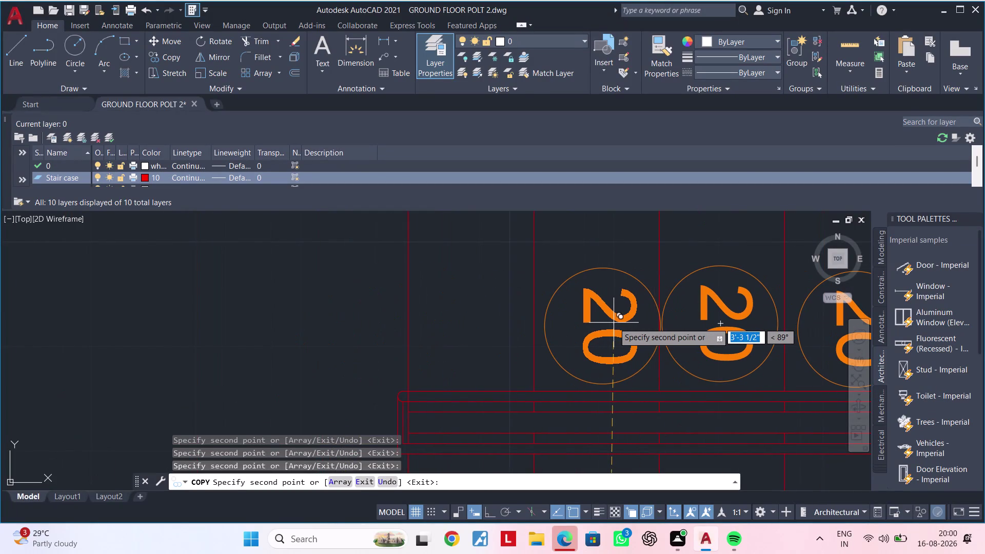
Place two more copies of the numbered 20 circle along the staircase and end the copy.
click(609, 322)
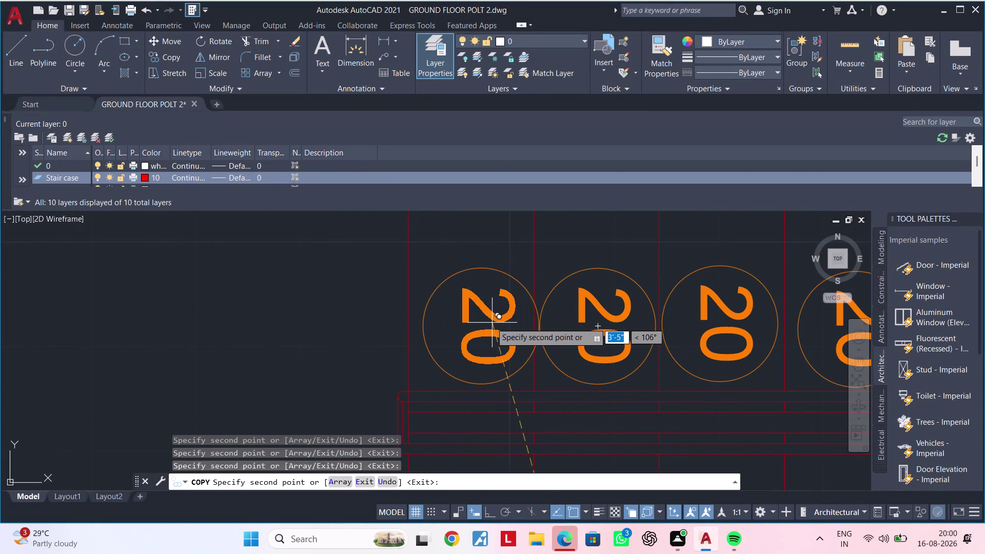
click(485, 323)
scroll(down, 3)
middle_drag(485, 323, 385, 323)
key(Escape)
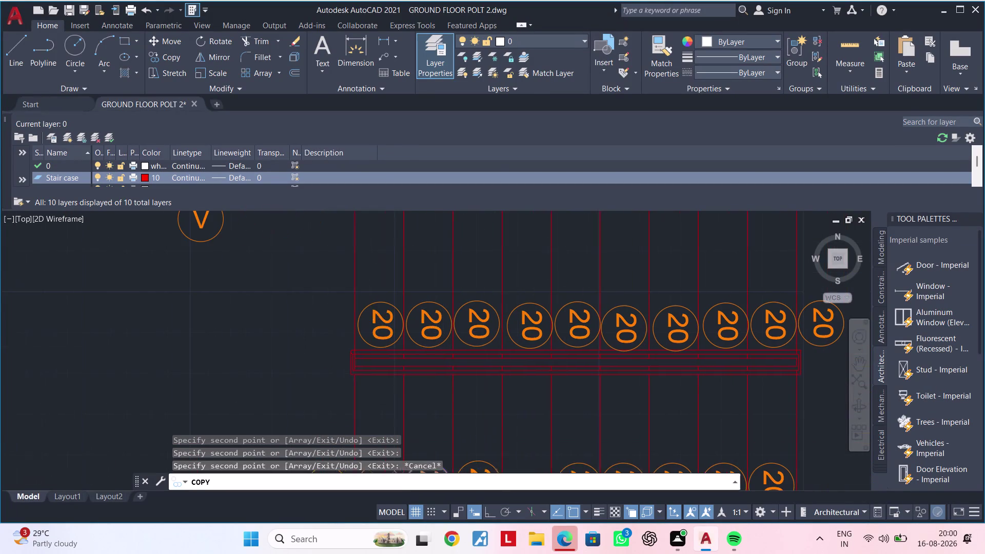
key(Escape)
middle_drag(574, 336, 387, 335)
scroll(up, 3)
scroll(up, 3)
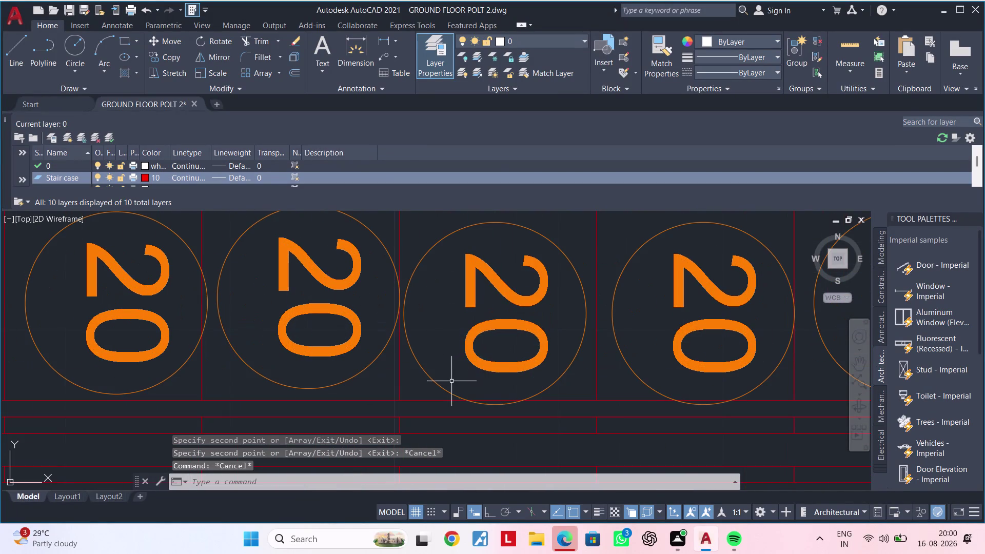
Move the misplaced numbered circle closer to the staircase row.
click(442, 386)
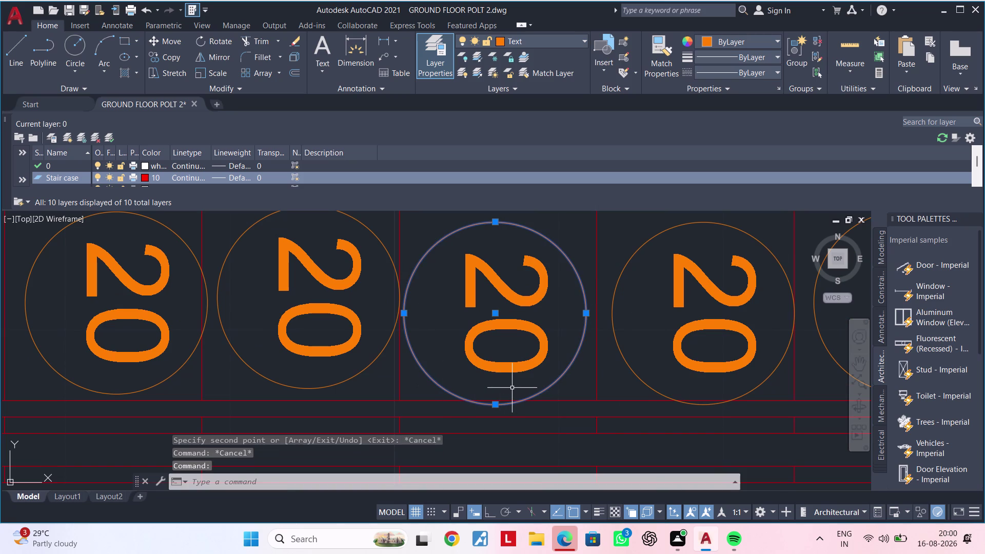
text(m)
key(space)
click(514, 385)
click(512, 368)
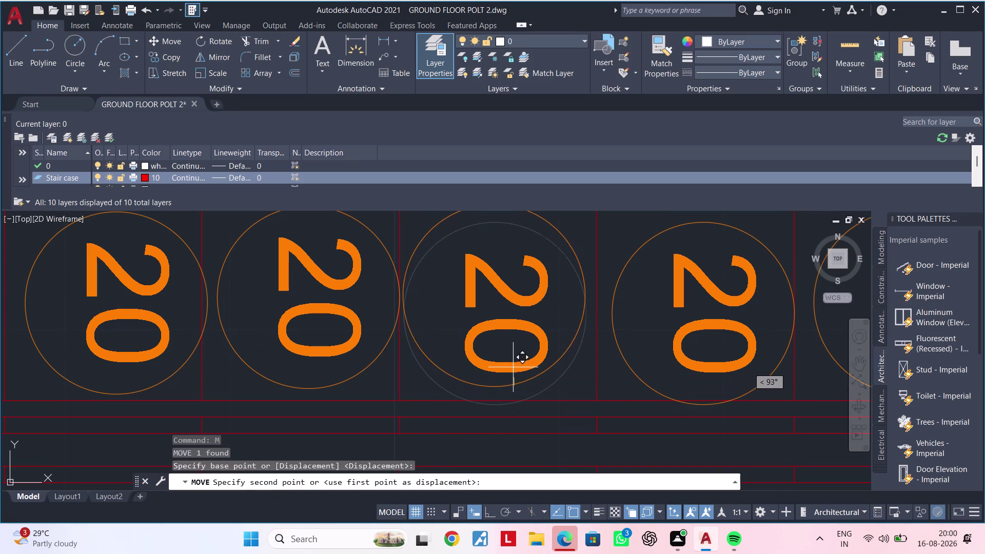
middle_drag(527, 367, 380, 375)
click(508, 390)
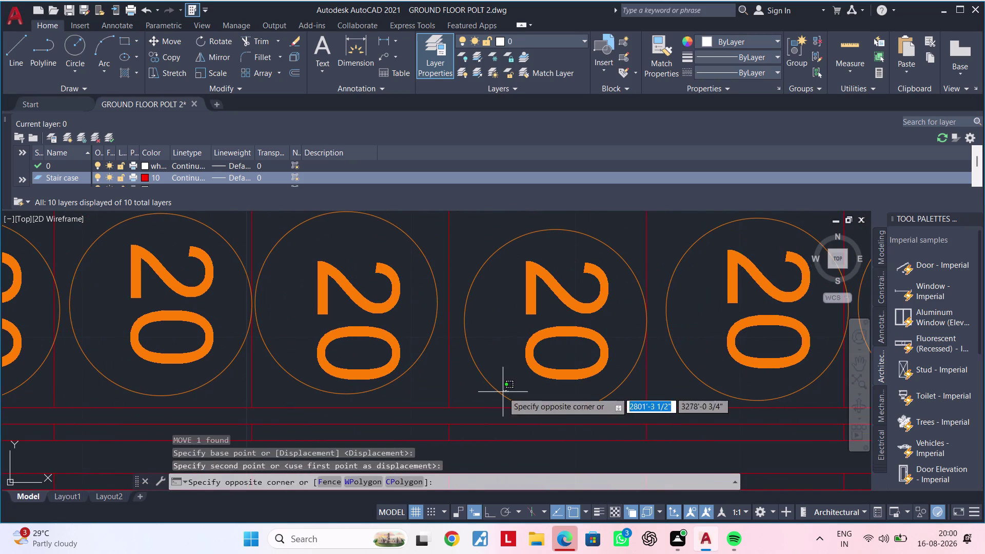
Move that circle again into line with the row, then pan back to the first stair circles.
click(500, 393)
key(m)
key(space)
click(519, 386)
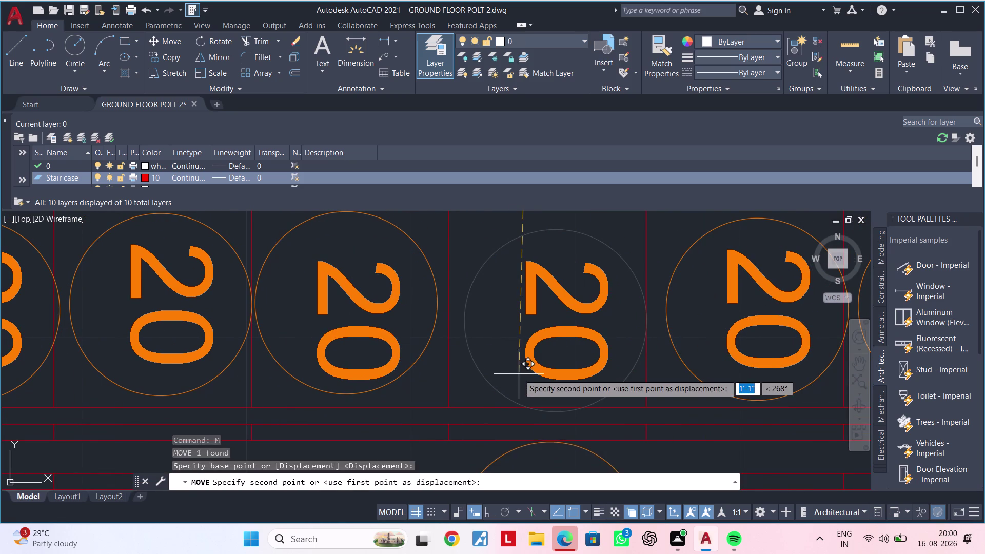
scroll(down, 3)
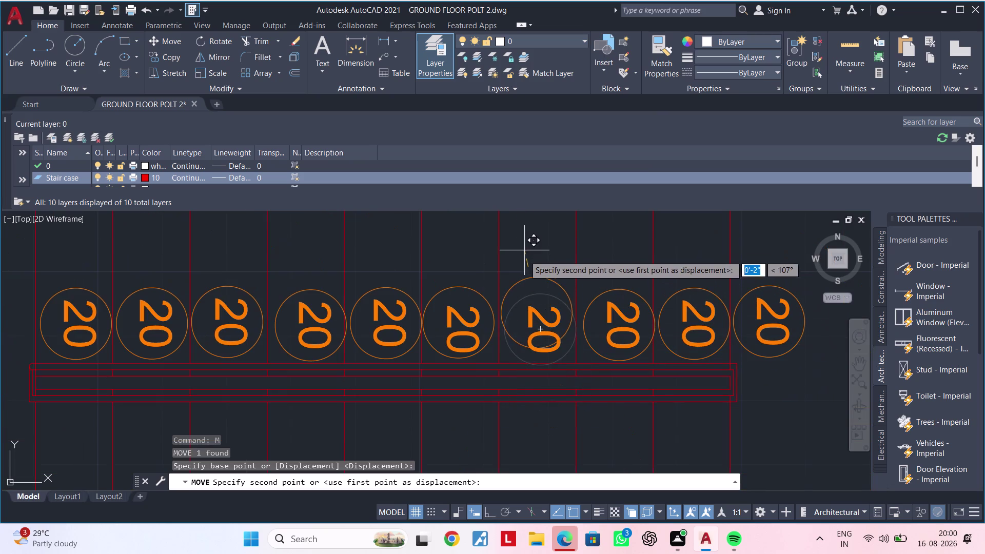
click(524, 260)
scroll(down, 3)
middle_drag(555, 295, 459, 292)
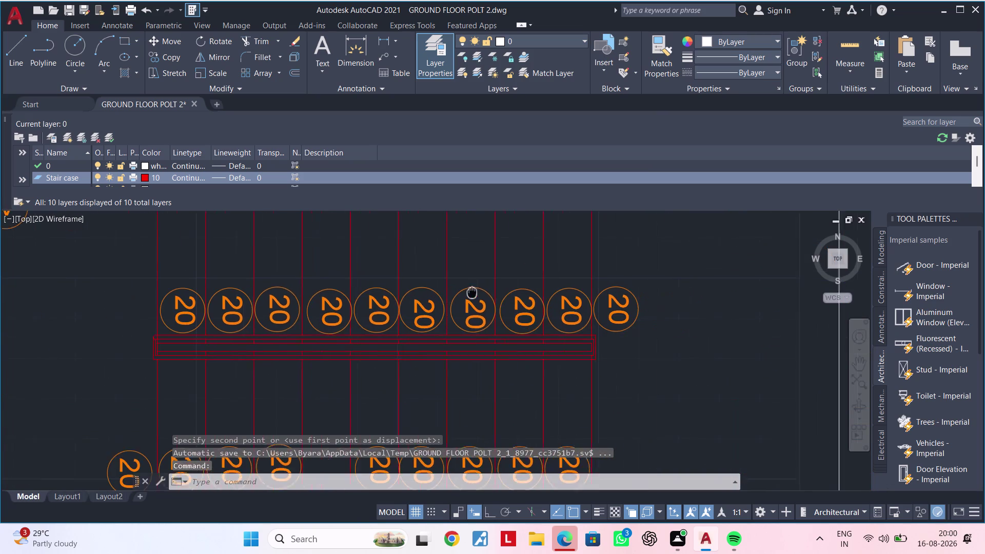
middle_drag(459, 292, 453, 291)
scroll(up, 3)
scroll(down, 3)
middle_drag(503, 345, 578, 259)
middle_drag(584, 341, 668, 305)
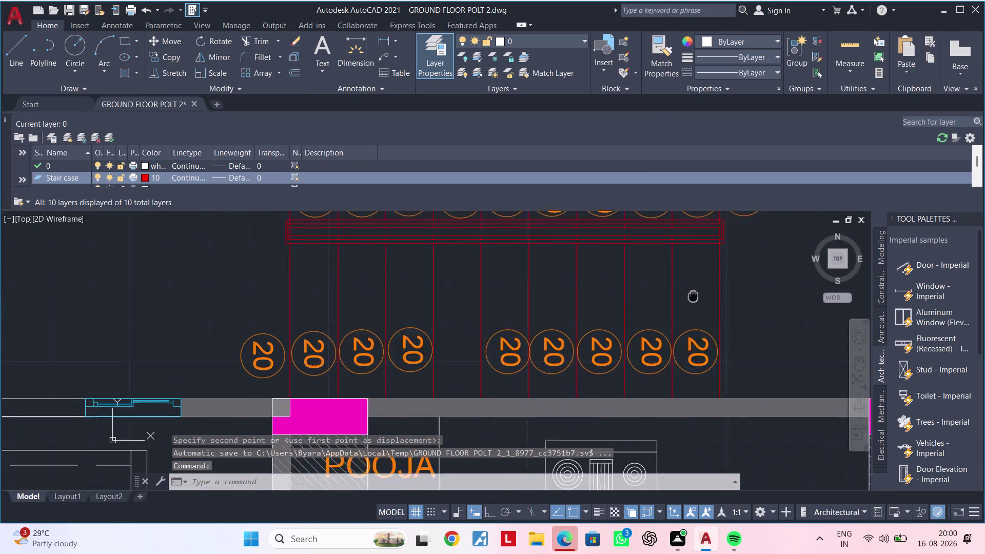
middle_drag(669, 304, 716, 291)
scroll(up, 3)
Change the second stair circle's number from 20 to 19.
middle_drag(374, 370, 521, 356)
double_click(396, 328)
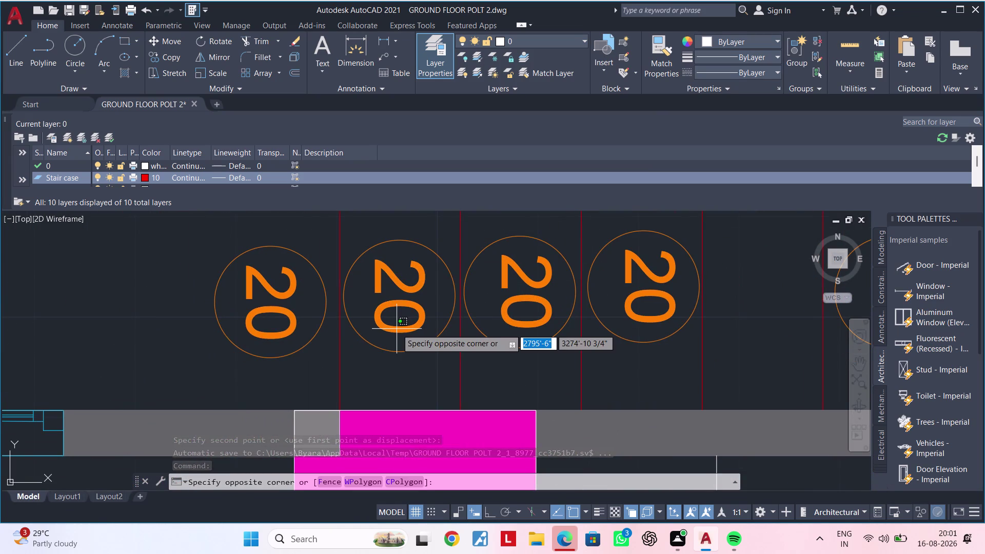
click(391, 310)
double_click(397, 310)
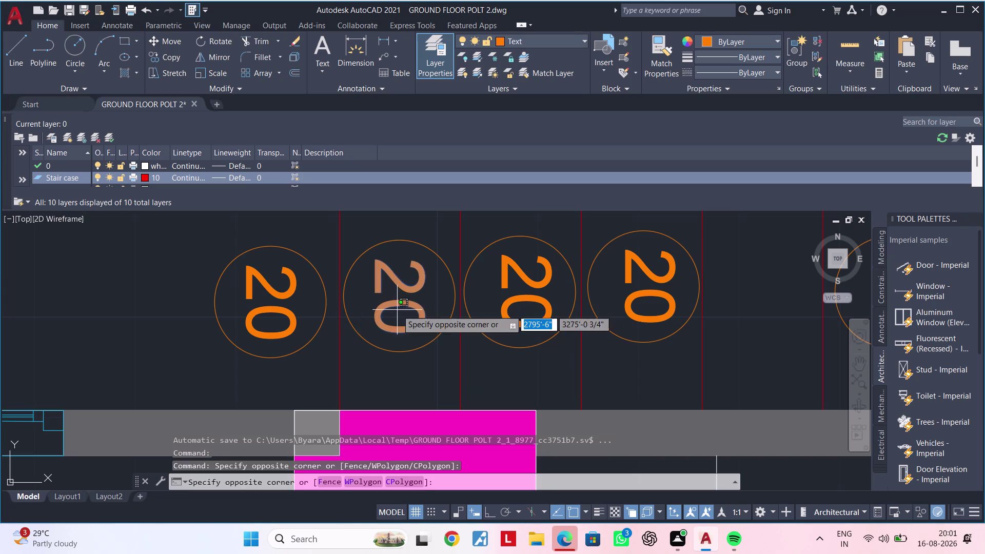
click(418, 305)
key(Escape)
double_click(418, 306)
triple_click(416, 307)
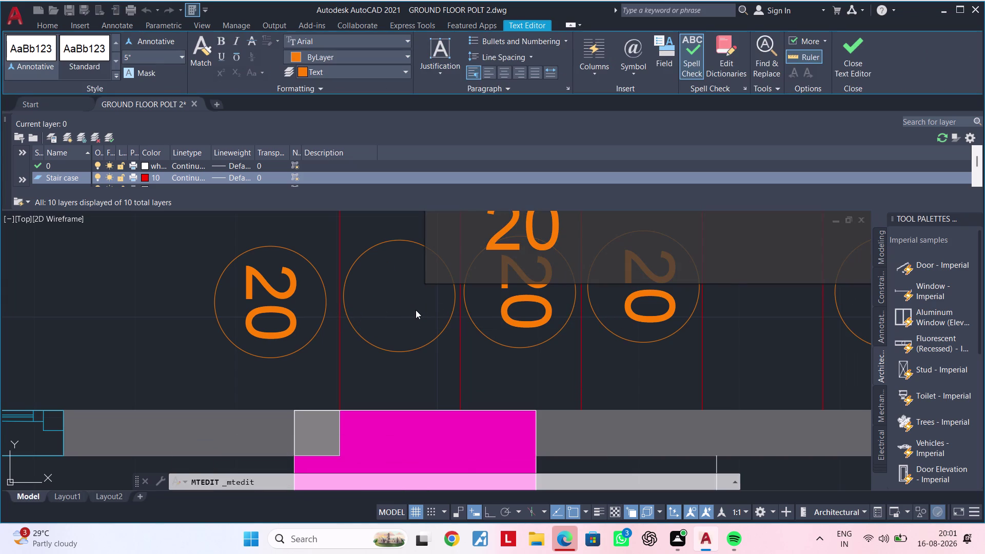
key(Right)
key(BackSpace)
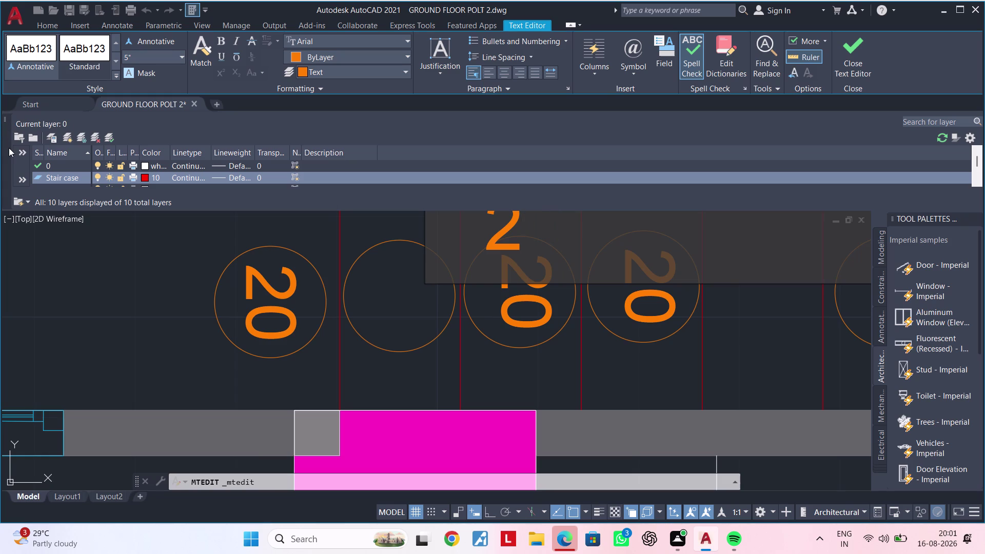
key(BackSpace)
text(1)
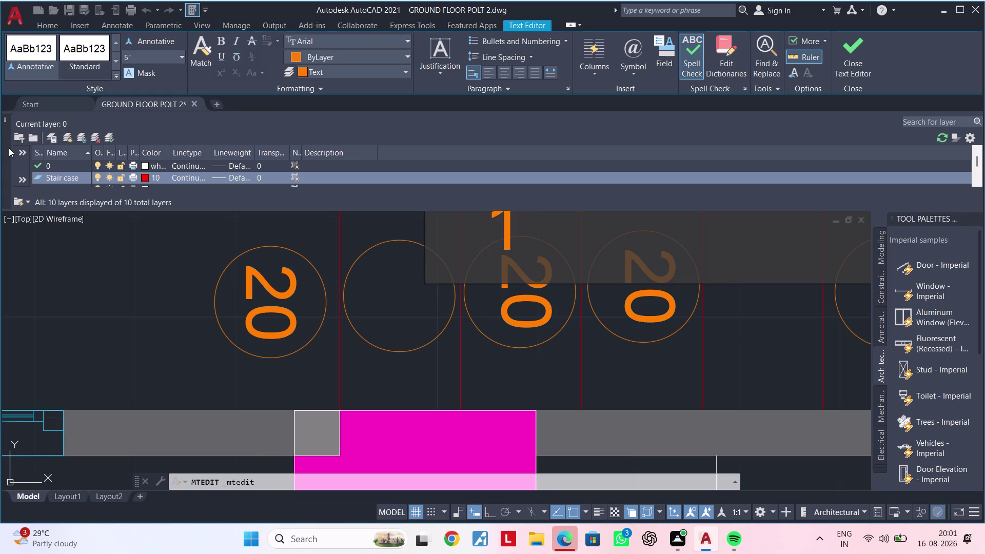
text(9)
click(477, 350)
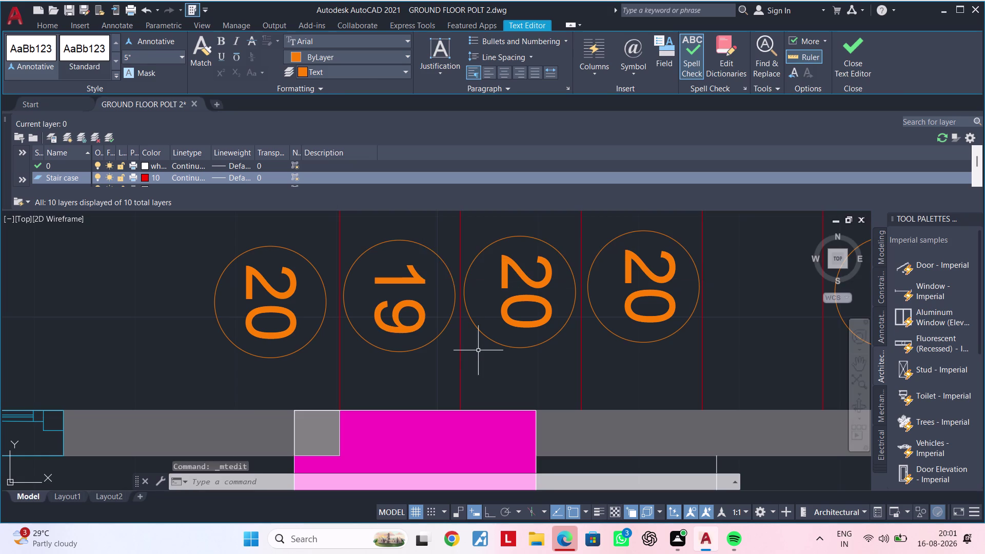
click(9, 120)
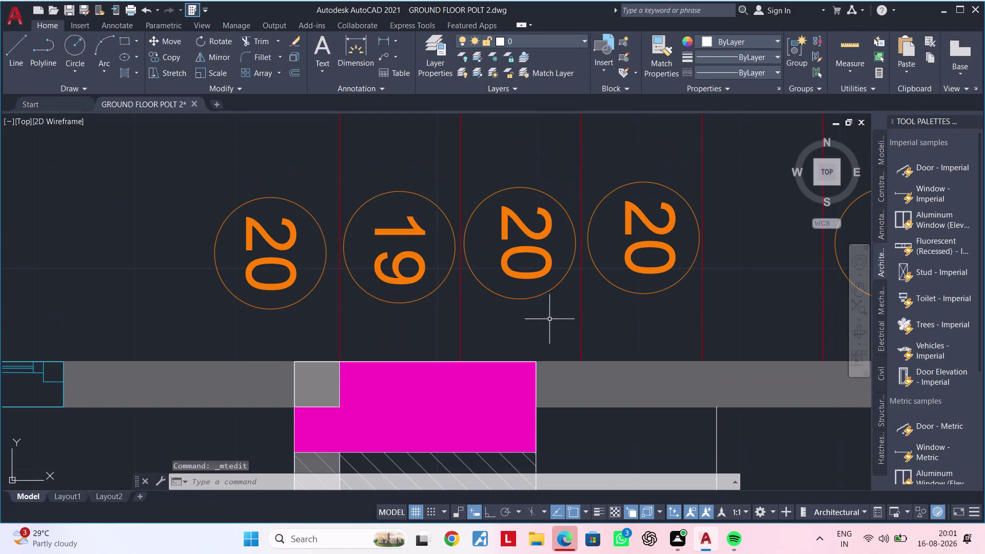
Change the third circle's number from 20 to 18.
double_click(540, 267)
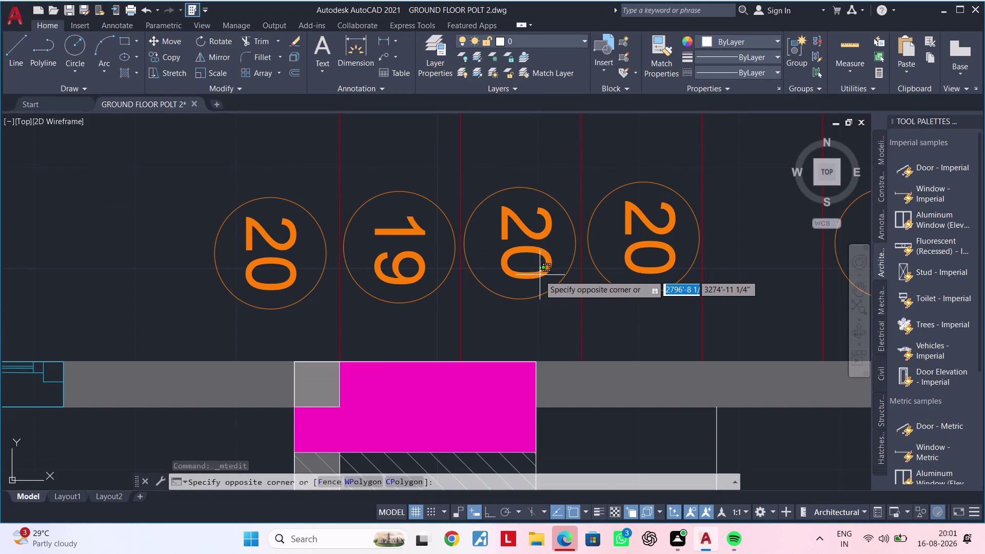
double_click(535, 279)
key(BackSpace)
key(BackSpace)
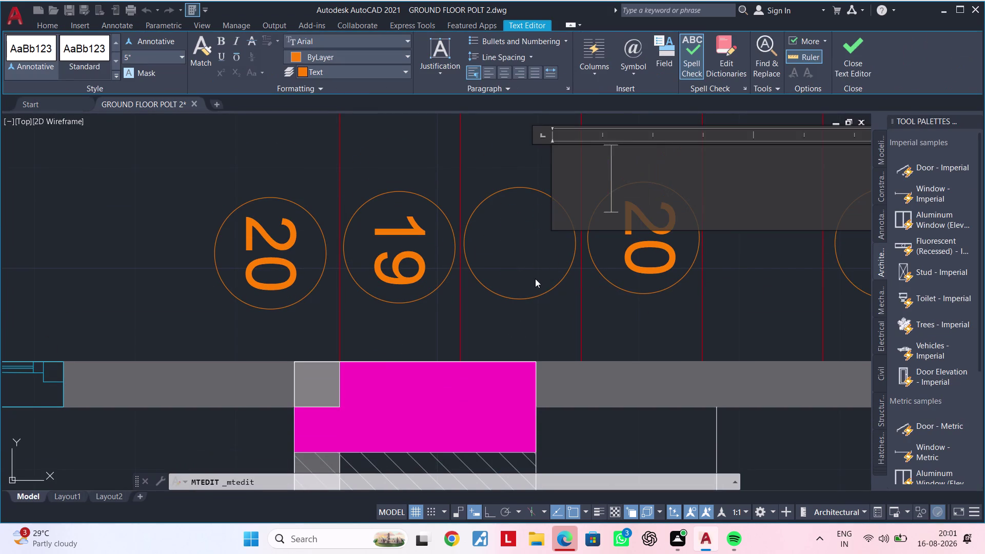
text(15)
key(BackSpace)
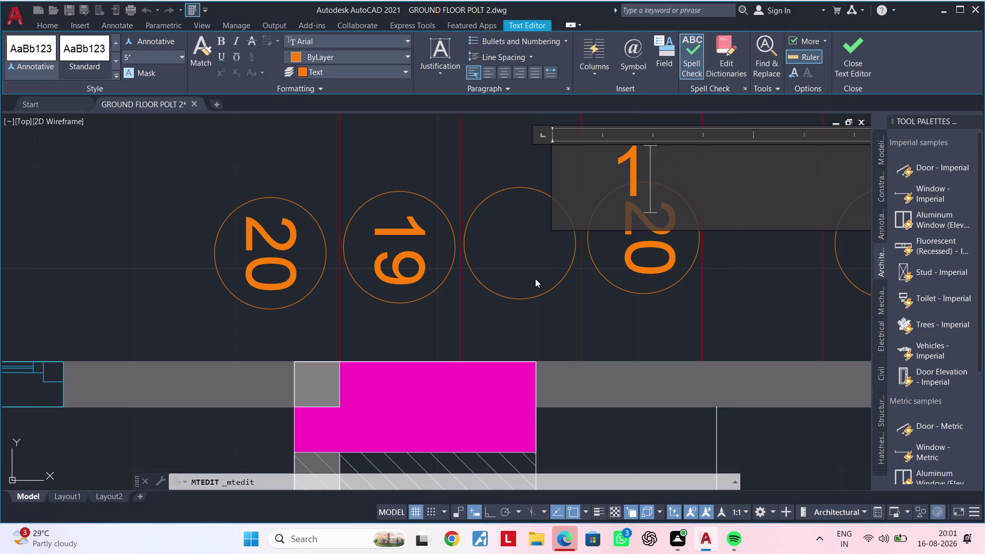
key(8)
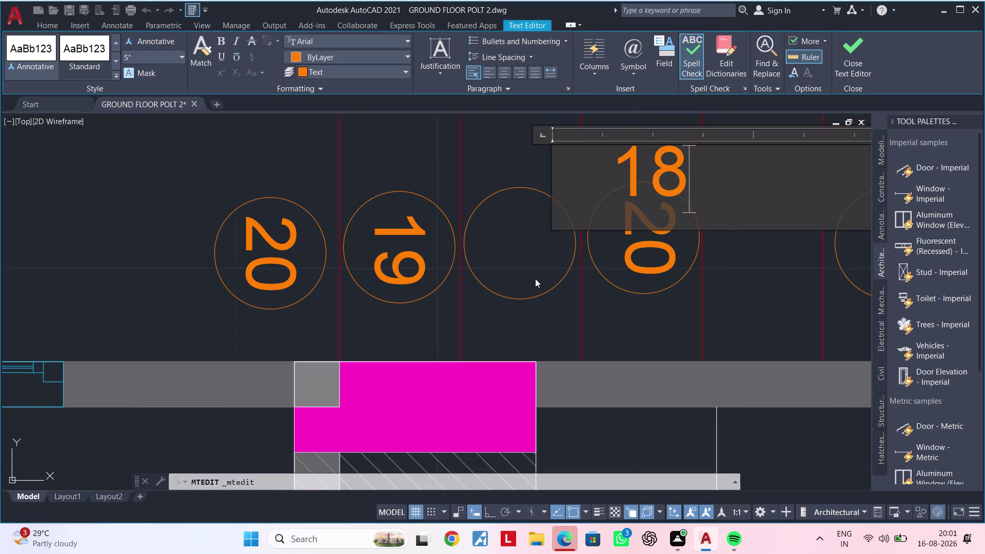
click(528, 327)
Change the fourth circle's number from 20 to 17.
double_click(669, 252)
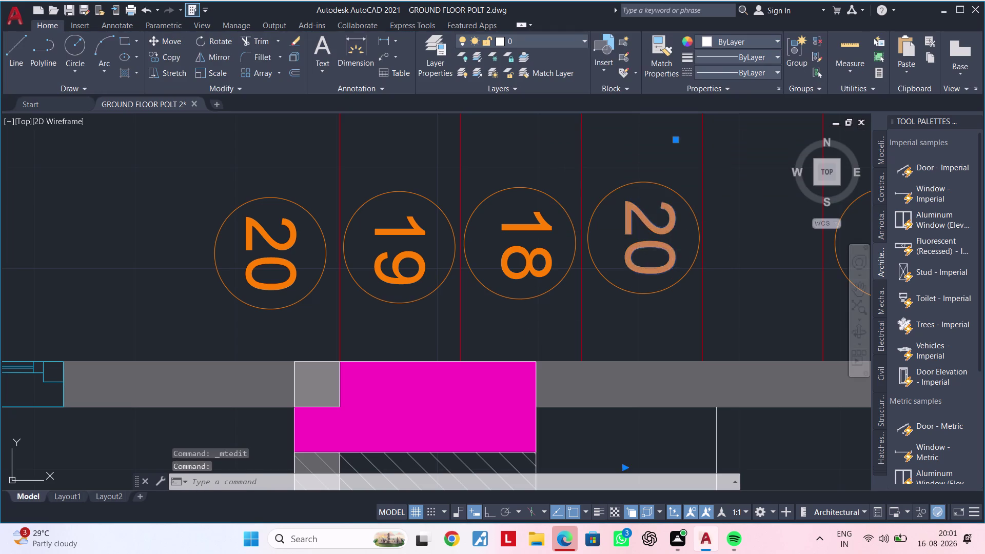
key(Right)
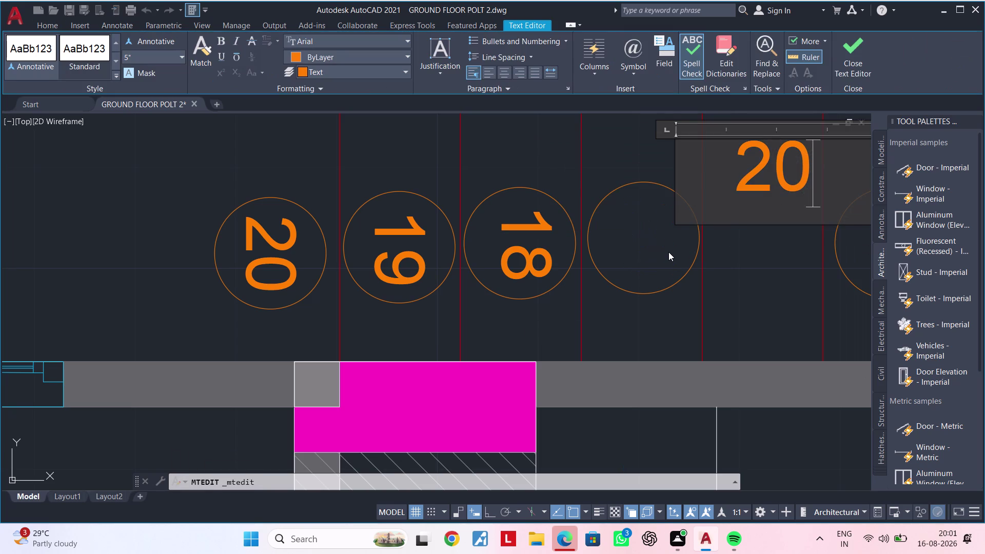
key(BackSpace)
key(BackSpace)
text(17)
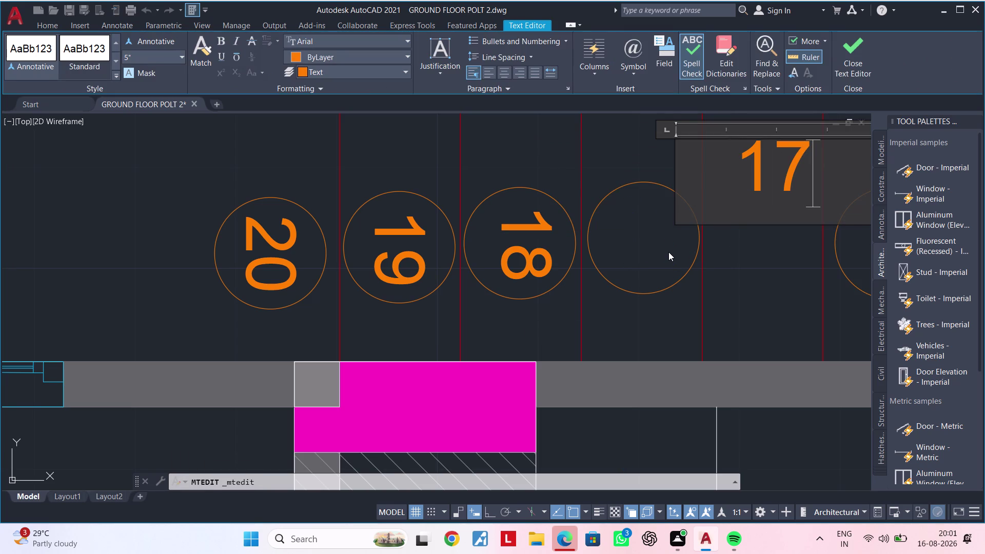
click(662, 315)
scroll(down, 3)
middle_drag(782, 315, 453, 328)
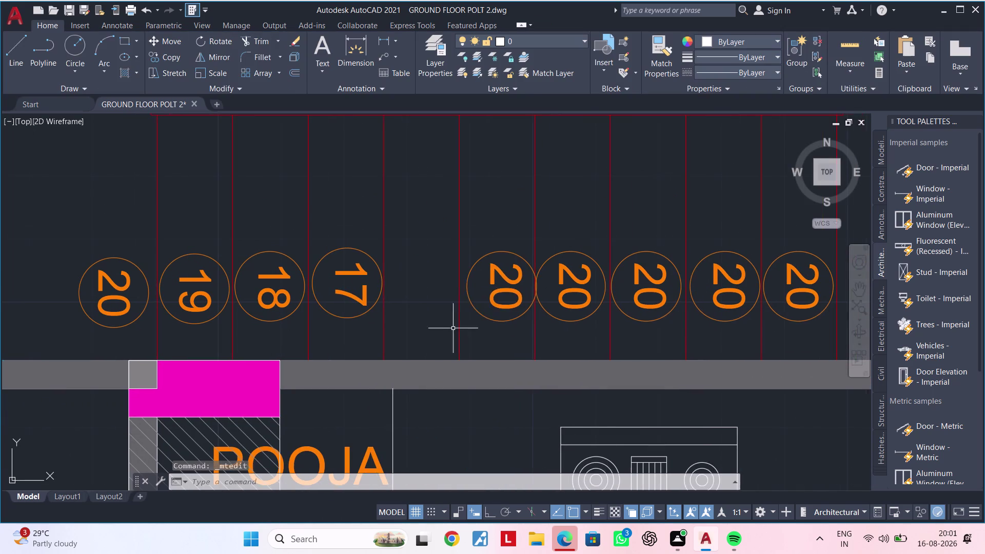
Renumber the fifth stair circle from 20 to 35.
double_click(499, 307)
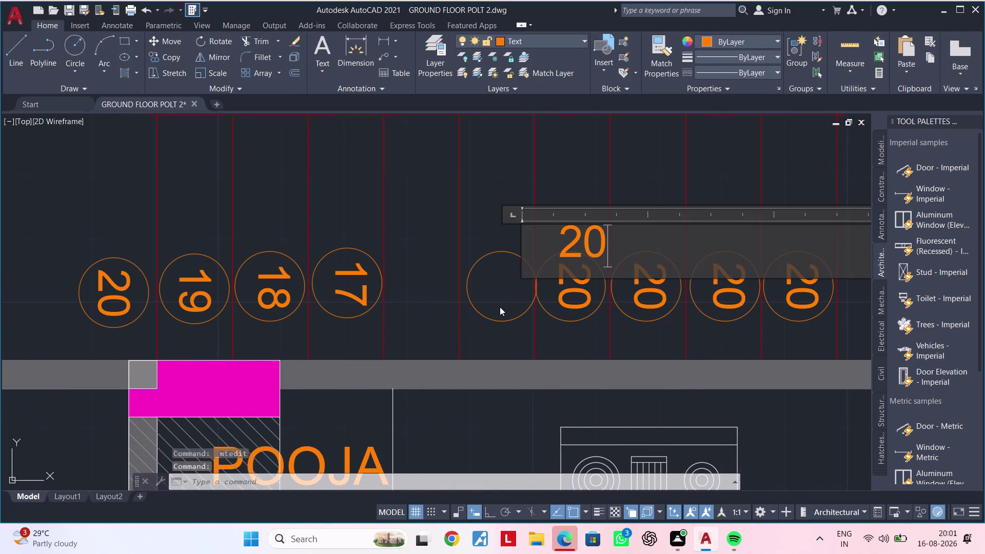
key(BackSpace)
key(BackSpace)
text(1)
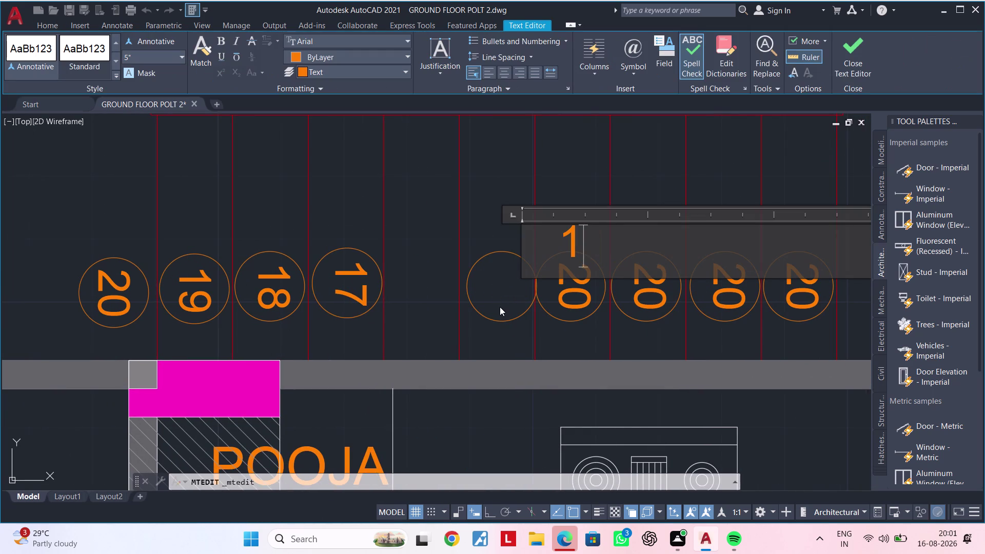
text(9)
key(BackSpace)
key(6)
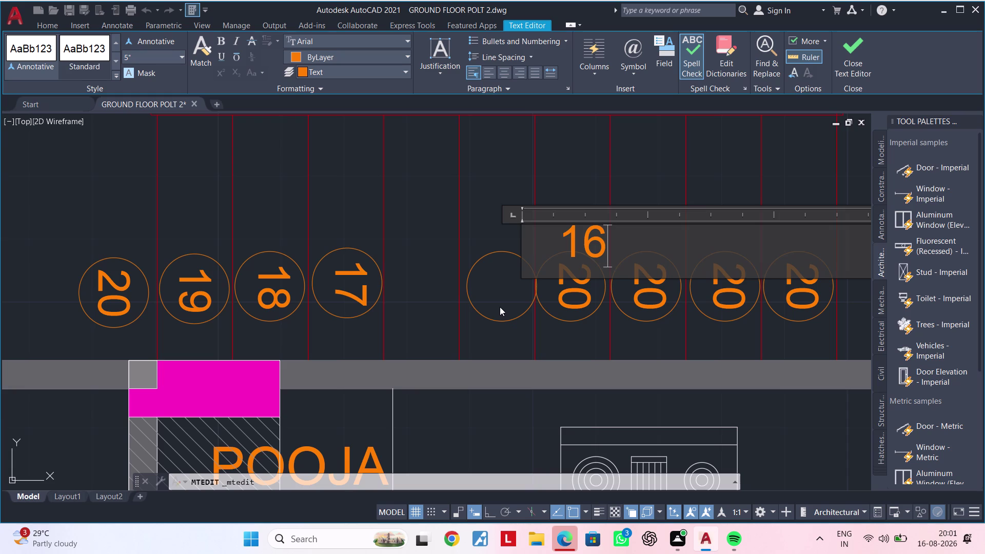
key(BackSpace)
key(BackSpace)
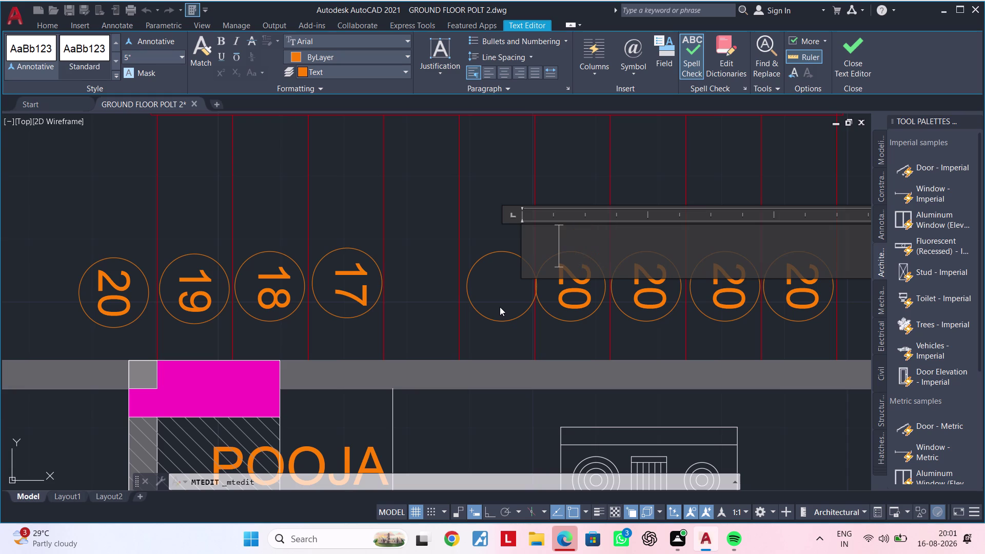
text(3)
text(5)
click(492, 338)
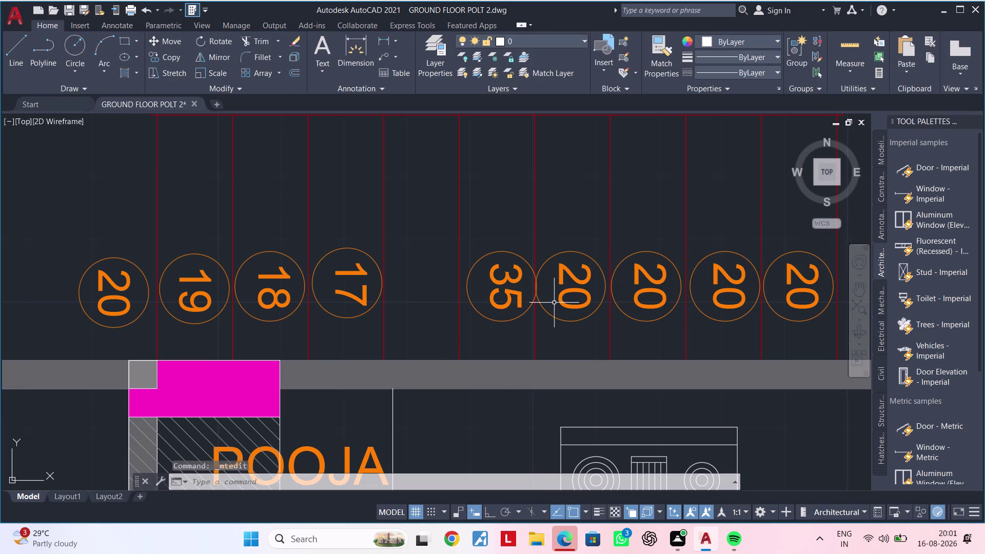
Change the circle after 35 from 20 to 34.
triple_click(561, 302)
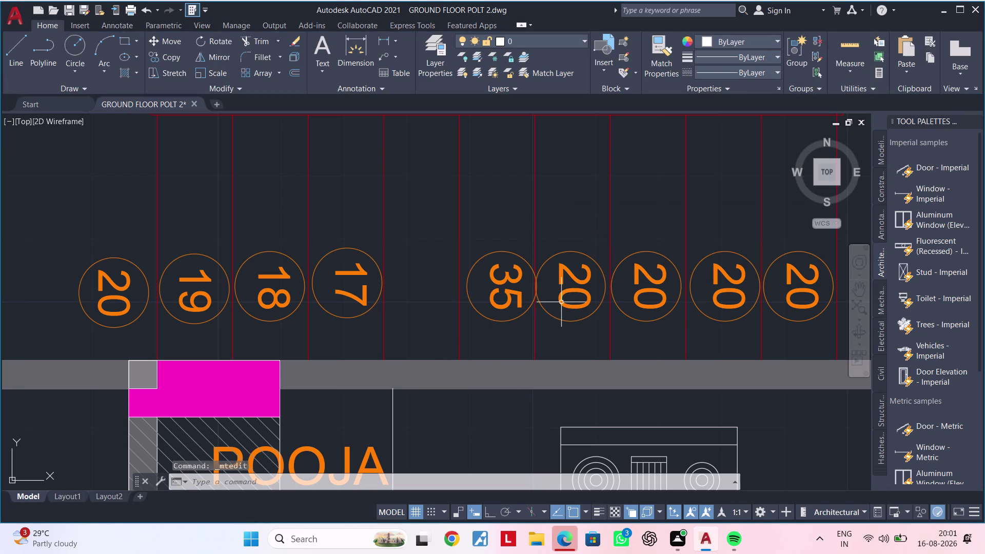
double_click(565, 304)
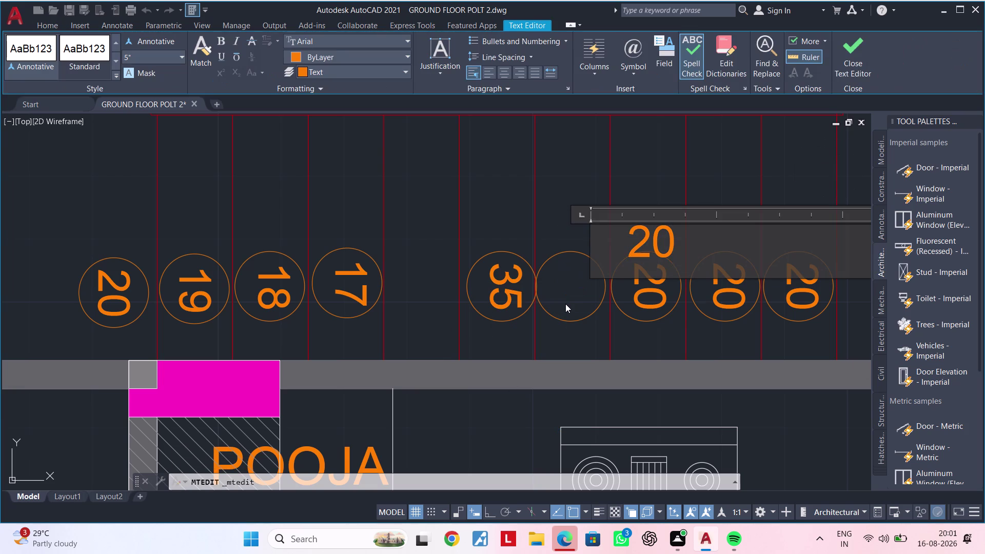
key(BackSpace)
key(BackSpace)
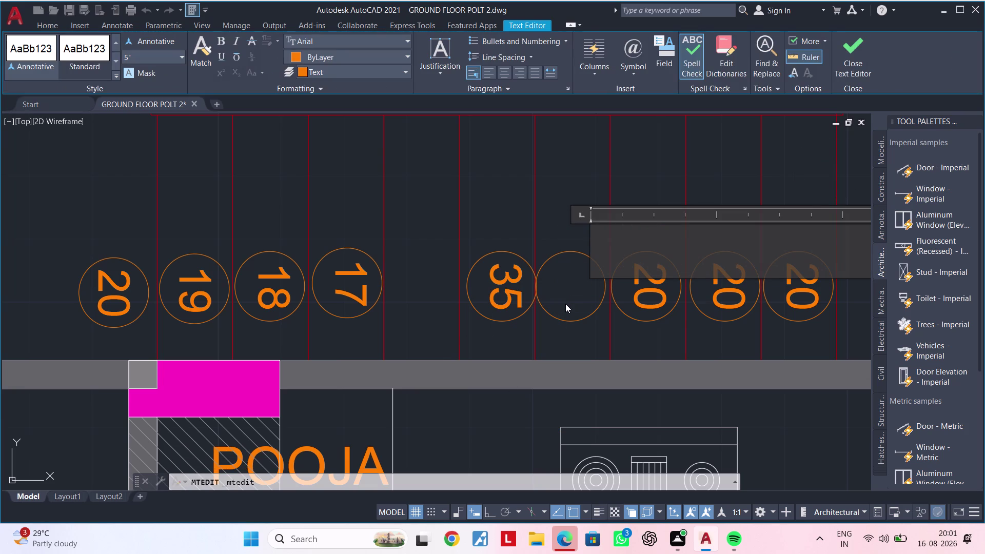
text(34)
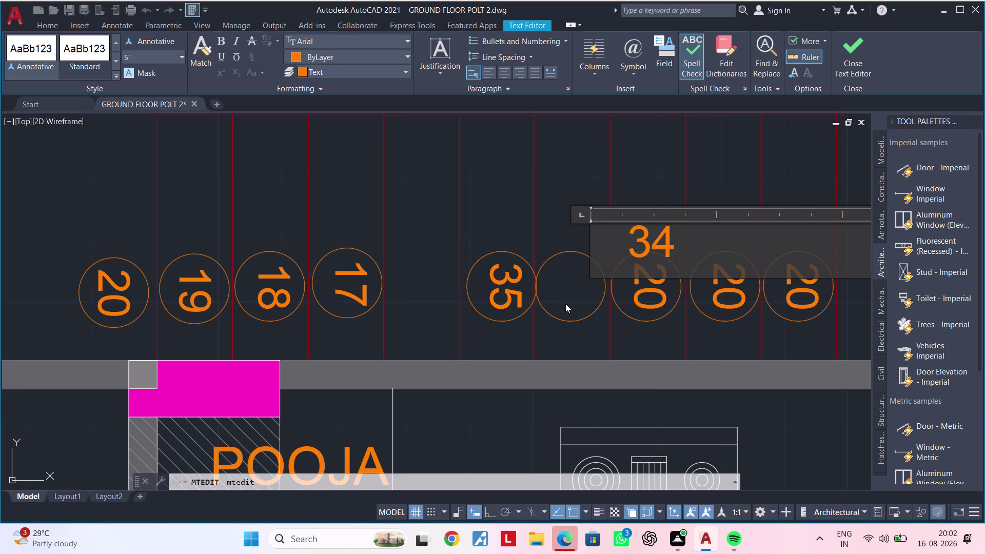
click(573, 340)
middle_drag(576, 341, 434, 363)
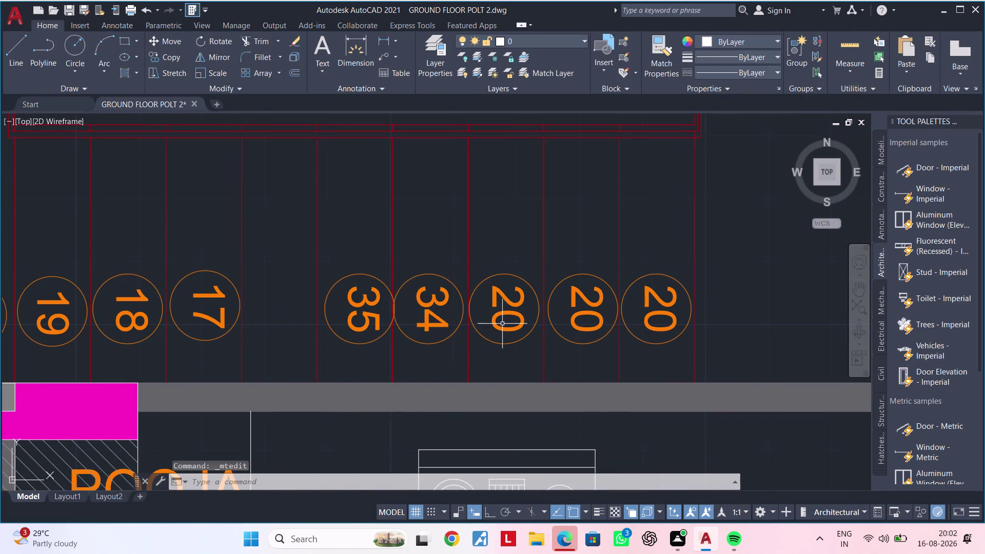
Renumber the next two circles from 20 to 33 and 32.
double_click(500, 327)
key(BackSpace)
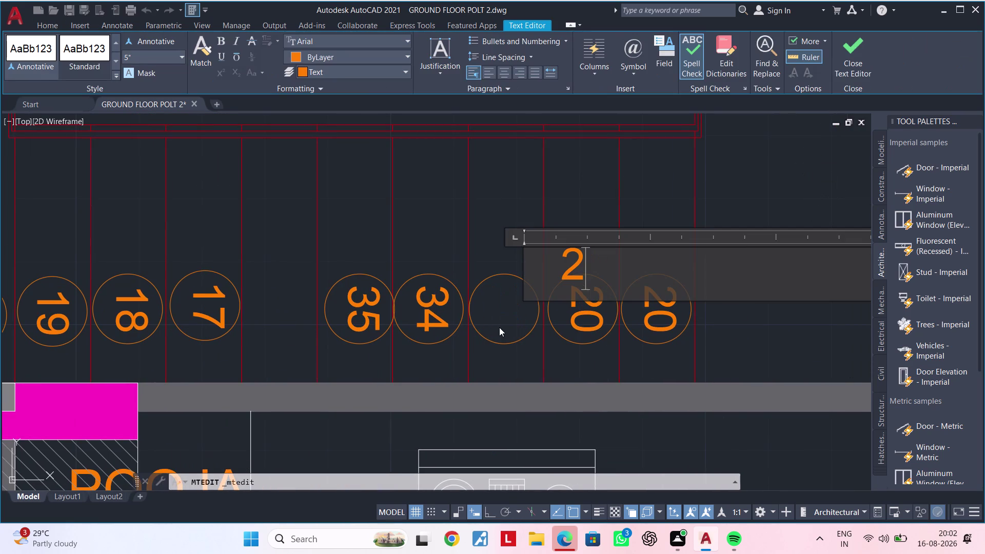
key(BackSpace)
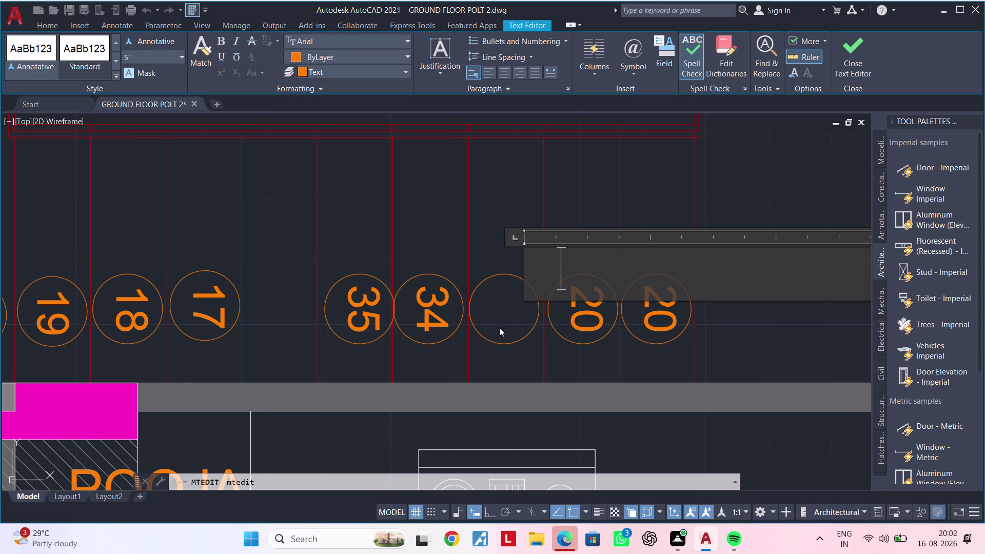
text(33)
click(493, 367)
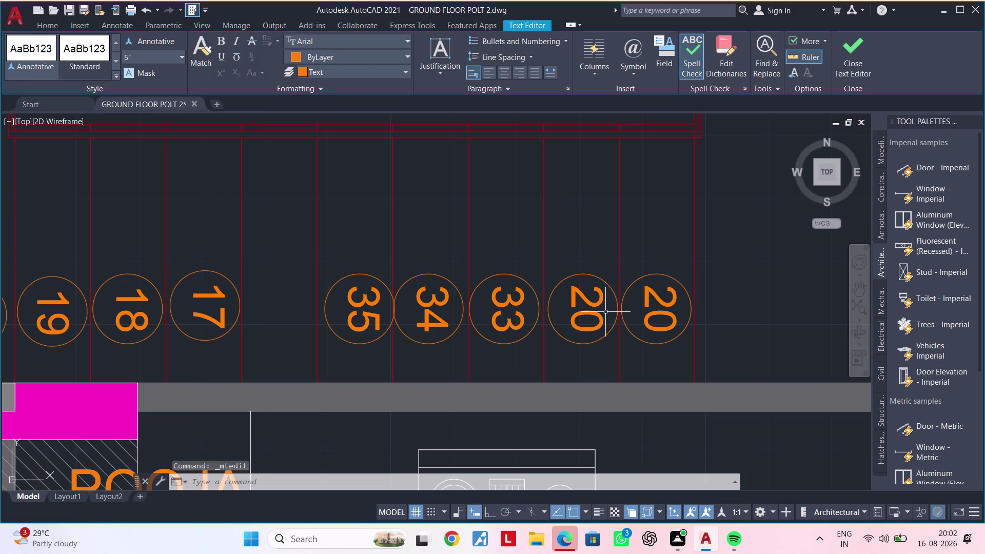
double_click(600, 321)
key(BackSpace)
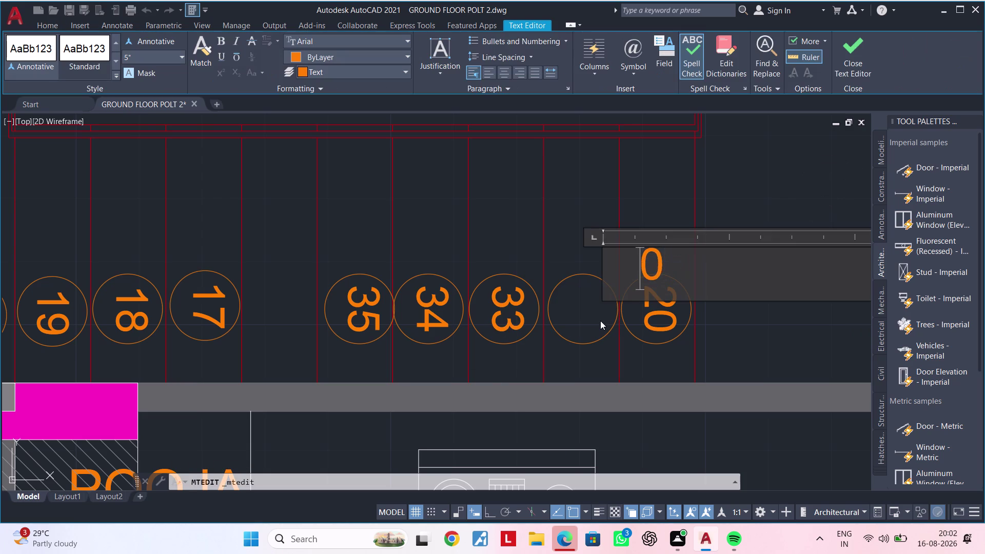
key(BackSpace)
key(Right)
key(BackSpace)
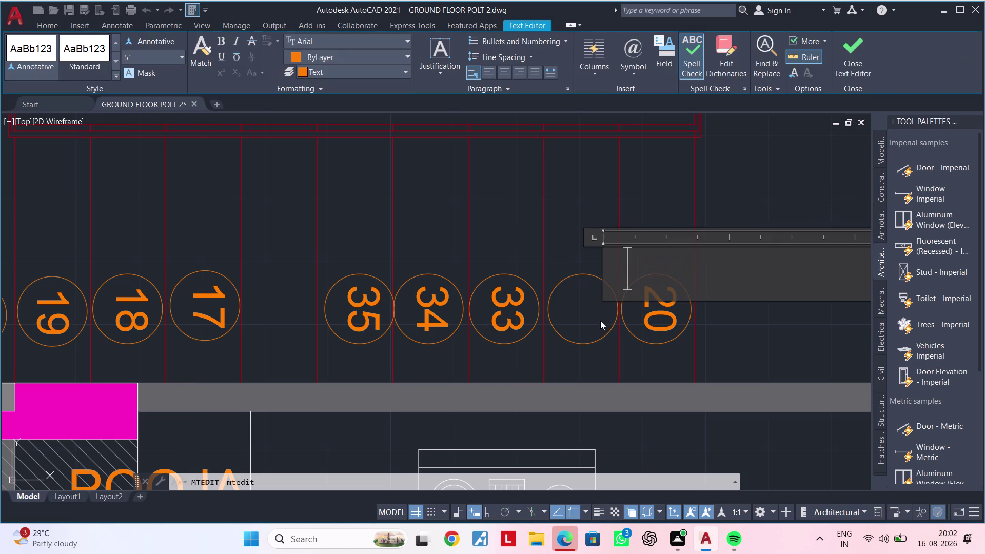
text(32)
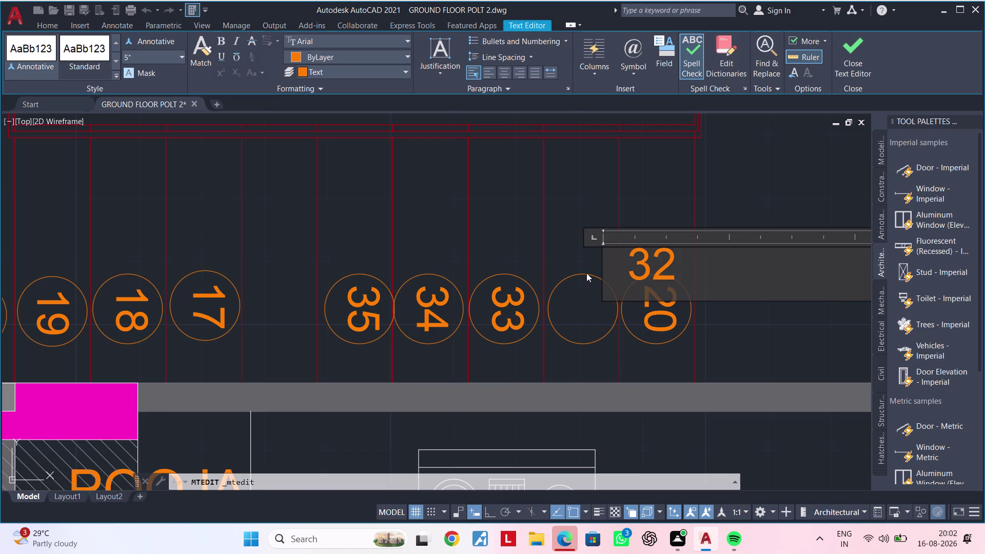
click(574, 246)
Change the last circle in the row from 20 to 31.
double_click(663, 318)
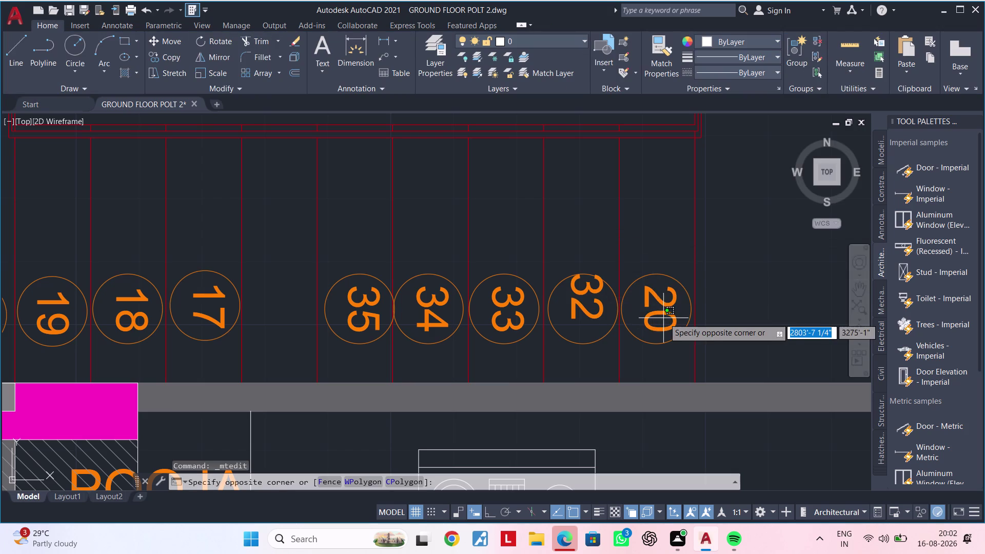
click(672, 329)
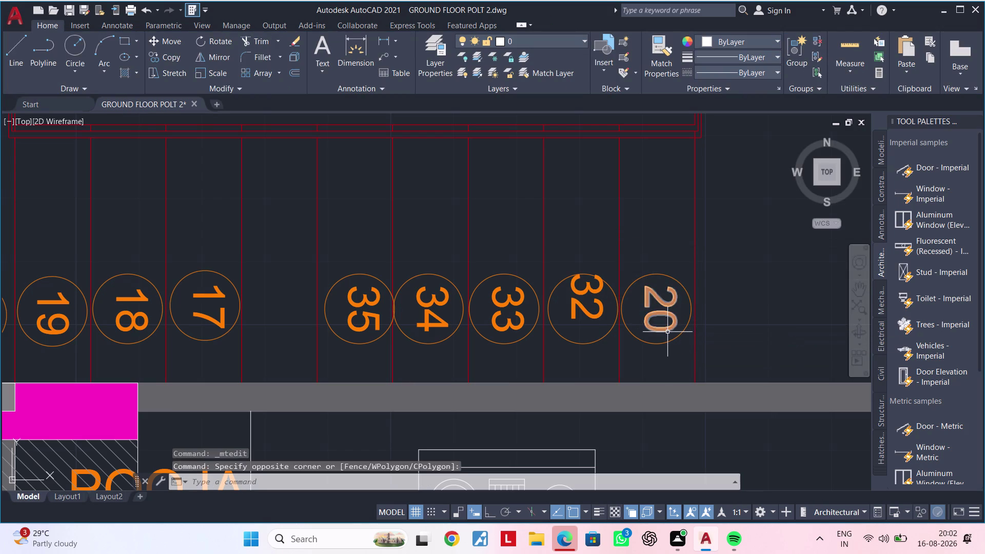
double_click(667, 331)
key(BackSpace)
key(BackSpace)
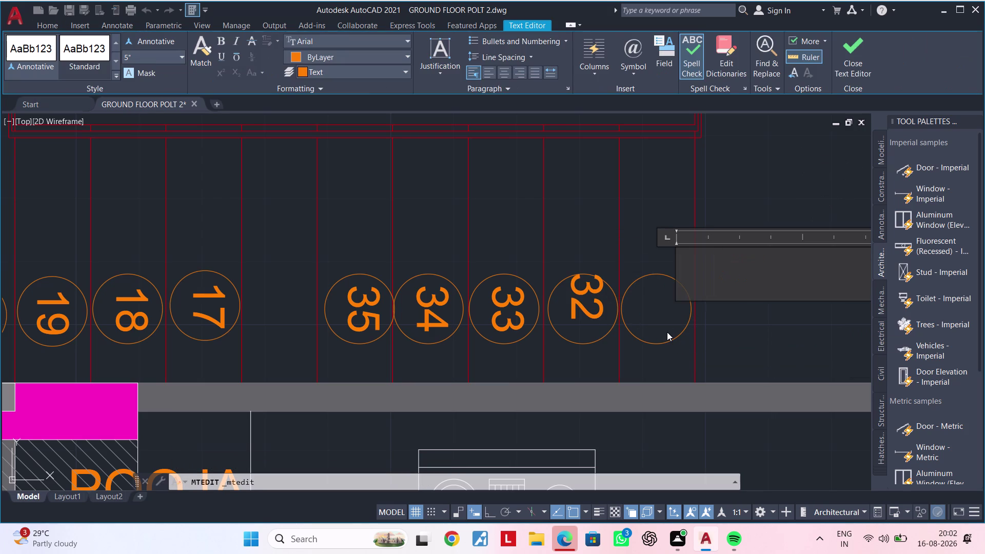
text(31)
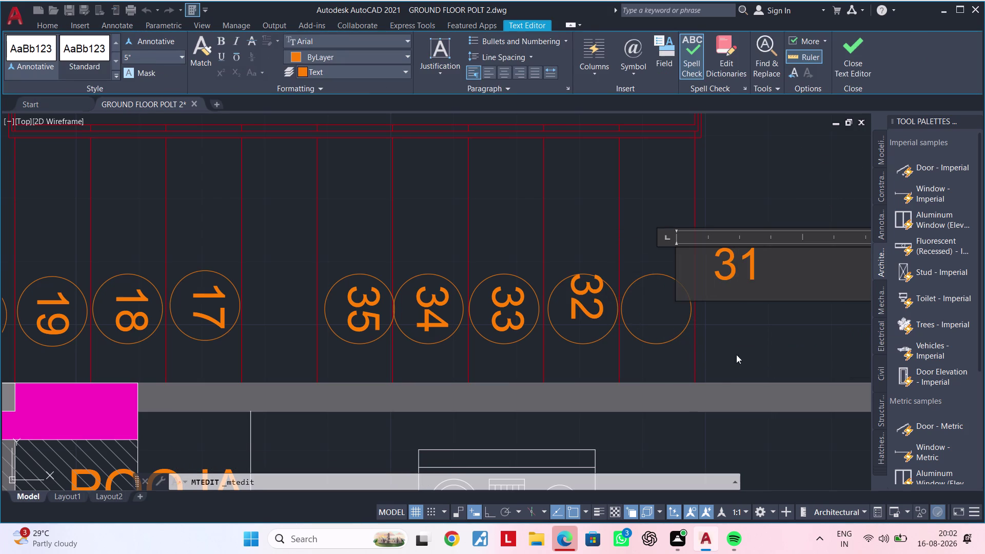
click(736, 350)
In the other row of circles, change the first 20 label to 21.
scroll(down, 3)
middle_drag(741, 343, 709, 455)
scroll(up, 3)
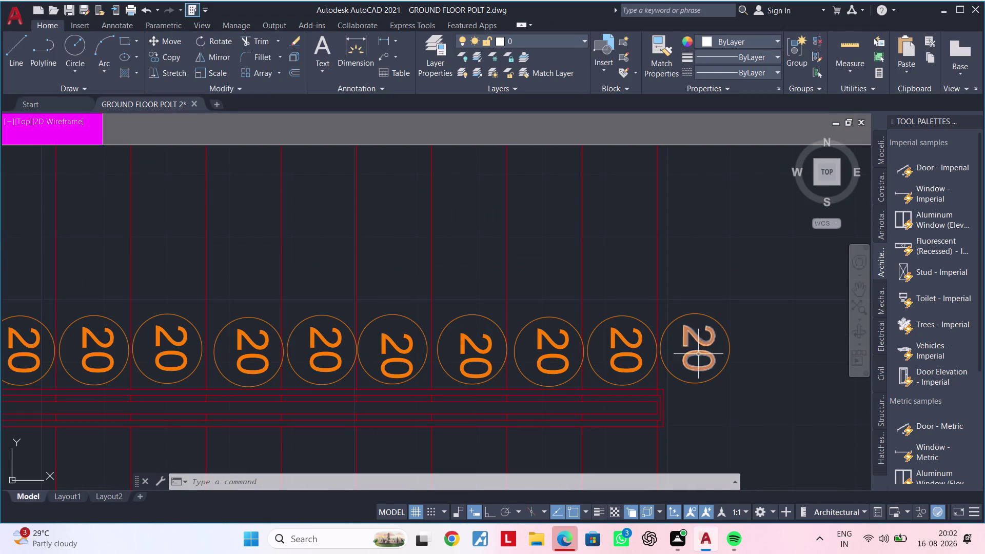
scroll(down, 3)
scroll(up, 3)
scroll(up, 3)
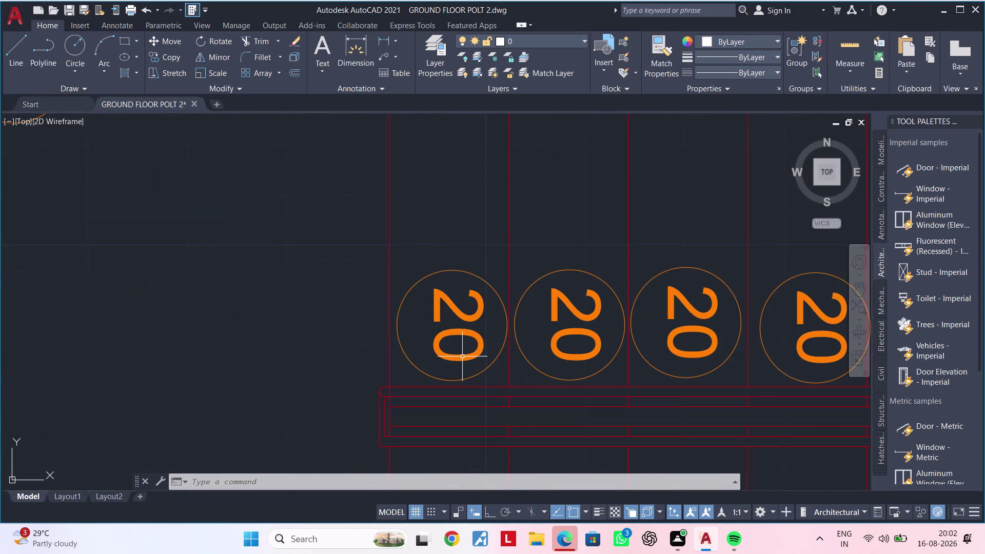
double_click(462, 356)
click(463, 362)
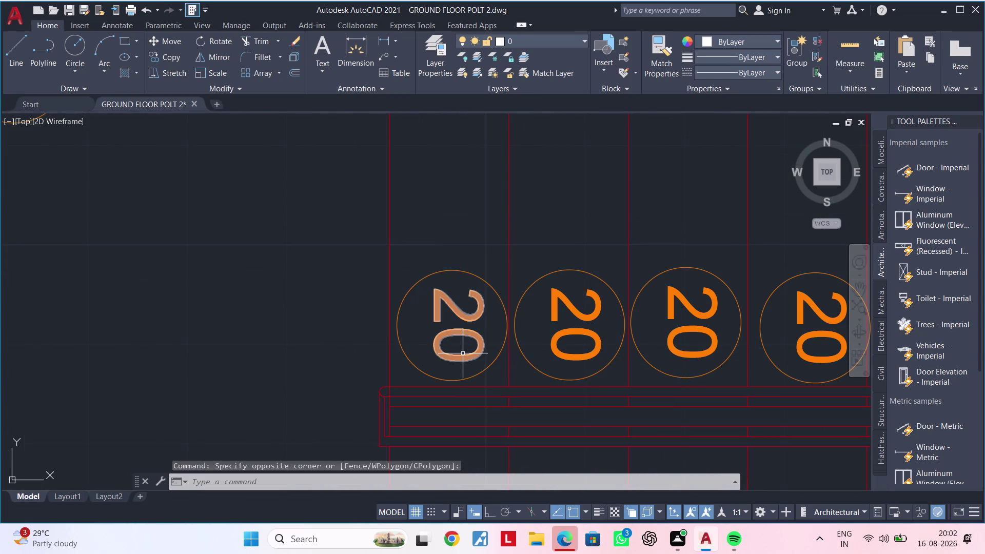
double_click(462, 354)
key(BackSpace)
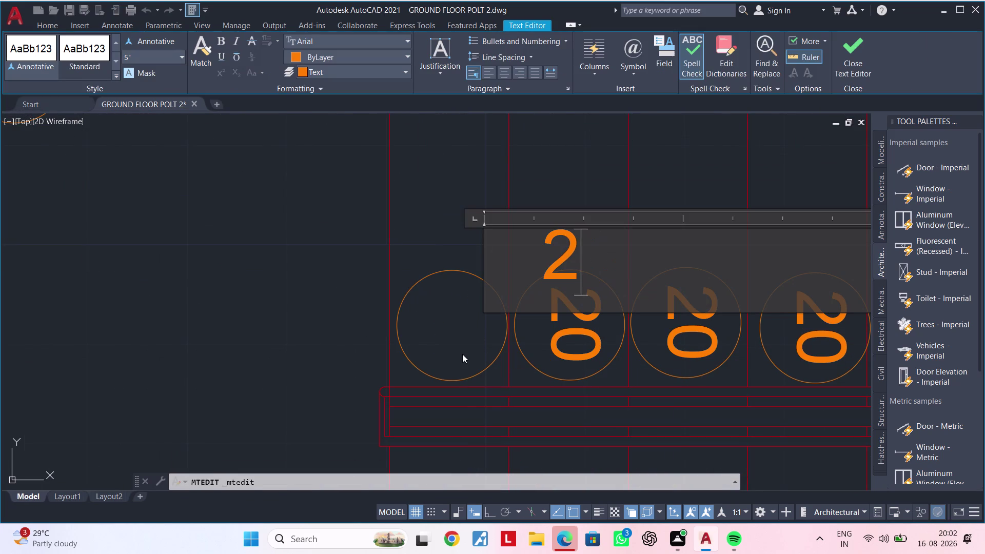
key(BackSpace)
text(31)
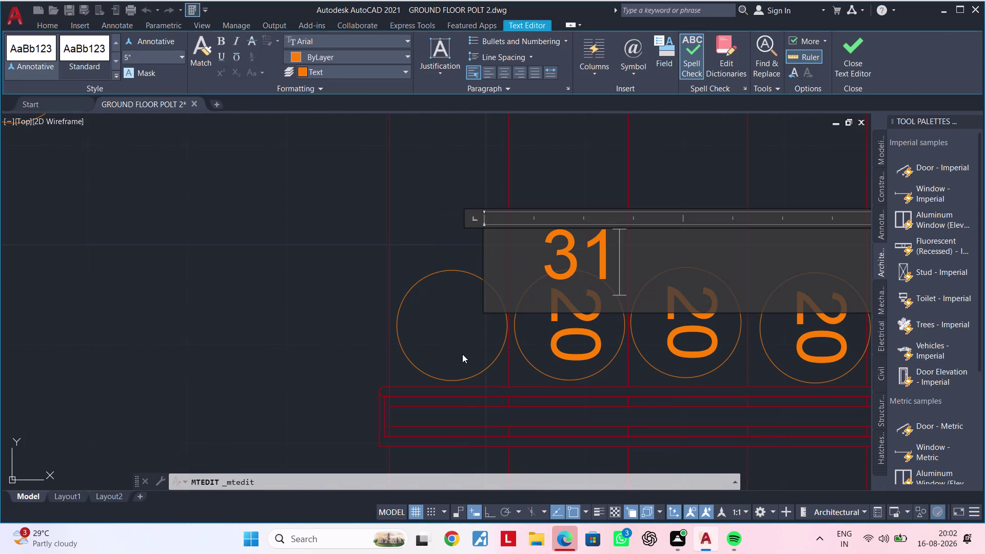
key(BackSpace)
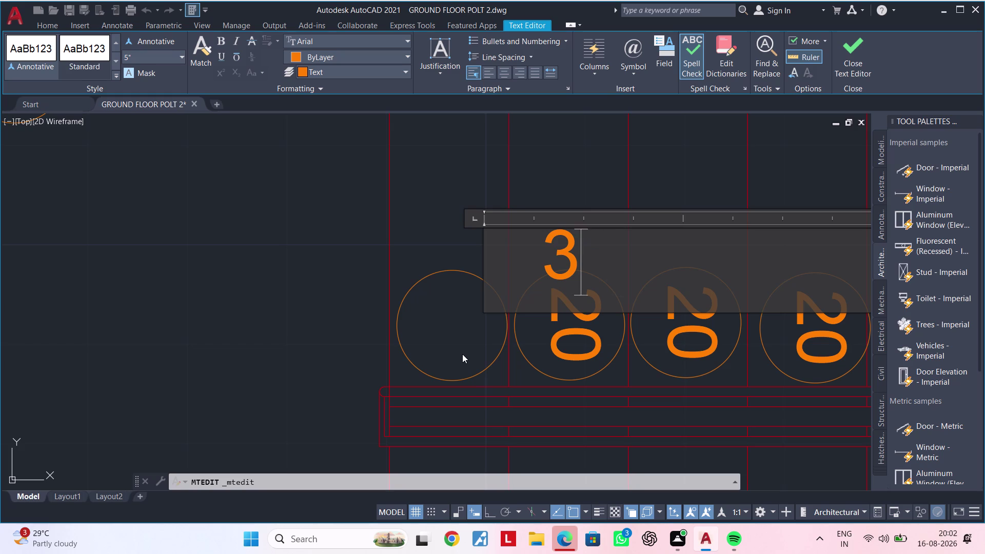
key(BackSpace)
text(21)
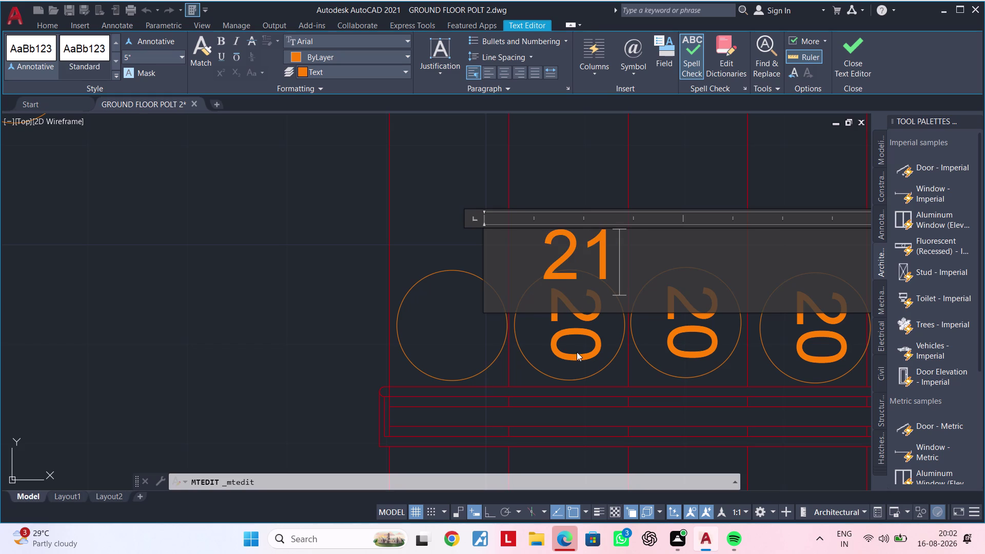
click(447, 240)
Change the next circle in that row from 20 to 22.
double_click(585, 331)
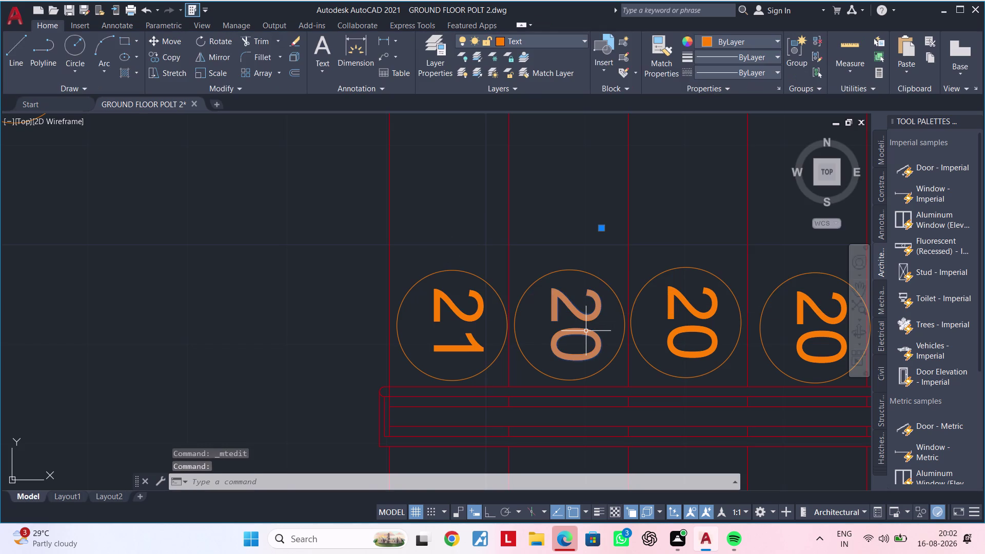
double_click(586, 333)
double_click(585, 340)
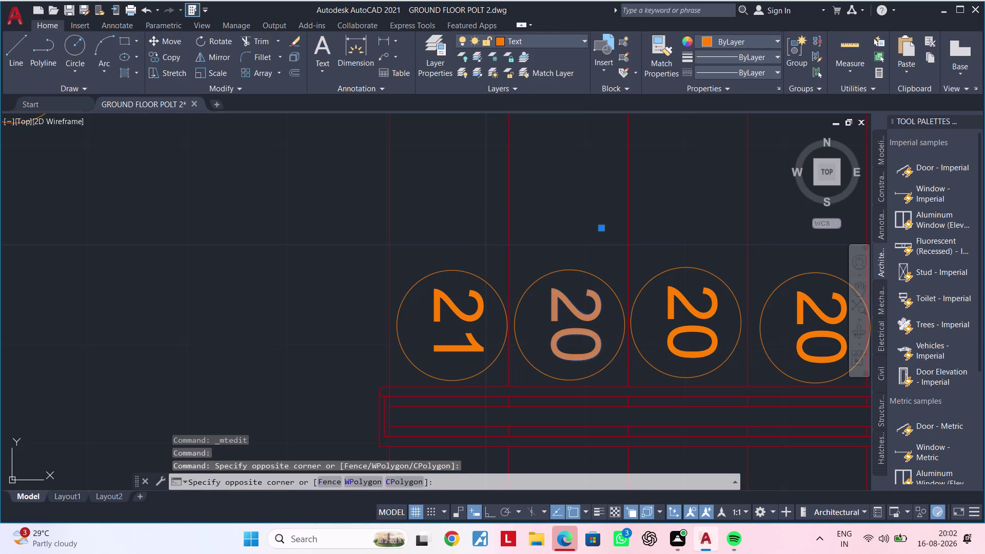
click(593, 340)
double_click(593, 340)
double_click(595, 340)
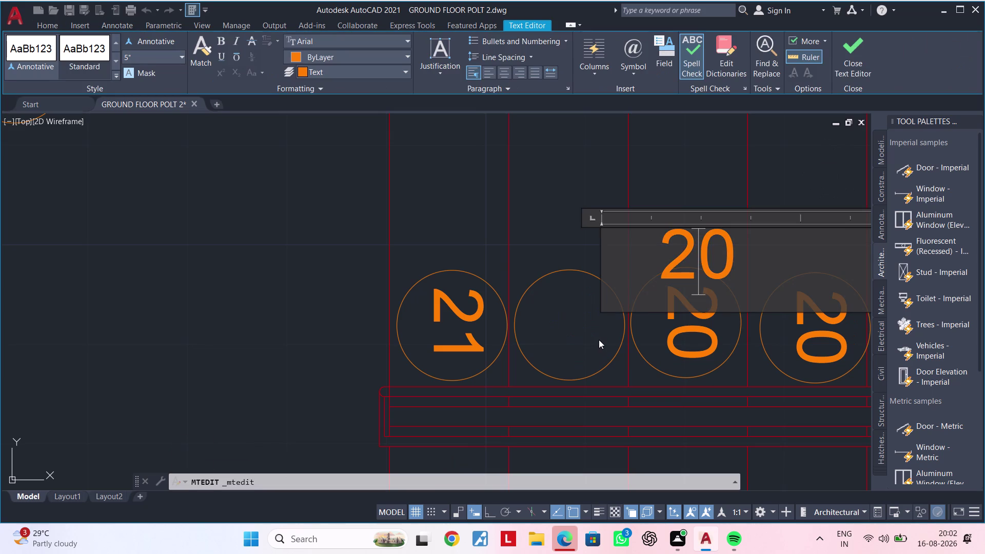
key(Right)
key(BackSpace)
key(2)
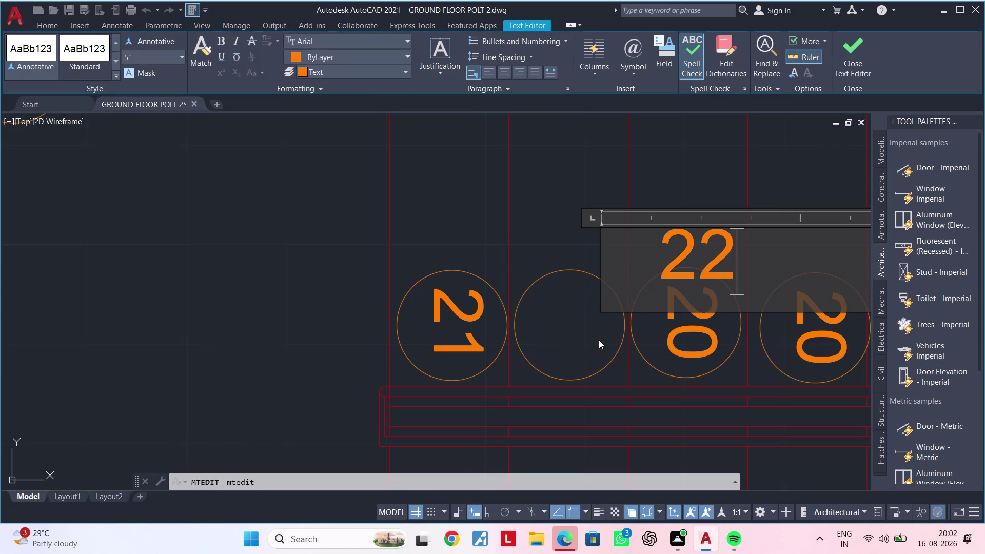
click(561, 235)
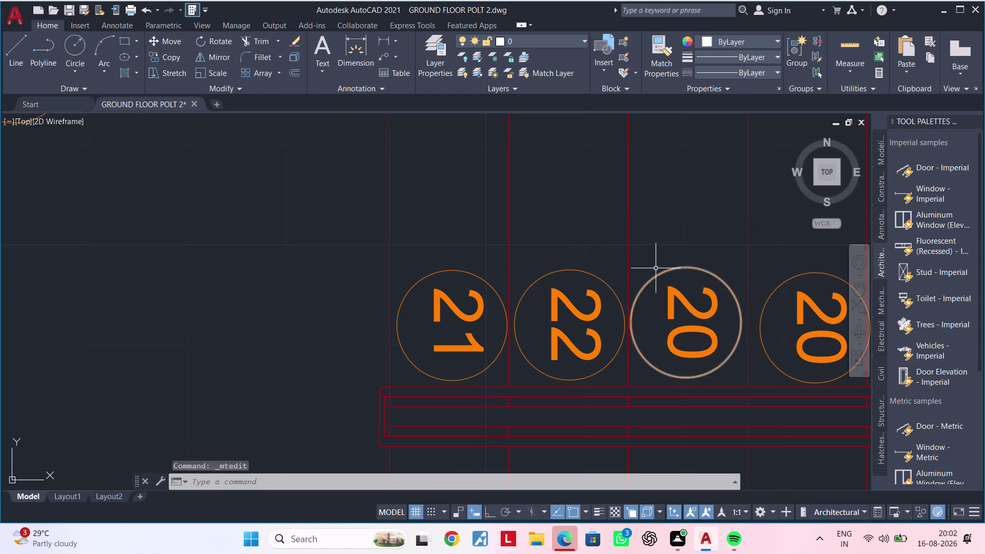
middle_drag(655, 268, 507, 212)
scroll(up, 3)
Renumber the third copied 20 tag in the upper stair row to 23.
double_click(579, 346)
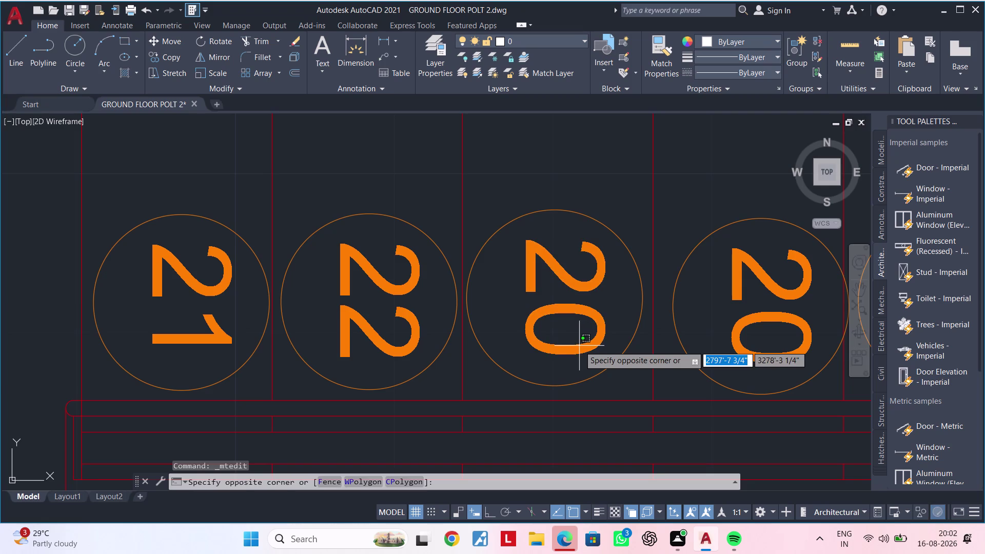
double_click(578, 350)
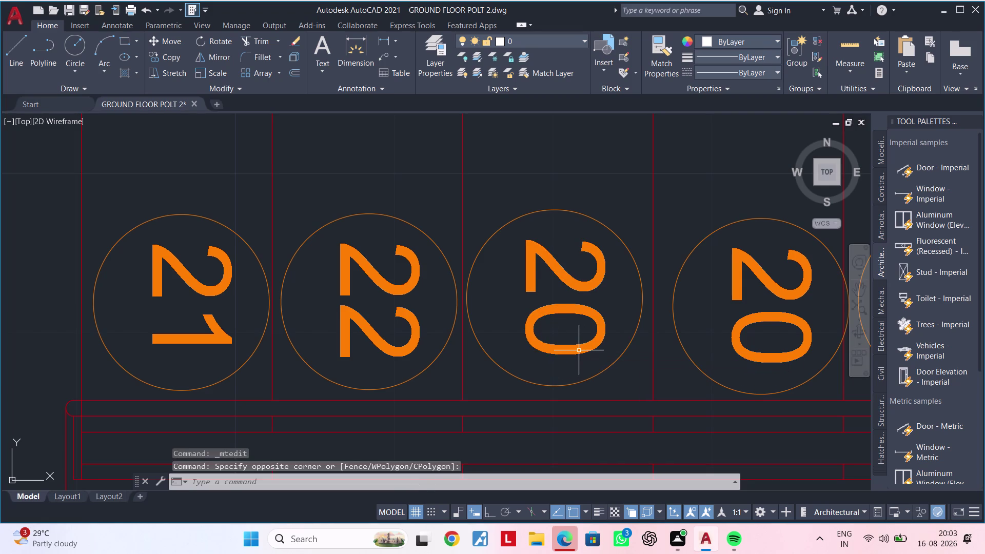
double_click(580, 350)
key(Escape)
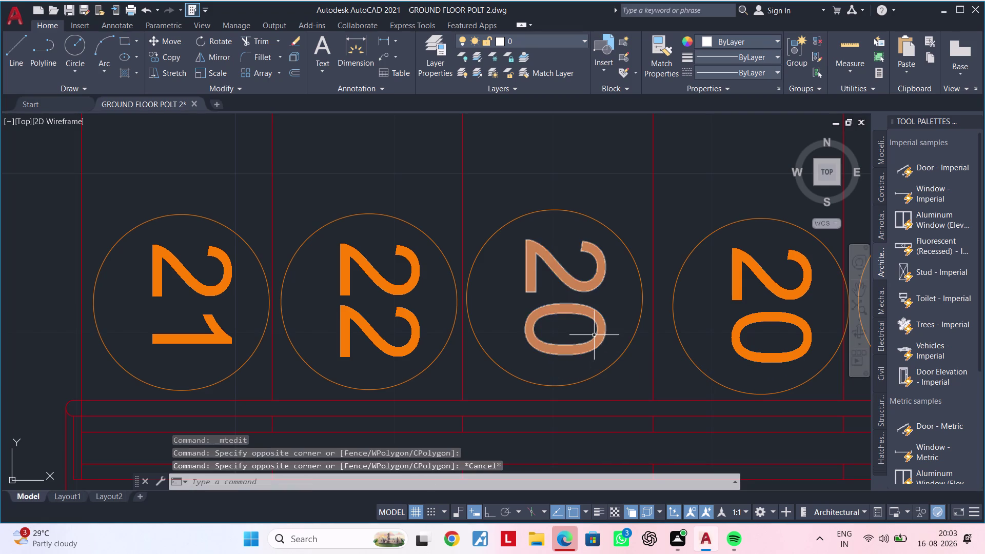
double_click(594, 334)
key(BackSpace)
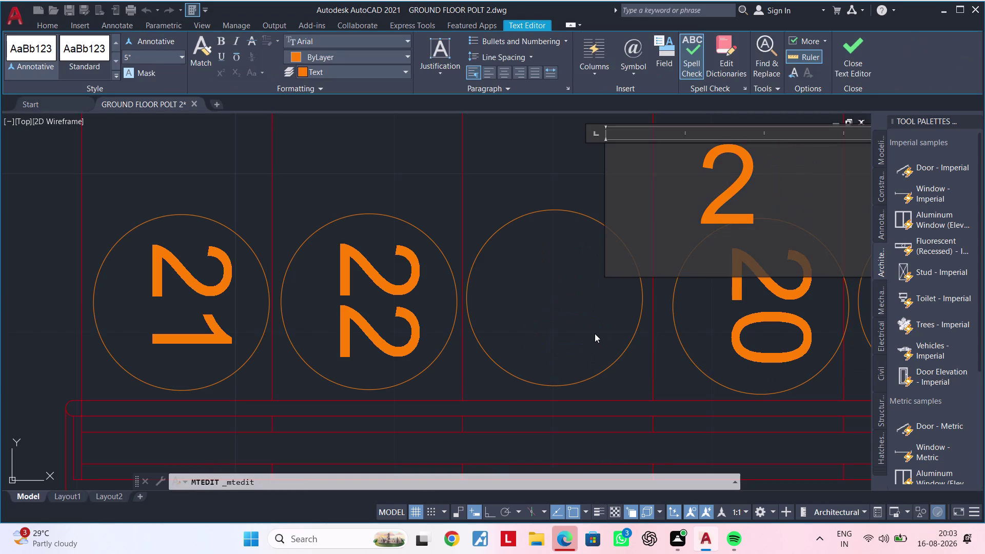
key(3)
click(529, 184)
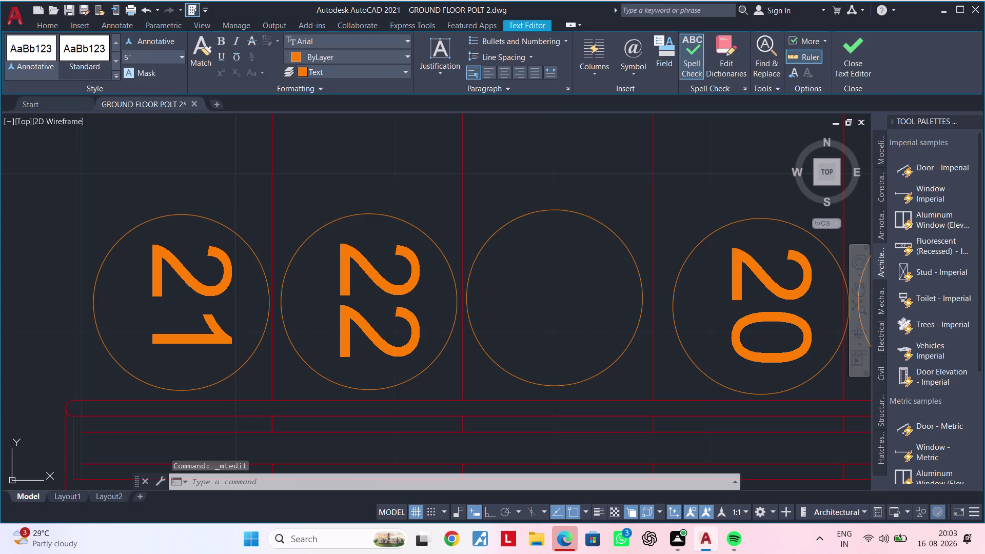
Change the next 20 tag along the row to 24.
scroll(down, 3)
middle_drag(580, 220, 269, 237)
double_click(367, 309)
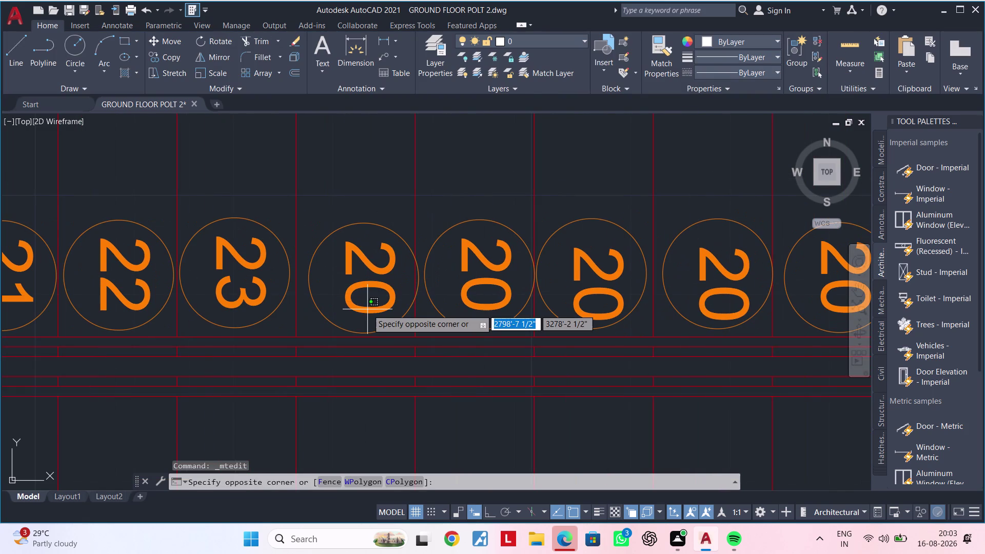
key(Escape)
double_click(361, 309)
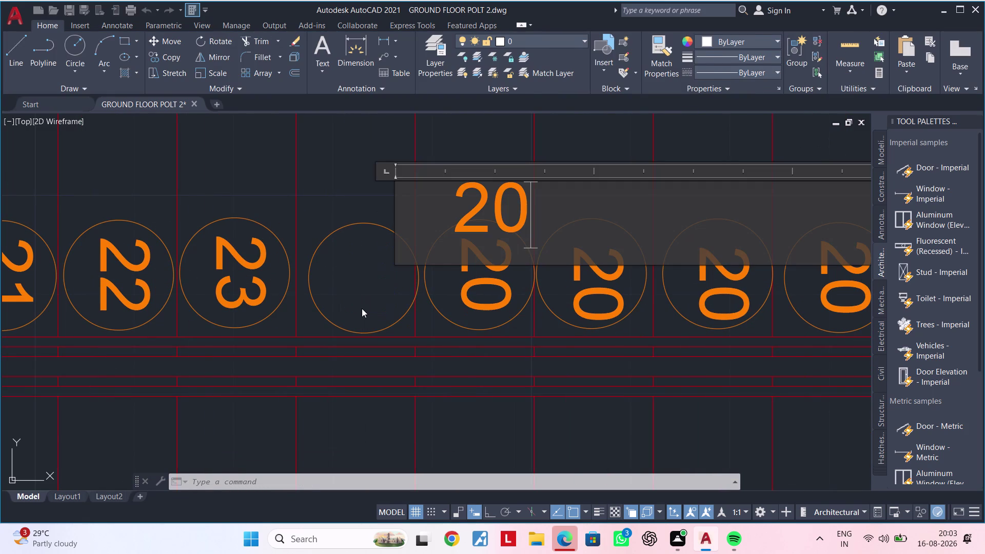
key(BackSpace)
key(4)
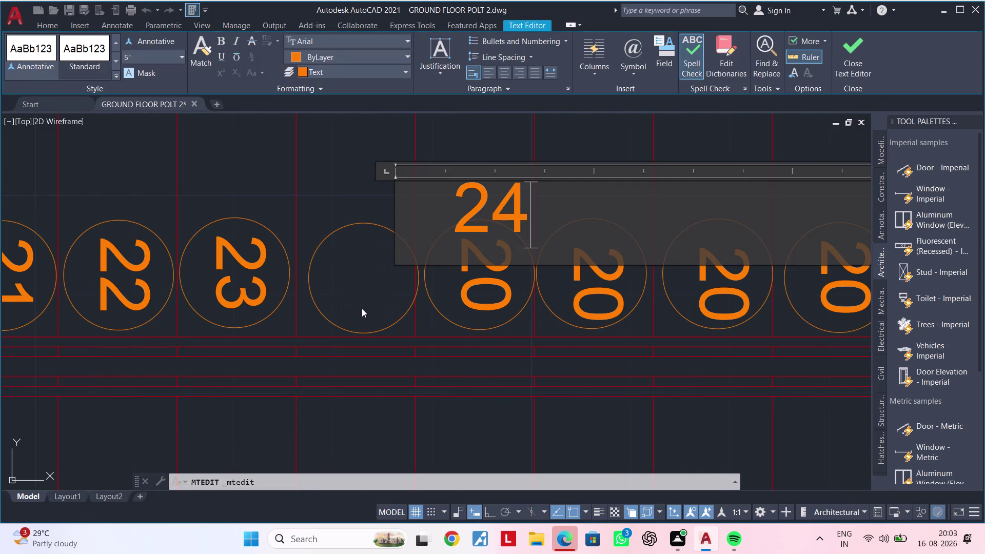
click(329, 209)
Change the following 20 tag to 25.
click(488, 307)
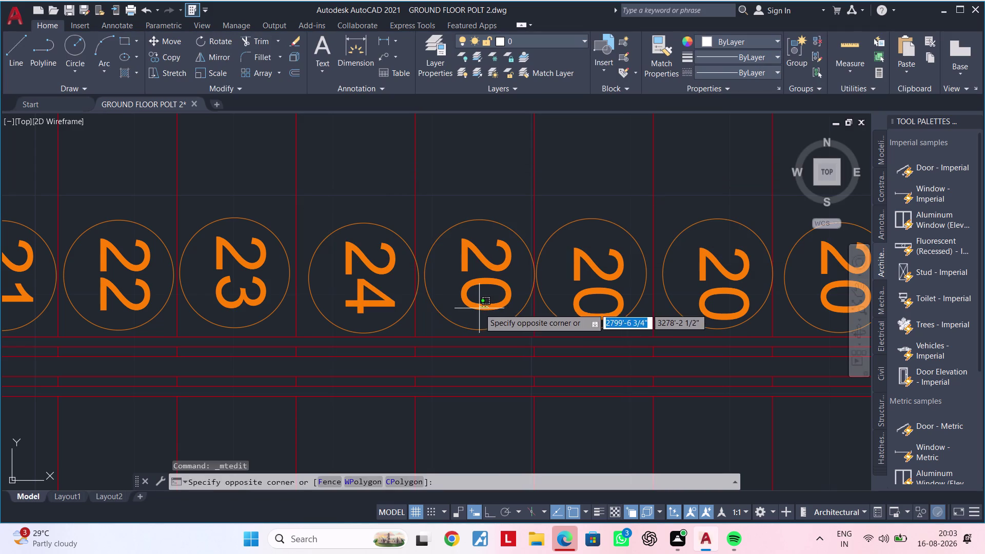
key(Escape)
click(479, 309)
double_click(478, 308)
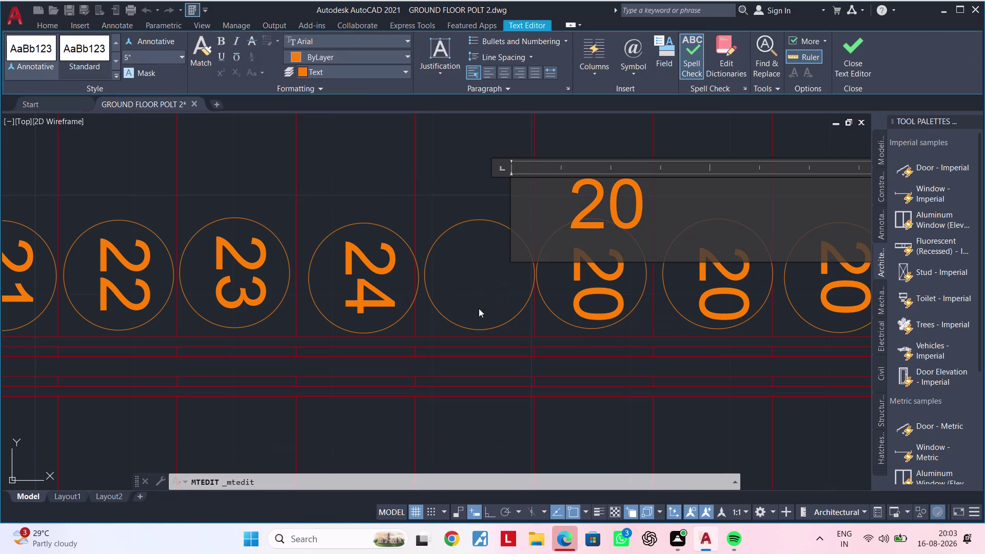
key(BackSpace)
key(5)
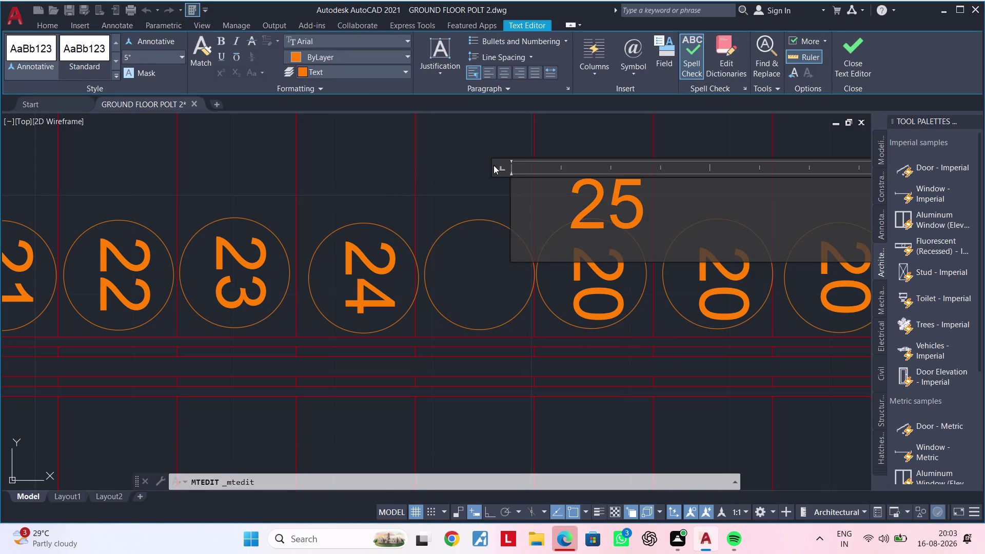
click(461, 170)
scroll(down, 3)
middle_drag(588, 258, 507, 257)
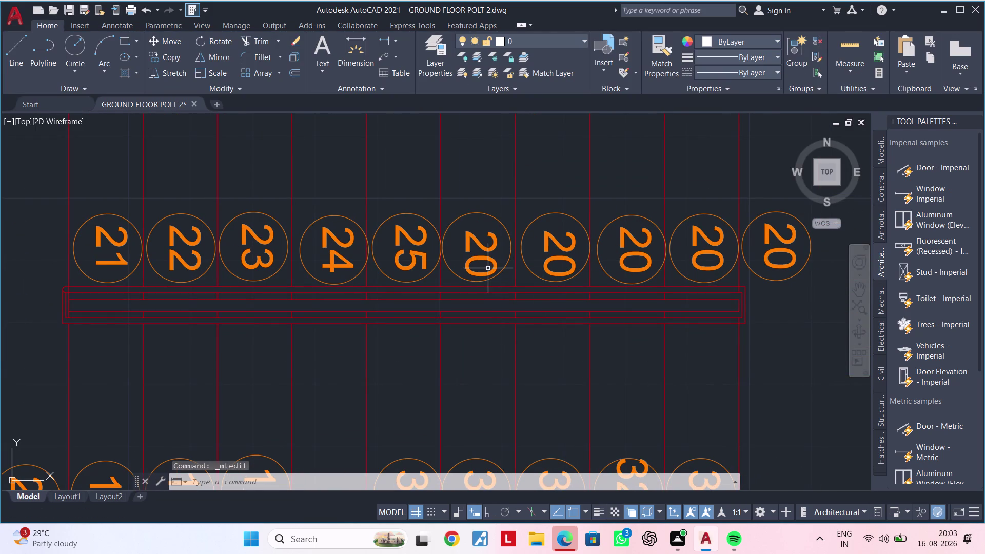
Renumber the next two 20 tags to 26 and 27.
double_click(479, 273)
key(BackSpace)
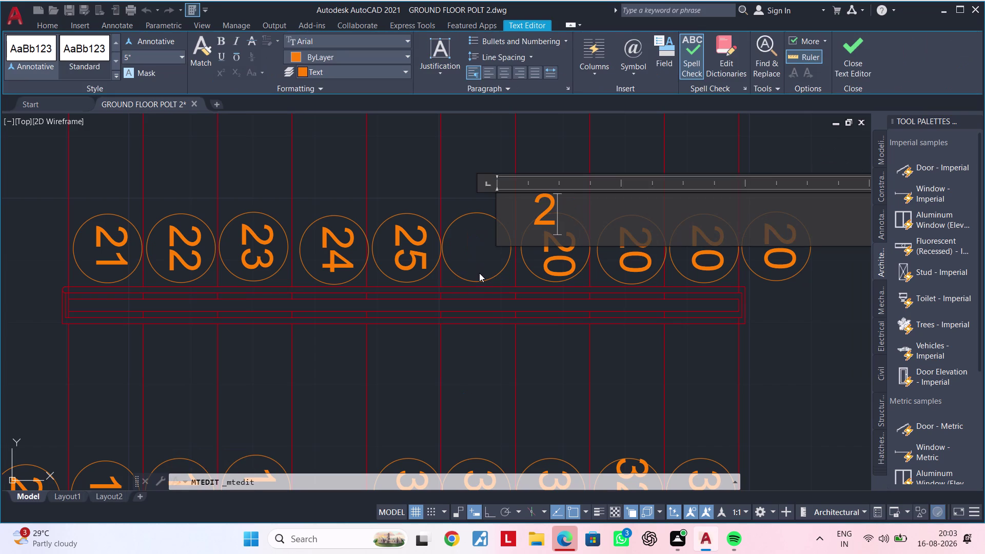
key(6)
scroll(down, 3)
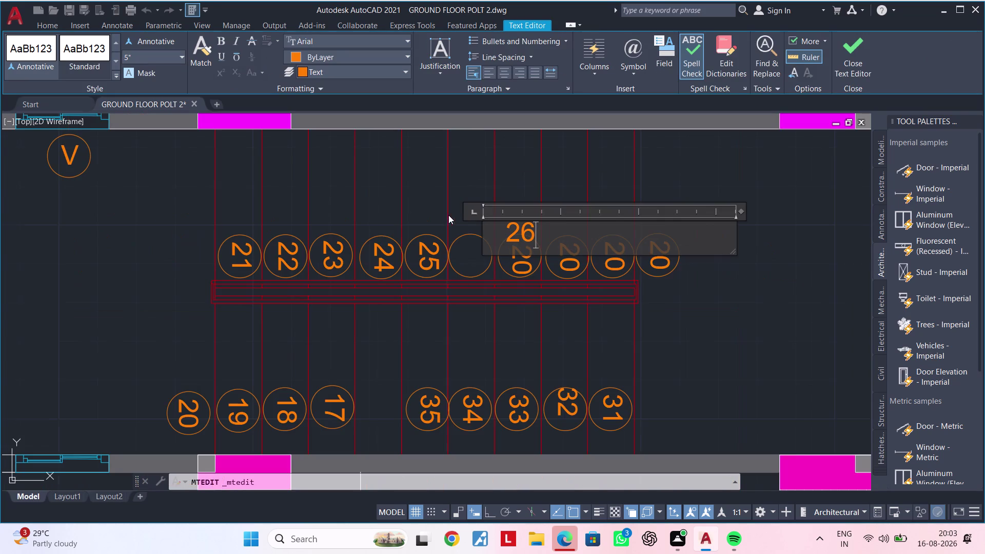
click(458, 184)
scroll(up, 3)
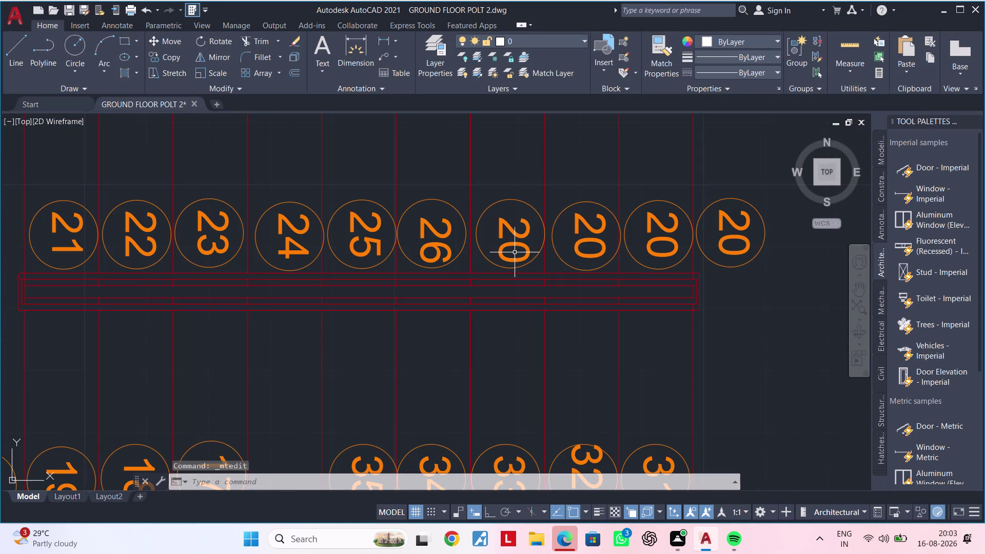
double_click(511, 259)
key(BackSpace)
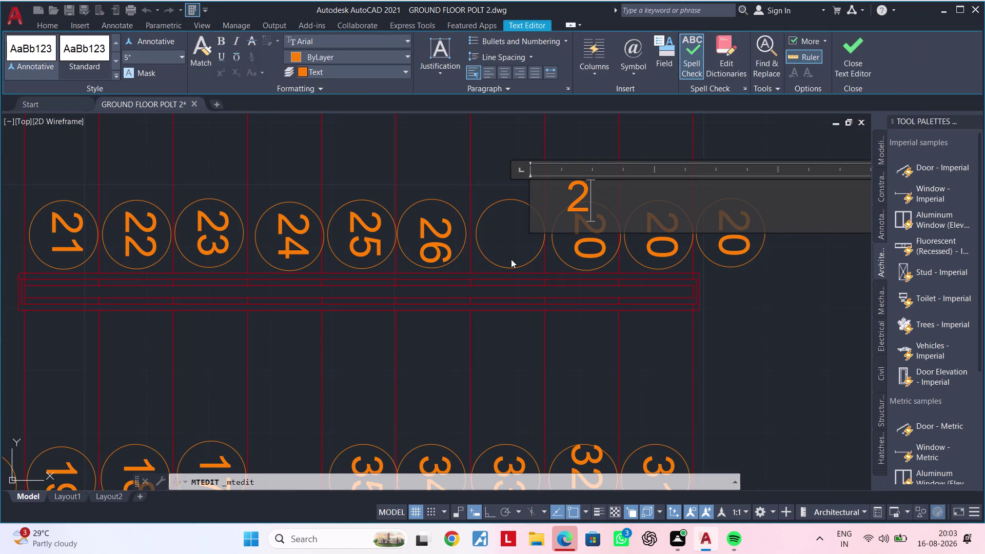
key(7)
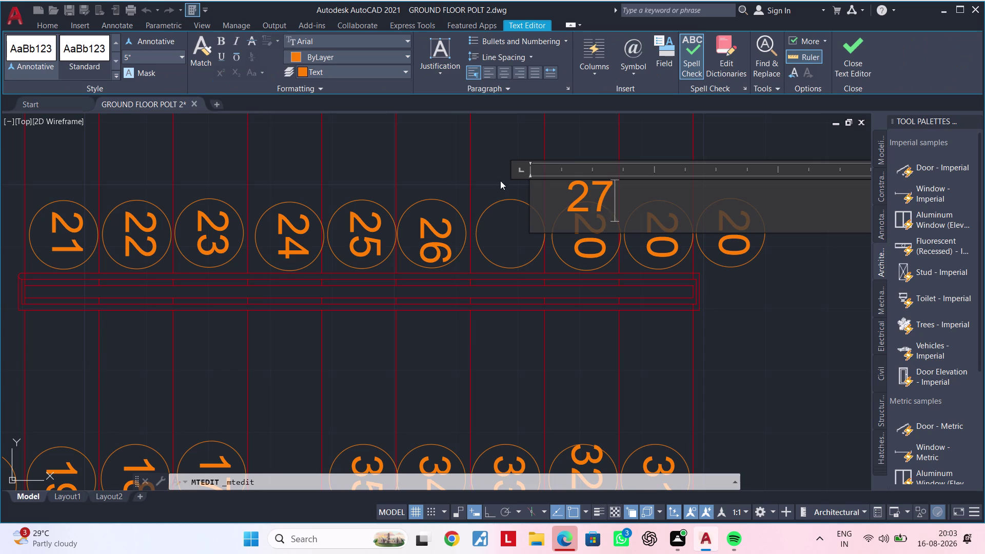
click(501, 180)
Change the following two 20 tags to 28 and 29.
middle_drag(545, 209, 460, 209)
double_click(504, 256)
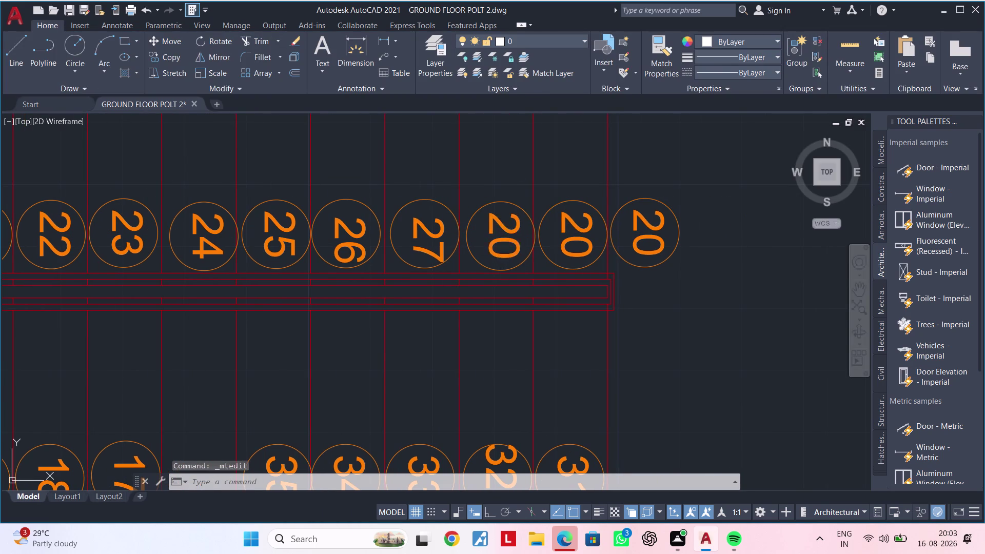
key(BackSpace)
key(8)
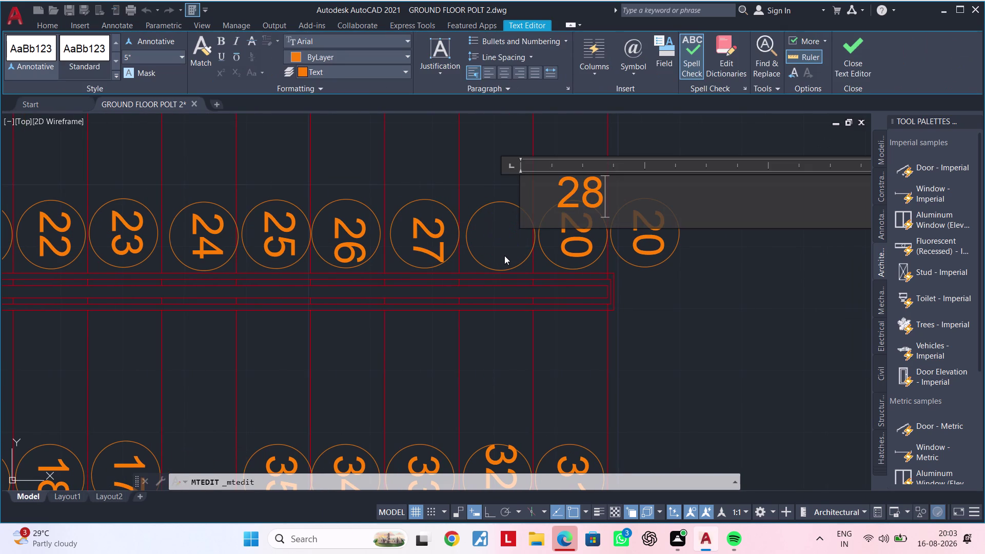
click(480, 174)
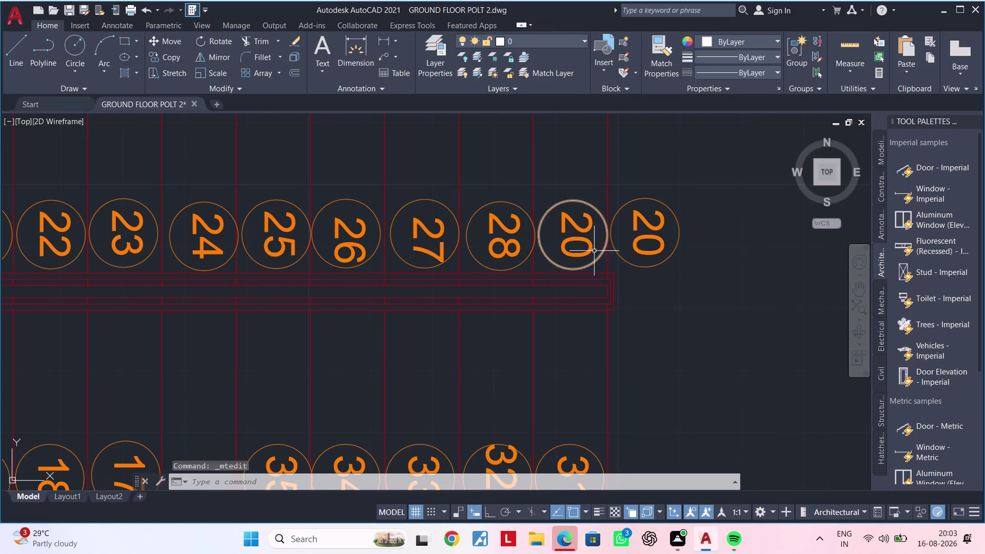
double_click(582, 254)
key(BackSpace)
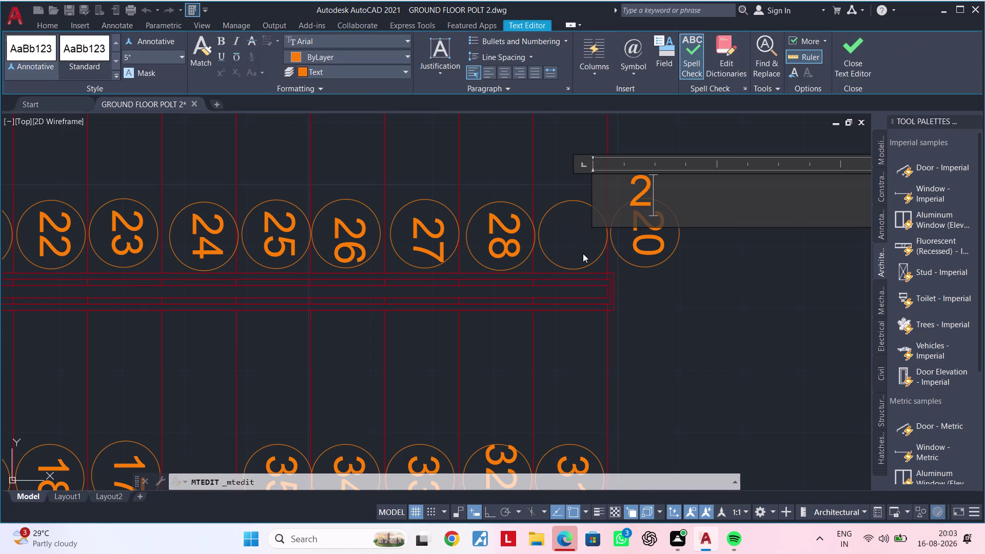
key(9)
click(566, 168)
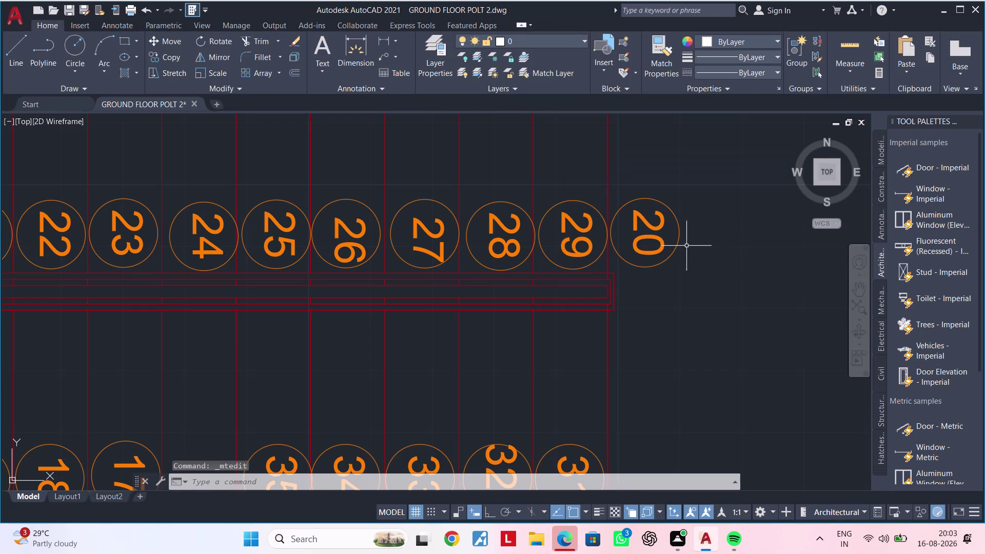
Change the last 20 tag in the row to 30.
double_click(658, 247)
key(BackSpace)
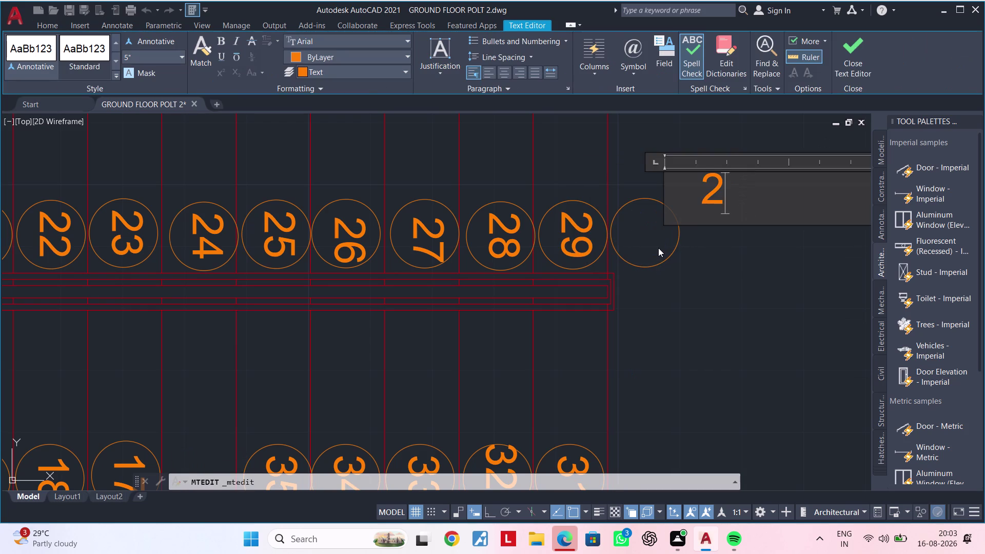
key(BackSpace)
text(30)
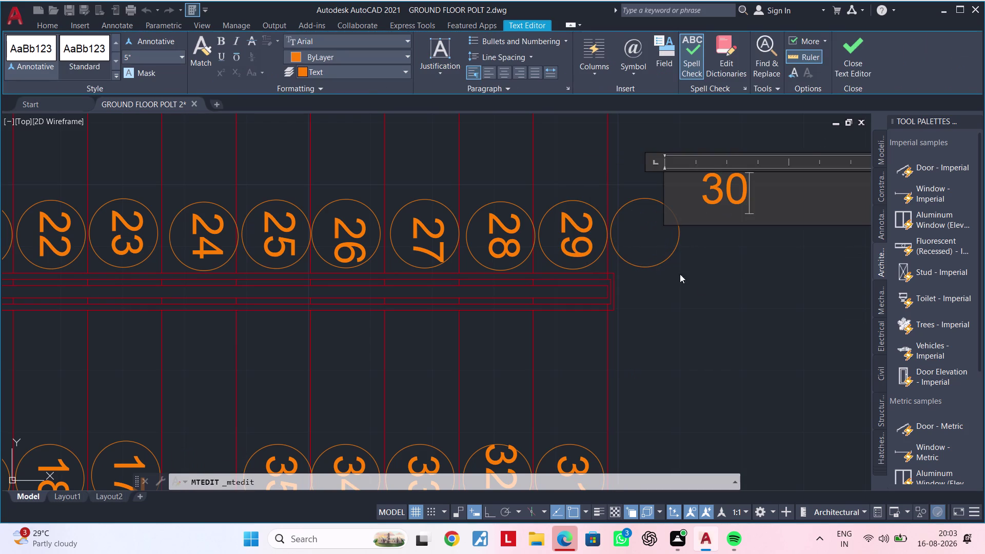
click(701, 285)
scroll(down, 3)
middle_drag(685, 299, 548, 307)
scroll(up, 3)
key(Escape)
key(Escape)
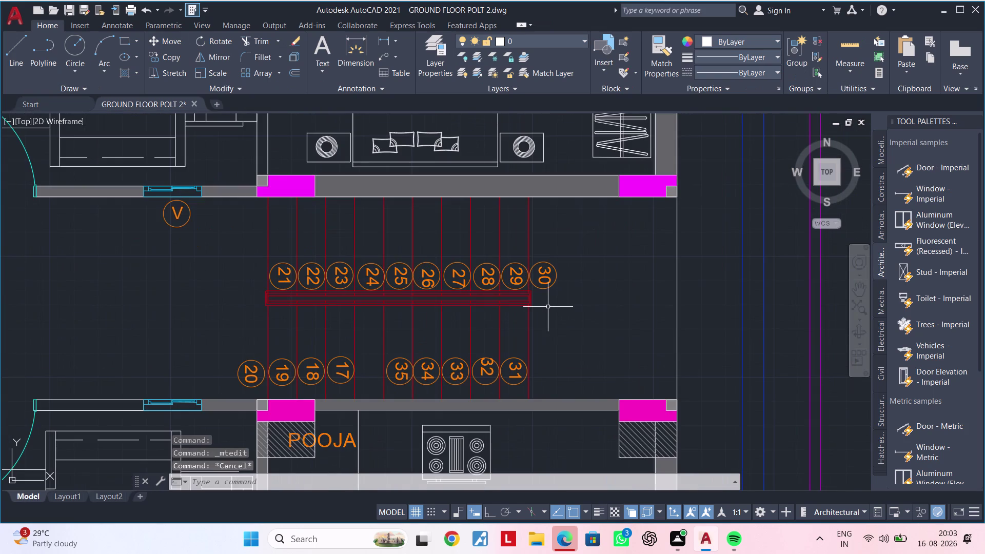
middle_drag(570, 325, 605, 318)
scroll(up, 3)
scroll(down, 3)
middle_drag(641, 318, 661, 309)
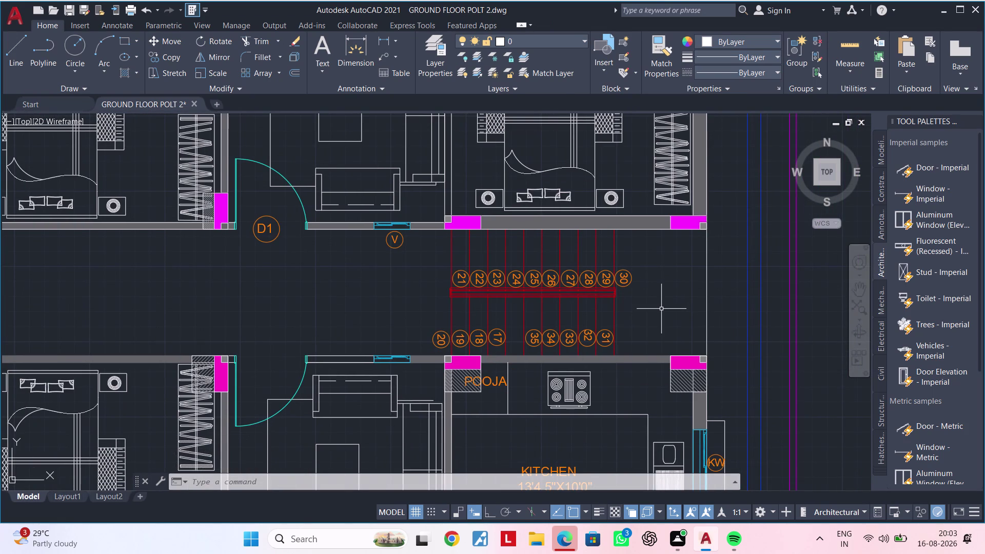
scroll(up, 3)
middle_drag(417, 283, 412, 311)
middle_drag(415, 310, 425, 279)
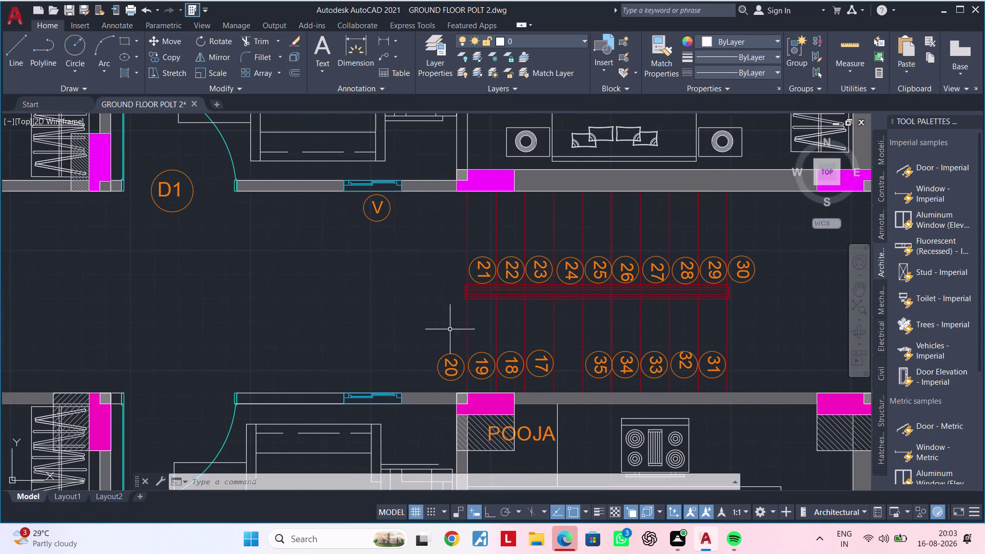
click(448, 352)
click(448, 359)
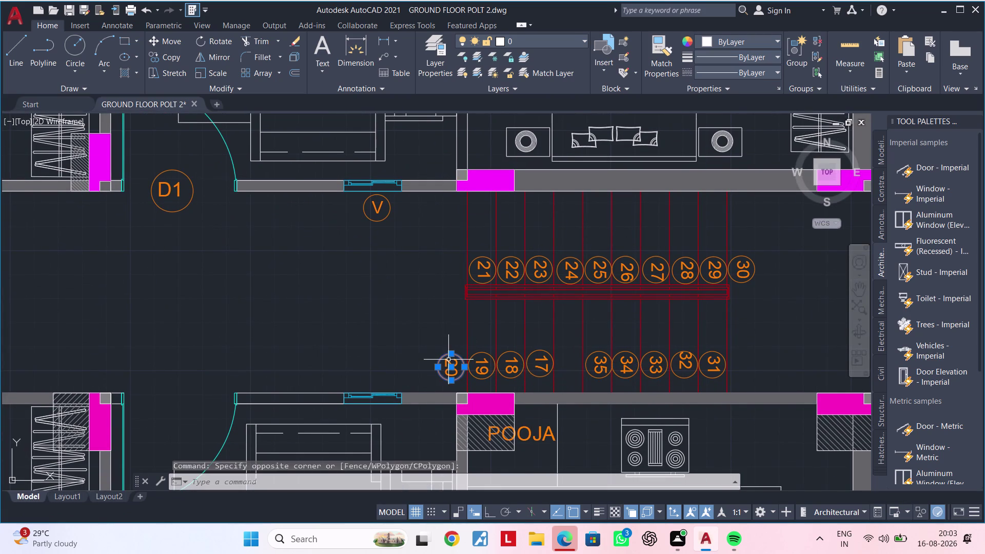
scroll(up, 3)
Copy the selected 20 tag up above the start of the staircase.
click(445, 363)
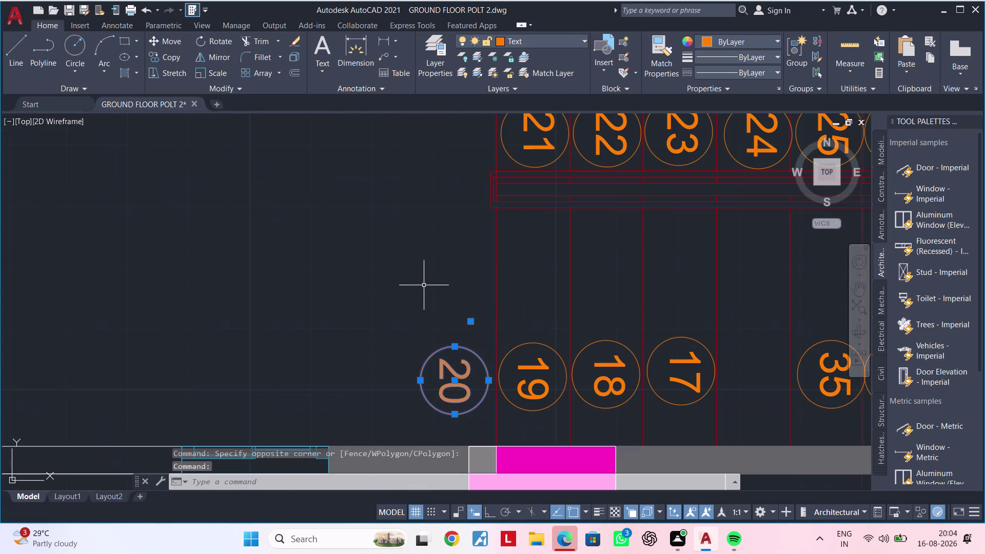
text(co)
key(space)
click(460, 343)
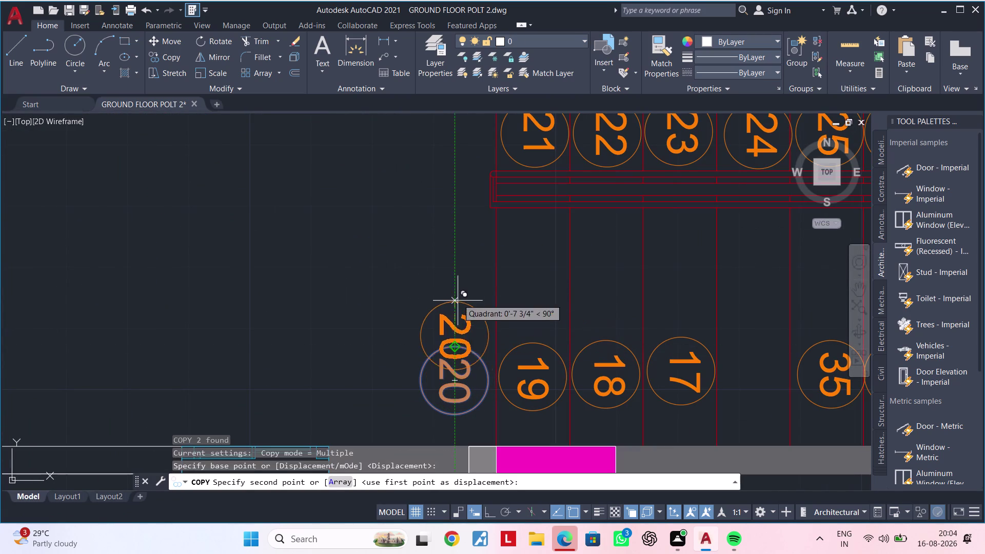
click(452, 240)
middle_drag(454, 214, 443, 366)
middle_drag(451, 173, 436, 322)
click(430, 273)
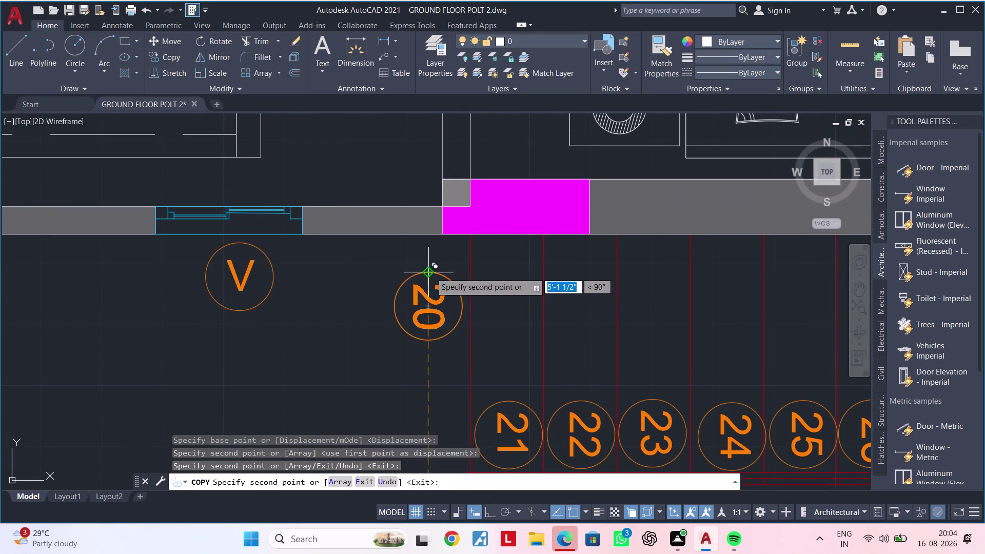
key(Escape)
middle_drag(434, 291, 427, 257)
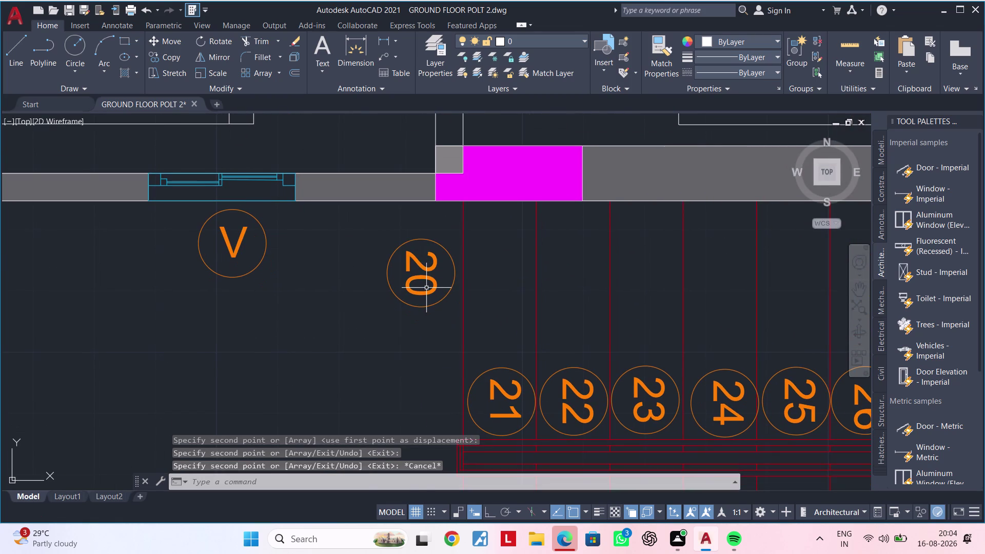
Change the copied tag's text from 20 to uppercase UP.
double_click(428, 284)
key(Escape)
double_click(428, 293)
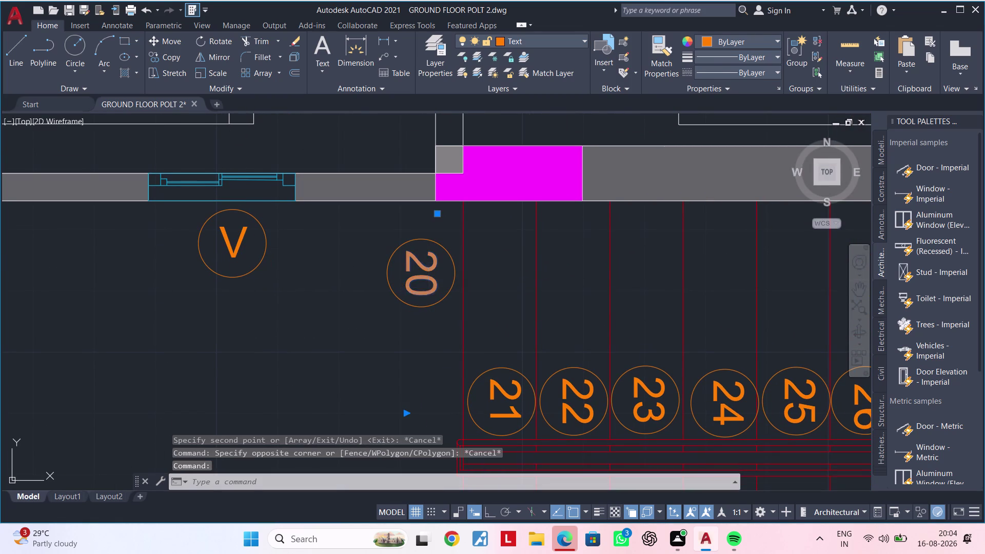
key(BackSpace)
key(BackSpace)
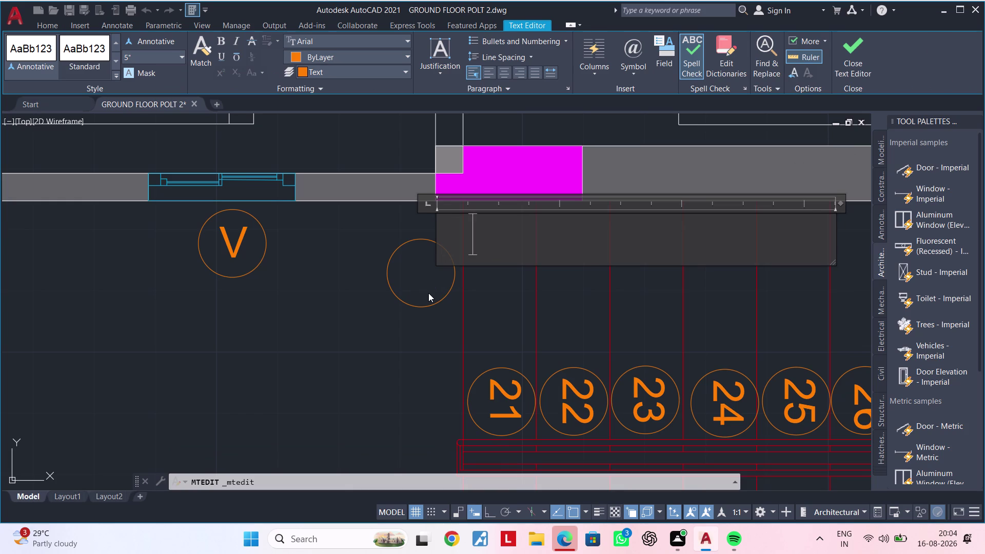
text(up)
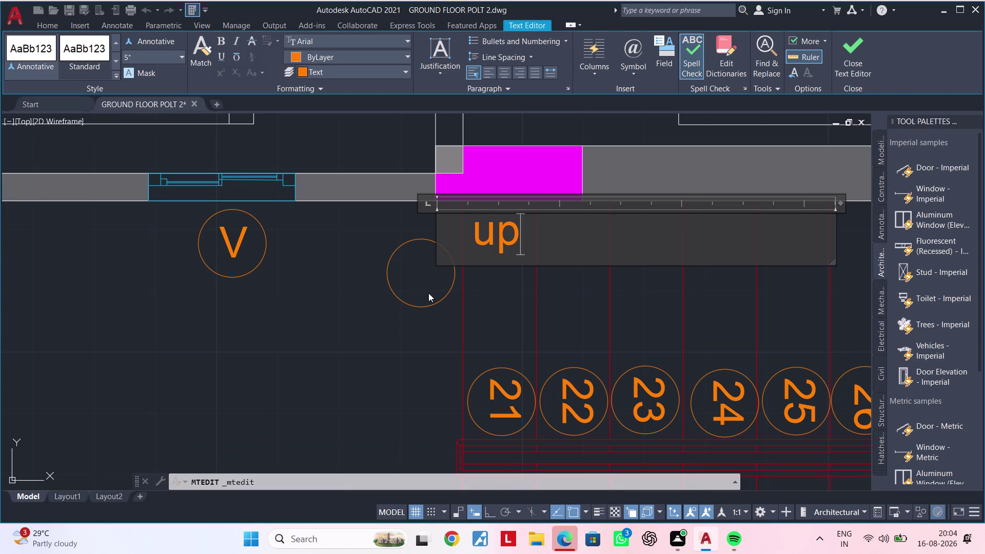
key(BackSpace)
key(BackSpace)
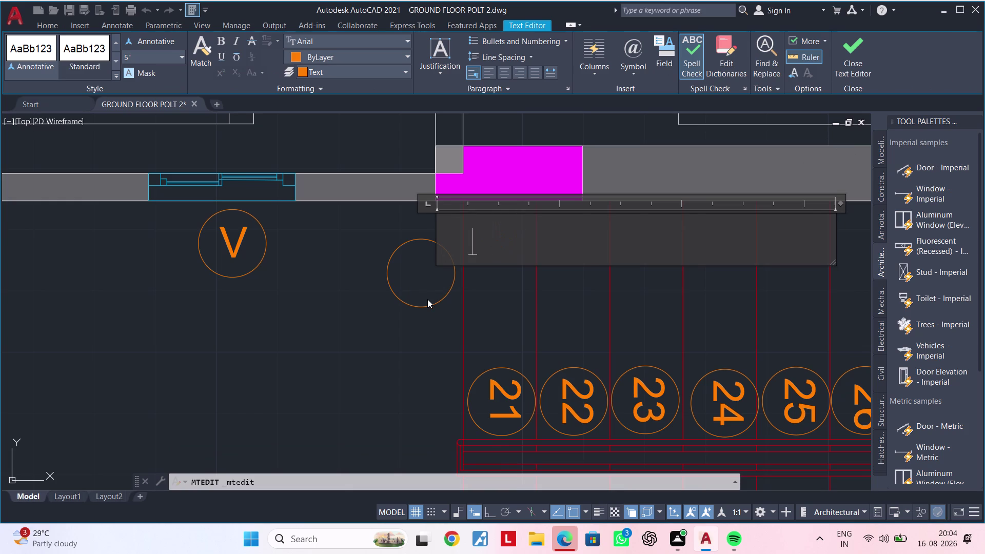
text(U)
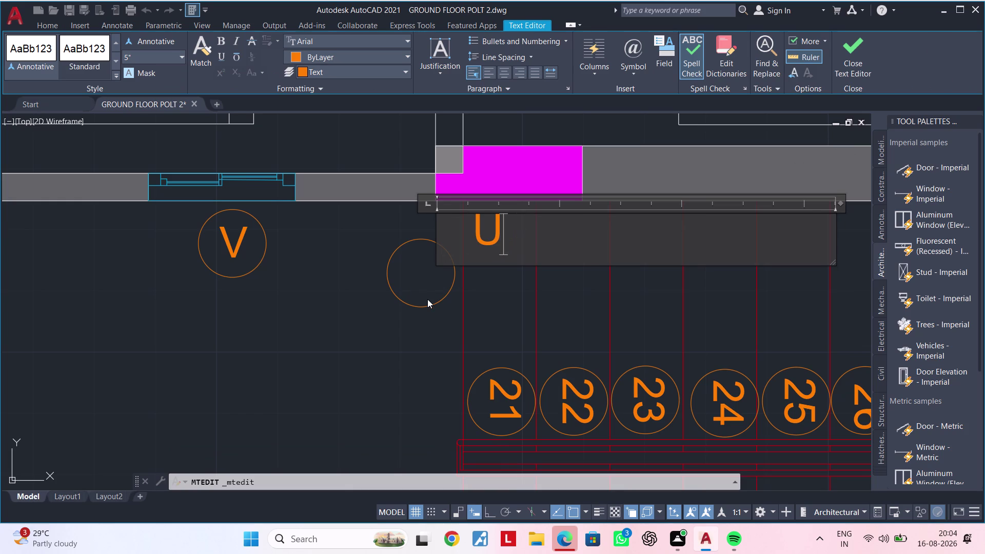
text(P)
click(416, 333)
scroll(down, 3)
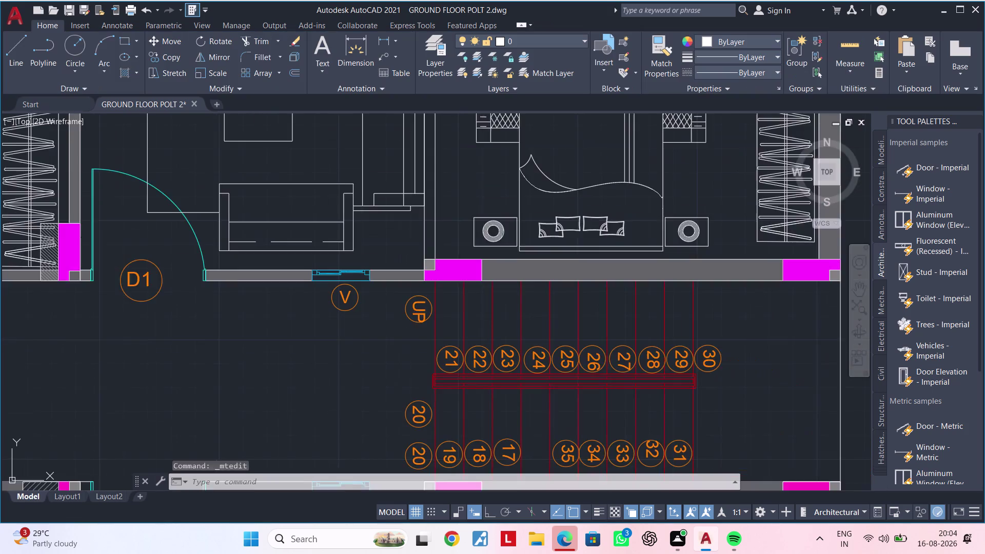
middle_drag(416, 332, 424, 214)
scroll(up, 3)
Replace the extra circle's 20 text with DN.
click(400, 342)
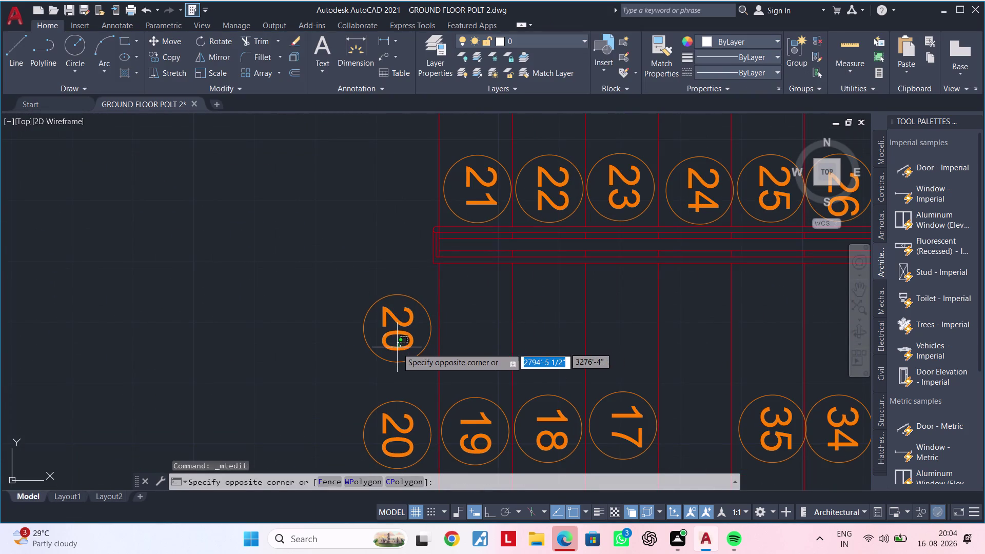
double_click(397, 347)
key(BackSpace)
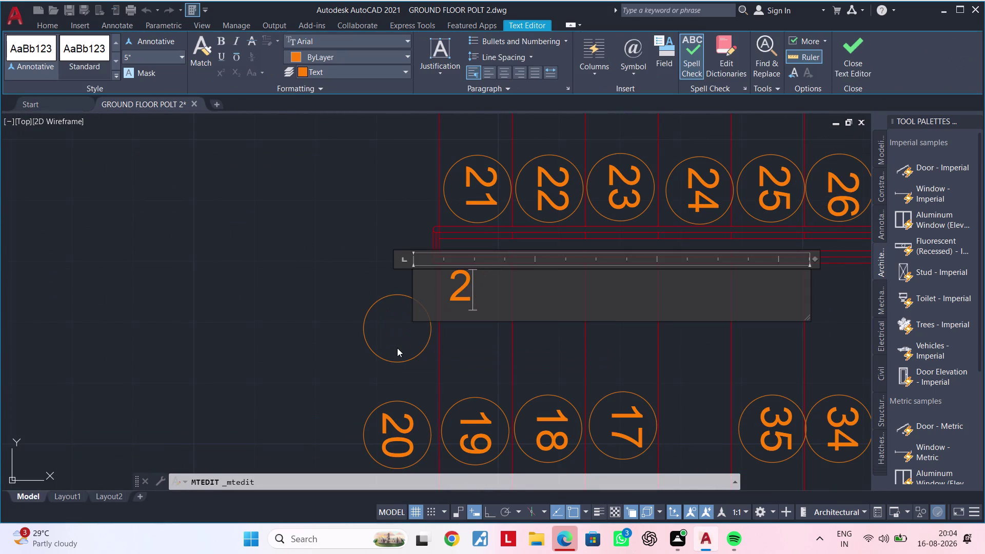
key(BackSpace)
text(DN)
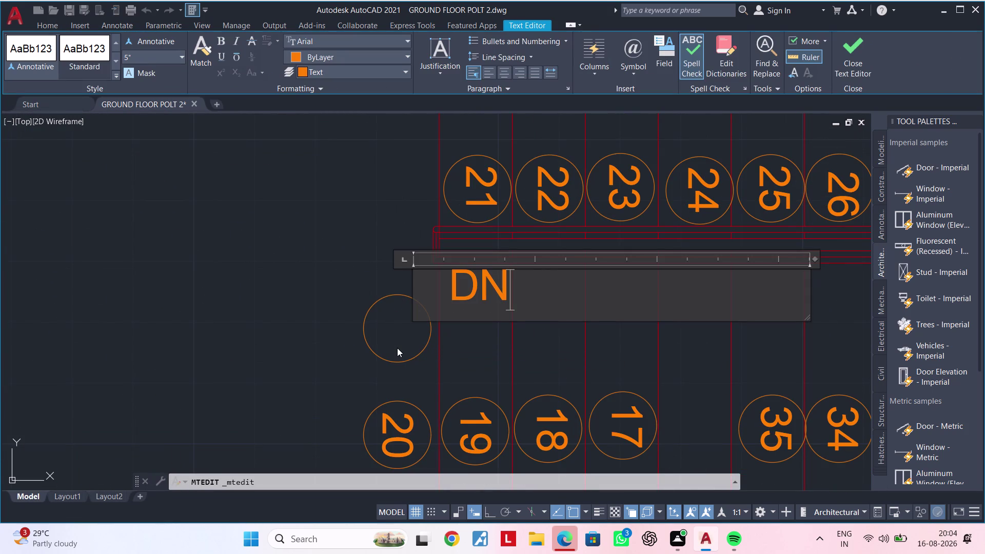
click(327, 344)
scroll(down, 3)
middle_drag(415, 357, 379, 328)
scroll(up, 3)
middle_drag(424, 336, 431, 317)
Move the DN label so it sits centred in its circle.
click(352, 301)
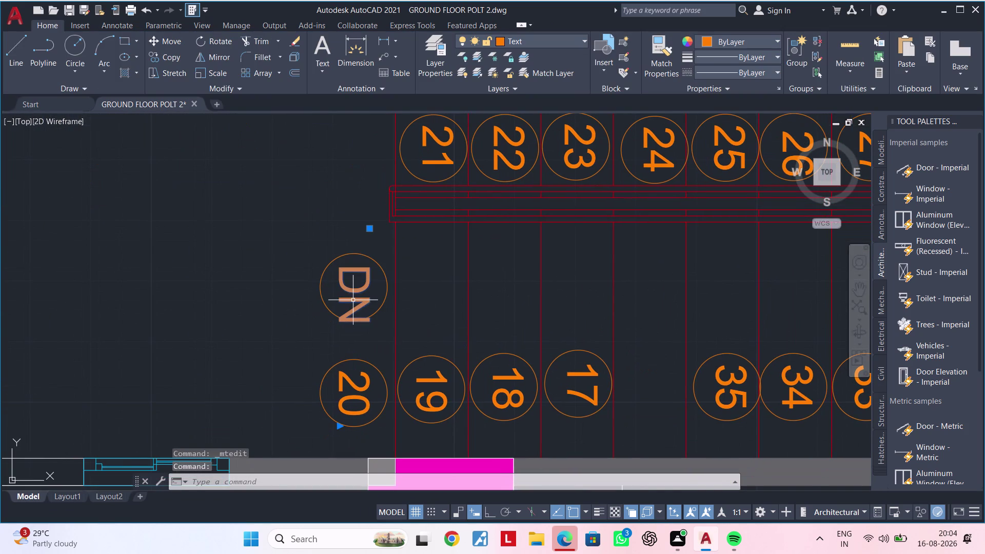
text(M)
key(space)
click(354, 298)
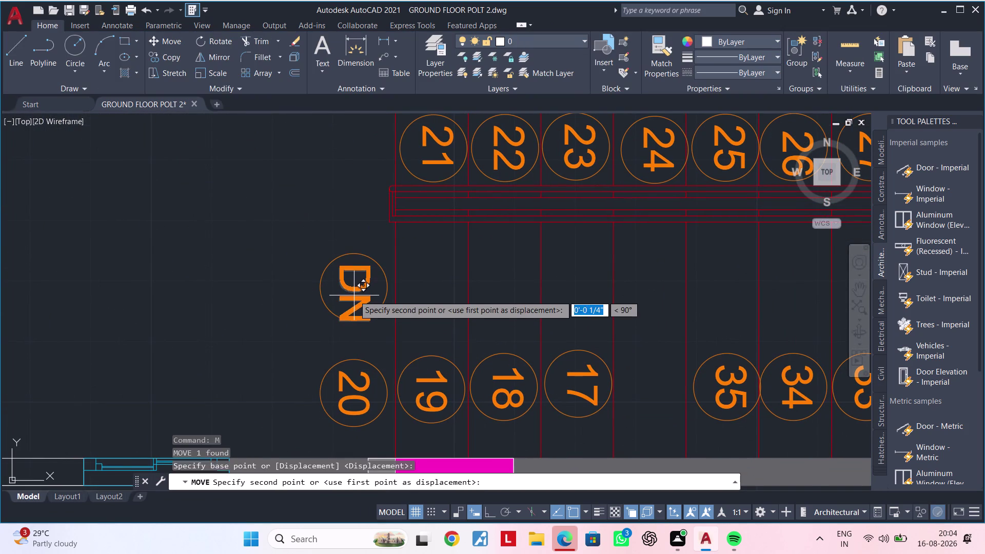
click(353, 291)
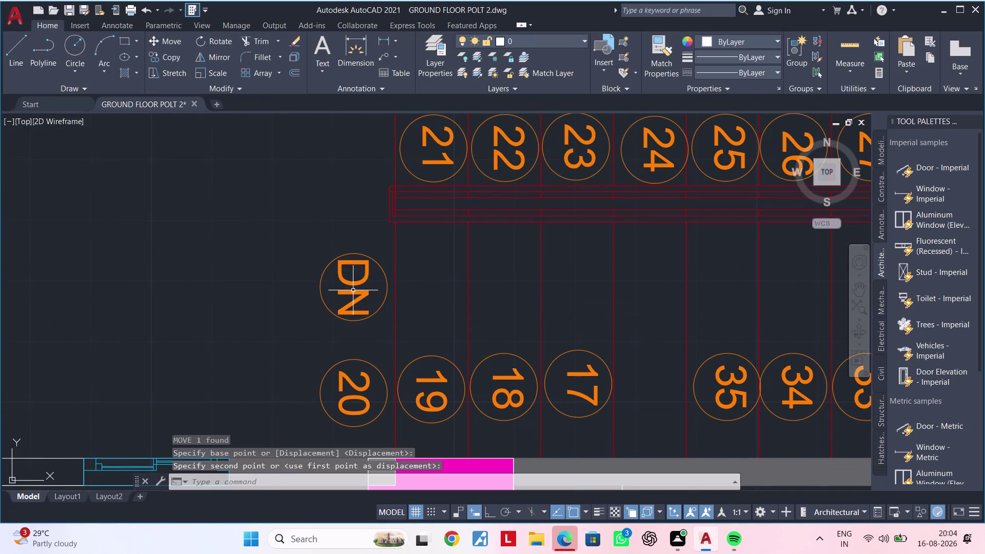
scroll(down, 3)
middle_drag(369, 295, 321, 308)
key(Escape)
key(Escape)
key(Escape)
key(Escape)
key(Escape)
text(L)
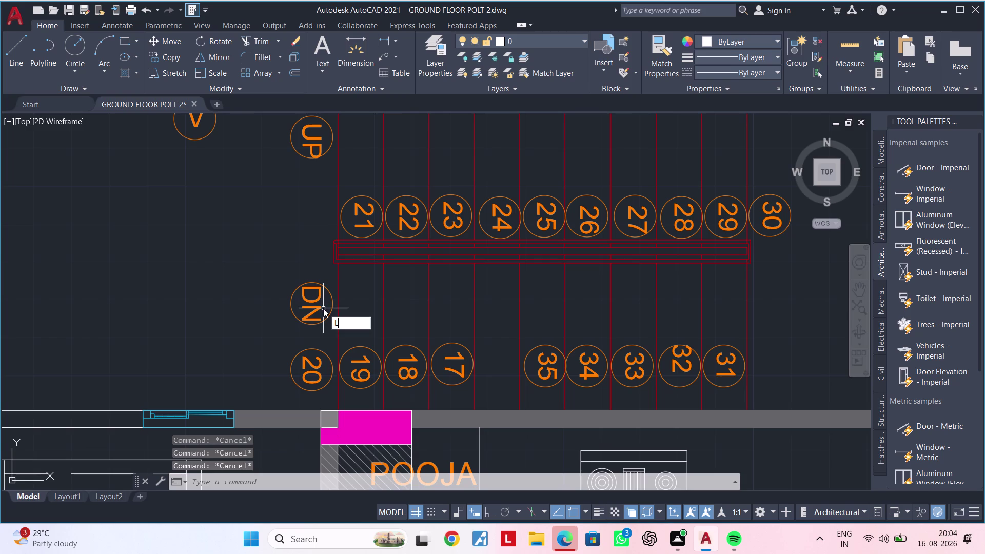
key(space)
Draw a horizontal arrow shaft with Ortho from the DN circle to near circle 17.
scroll(up, 3)
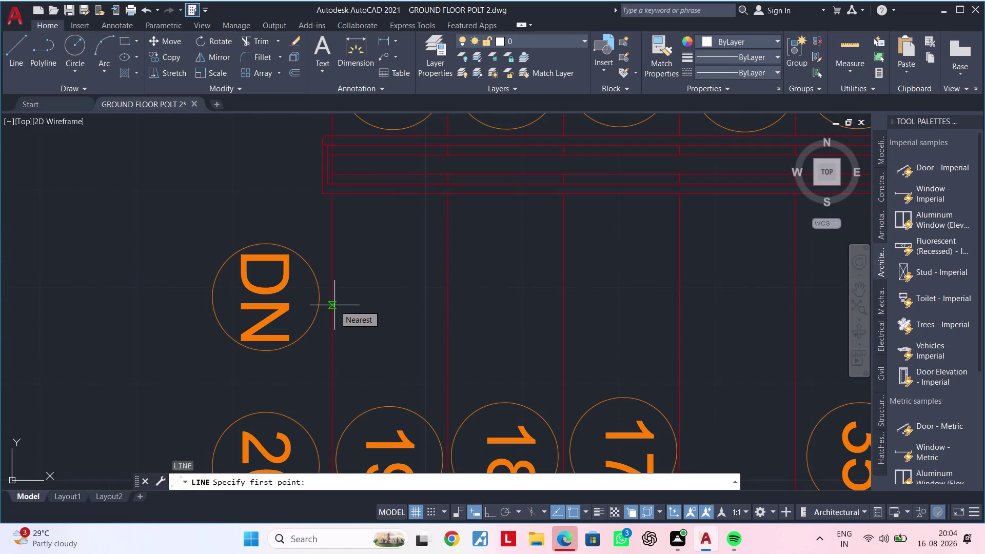
click(332, 305)
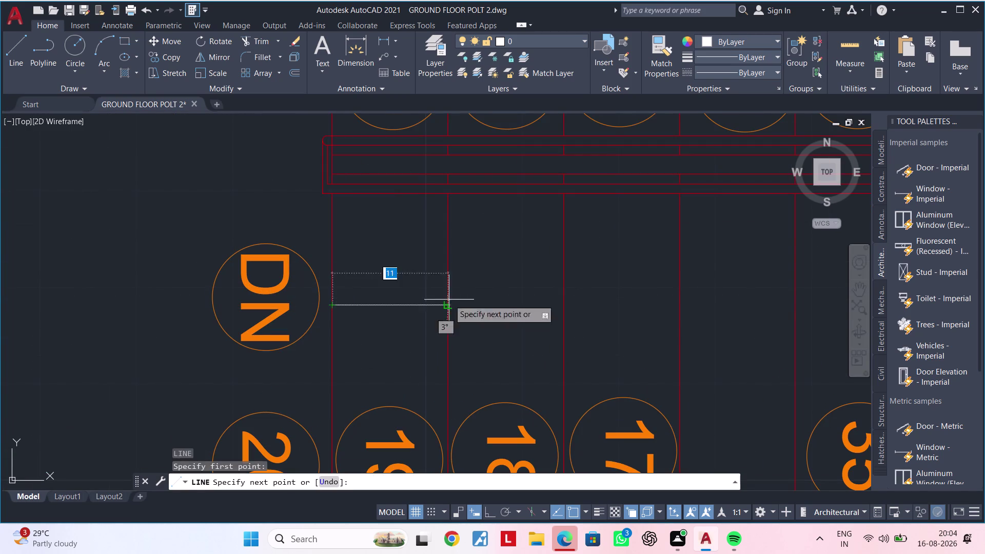
scroll(down, 3)
click(487, 509)
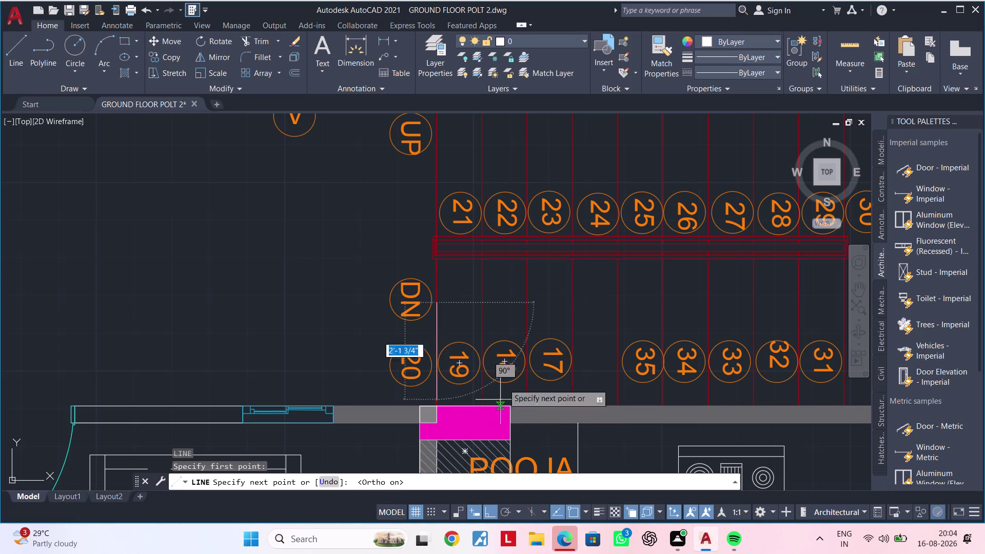
middle_drag(527, 294, 472, 301)
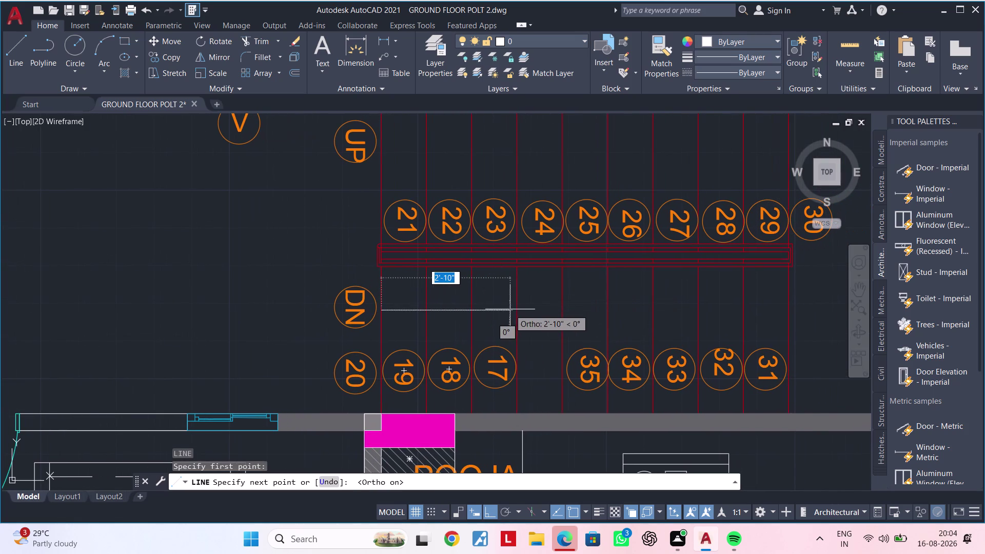
click(514, 310)
key(Escape)
key(Escape)
key(space)
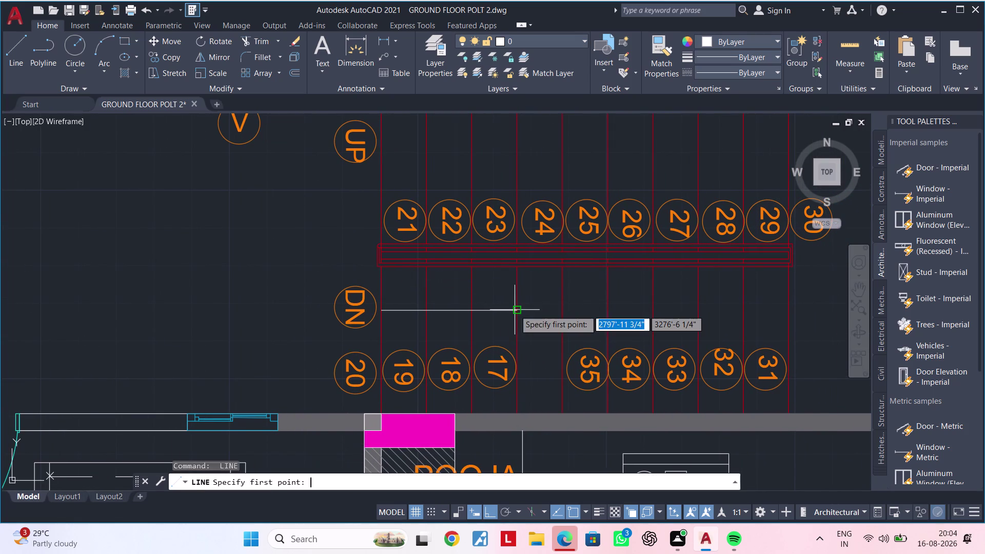
Delete a stray short line segment drawn by mistake.
scroll(up, 3)
click(521, 315)
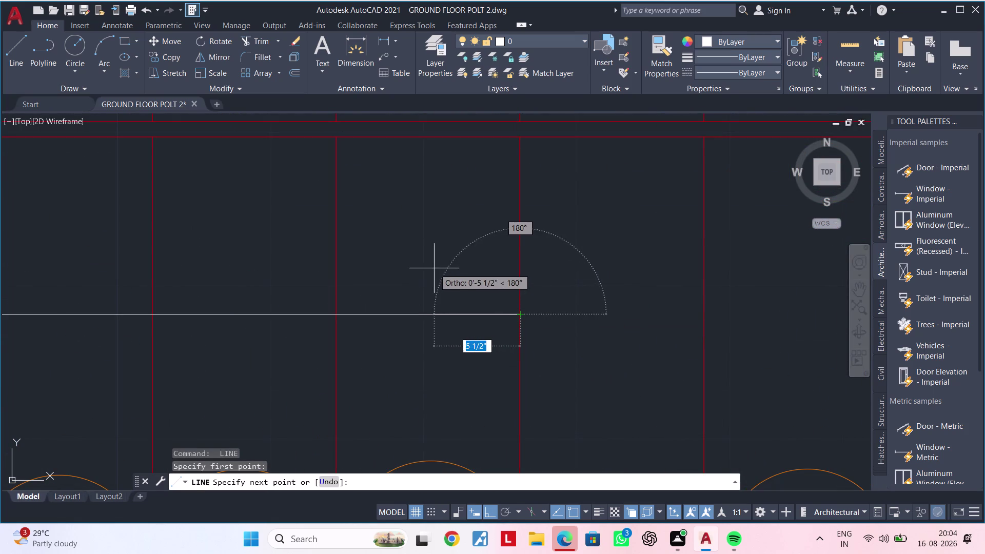
click(414, 252)
key(Escape)
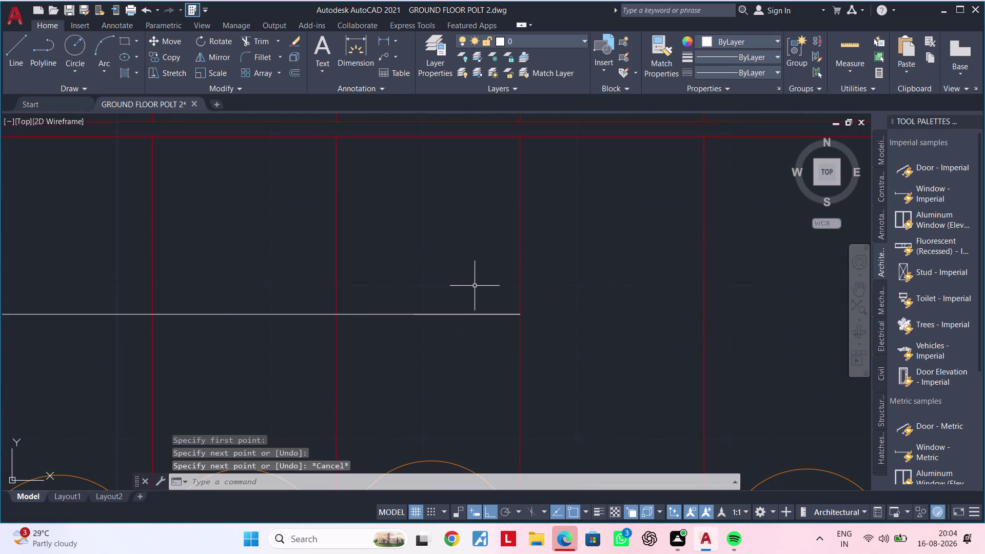
key(Escape)
click(476, 312)
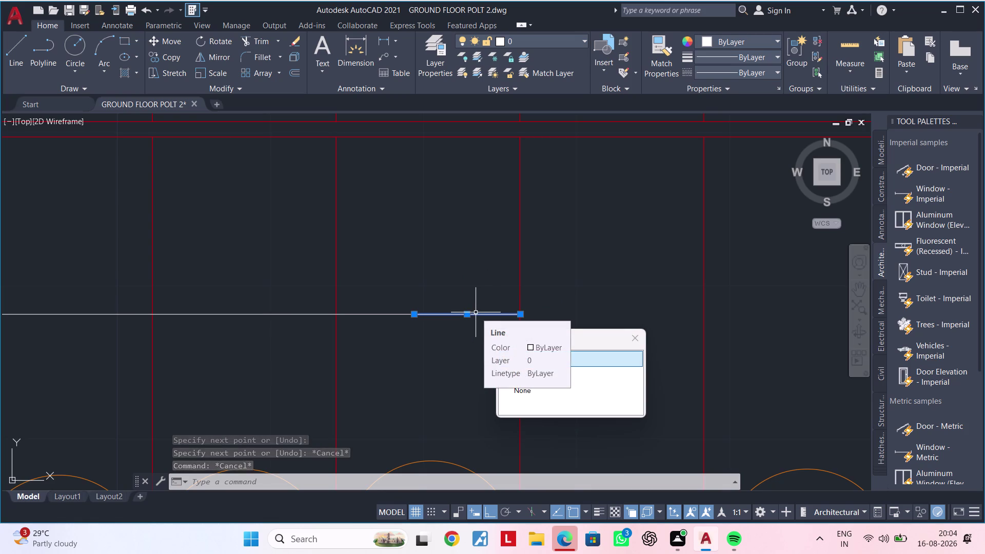
key(Delete)
key(Escape)
Draw one angled arrowhead stroke from the shaft's tip with Ortho off.
text(L)
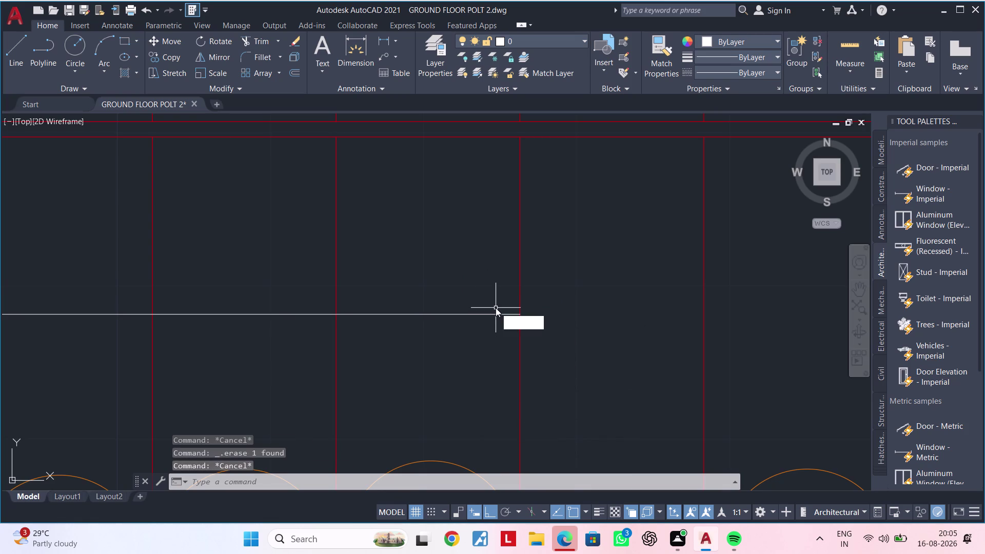
key(space)
click(518, 311)
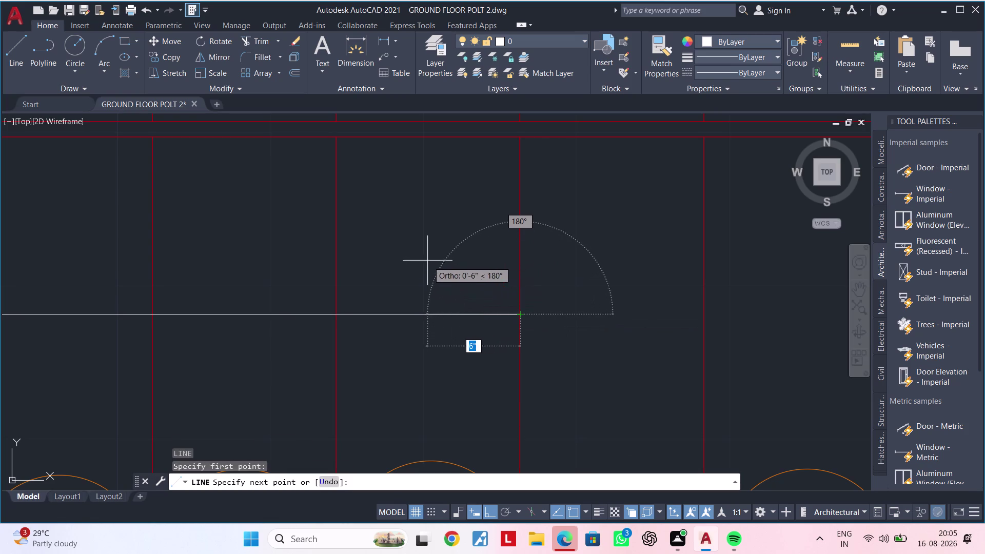
click(490, 510)
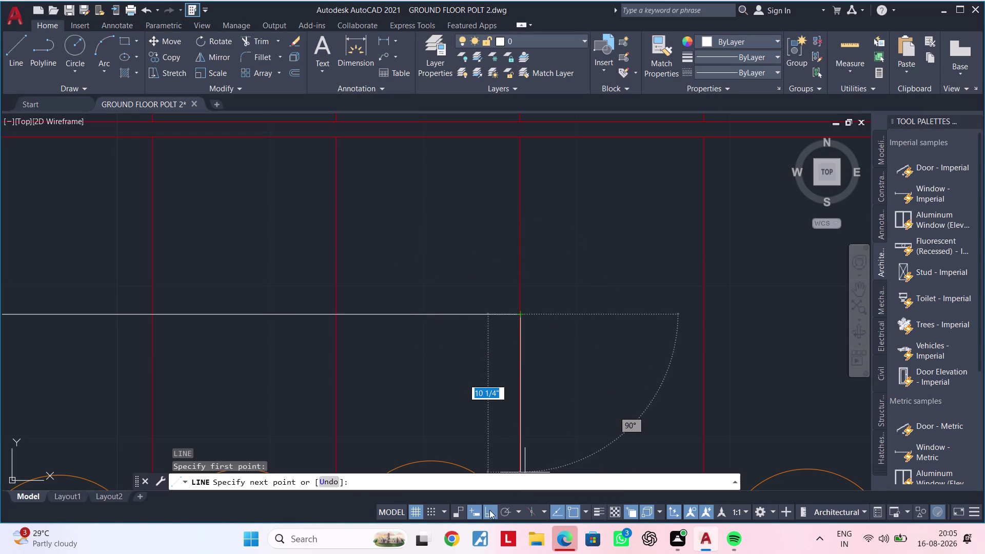
click(425, 269)
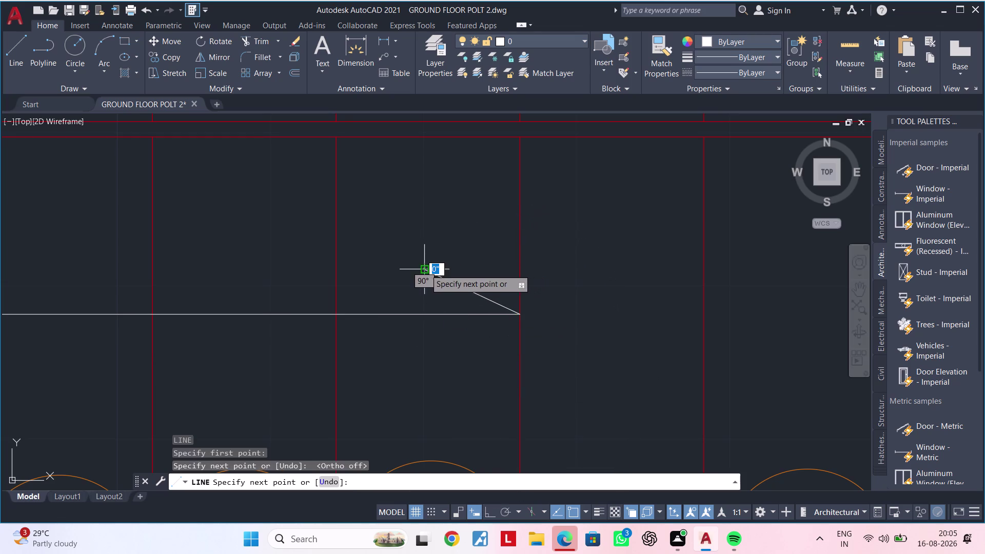
key(Escape)
key(Escape)
Mirror the angled stroke about the shaft to form the arrowhead's other half.
click(452, 283)
text(M)
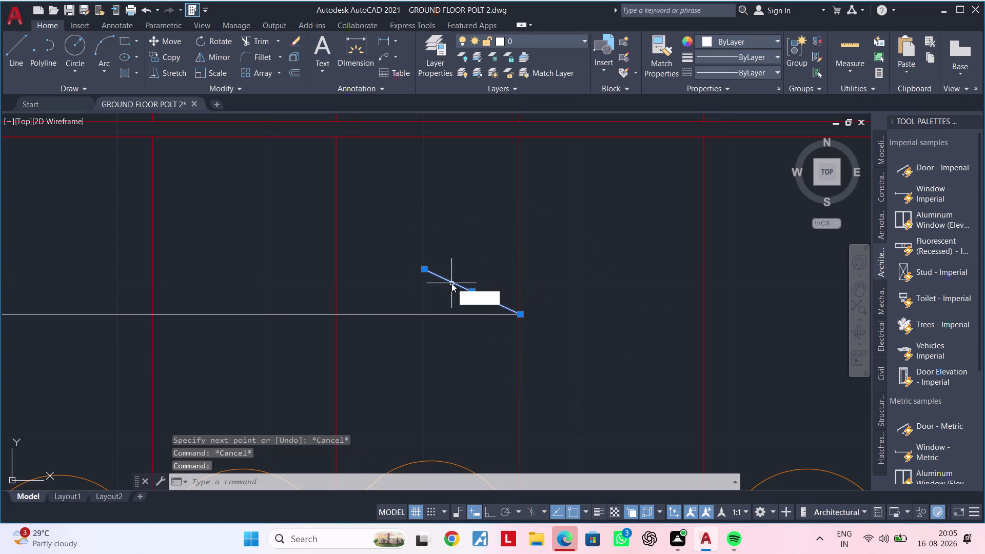
text(I)
key(space)
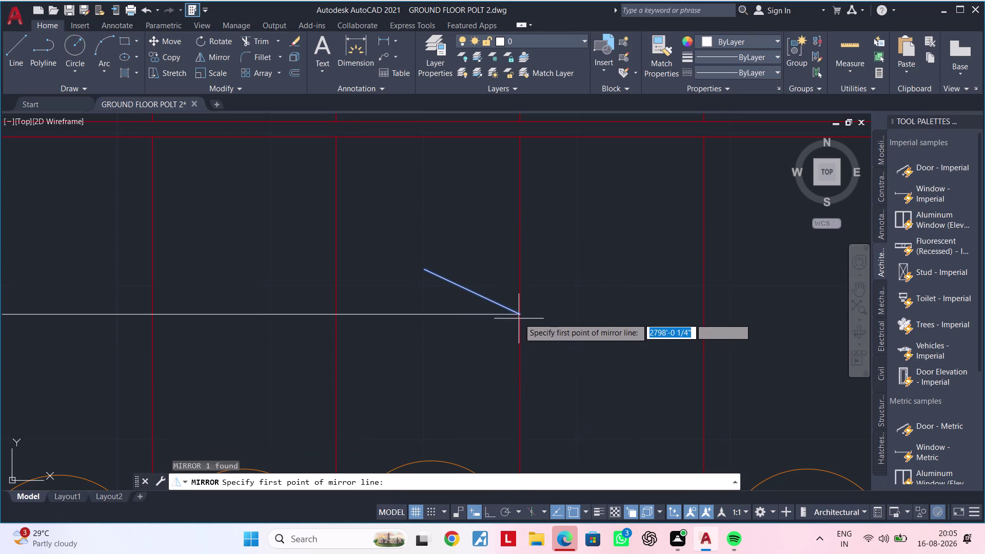
click(519, 317)
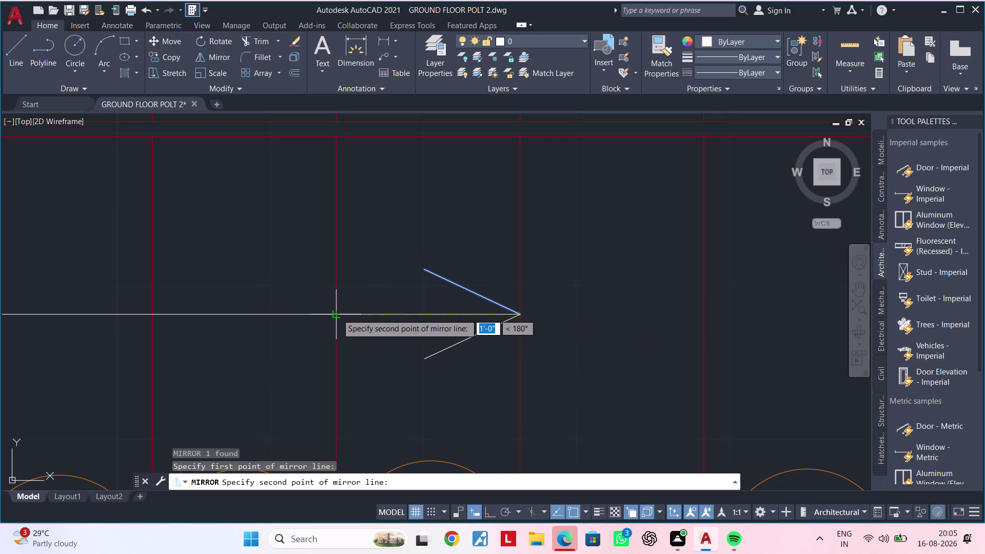
click(337, 314)
drag(373, 357, 337, 314)
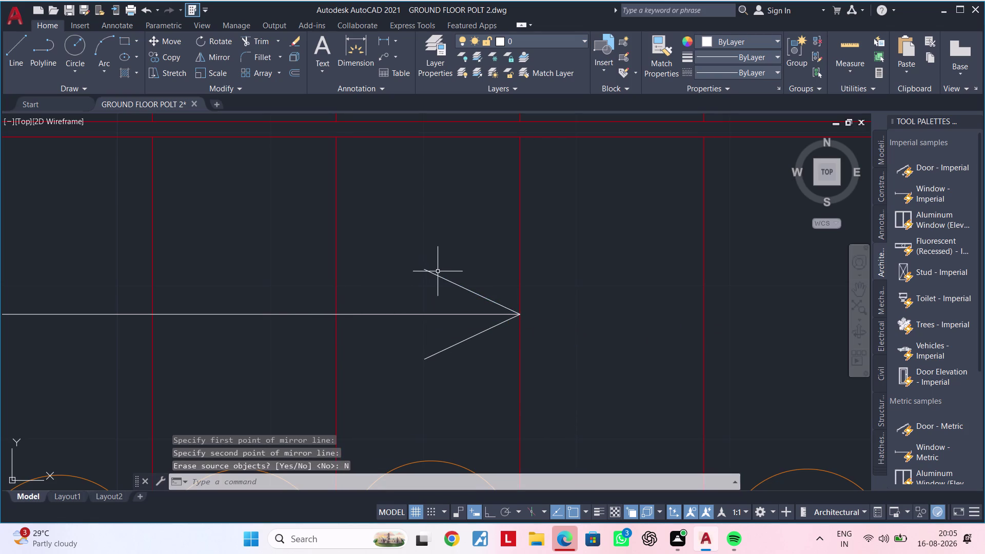
Join the two arrowhead strokes into a single polyline.
click(438, 275)
click(459, 342)
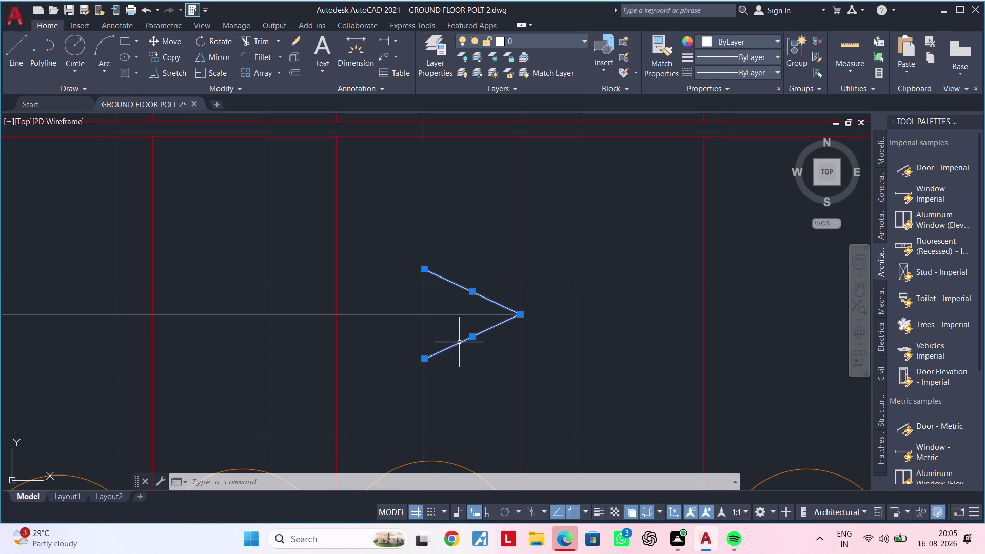
text(J)
key(space)
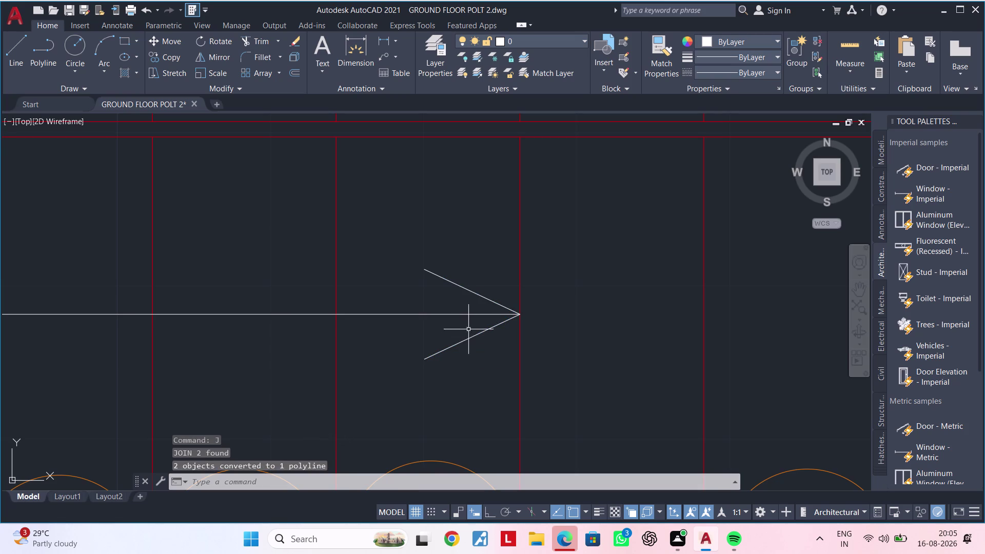
scroll(down, 3)
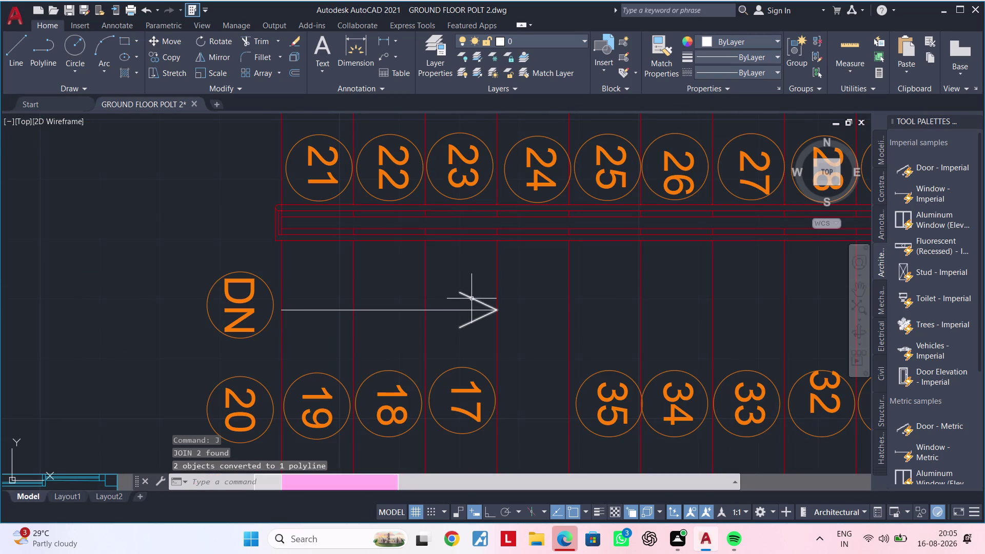
Select the DN arrow's shaft and head and copy it from the shaft's tail.
click(473, 298)
click(469, 311)
text(C)
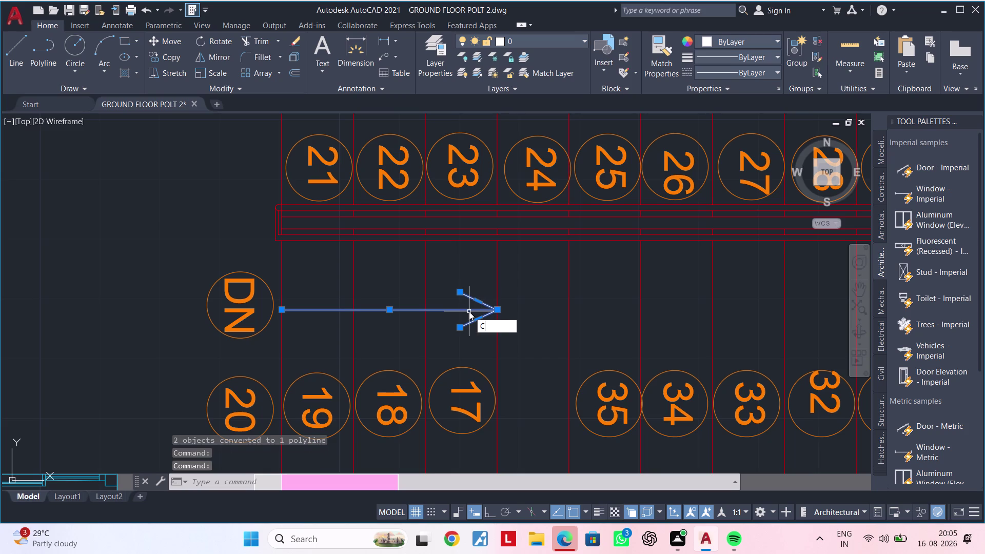
text(O)
key(space)
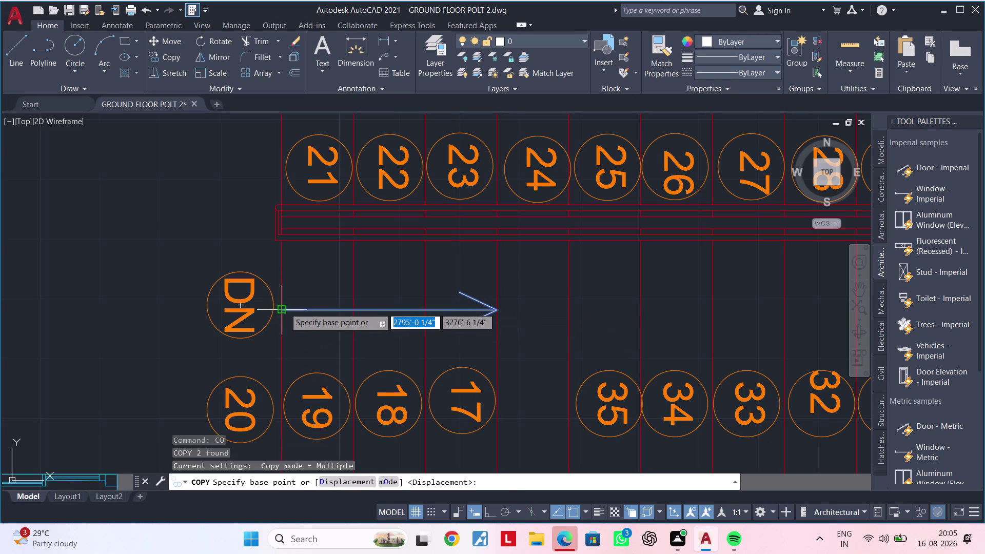
click(285, 307)
Place the arrow copy beside the UP circle, pointing the same way.
scroll(down, 3)
middle_drag(310, 219, 300, 358)
scroll(up, 3)
scroll(up, 3)
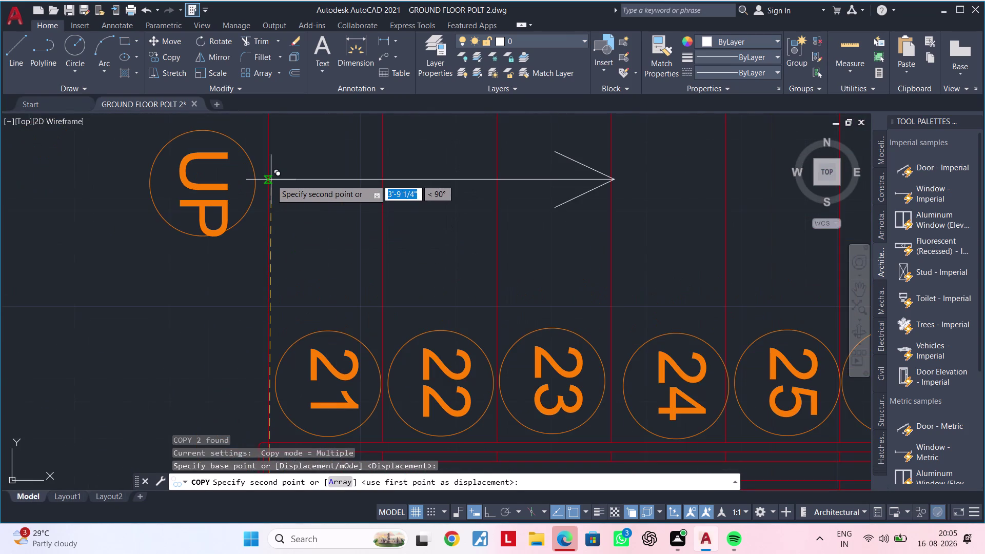
click(268, 179)
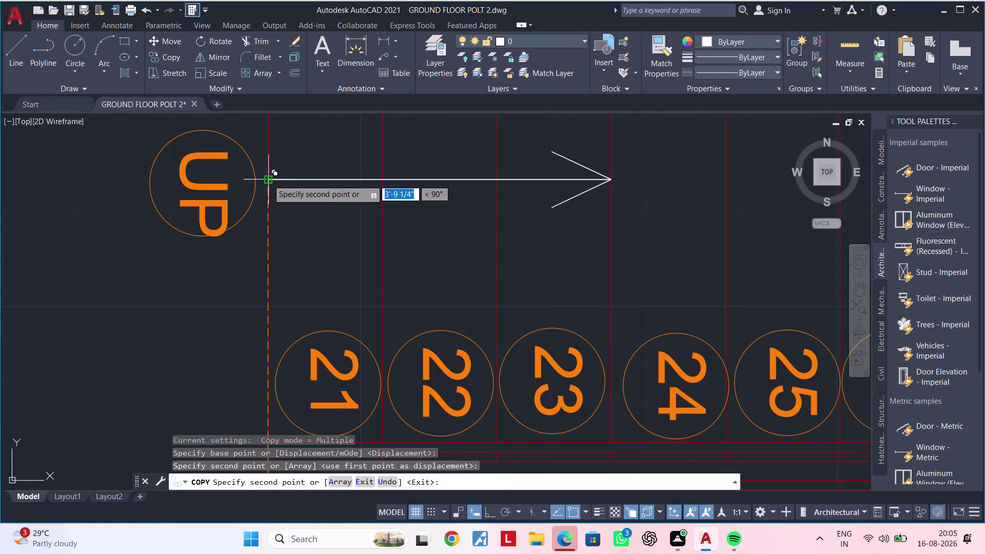
scroll(down, 3)
key(Escape)
scroll(down, 3)
middle_drag(323, 238, 389, 229)
key(Escape)
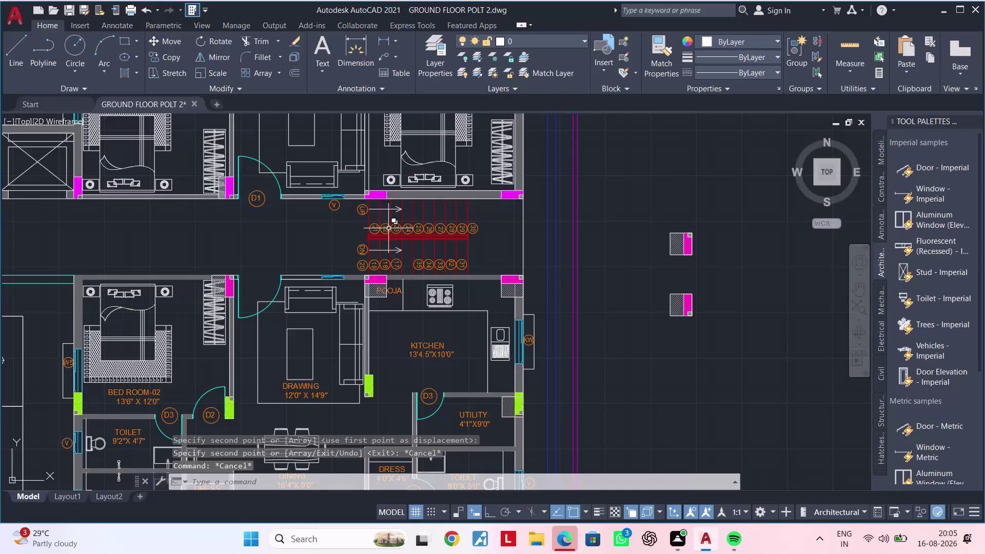
Erase the 22 stray column objects to the right of the floor plan.
key(Escape)
key(Escape)
scroll(down, 3)
middle_drag(414, 241, 452, 232)
scroll(up, 3)
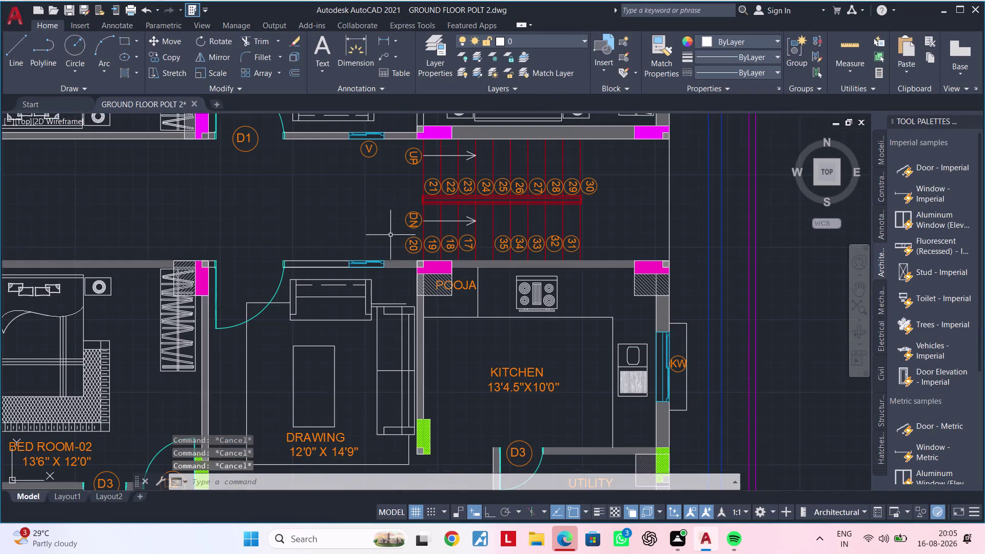
middle_drag(389, 238, 359, 273)
scroll(down, 3)
middle_drag(337, 254, 444, 251)
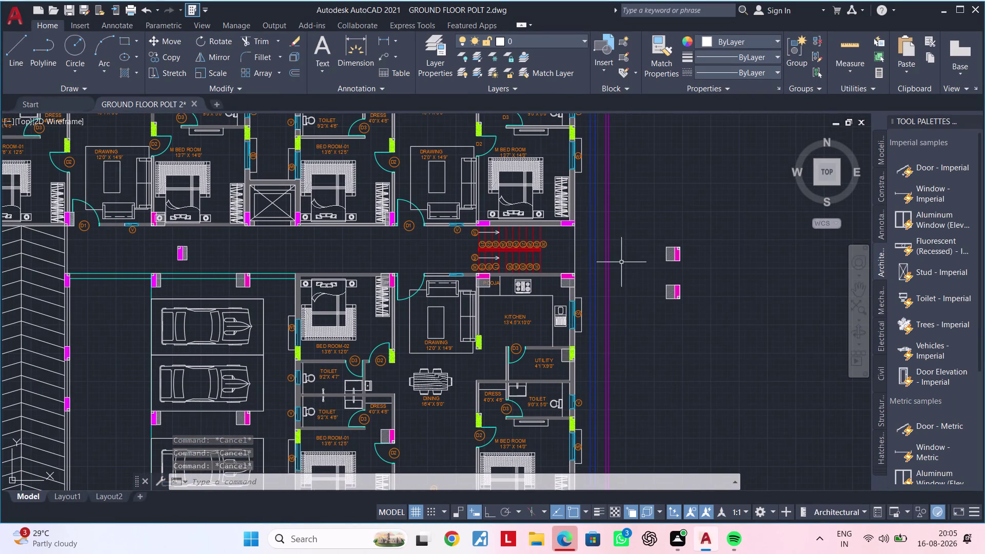
click(637, 231)
click(701, 304)
key(Delete)
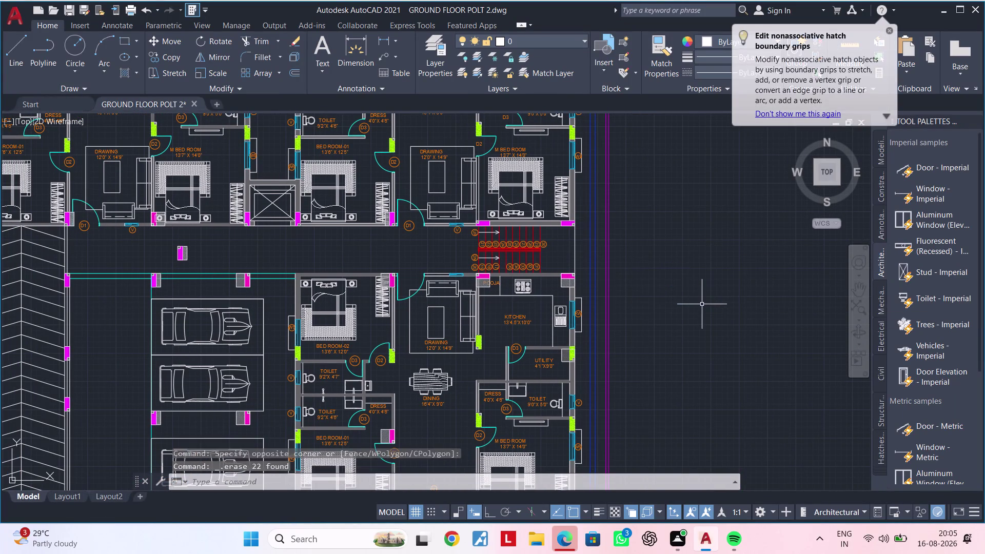
Erase the 6 leftover pieces in the corridor between the flats.
middle_drag(651, 282, 762, 280)
scroll(up, 3)
middle_drag(307, 254, 434, 288)
click(292, 251)
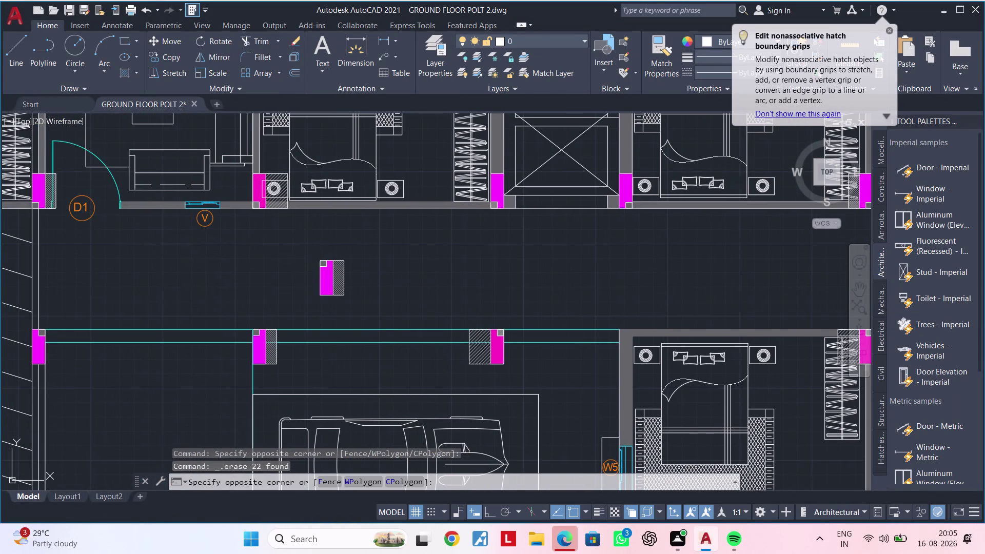
click(368, 304)
key(Delete)
scroll(down, 3)
middle_drag(374, 297, 314, 300)
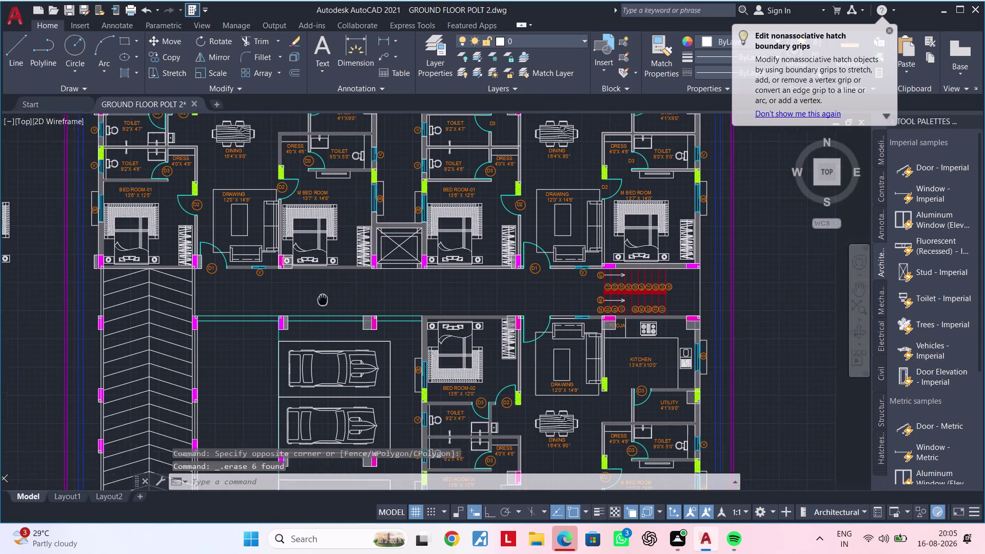
middle_drag(314, 300, 285, 306)
middle_drag(323, 296, 344, 330)
scroll(up, 3)
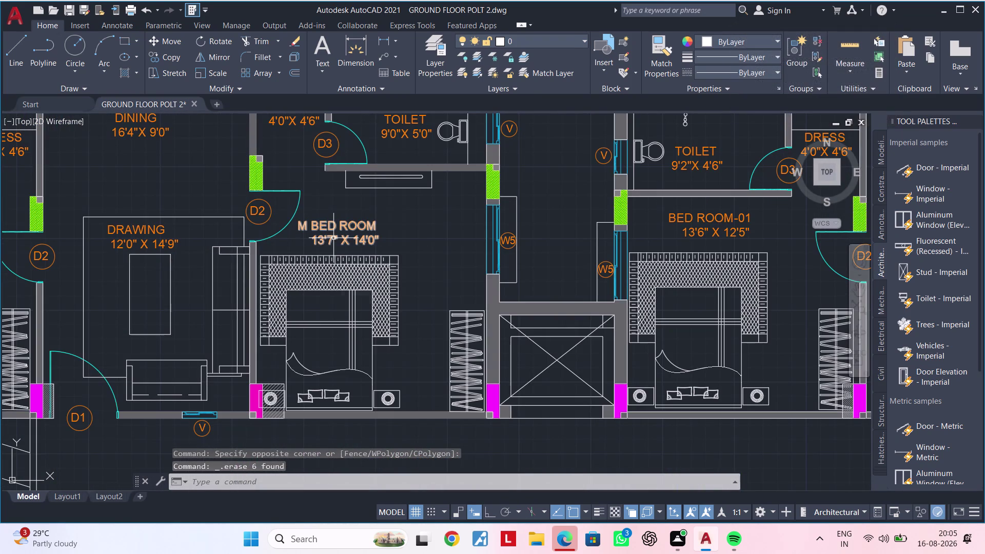
scroll(down, 3)
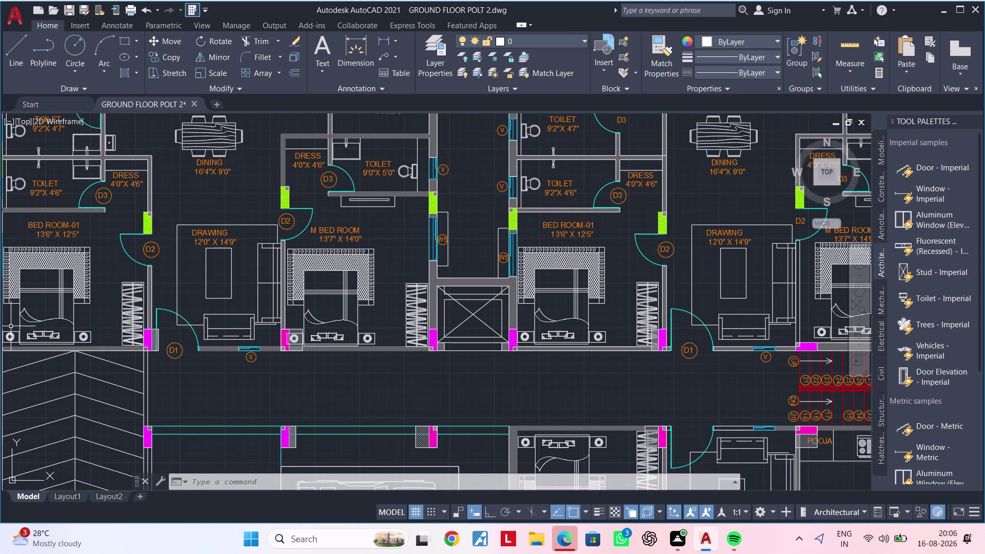
Move the D1 tag text and circle up toward its door.
scroll(up, 3)
middle_drag(176, 368, 410, 332)
scroll(up, 3)
middle_drag(435, 290, 333, 337)
scroll(up, 3)
key(Escape)
key(Escape)
key(Escape)
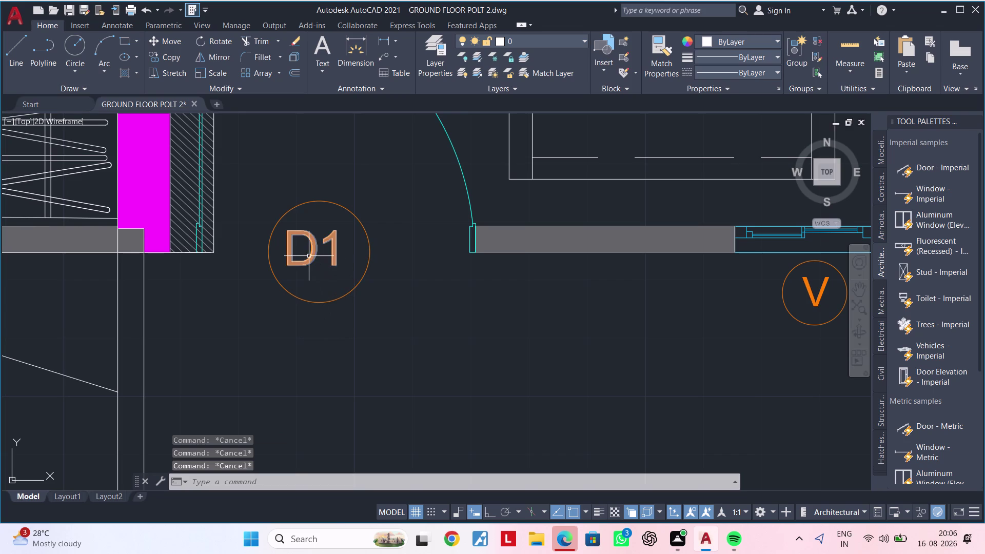
click(308, 256)
click(326, 300)
text(M)
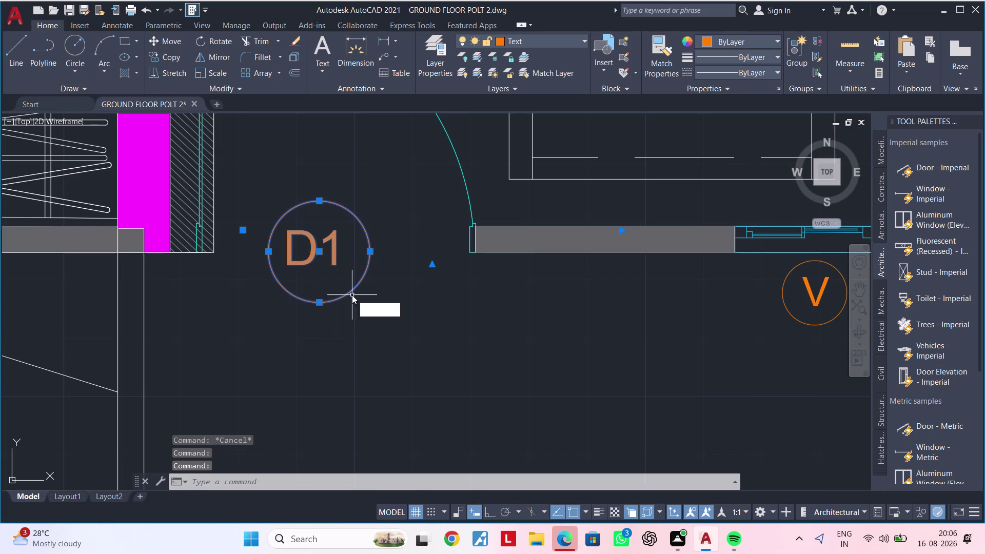
key(space)
click(344, 283)
click(339, 236)
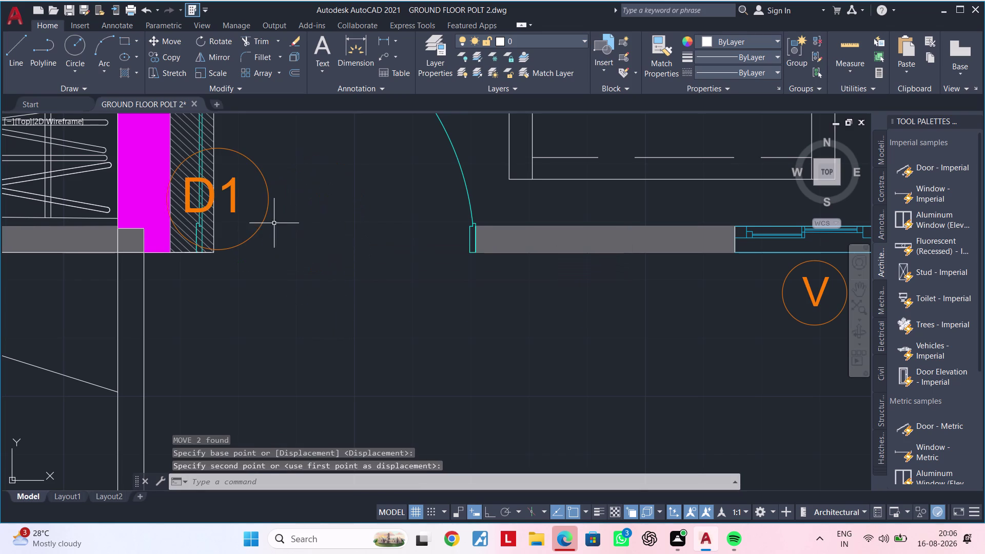
Shift the D1 tag right so it sits above the wall line beside the door.
click(235, 202)
click(267, 198)
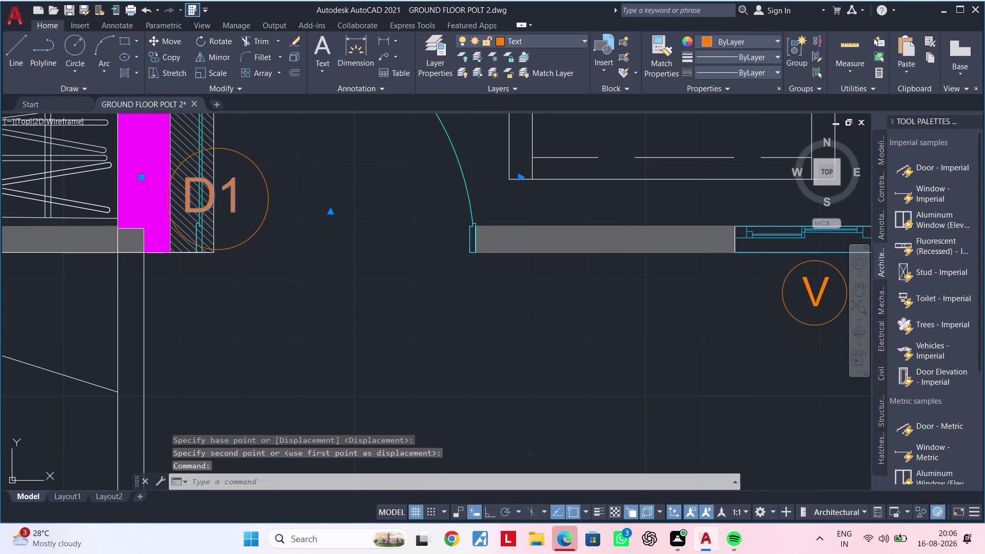
text(M)
key(space)
drag(251, 208, 261, 209)
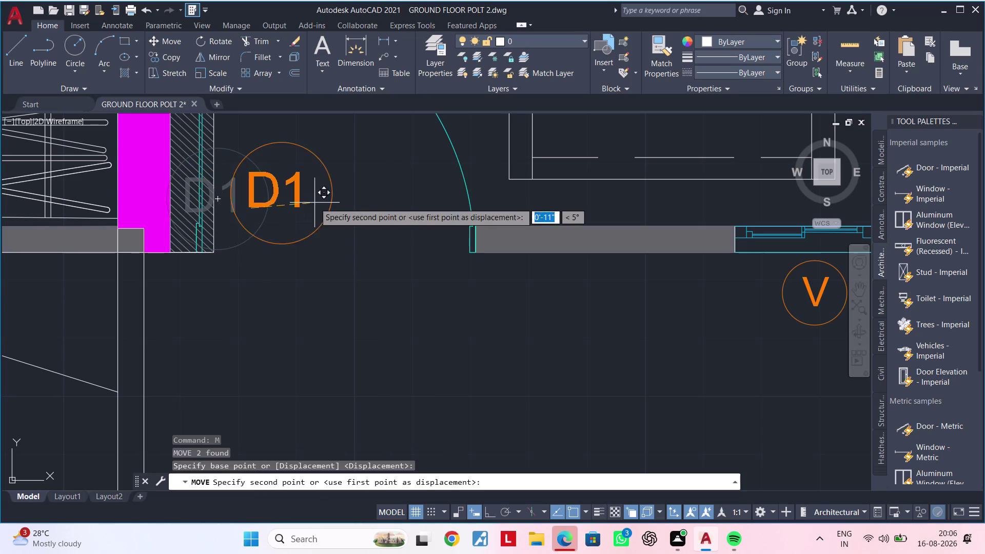
click(347, 203)
scroll(down, 3)
middle_drag(350, 233, 324, 231)
key(Escape)
key(Escape)
key(Escape)
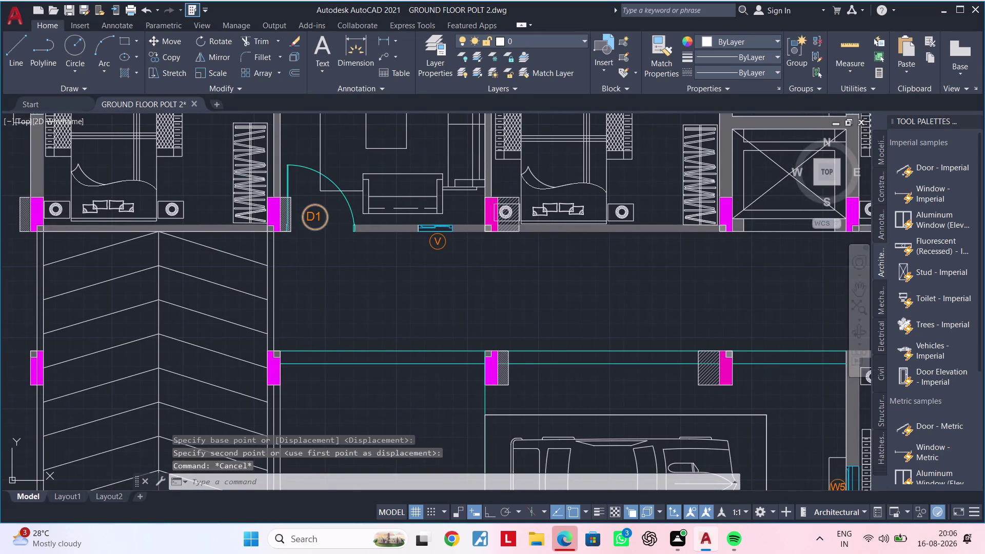
key(Escape)
scroll(up, 3)
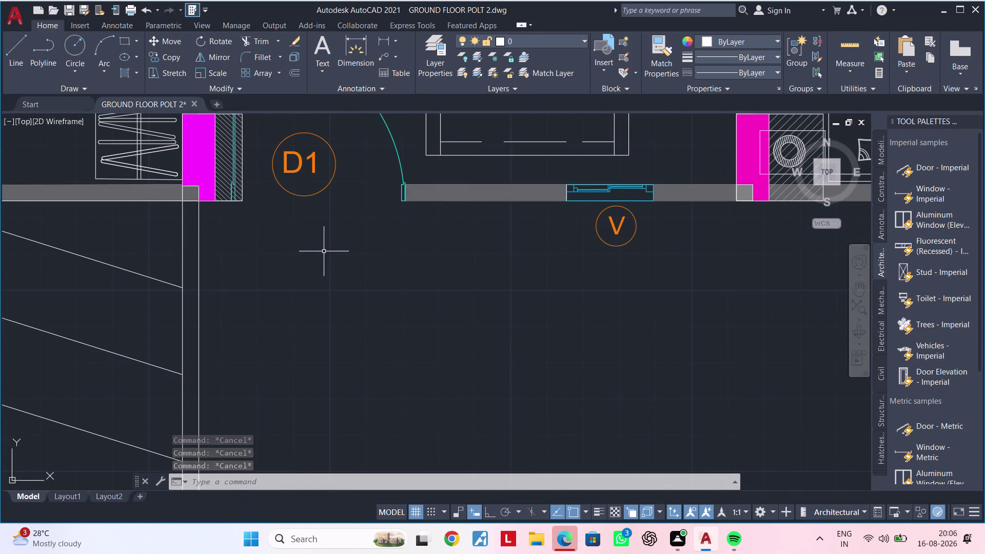
text(L)
key(space)
With Ortho on, draw a 2' horizontal base line below the D1 tag.
click(280, 274)
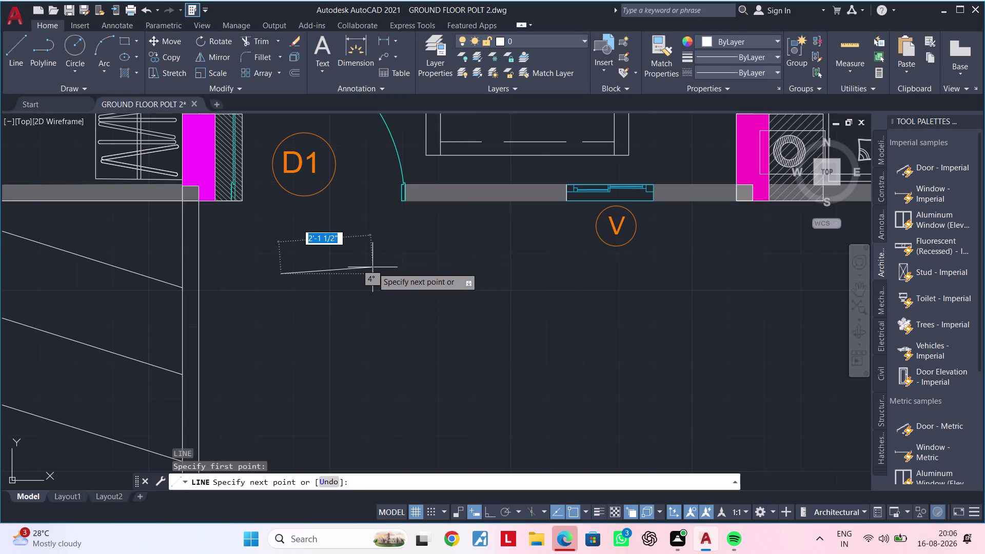
click(494, 515)
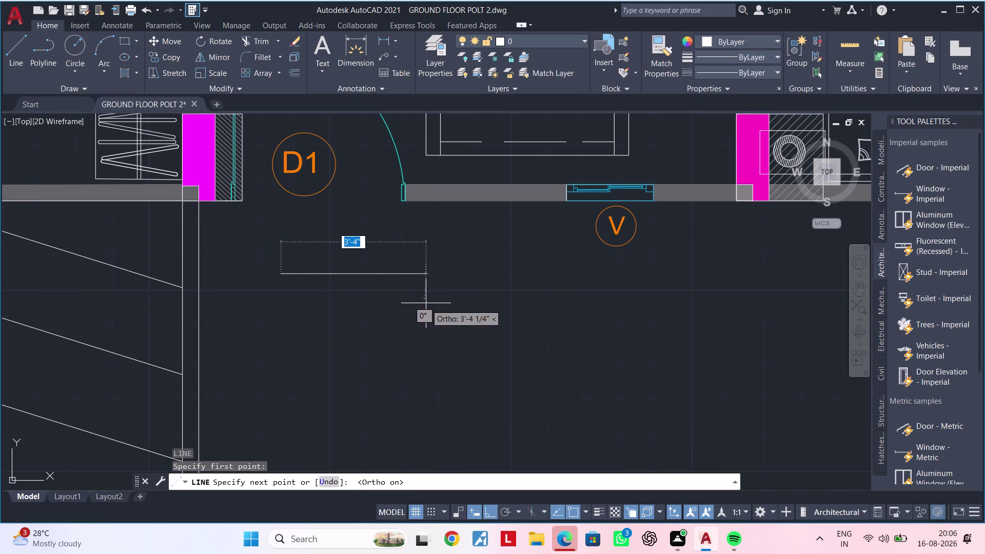
text(2')
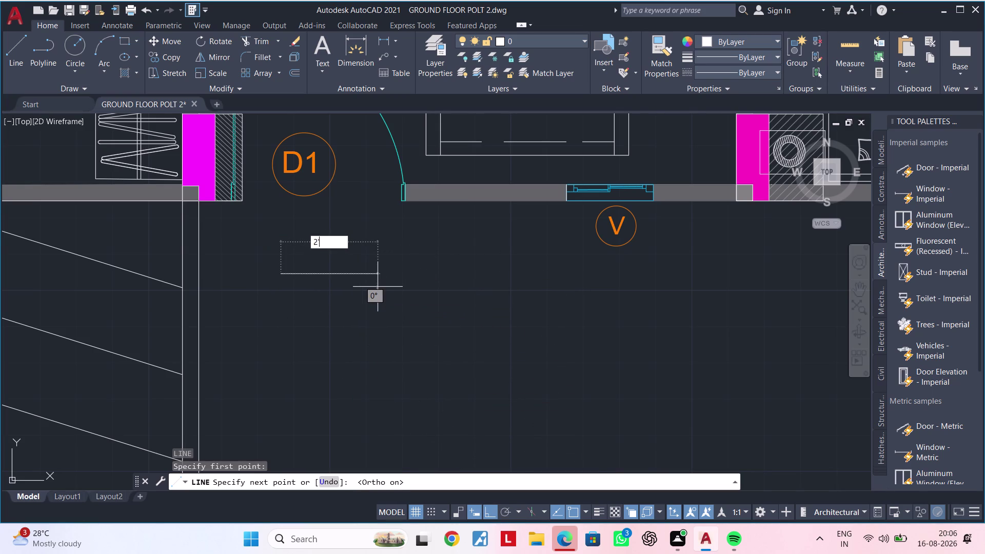
key(Return)
key(Escape)
key(Escape)
scroll(down, 3)
middle_drag(342, 294, 371, 295)
key(Escape)
key(Escape)
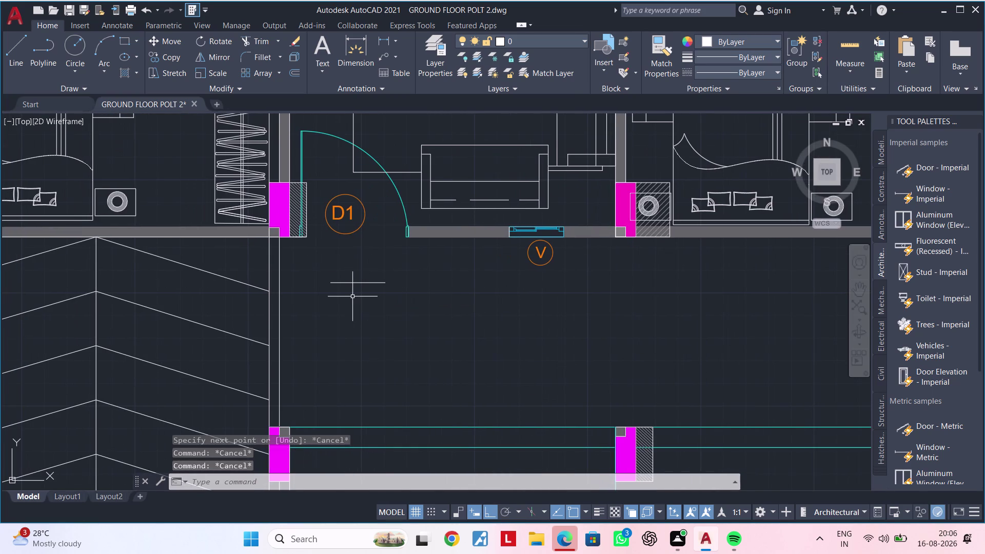
Draw a 1' vertical guide line up from the base line's middle.
text(L)
key(space)
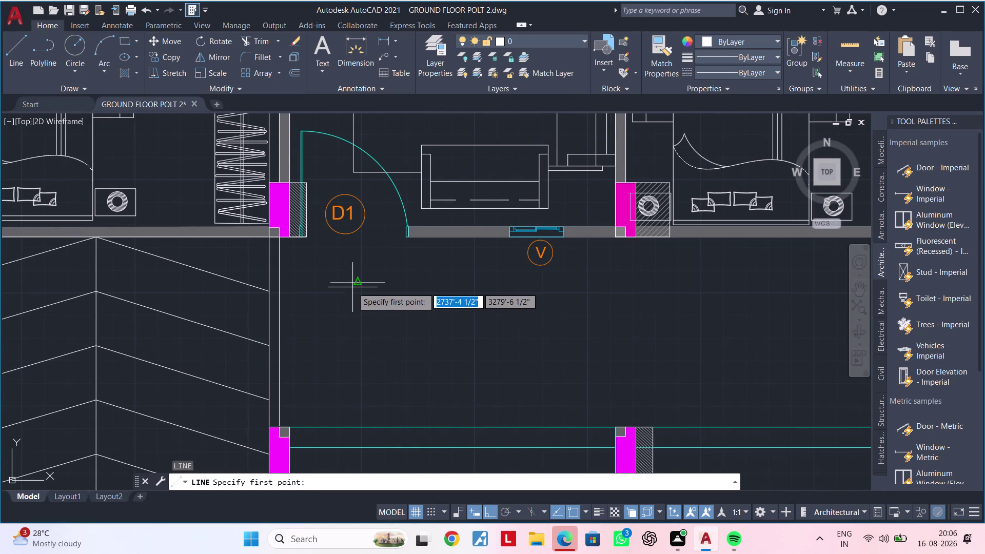
click(356, 280)
text(1)
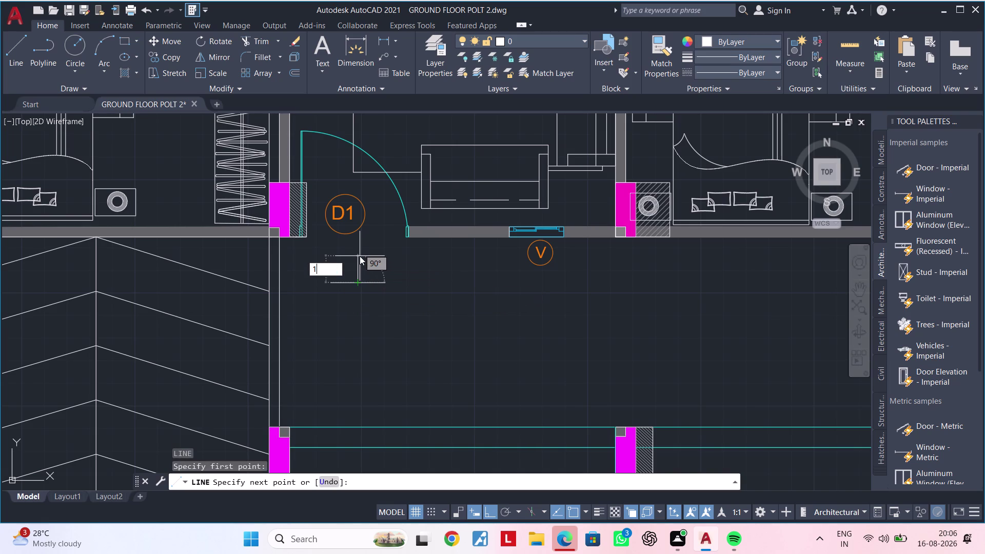
text(')
key(Return)
key(Escape)
key(Escape)
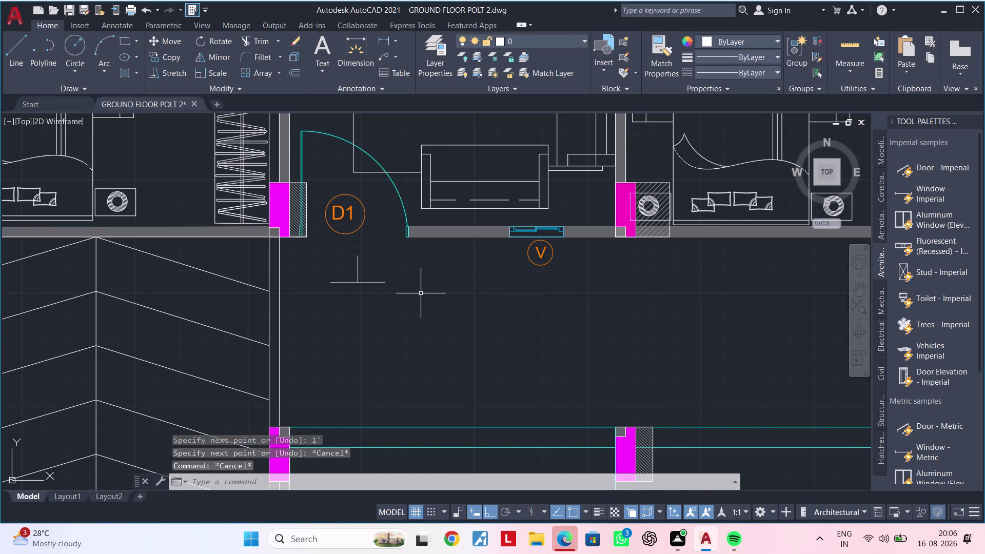
Draw the triangle's two sides from the base ends to the guide's top.
text(L)
key(space)
scroll(up, 3)
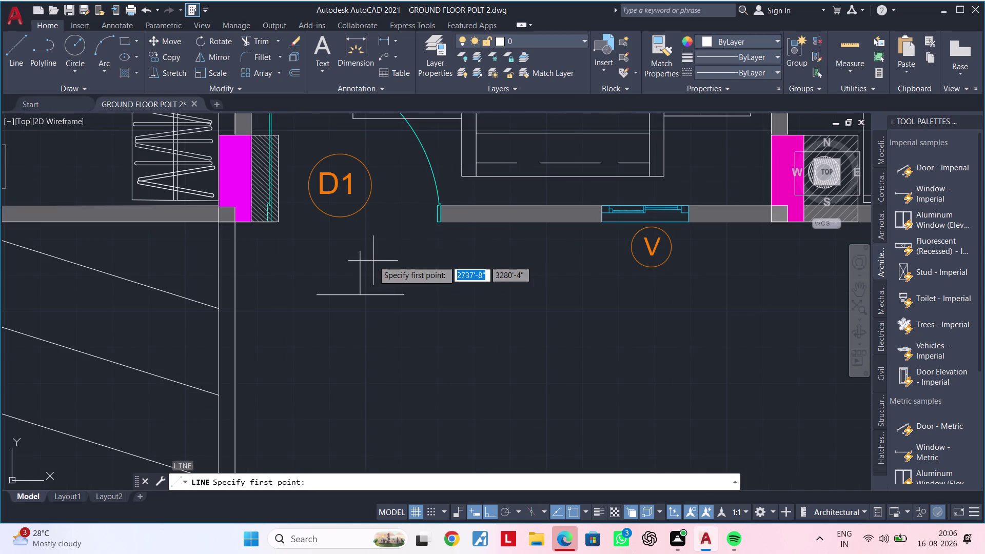
click(362, 253)
click(320, 293)
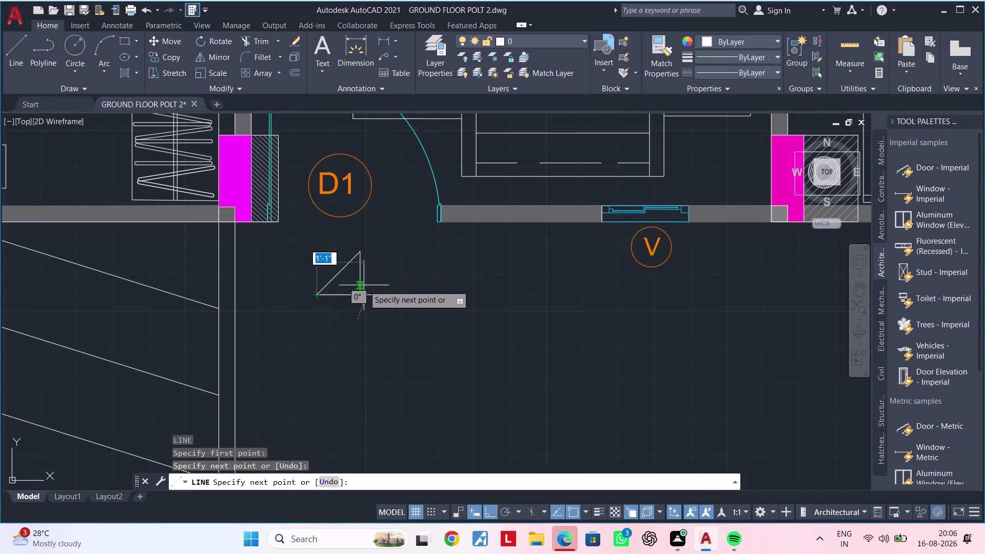
key(space)
key(space)
click(362, 252)
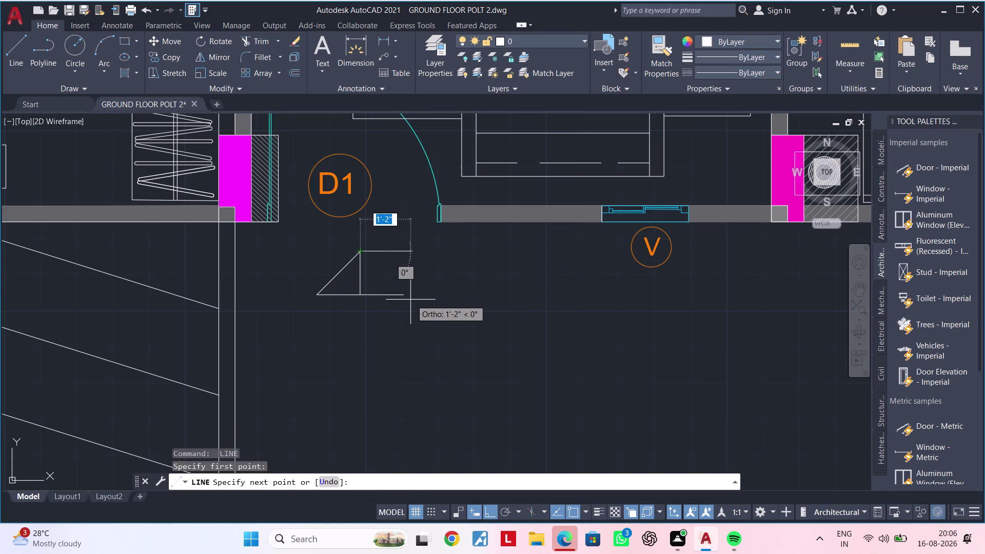
click(404, 296)
key(Escape)
key(Escape)
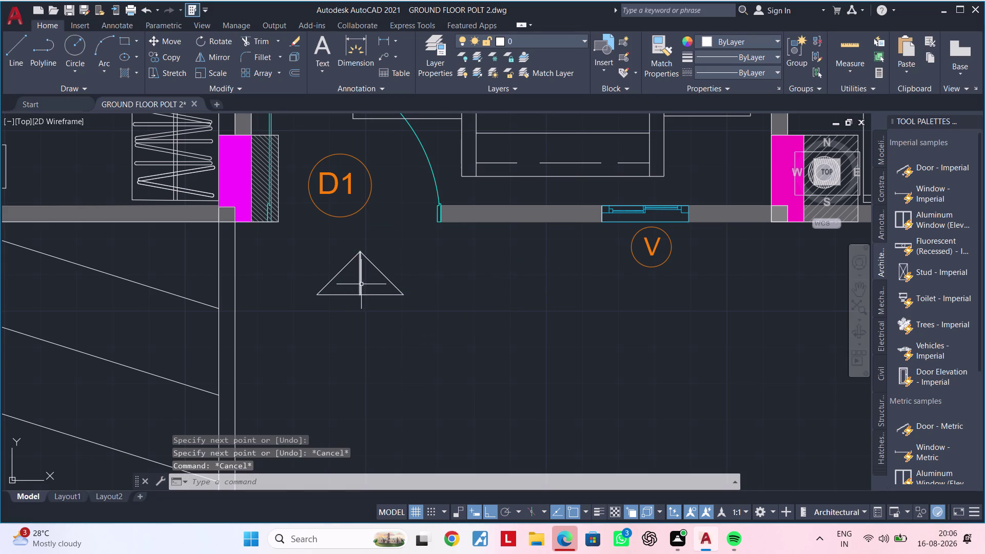
Erase the guide line and join the three sides into one polyline.
click(360, 285)
key(Delete)
click(311, 259)
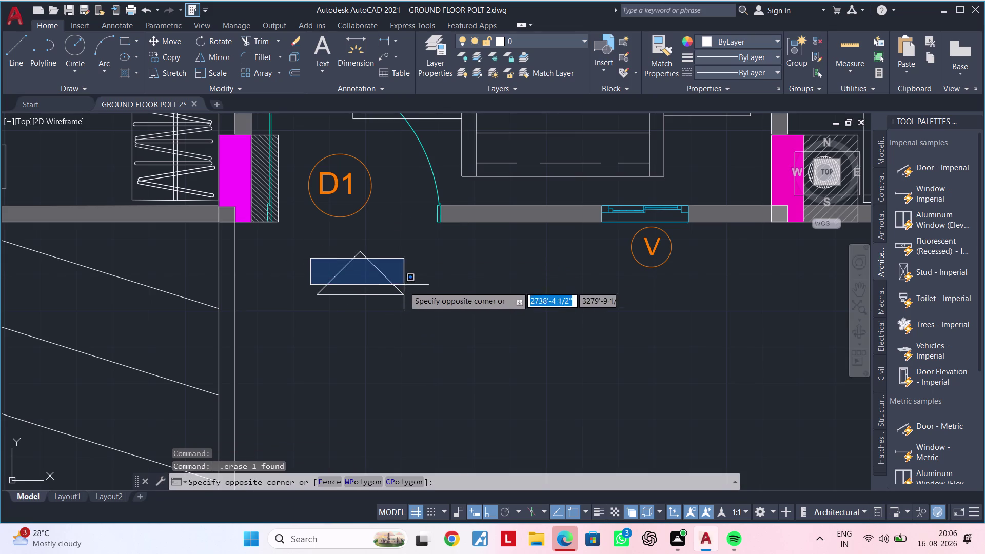
click(422, 310)
click(399, 250)
click(314, 314)
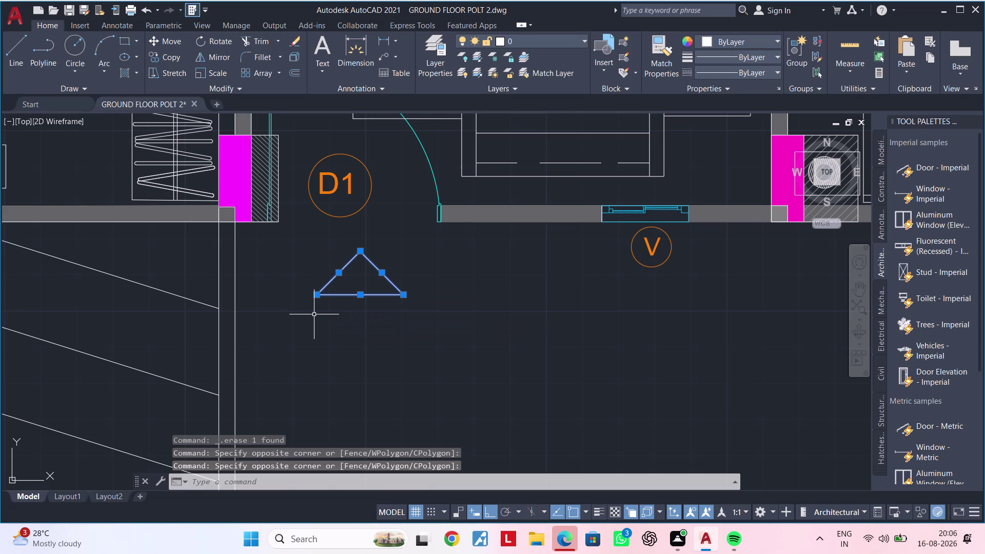
text(J)
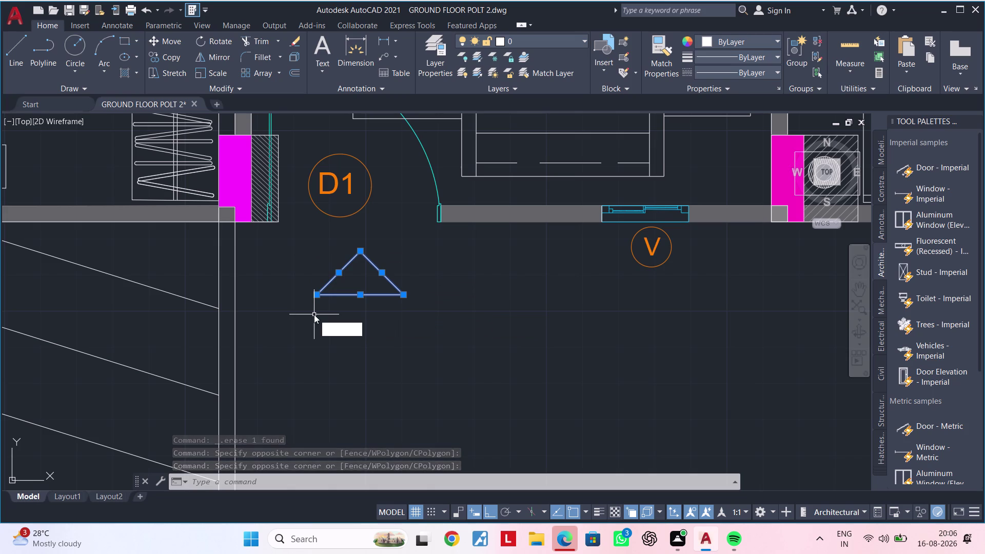
key(space)
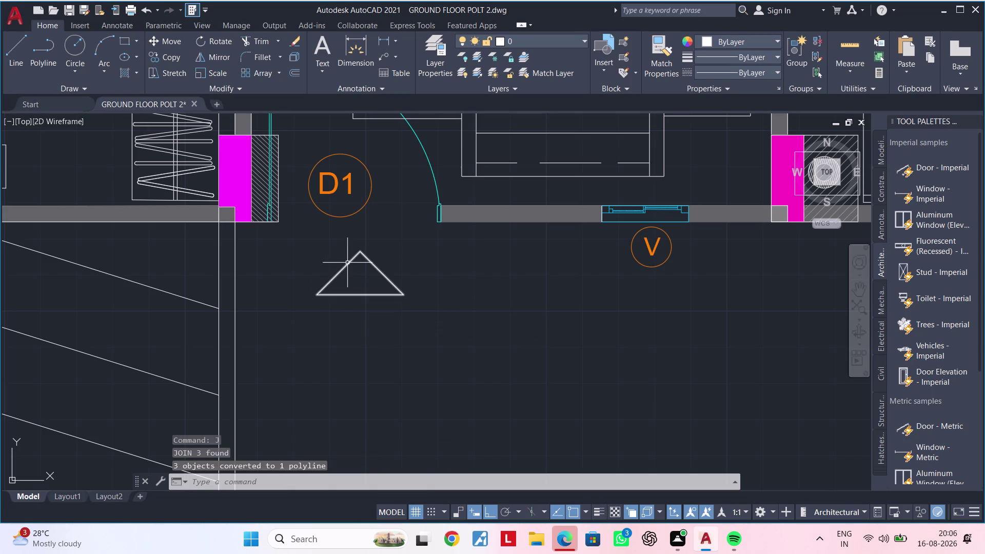
text(H)
key(space)
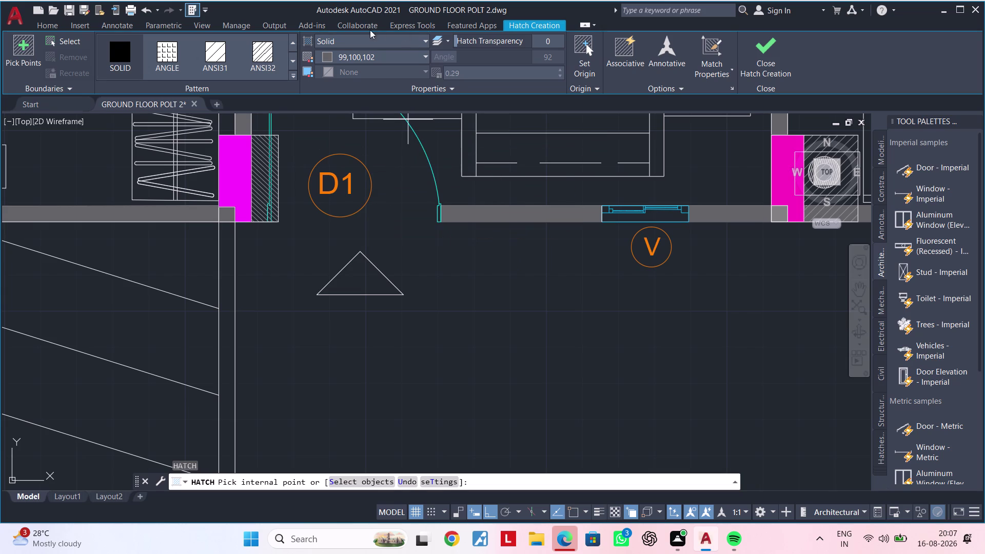
Fill the triangle with a solid red hatch.
click(332, 57)
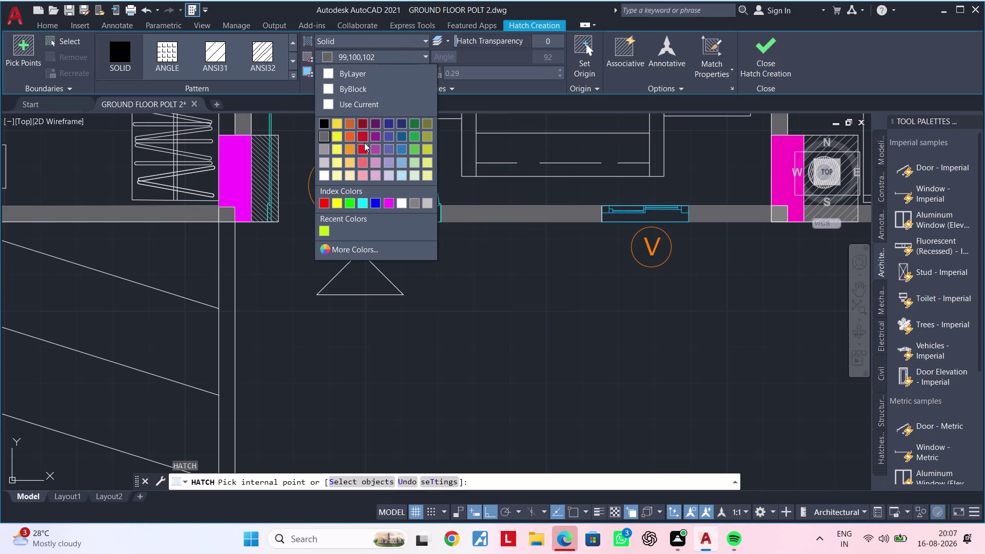
click(362, 147)
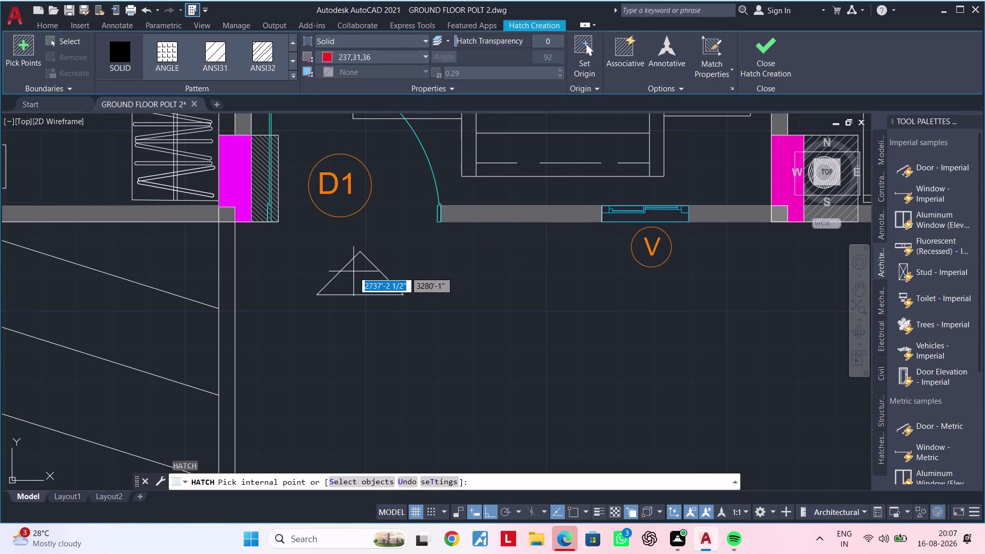
click(354, 274)
key(Escape)
scroll(down, 3)
key(Escape)
key(Escape)
scroll(up, 3)
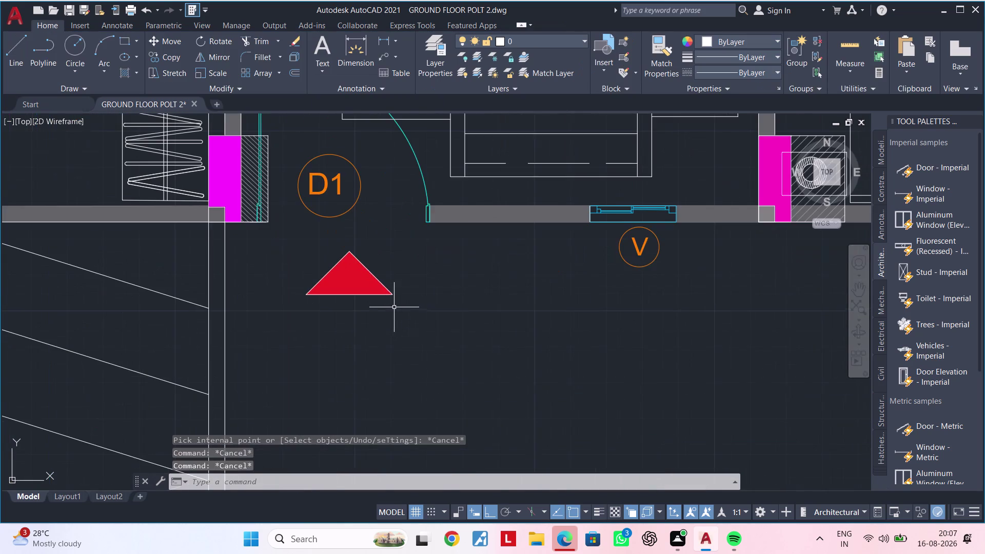
middle_drag(389, 310, 370, 332)
key(Escape)
key(Escape)
Move the red triangle and its fill into the corridor below door D1.
click(376, 272)
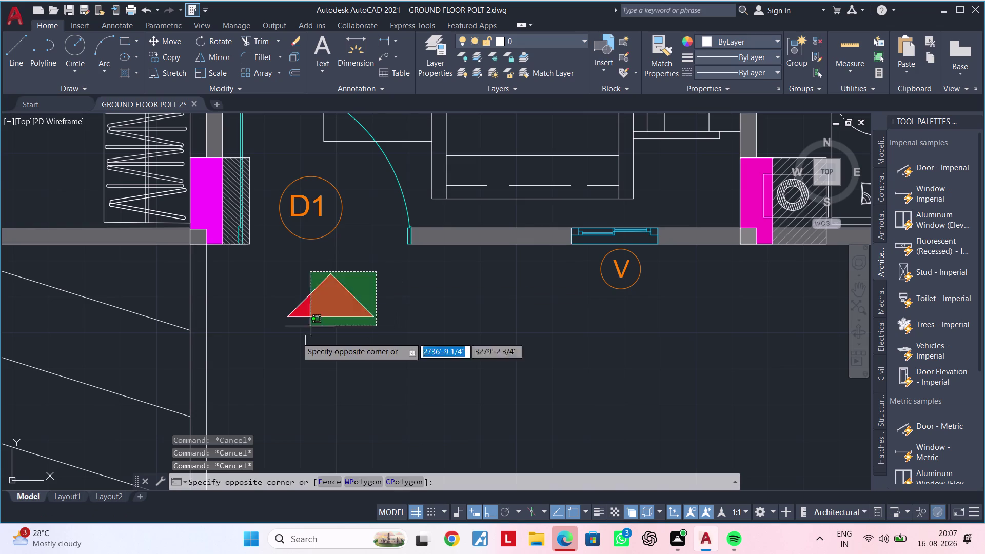
click(271, 347)
text(M)
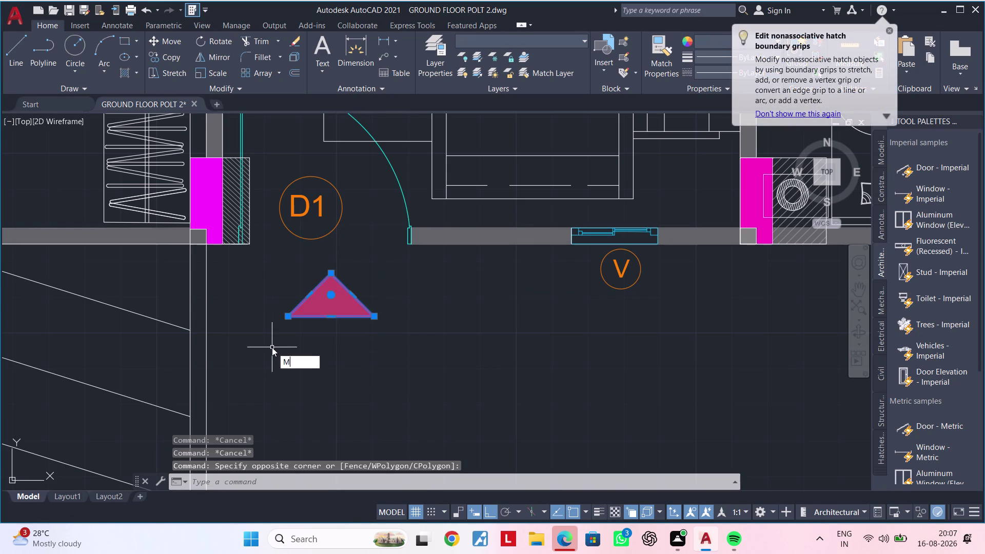
key(space)
click(334, 291)
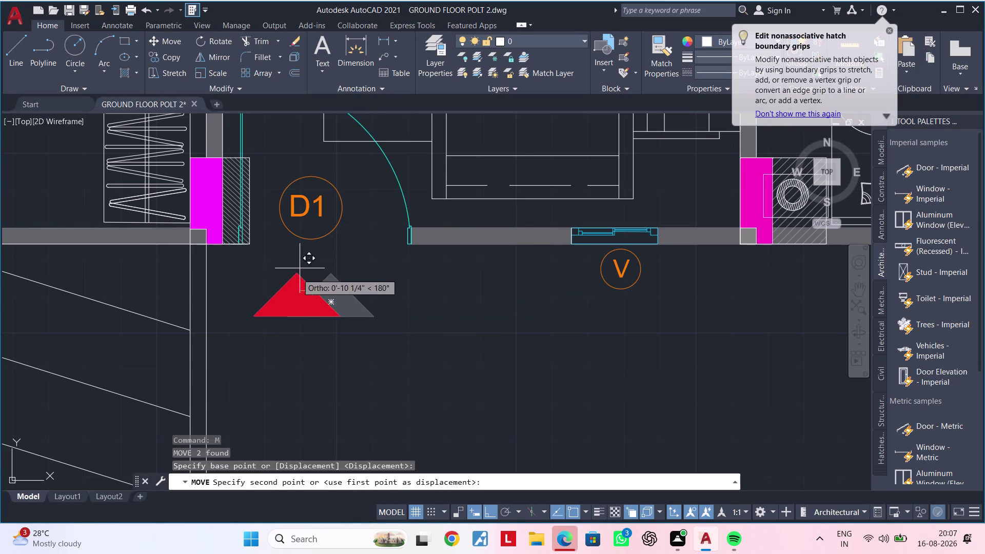
click(482, 513)
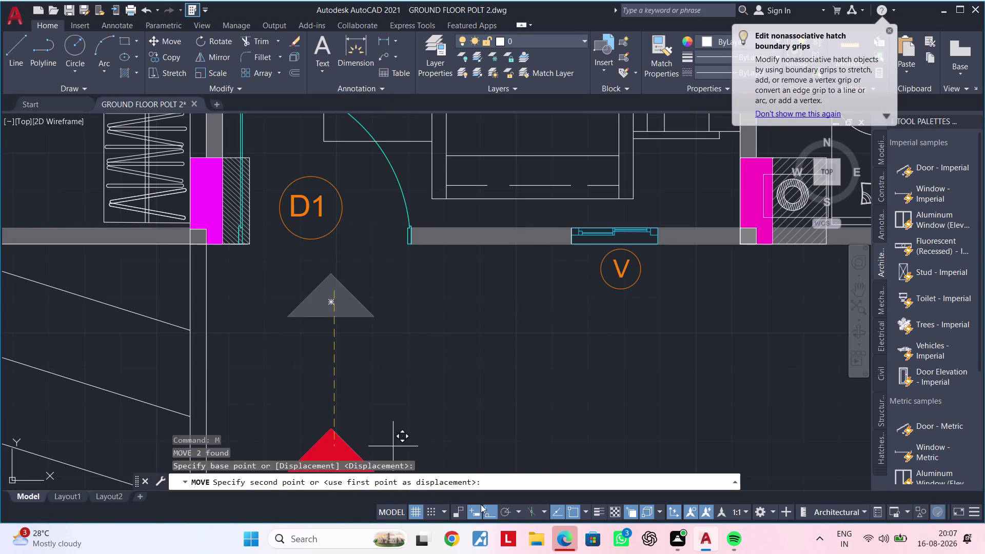
click(311, 283)
scroll(down, 3)
middle_drag(308, 320, 306, 284)
key(Escape)
key(Escape)
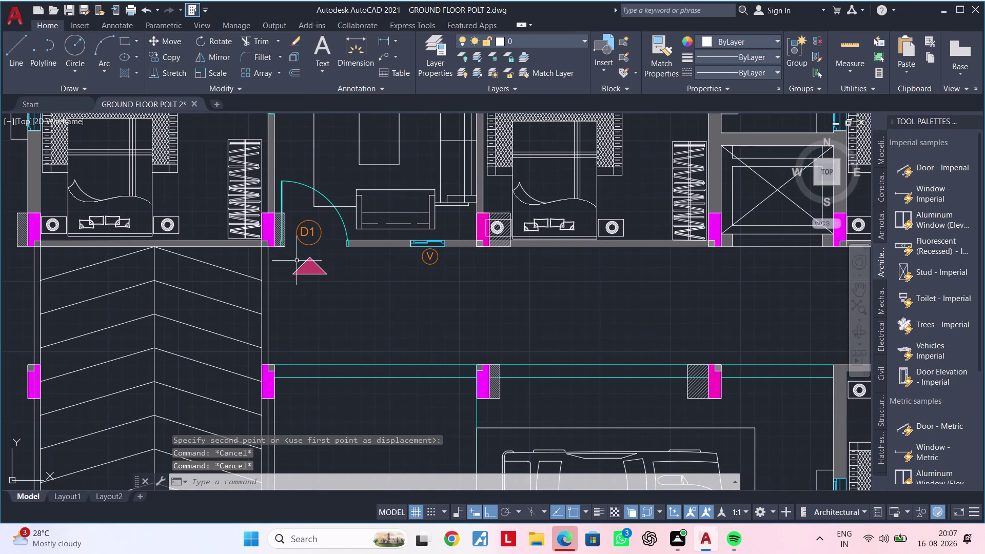
Select the DRAWING 12'0" X 14'9" room label in the drawing room.
click(294, 259)
click(345, 298)
key(Escape)
scroll(down, 3)
middle_drag(344, 298, 344, 334)
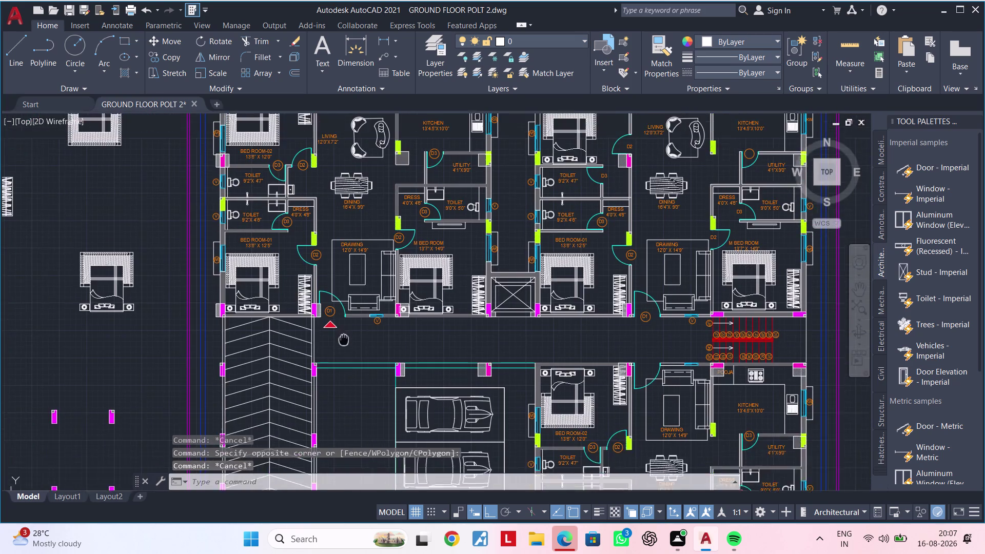
middle_drag(344, 334, 344, 346)
scroll(up, 3)
scroll(down, 3)
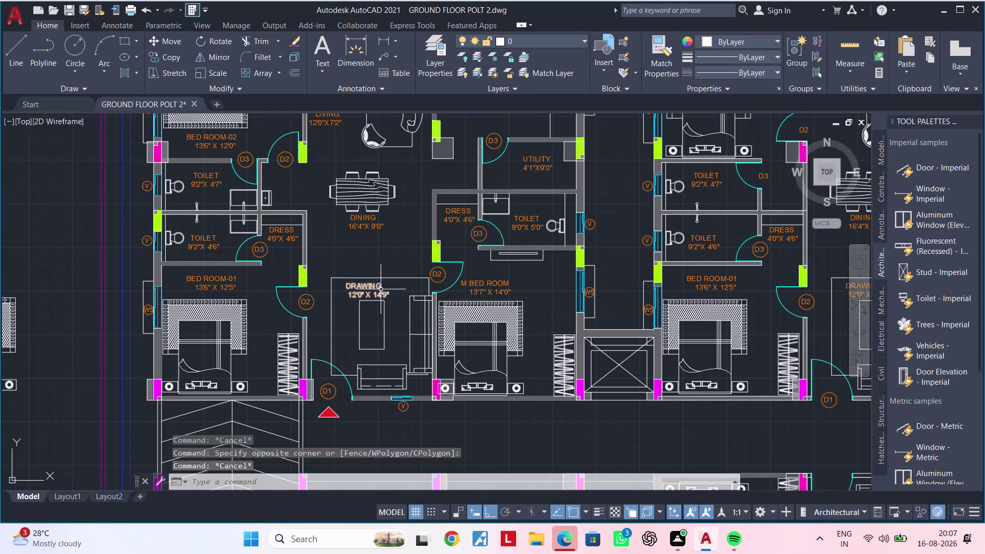
middle_drag(380, 289, 396, 163)
middle_drag(397, 174, 387, 225)
scroll(up, 3)
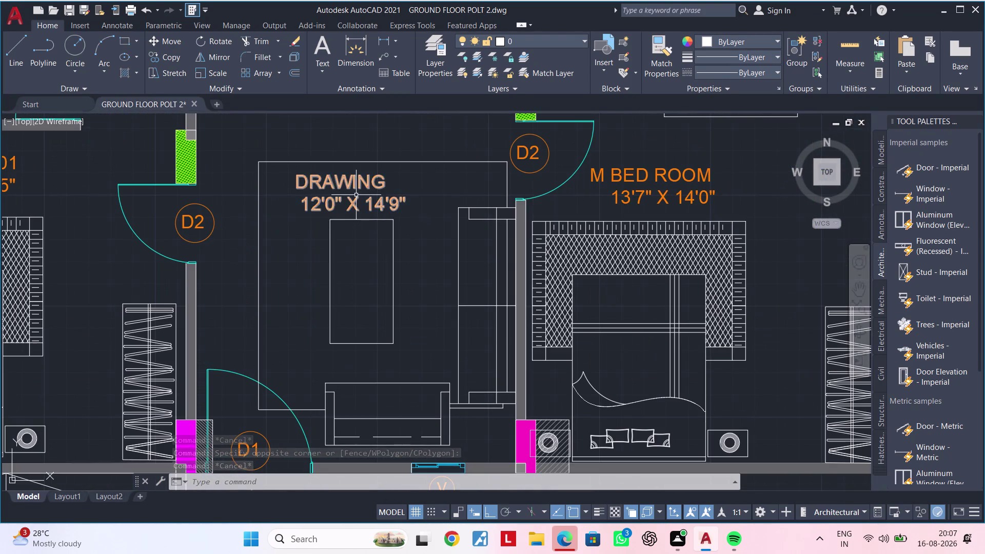
click(356, 193)
click(339, 189)
click(335, 183)
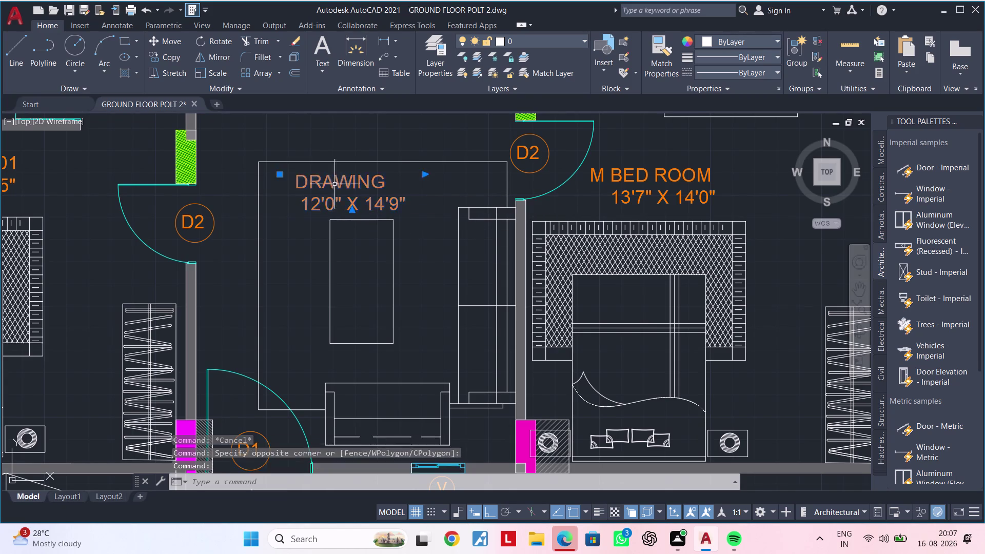
scroll(down, 3)
middle_drag(355, 210, 362, 185)
Copy the label with CO to just below the red entry triangle by door D1.
text(CO)
key(space)
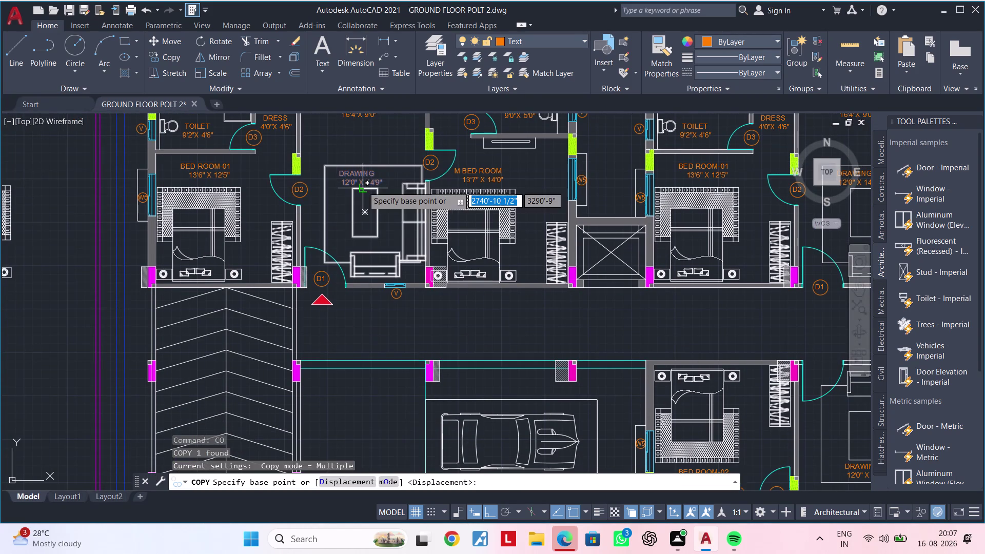
click(358, 185)
scroll(up, 3)
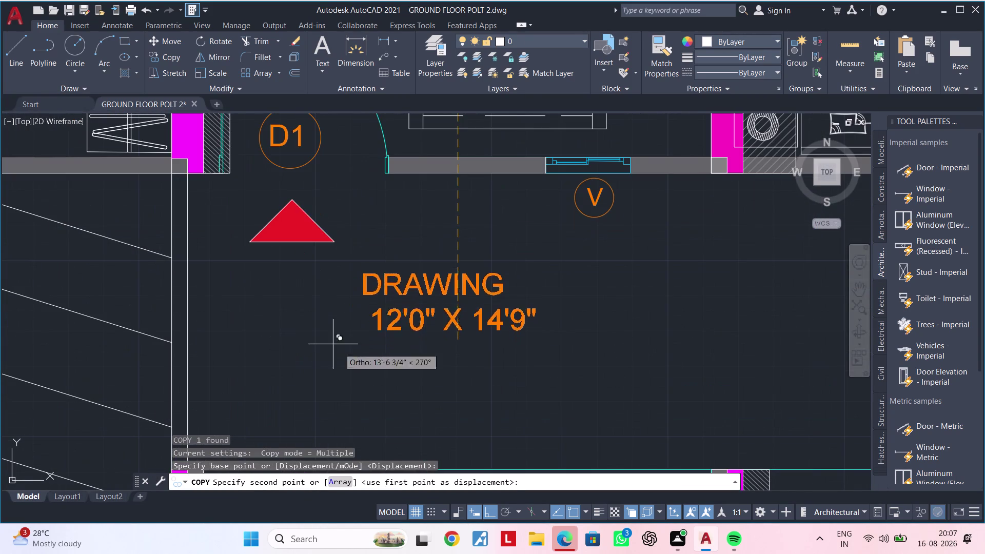
click(487, 511)
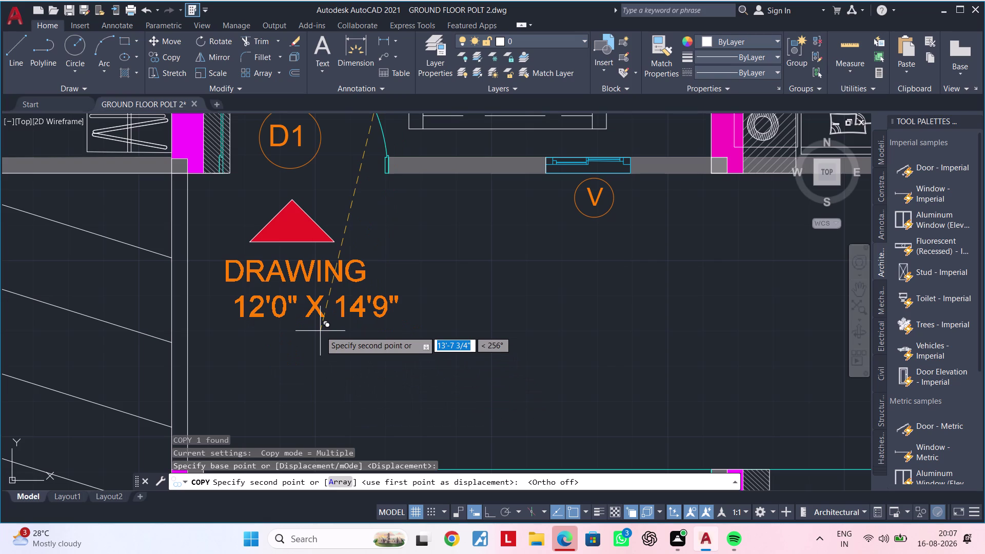
click(320, 332)
key(Escape)
key(Escape)
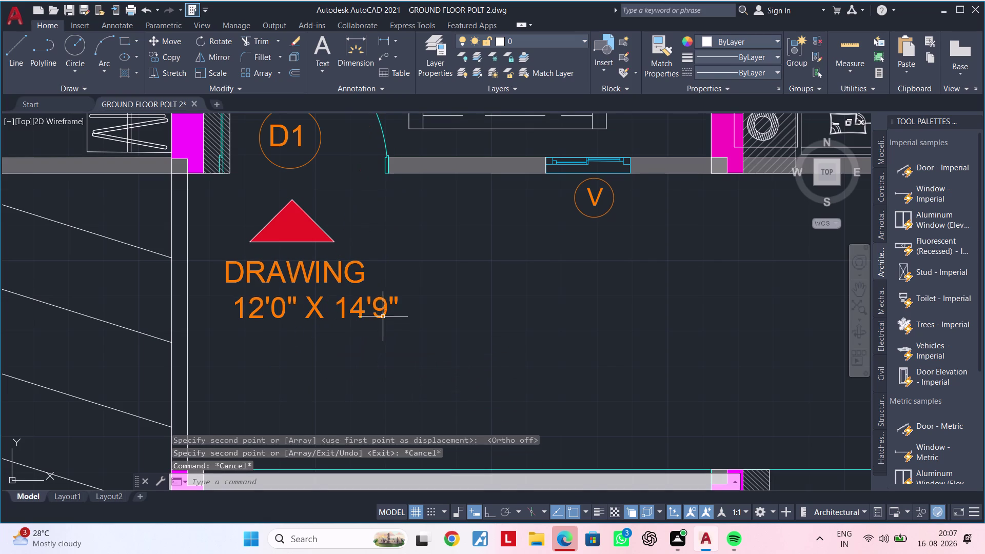
Replace the copied label's room name and size with the text ENTRY.
double_click(385, 313)
click(406, 303)
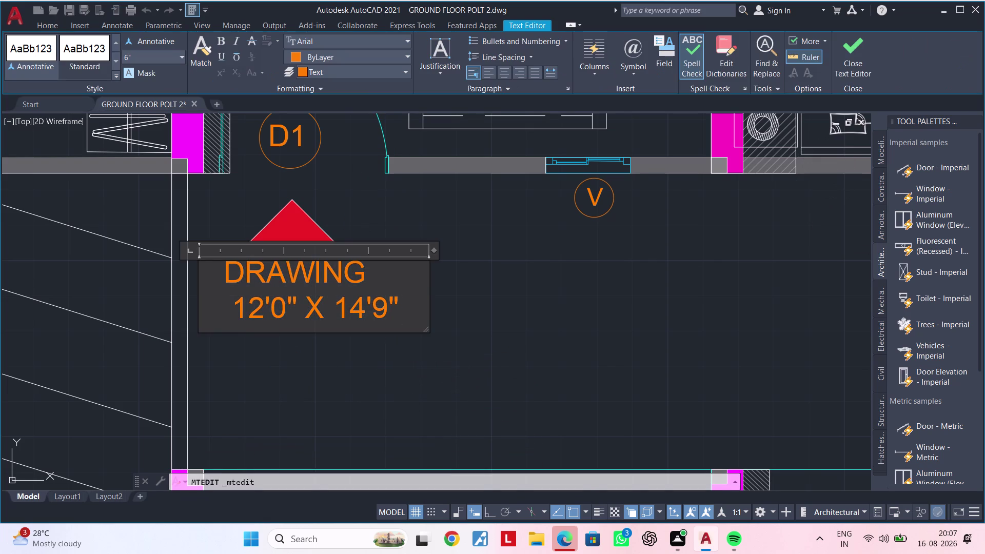
key(BackSpace)
key(BackSpace)
key(BackSpace)
key(BackSpace)
key(BackSpace)
key(BackSpace)
key(BackSpace)
key(BackSpace)
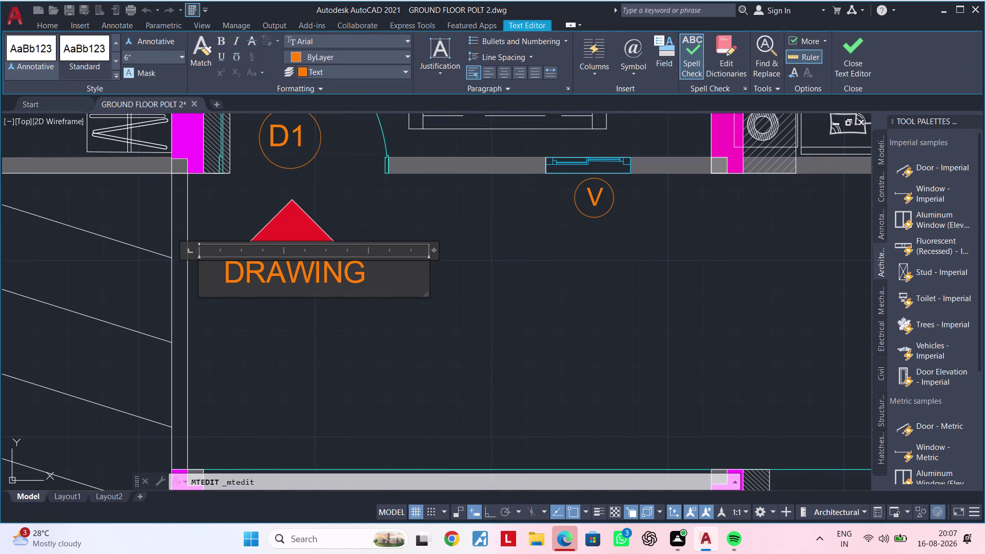
key(BackSpace)
key(BackSpace)
key(BackSpace)
key(BackSpace)
key(BackSpace)
key(BackSpace)
key(BackSpace)
text(E)
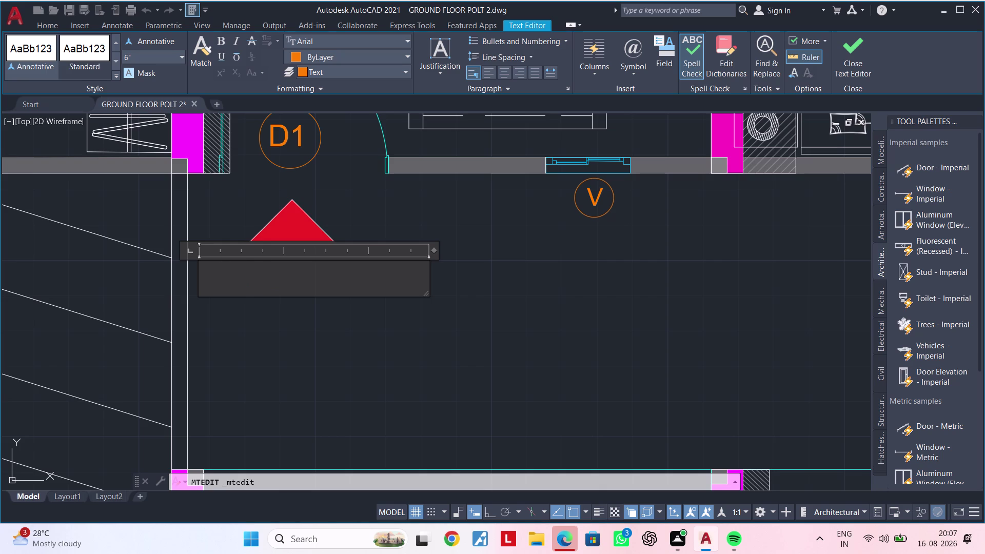
text(N)
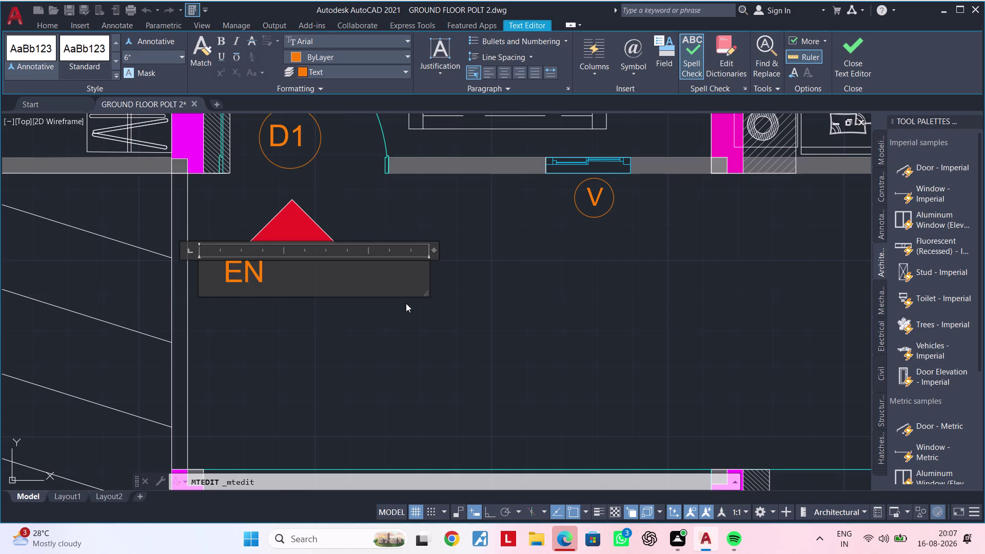
text(TR)
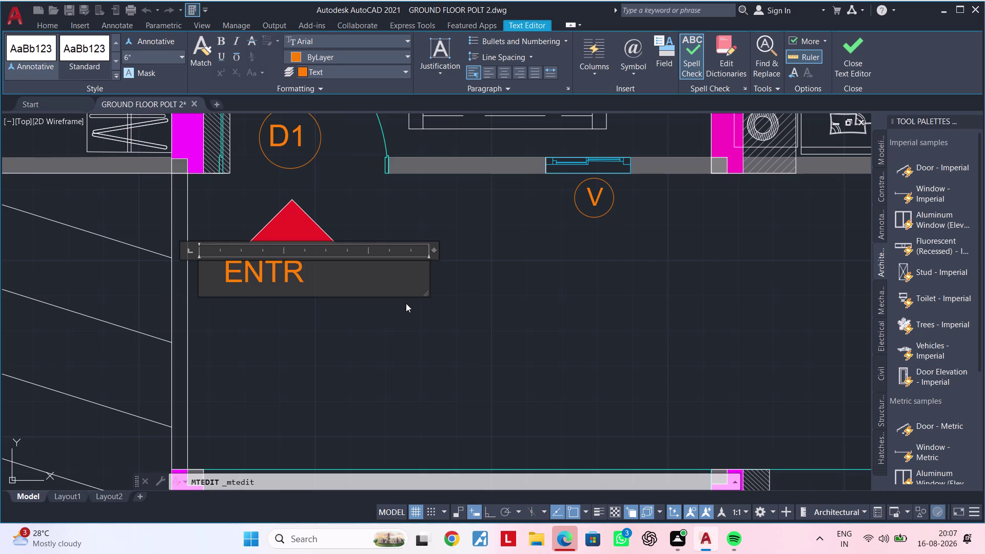
key(y)
click(367, 327)
Move the ENTRY label to sit centred beneath the triangle, then select the D1 door tag.
click(245, 273)
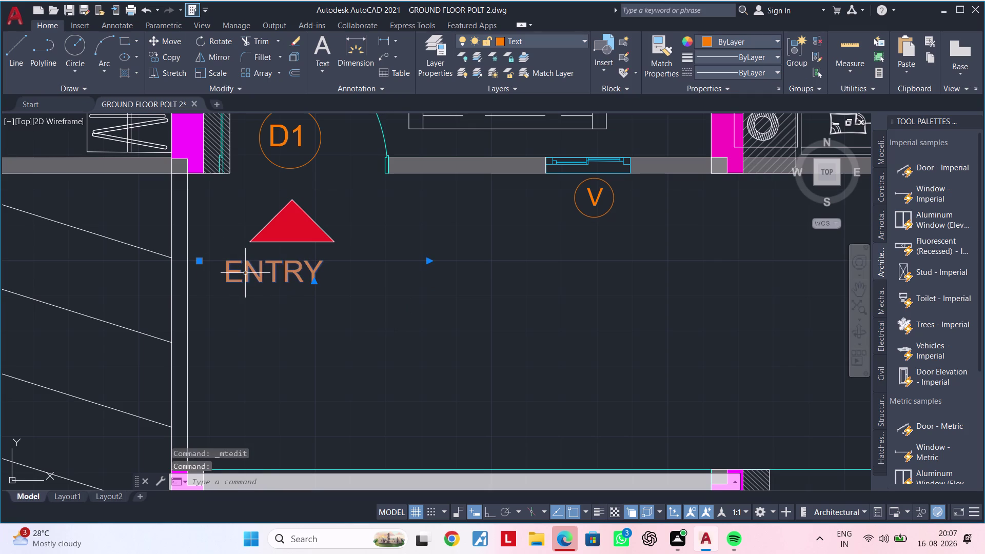
text(M)
key(space)
click(245, 273)
click(270, 273)
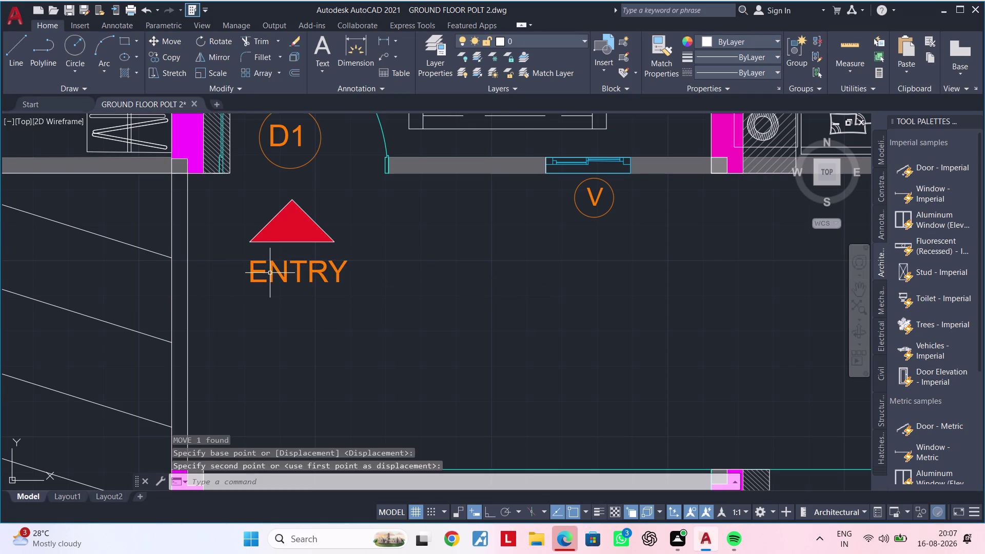
middle_drag(390, 277, 376, 315)
key(Escape)
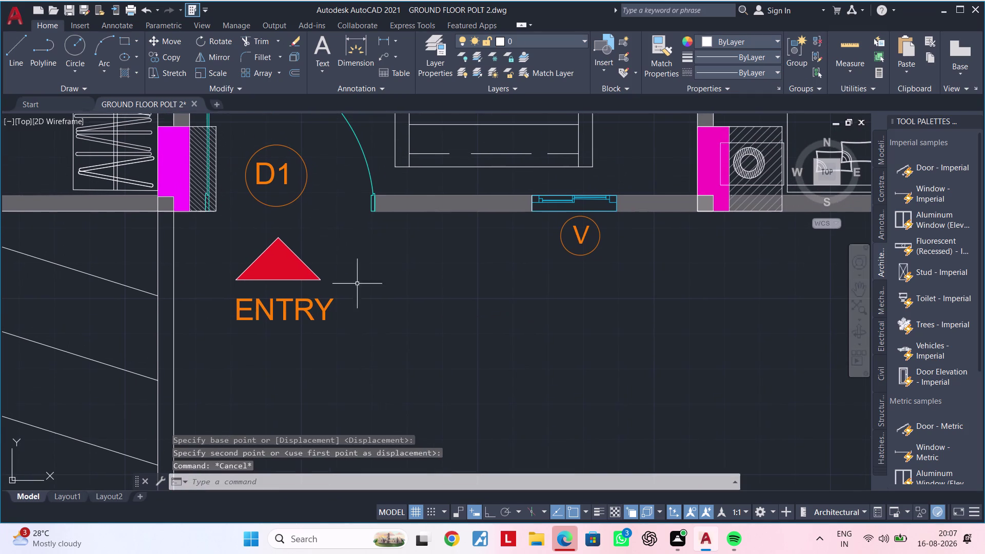
key(Escape)
click(287, 179)
click(303, 189)
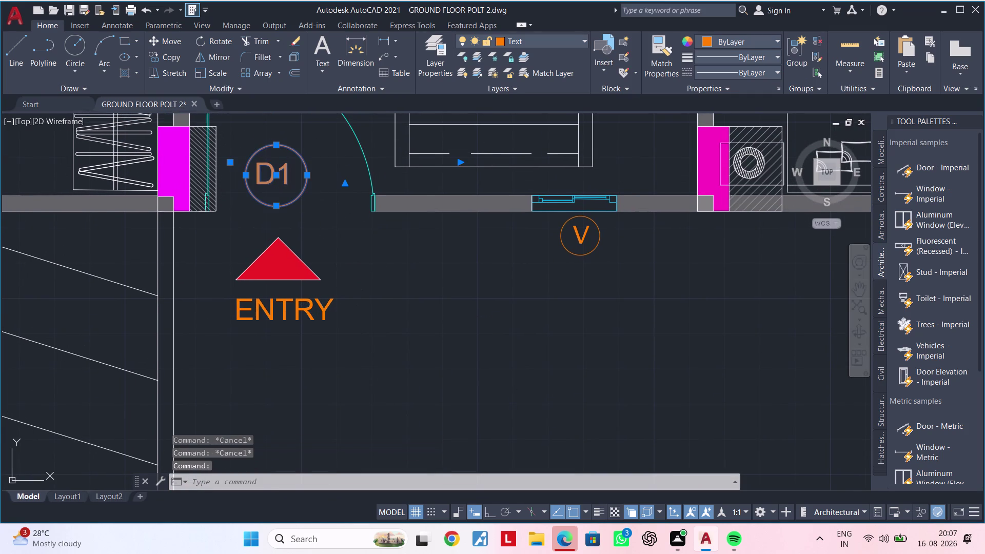
Copy the circled D1 door tag to beside the red ENTRY triangle.
text(CO)
key(space)
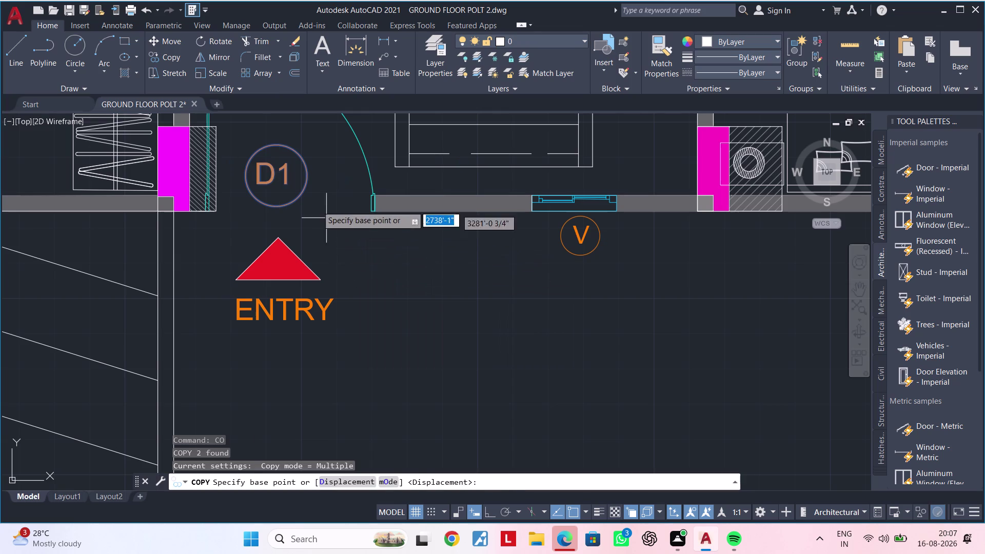
click(295, 185)
click(377, 269)
key(Escape)
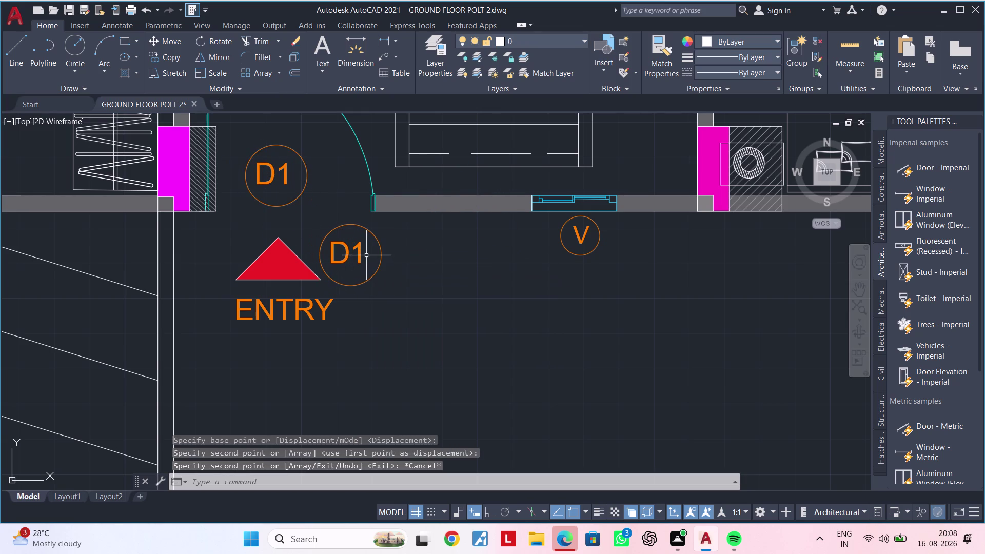
Change the copied tag's text from D1 to 03, then select the entry marker group.
double_click(364, 254)
double_click(362, 254)
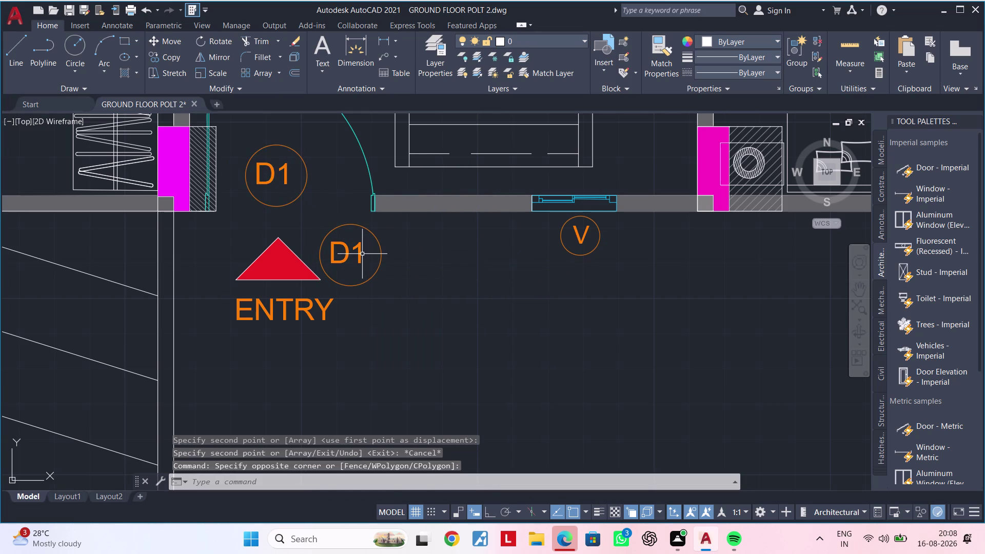
double_click(359, 254)
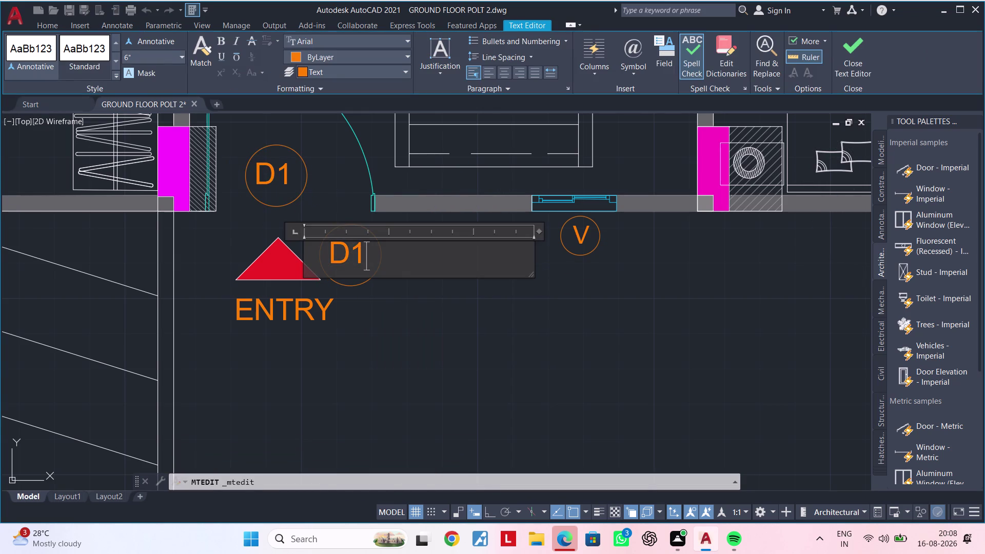
key(BackSpace)
key(BackSpace)
text(03)
key(Return)
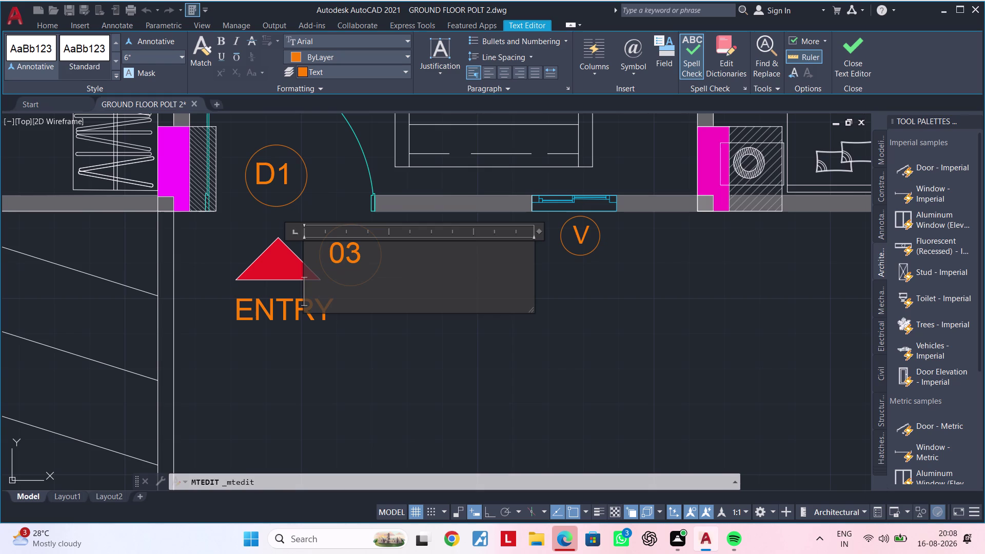
click(379, 328)
scroll(down, 3)
middle_drag(383, 330, 350, 331)
key(Escape)
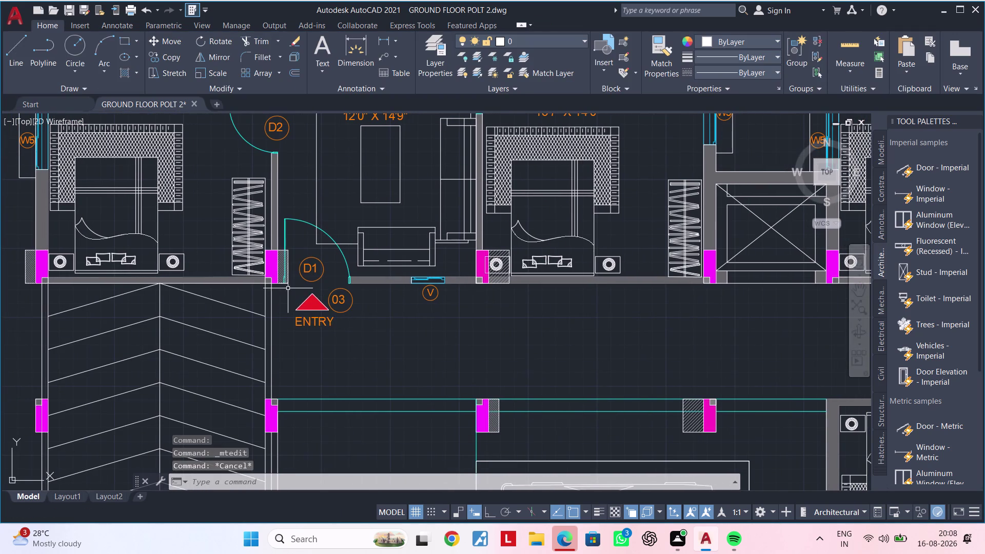
click(288, 288)
click(360, 338)
Copy the entry marker group toward the next door along the corridor.
text(C)
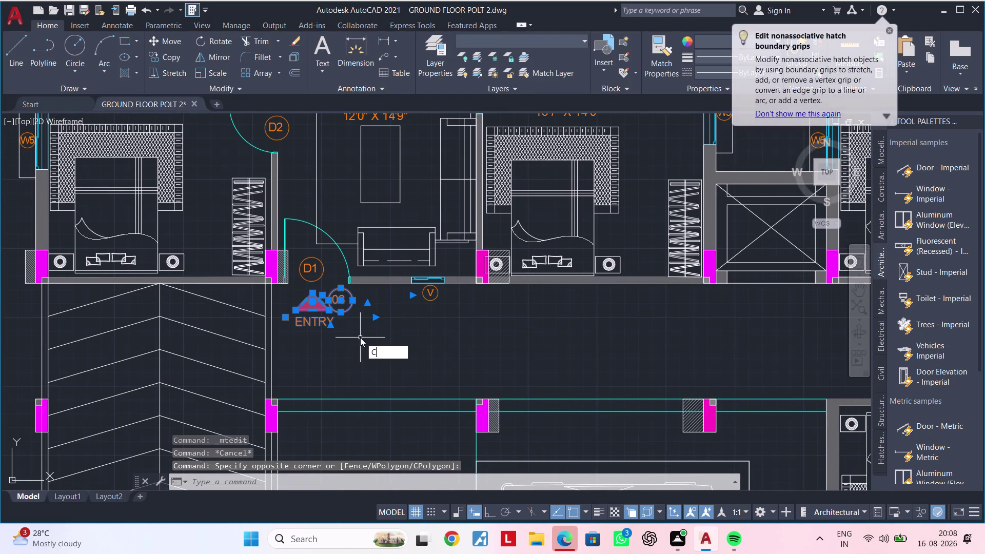
text(O)
key(space)
click(313, 312)
scroll(down, 3)
middle_drag(561, 350, 250, 344)
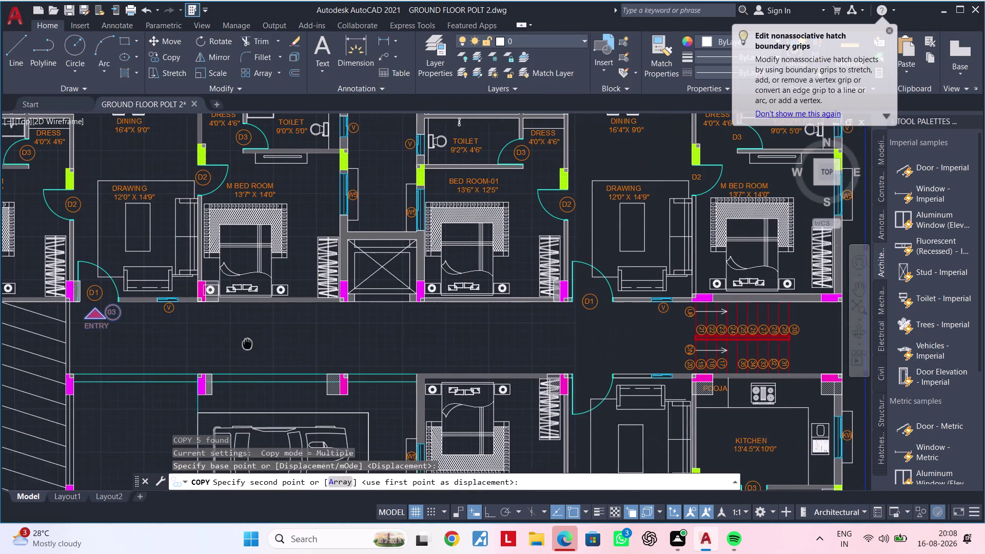
middle_drag(249, 344, 247, 344)
middle_drag(556, 340, 476, 341)
scroll(up, 3)
scroll(up, 3)
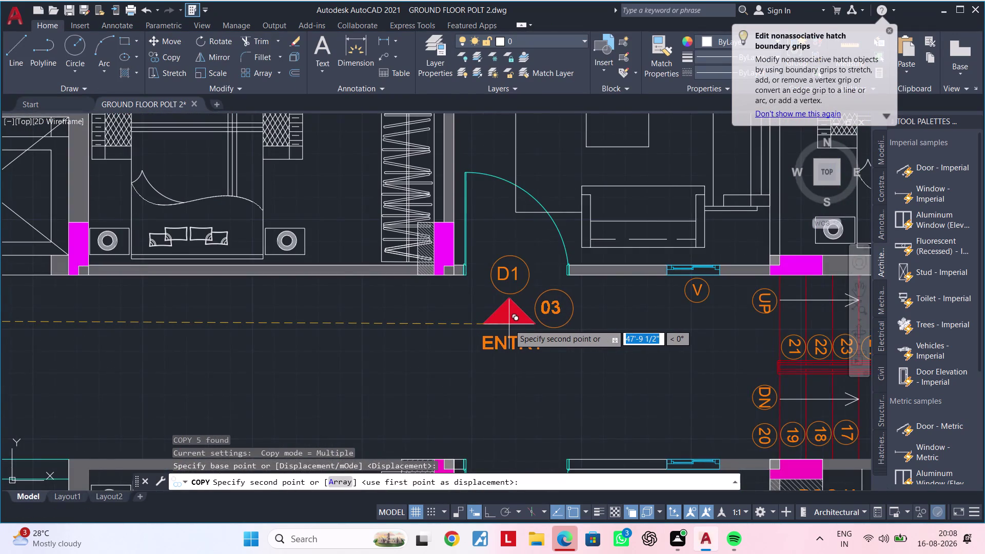
click(508, 325)
scroll(down, 3)
middle_drag(533, 359, 496, 276)
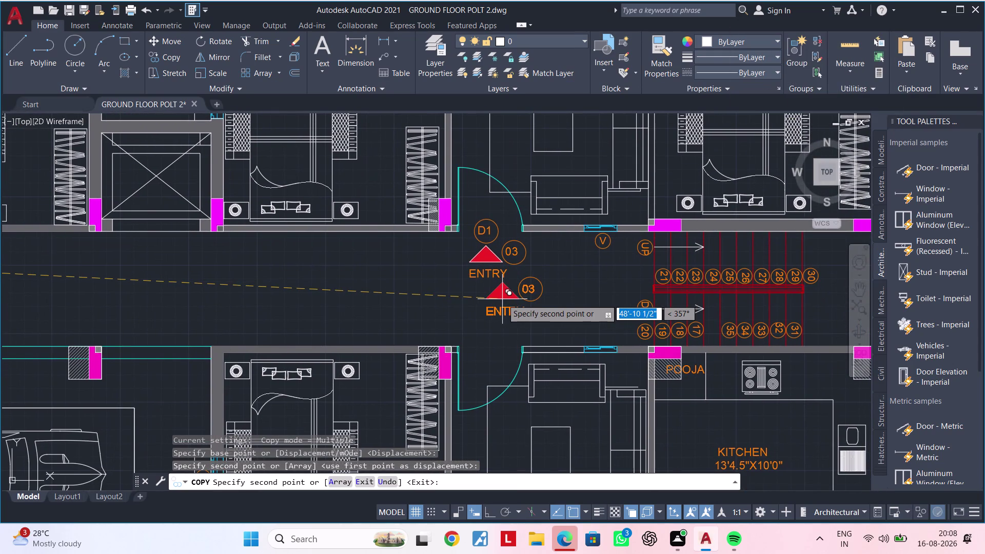
key(Escape)
key(Escape)
Renumber the entry door tag from 03 to 01, then select the red triangle and its fill.
scroll(down, 3)
middle_click(376, 287)
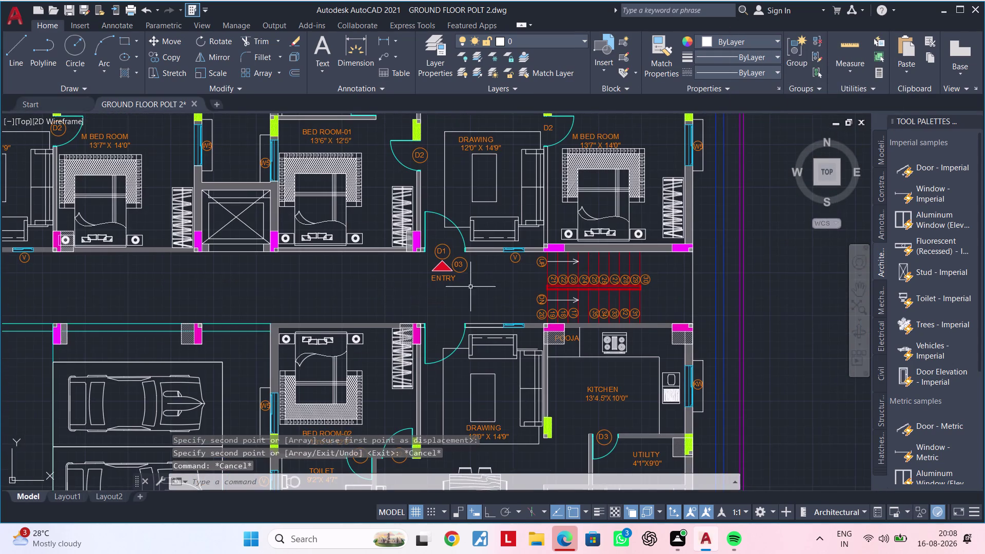
scroll(up, 3)
middle_drag(458, 280, 463, 332)
scroll(up, 3)
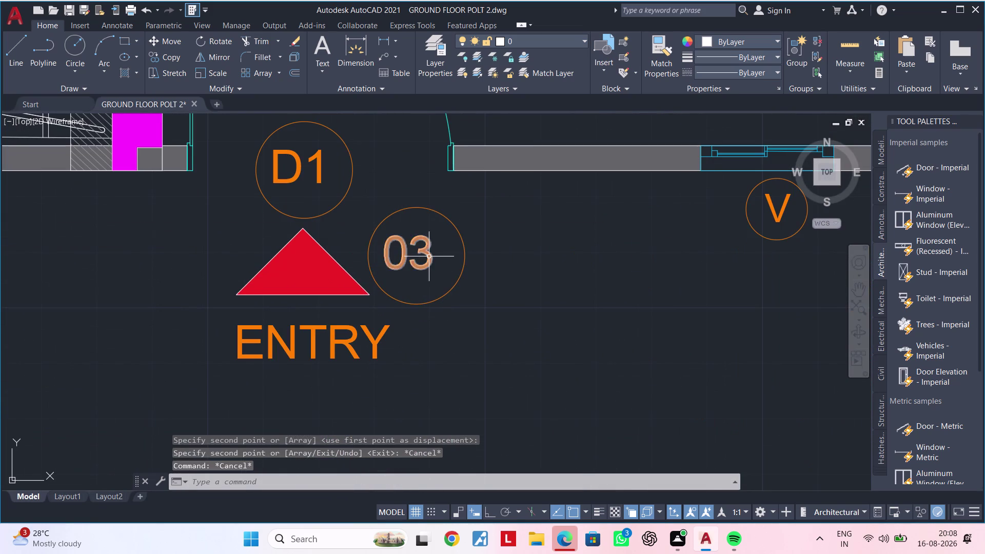
double_click(429, 256)
key(BackSpace)
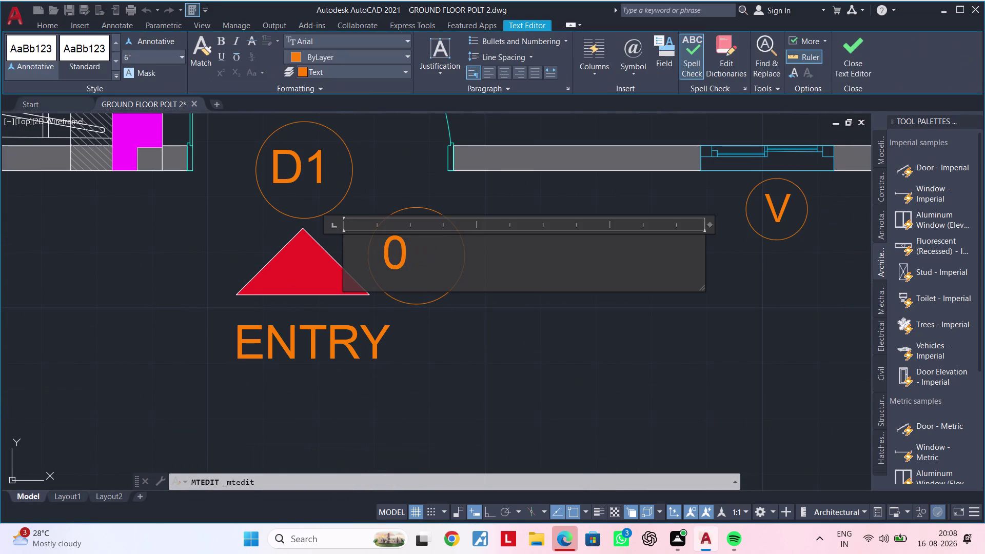
key(1)
scroll(down, 3)
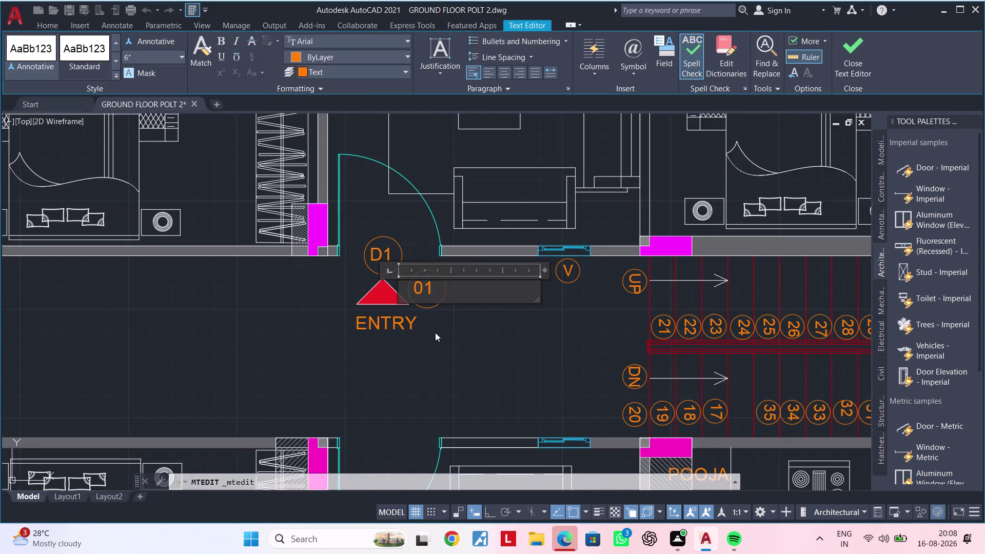
middle_drag(435, 340, 443, 274)
click(433, 282)
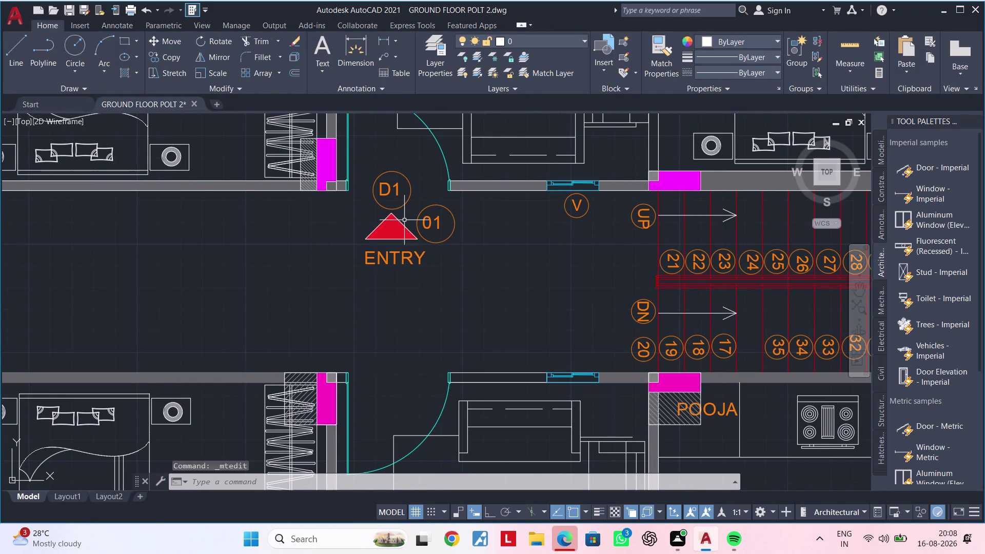
click(400, 220)
click(393, 227)
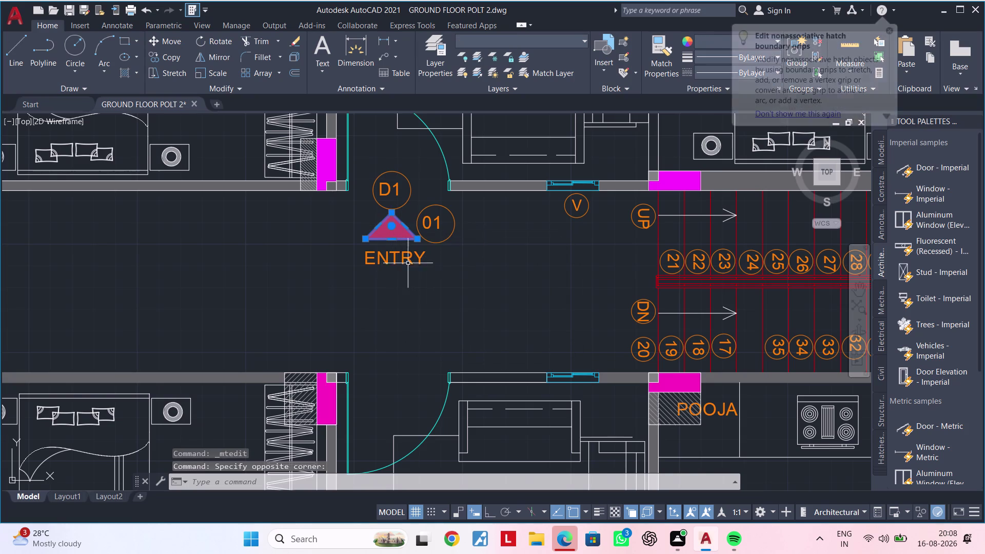
Copy the red triangle and its hatch to below the ENTRY label.
text(C)
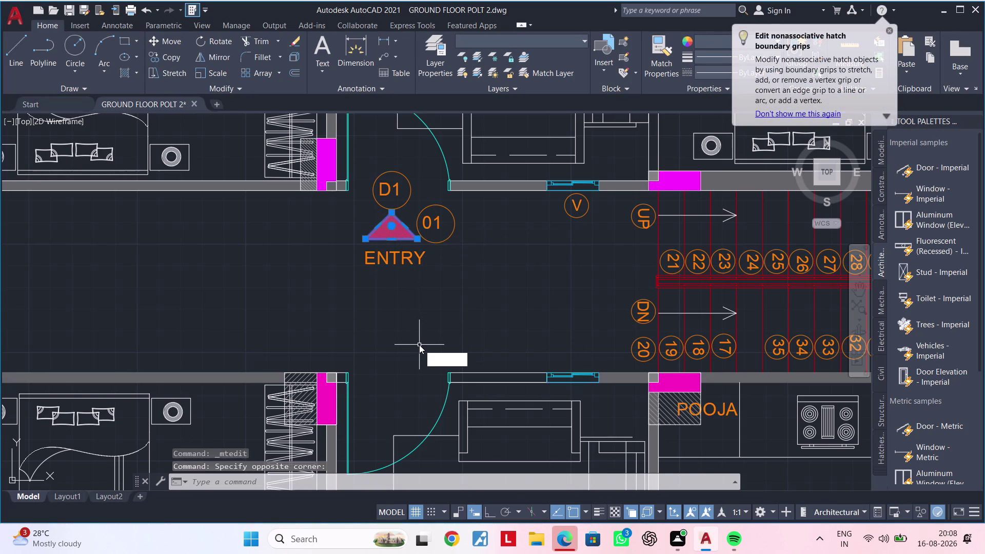
text(O)
key(space)
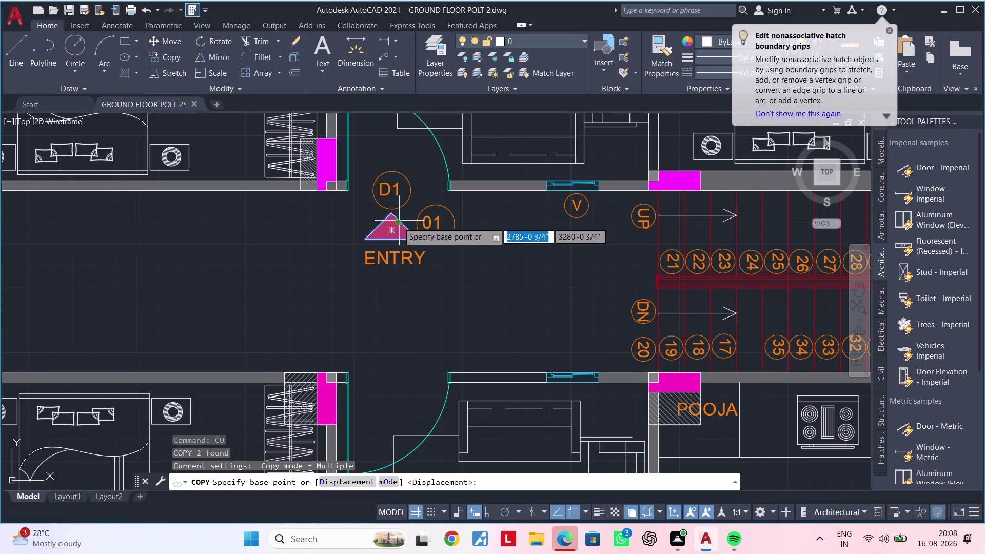
click(394, 224)
click(405, 290)
key(Escape)
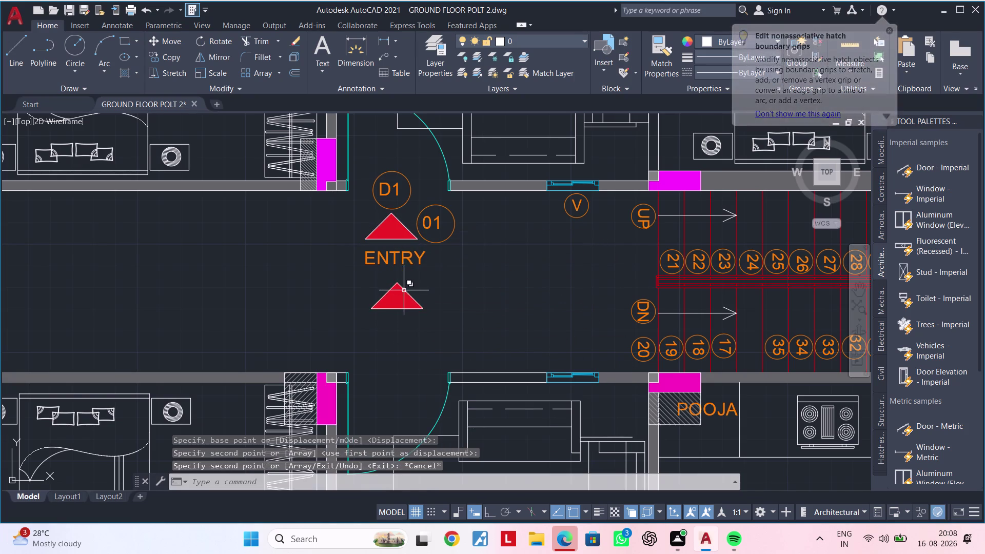
Mirror the copied triangle across a horizontal line, erasing the upright source.
click(374, 277)
click(458, 327)
key(Escape)
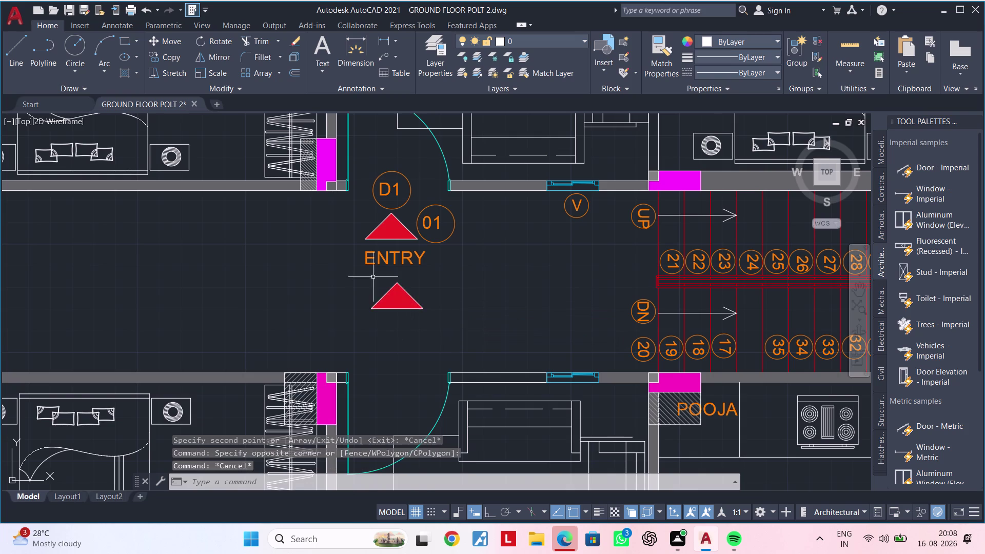
click(371, 276)
click(439, 317)
text(MI)
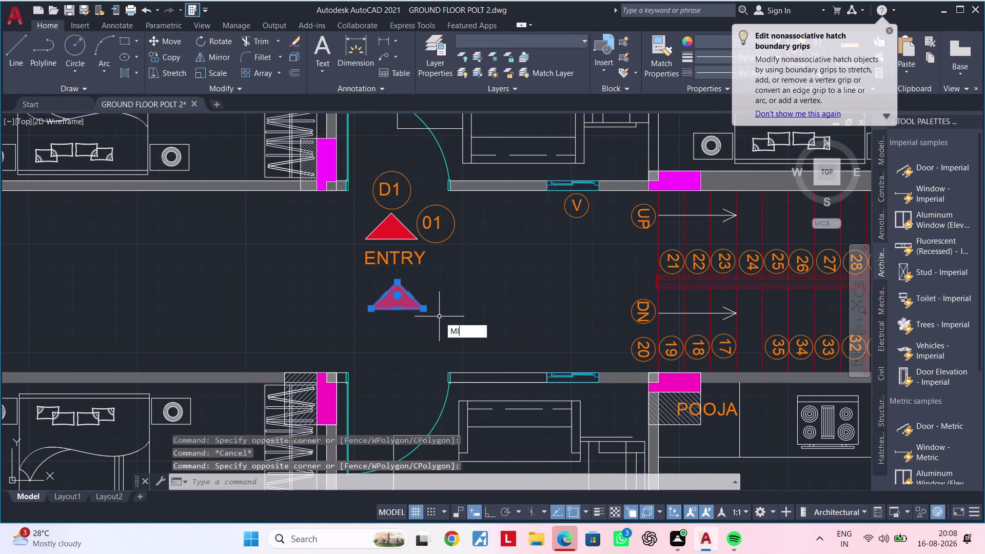
key(space)
click(376, 323)
click(466, 323)
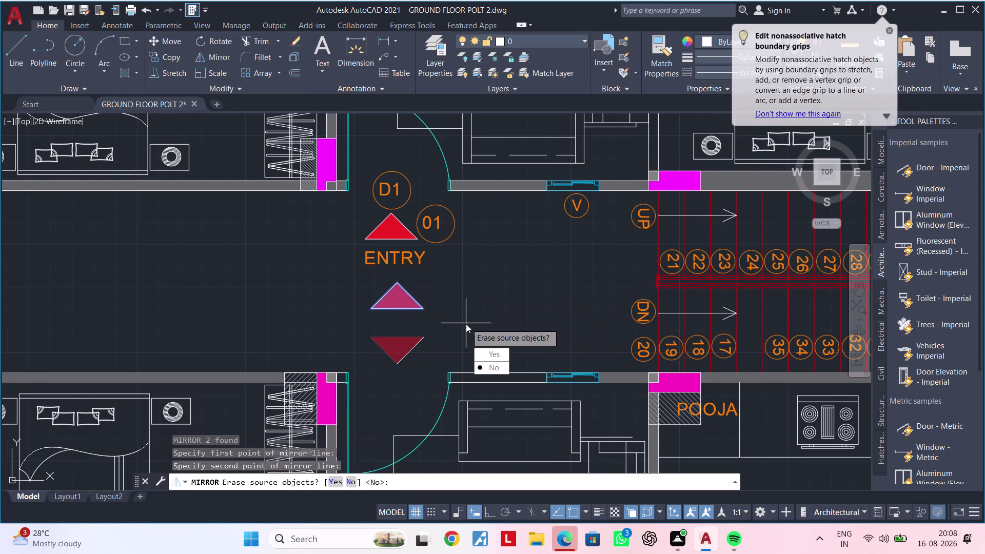
drag(488, 353, 466, 323)
middle_drag(448, 323, 478, 304)
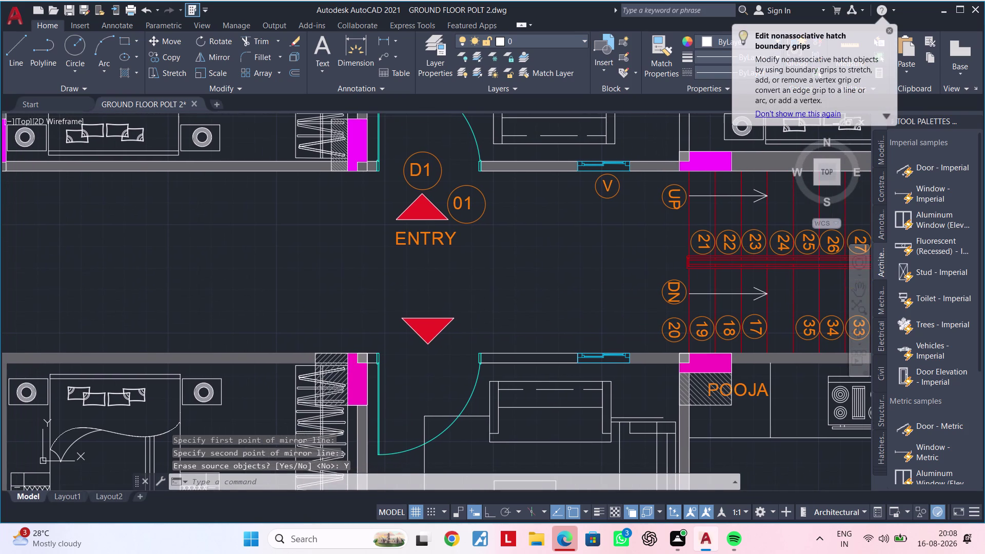
key(Escape)
key(Escape)
key(Escape)
Move the downward-pointing triangle into place in the corridor below the ENTRY label.
click(472, 300)
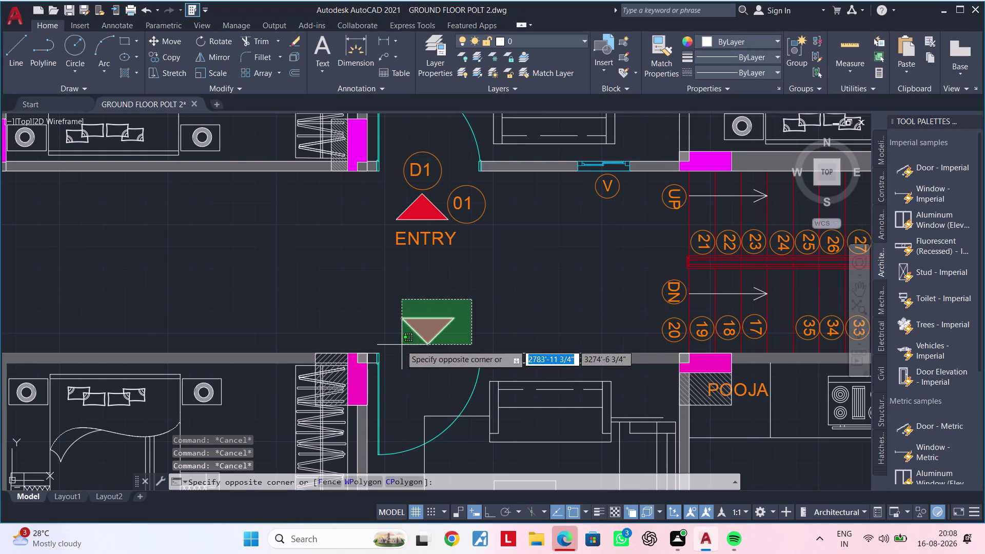
click(393, 348)
text(M)
key(space)
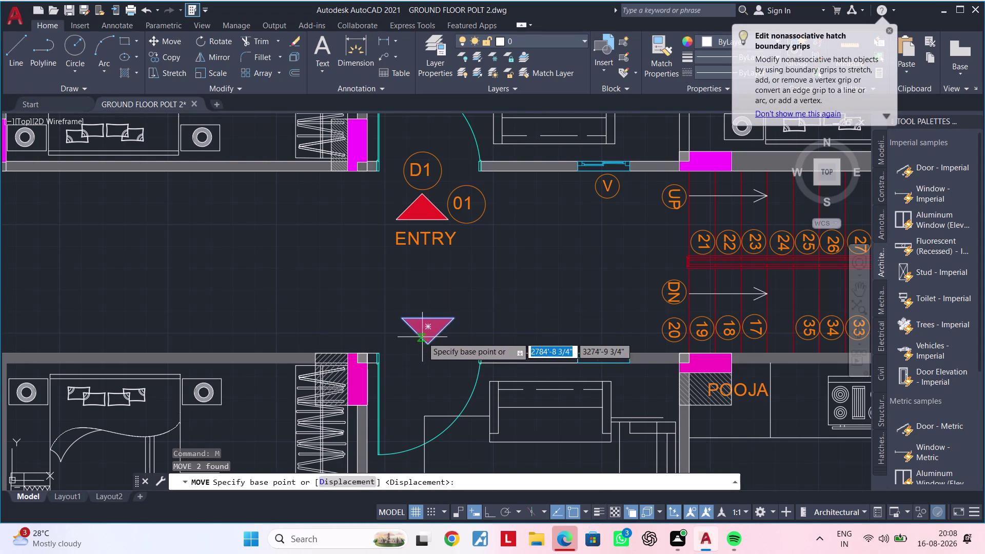
click(426, 330)
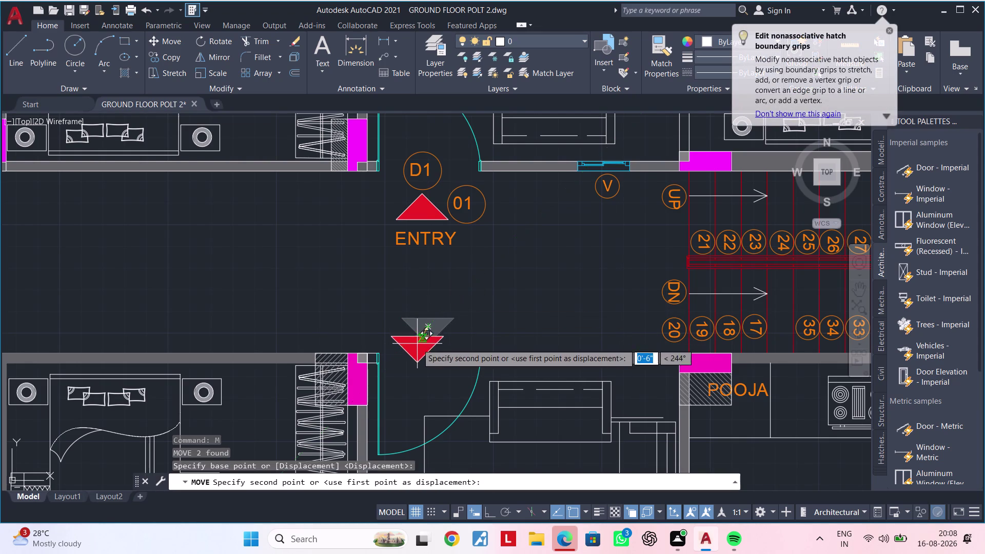
click(411, 319)
key(Escape)
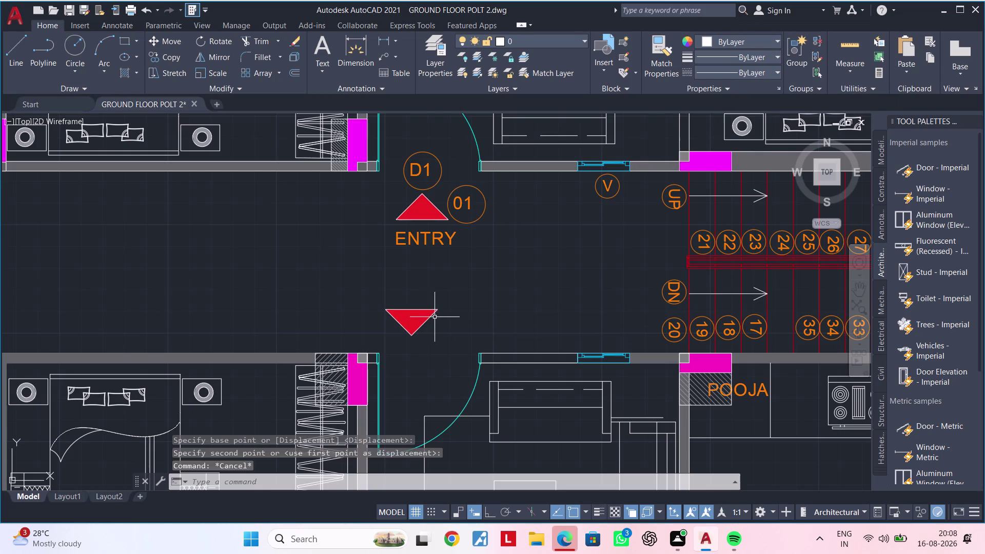
key(Escape)
scroll(up, 3)
middle_drag(440, 318, 462, 322)
key(Escape)
key(Escape)
scroll(down, 3)
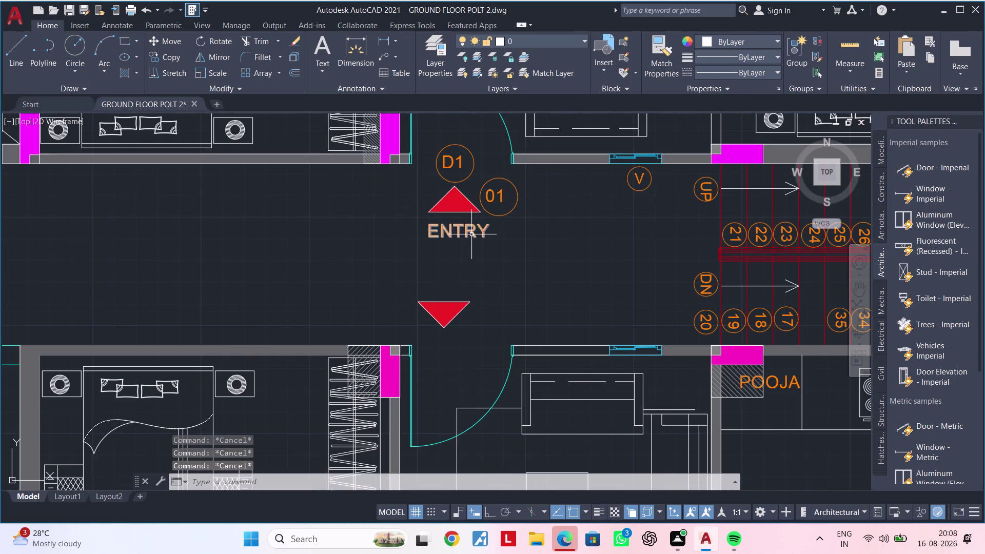
Move the ENTRY label above the lower triangle.
click(471, 235)
text(M)
key(space)
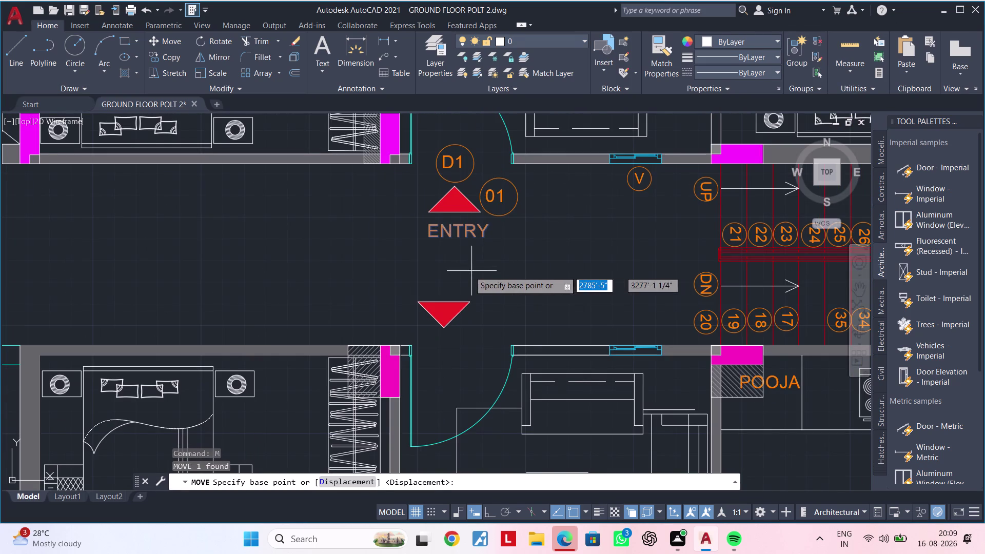
click(449, 231)
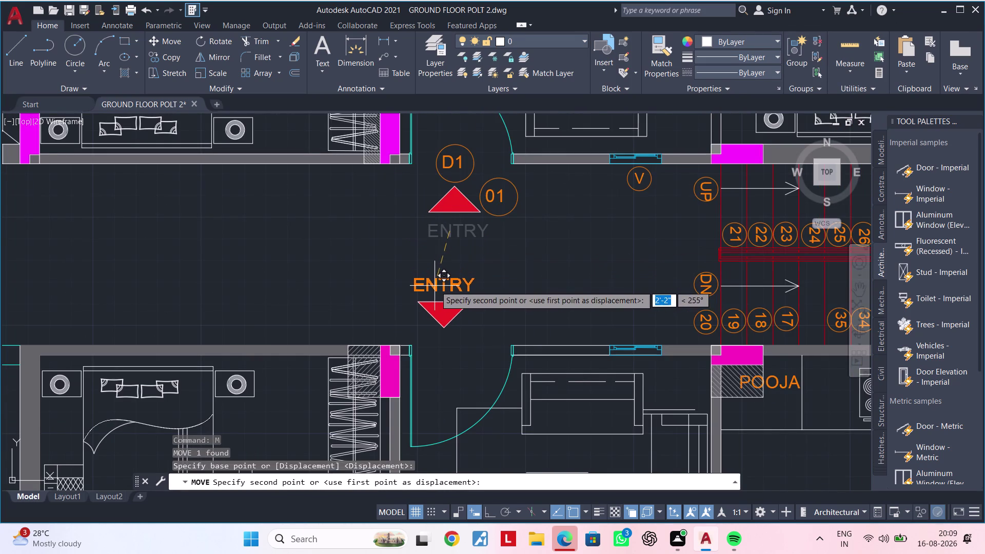
click(435, 285)
key(Escape)
key(Escape)
key(Escape)
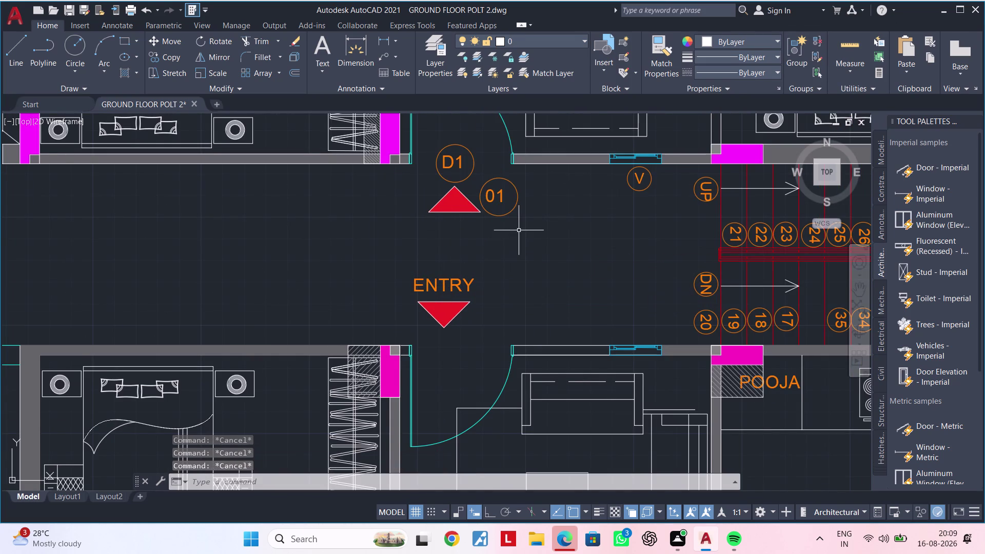
middle_drag(519, 230, 518, 278)
Copy the 01 tag and its circle beside the lower triangle.
click(539, 240)
click(487, 248)
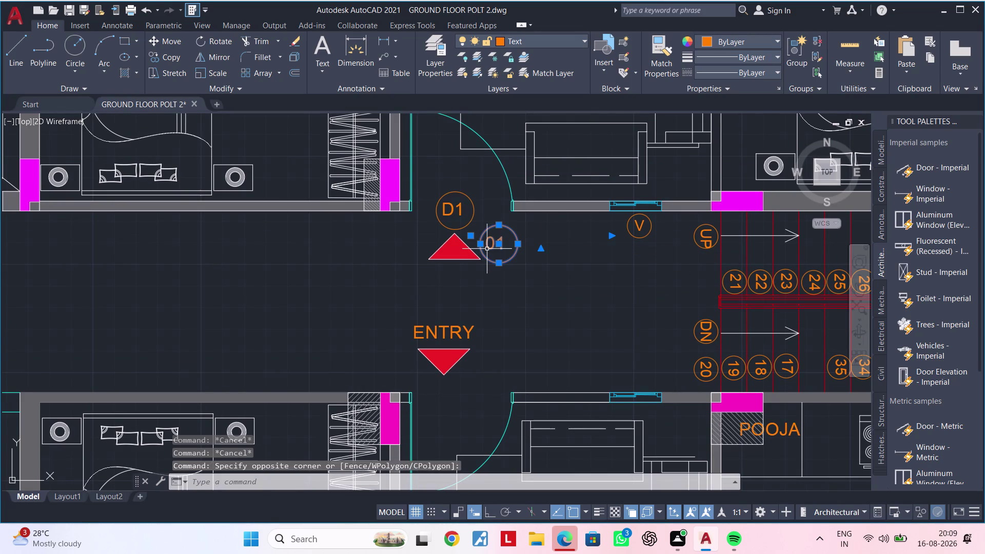
key(m)
key(Escape)
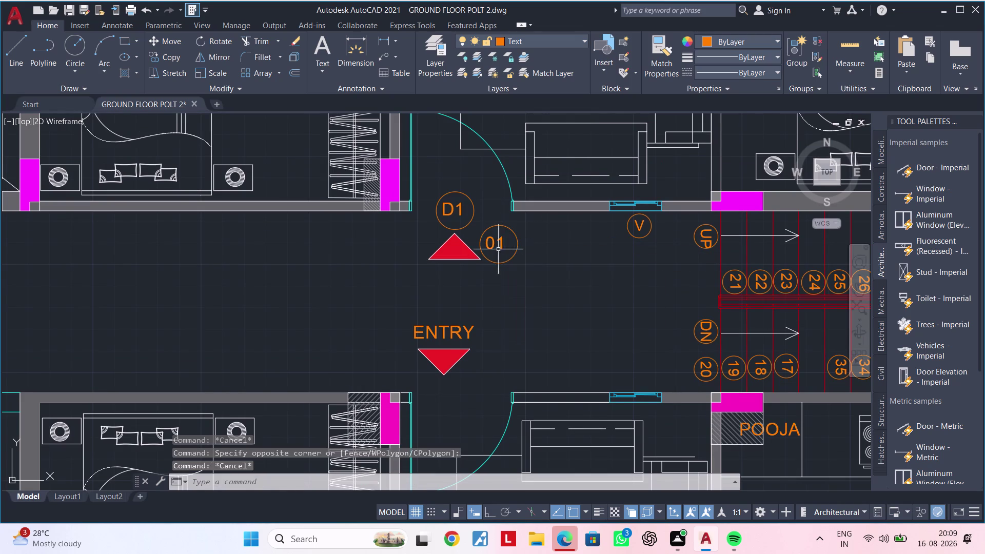
click(522, 245)
click(490, 243)
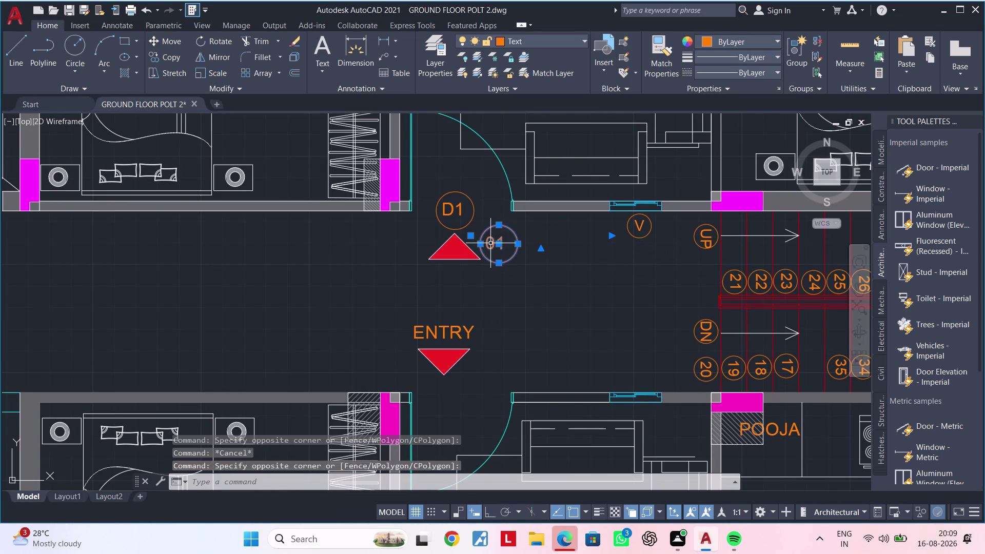
text(CO)
key(space)
click(510, 231)
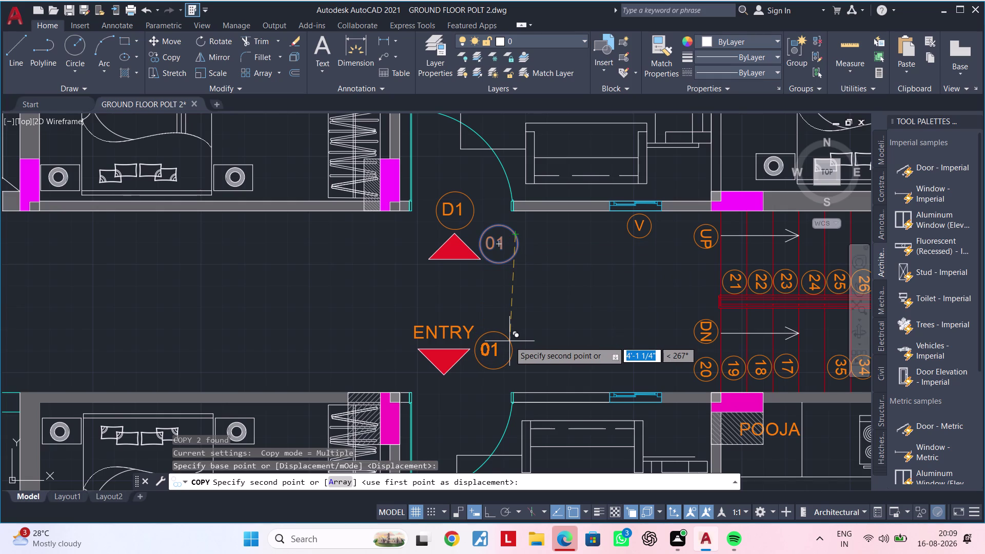
click(510, 341)
scroll(up, 3)
key(Escape)
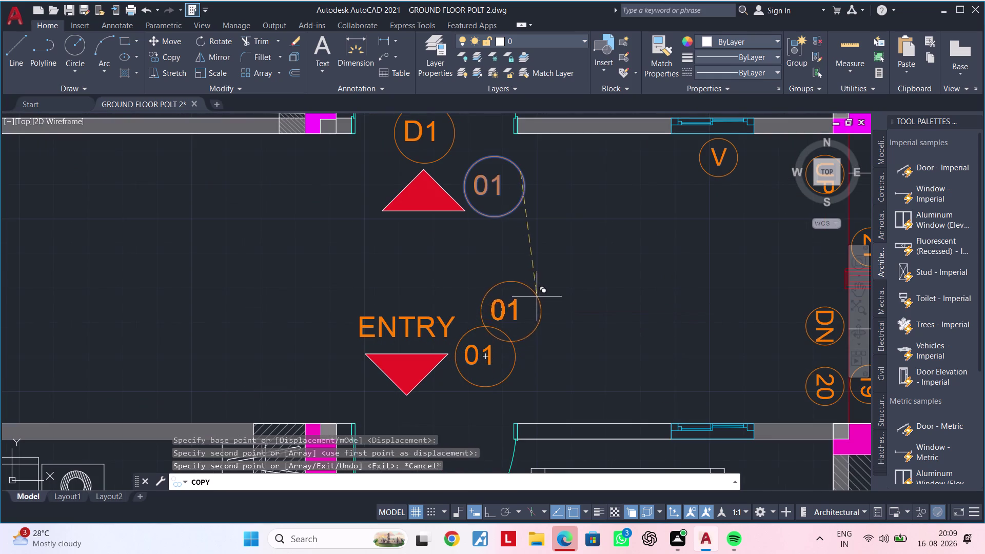
key(Escape)
Copy the ENTRY label to sit under the upper triangle with CO.
click(417, 325)
text(C)
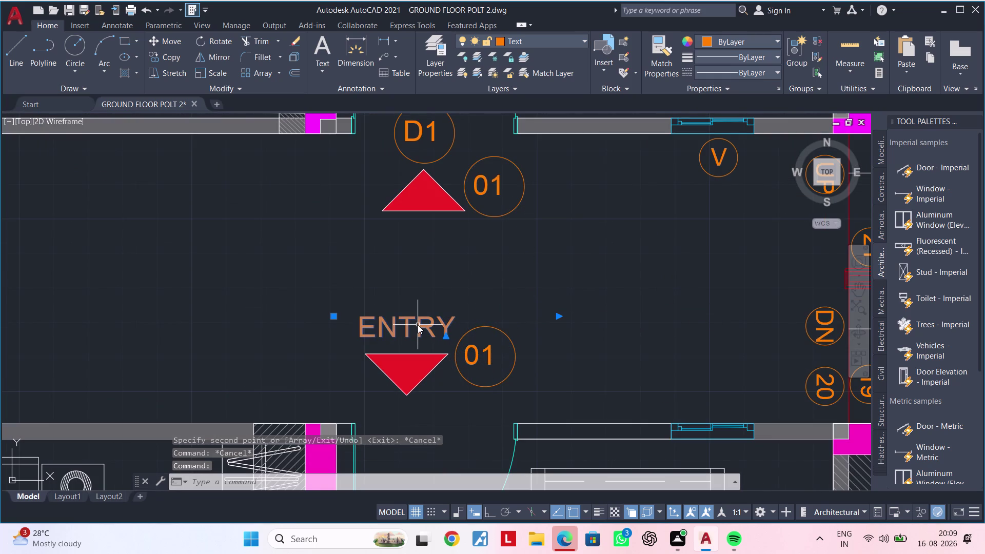
text(O)
key(space)
click(414, 325)
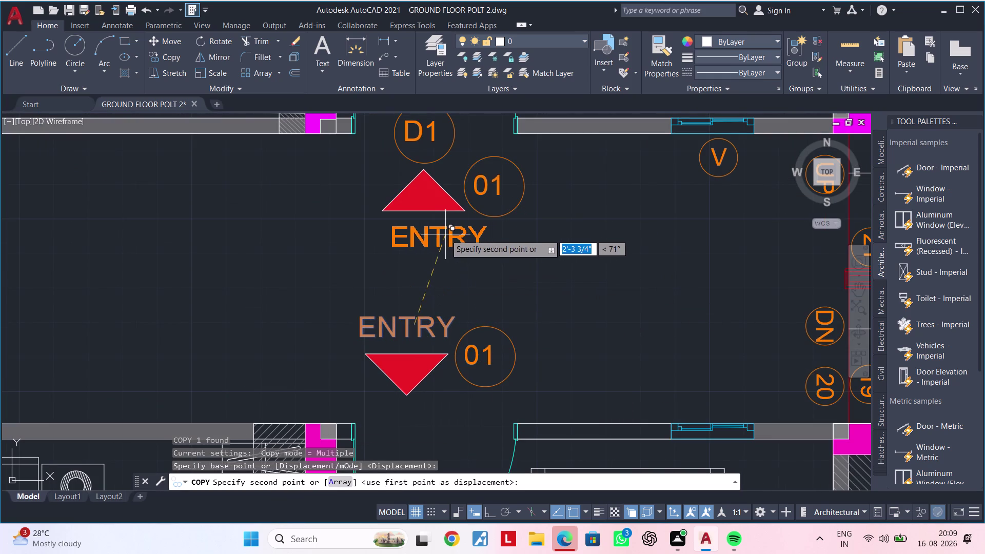
click(438, 231)
scroll(down, 3)
middle_drag(455, 265, 443, 234)
key(Escape)
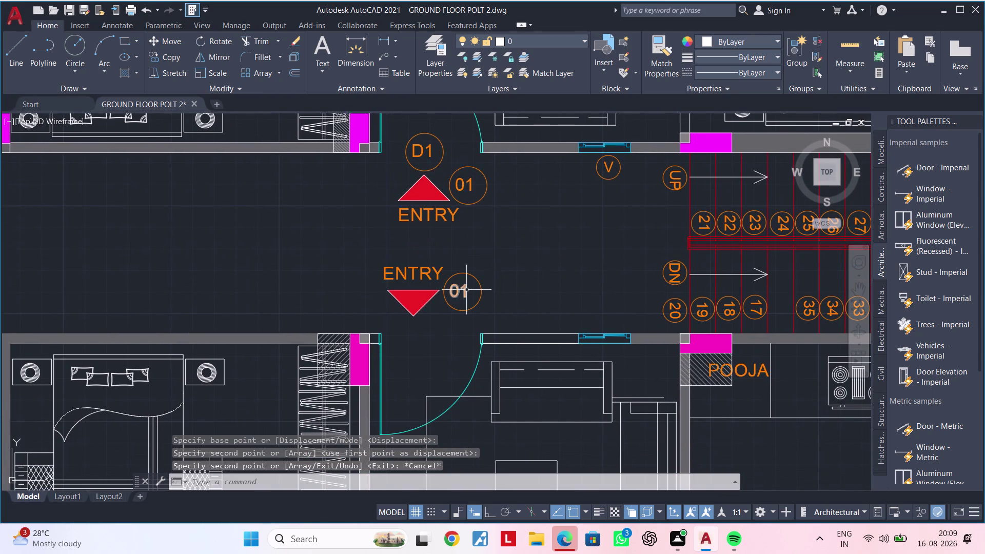
Renumber the lower copied tag from 01 to 02.
double_click(467, 290)
key(BackSpace)
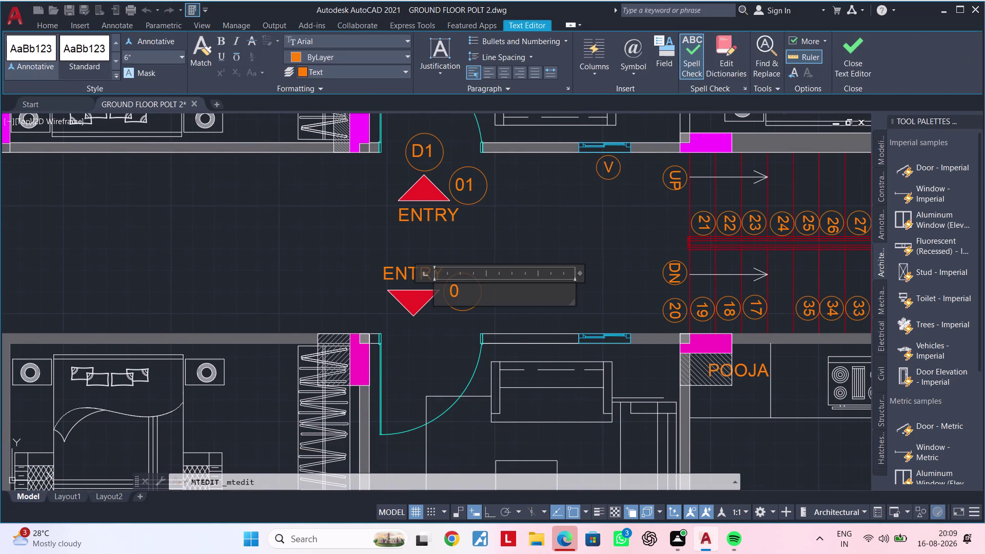
key(2)
click(424, 342)
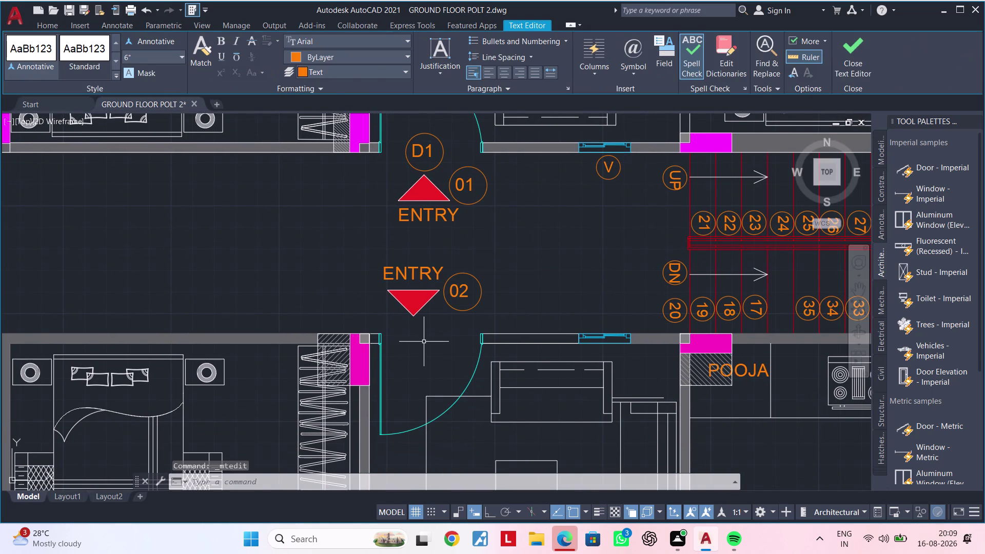
scroll(down, 3)
middle_drag(428, 334, 410, 290)
scroll(up, 3)
middle_drag(411, 297, 432, 286)
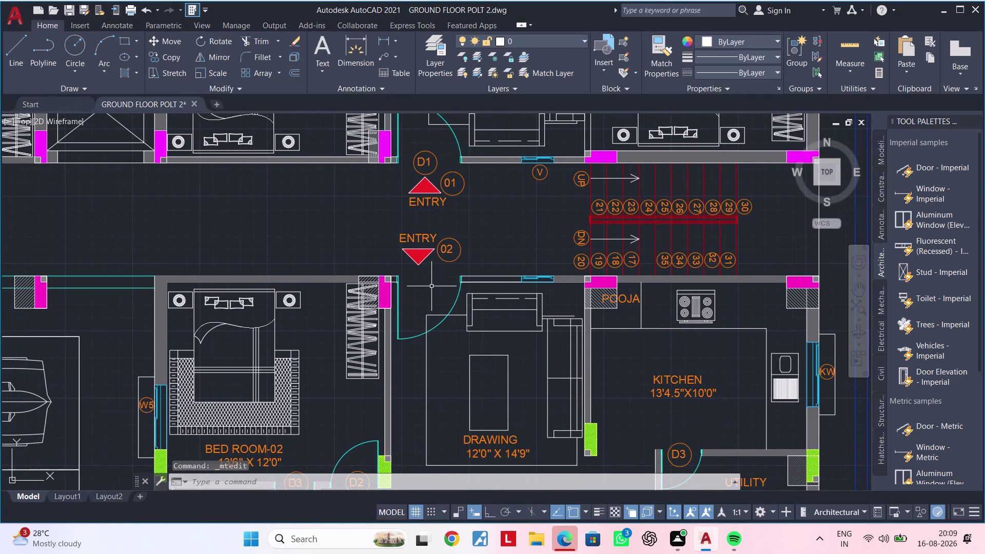
Copy the D1 door tag to the second entry door under ENTRY 02.
click(422, 163)
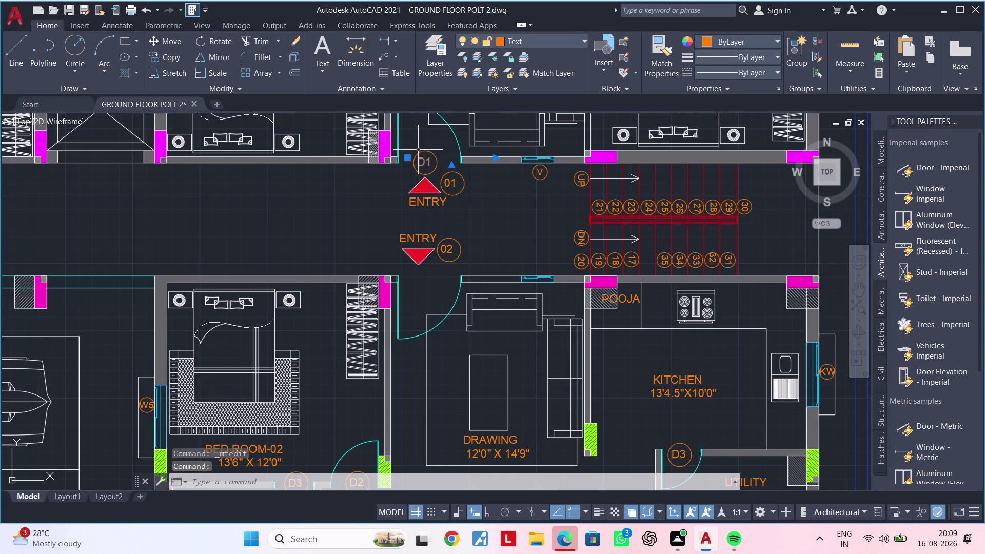
click(419, 151)
text(CO)
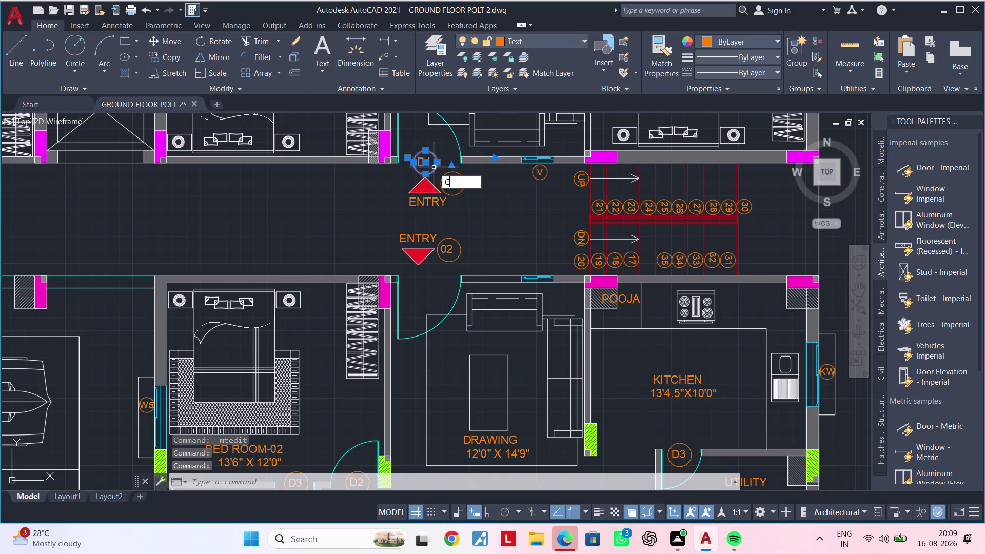
key(space)
click(430, 165)
scroll(up, 3)
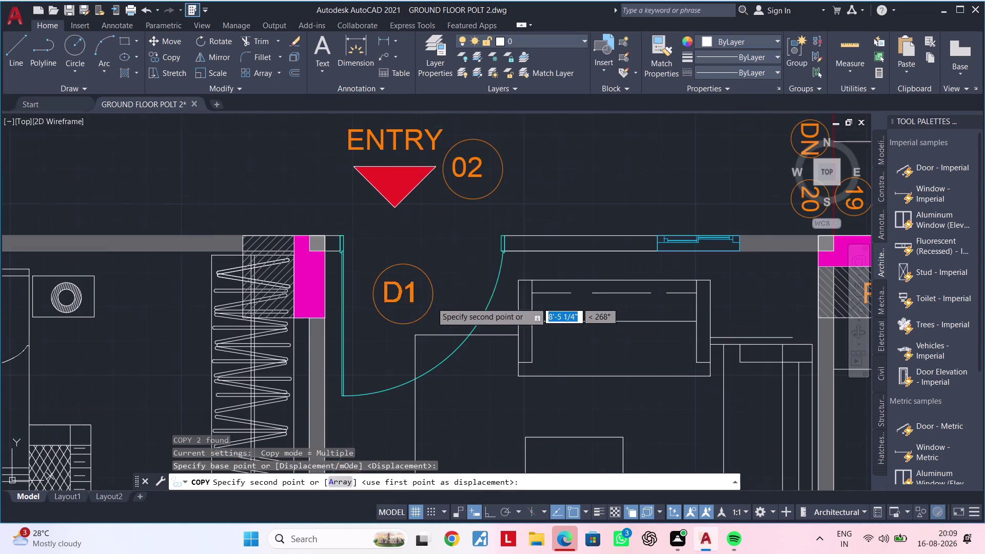
click(445, 263)
scroll(down, 3)
key(Escape)
key(Escape)
Pan to the second entry doorway and start the LINE command.
middle_drag(458, 303, 457, 294)
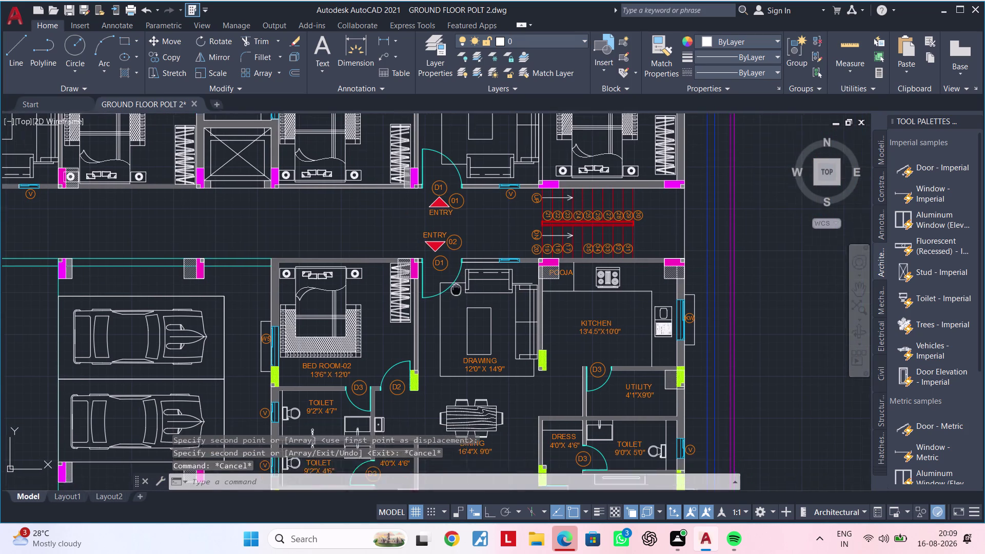
middle_drag(457, 295, 454, 266)
key(Escape)
middle_drag(445, 293, 444, 264)
key(Escape)
key(Escape)
middle_drag(436, 301, 425, 251)
key(Escape)
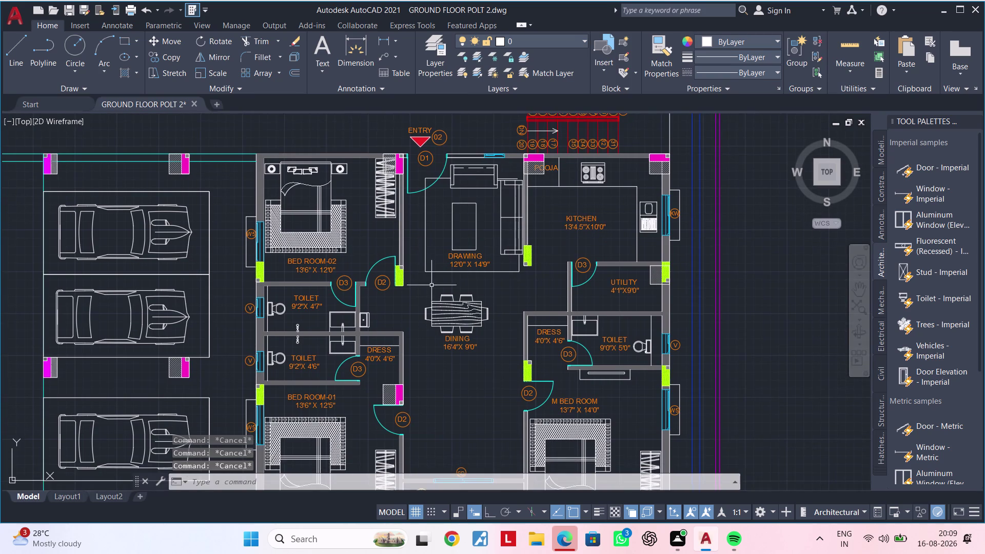
middle_drag(429, 287, 471, 292)
key(Escape)
key(Escape)
key(Escape)
key(Escape)
key(Escape)
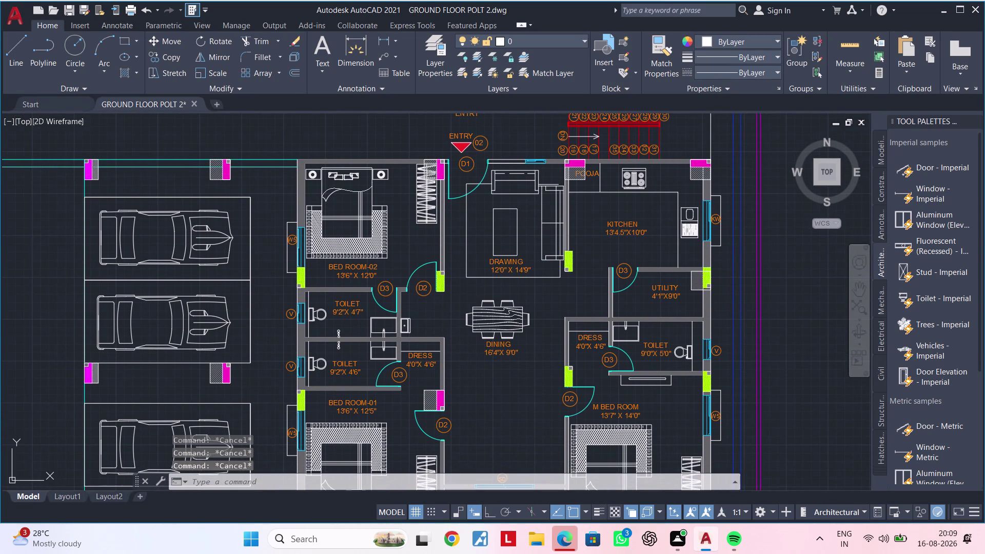
key(Escape)
key(Escape)
key(Escape)
key(Escape)
middle_drag(469, 286, 451, 429)
scroll(up, 3)
middle_drag(443, 345, 416, 411)
key(Escape)
key(Escape)
text(L)
key(space)
scroll(up, 3)
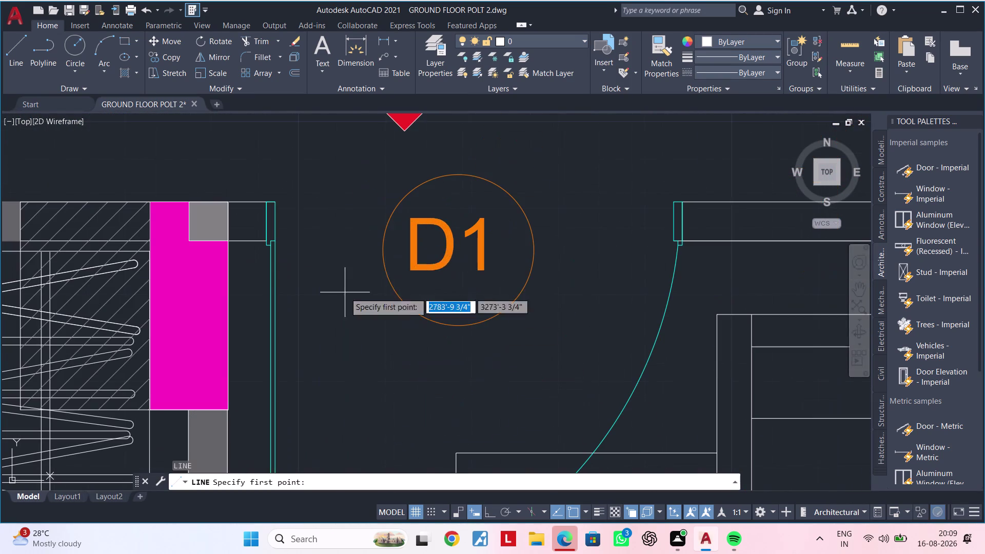
Draw a line from the left jamb to the right jamb of the ENTRY 02 D1 opening.
click(280, 202)
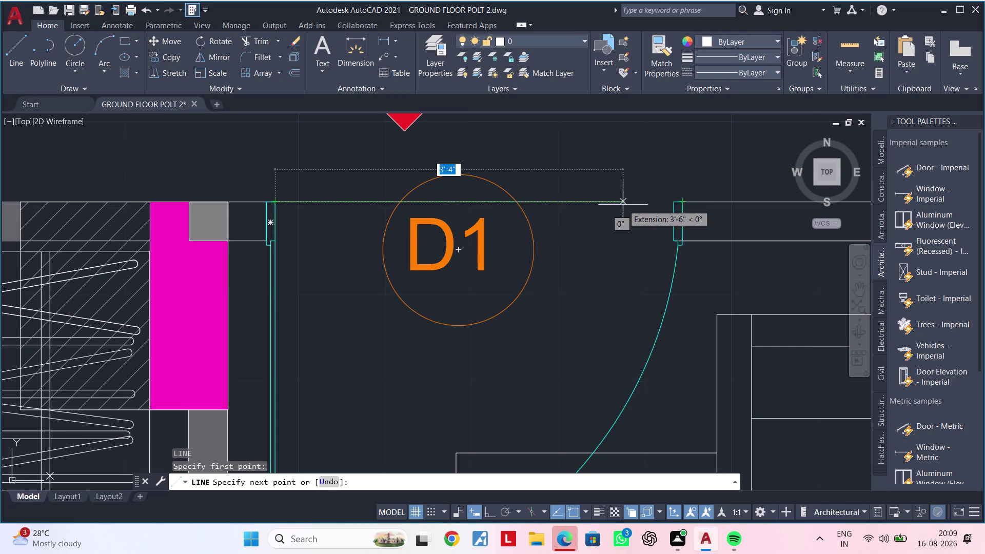
middle_drag(613, 204, 585, 265)
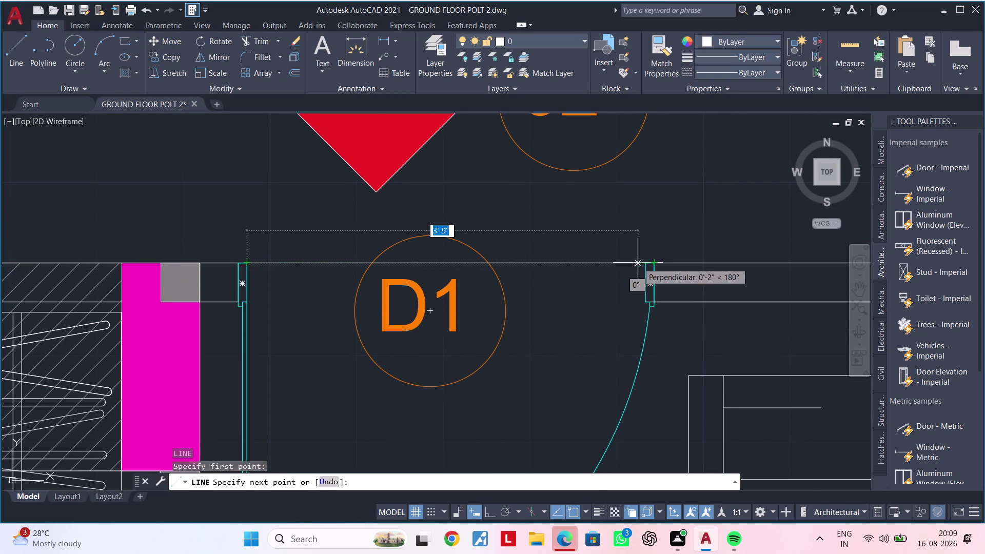
scroll(up, 3)
click(654, 263)
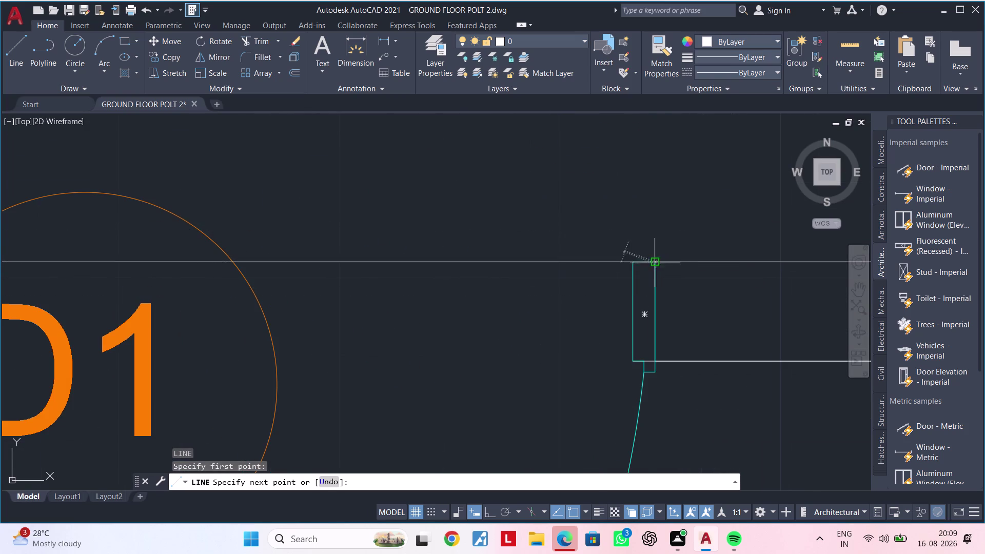
scroll(down, 3)
key(Escape)
key(Escape)
scroll(down, 3)
middle_drag(547, 306, 536, 321)
key(Escape)
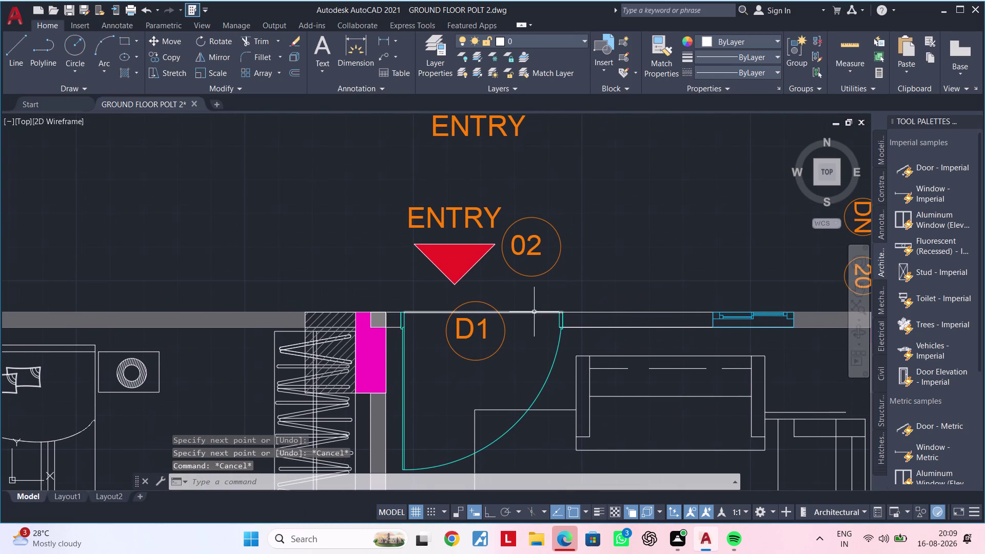
click(534, 311)
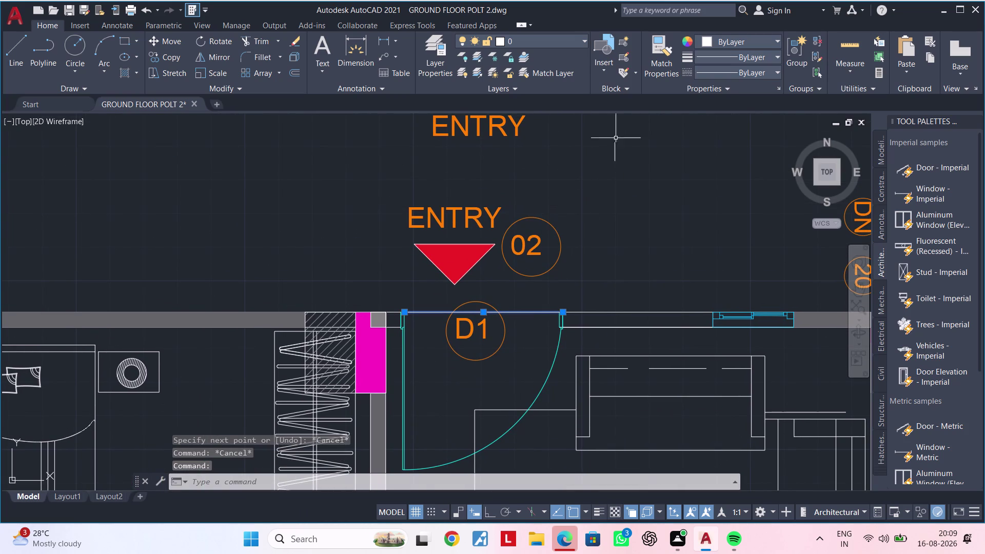
Set the ENTRY 02 doorway line's colour to red.
click(722, 40)
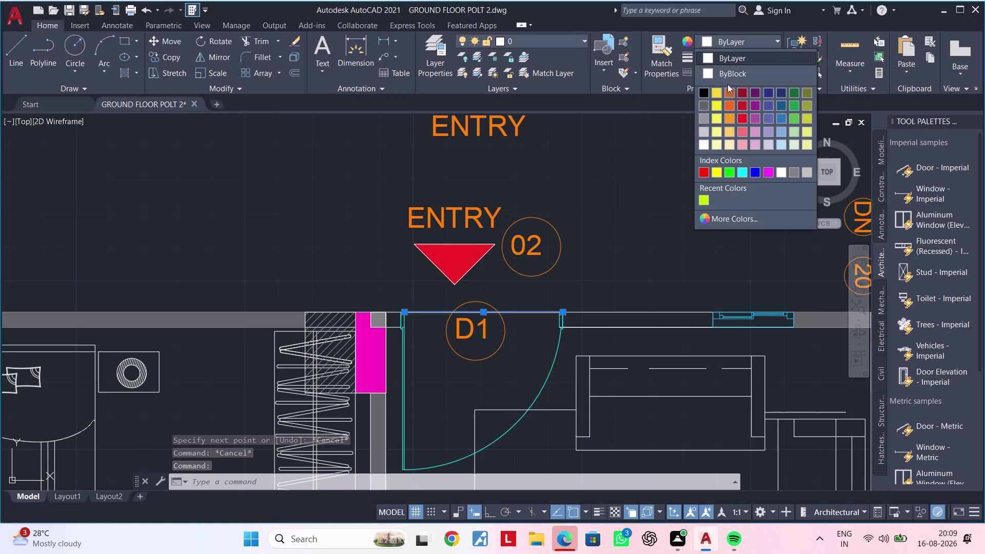
click(739, 105)
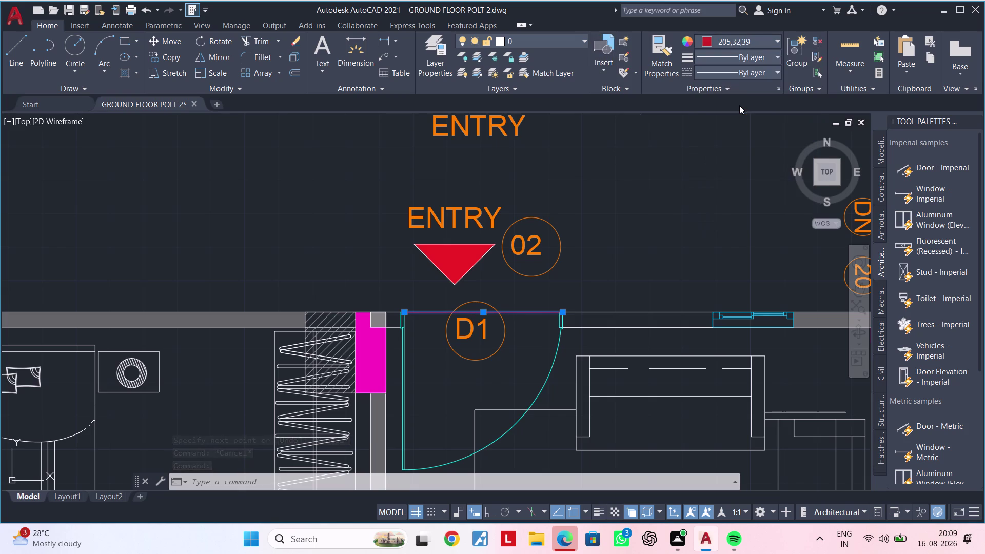
key(Escape)
scroll(down, 3)
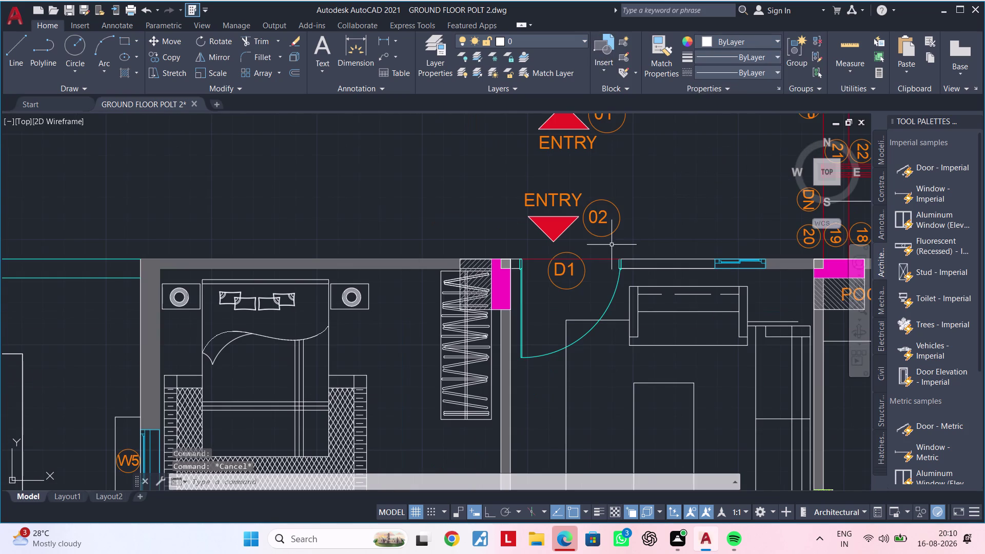
Change the doorway line's colour to Magenta, then pan to the first entry.
click(600, 259)
middle_drag(667, 194, 618, 287)
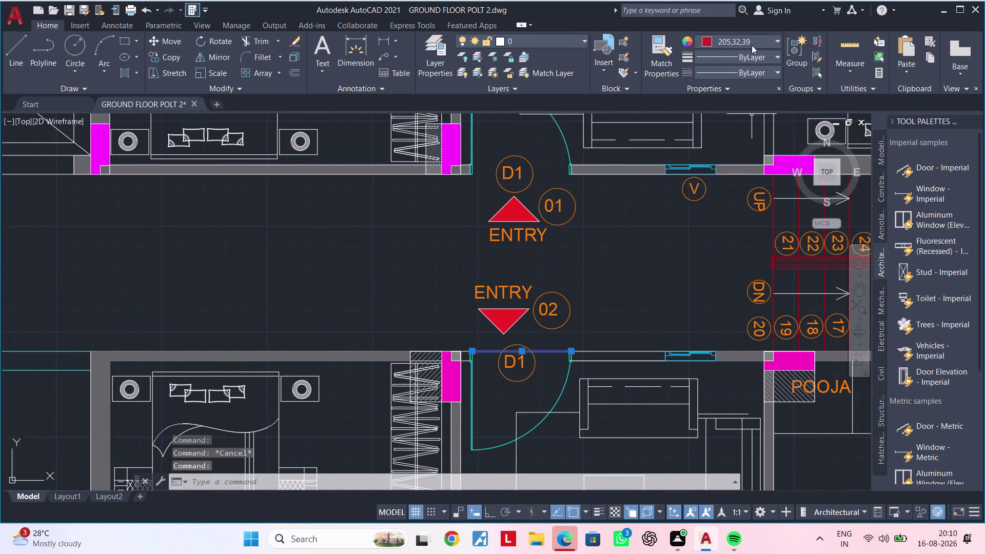
click(751, 45)
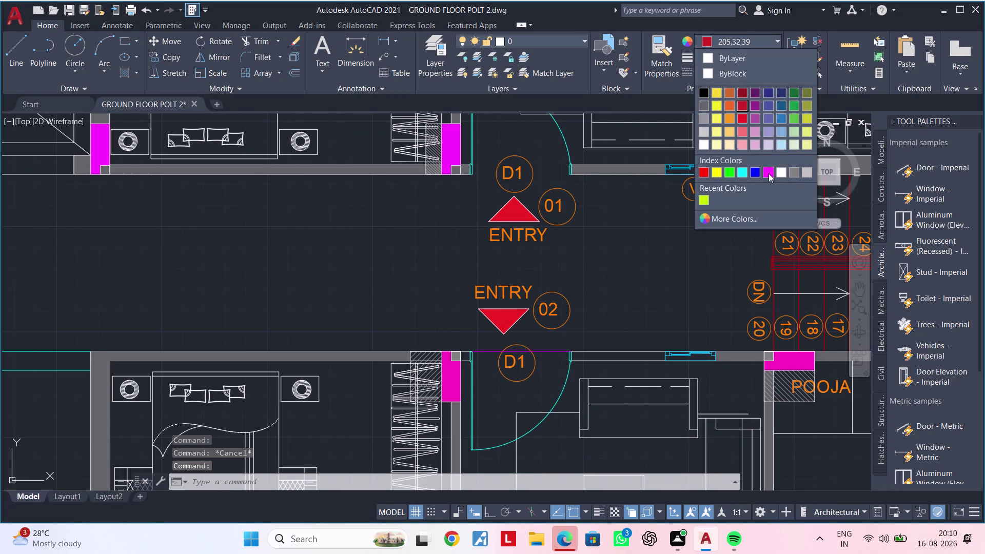
click(769, 173)
key(Escape)
scroll(down, 3)
middle_drag(614, 295, 589, 317)
scroll(up, 3)
middle_drag(544, 228, 527, 259)
scroll(up, 3)
middle_drag(527, 259, 516, 274)
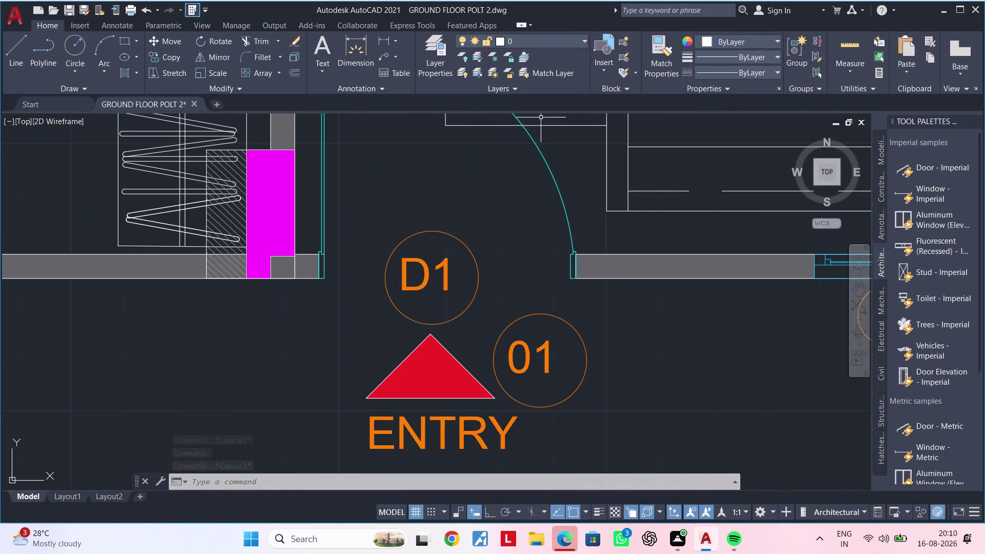
Draw a line across the ENTRY 01 D1 door opening using L.
text(L)
key(space)
scroll(up, 3)
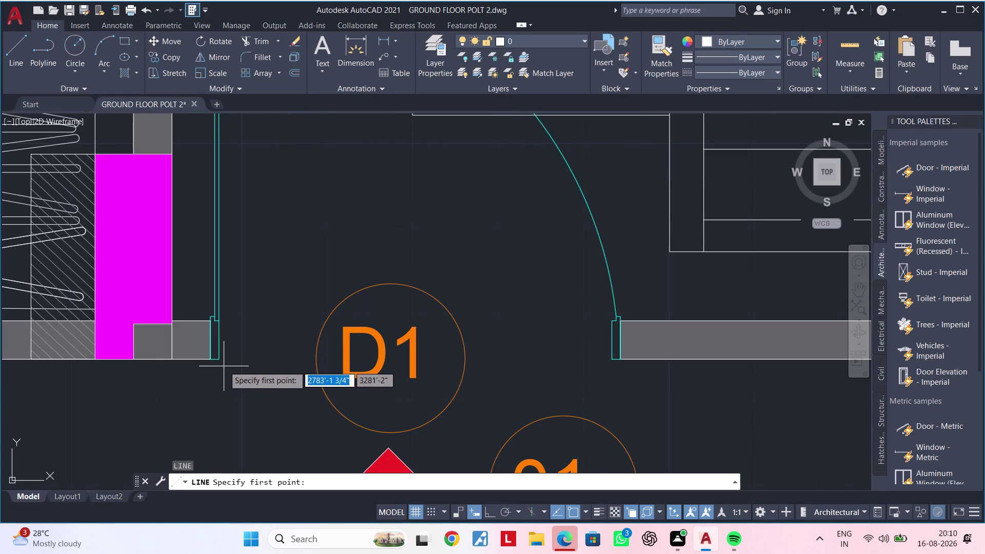
click(221, 359)
click(613, 358)
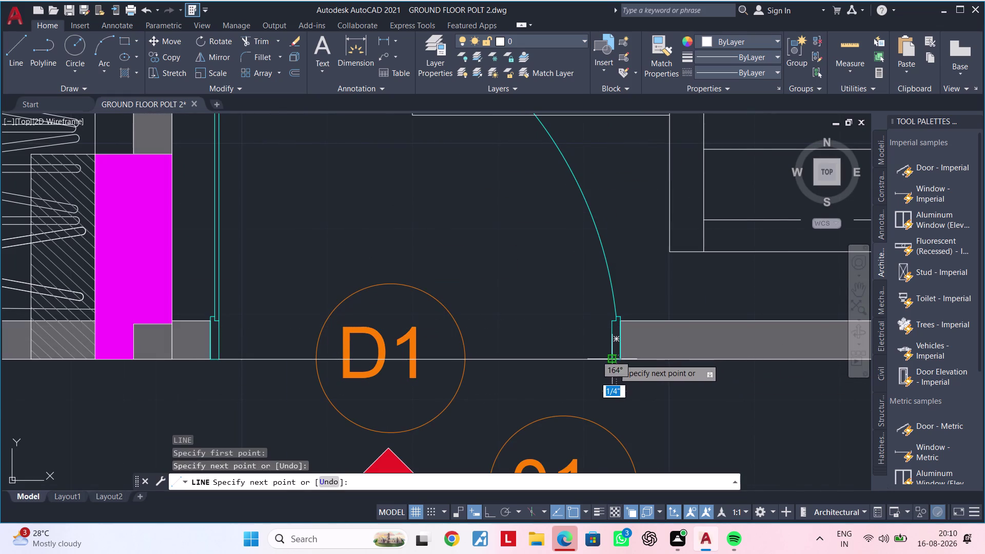
scroll(up, 3)
key(Escape)
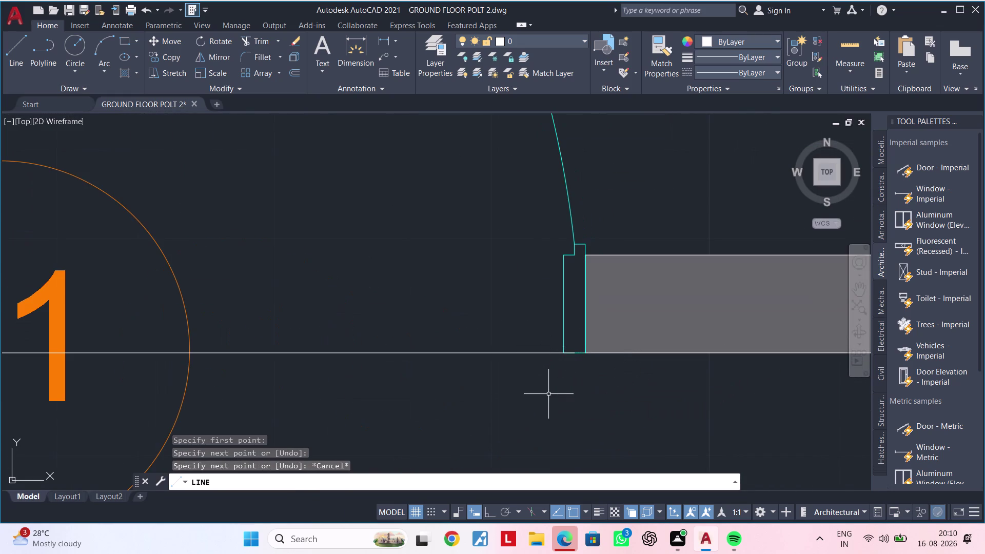
middle_drag(576, 358, 615, 345)
scroll(down, 3)
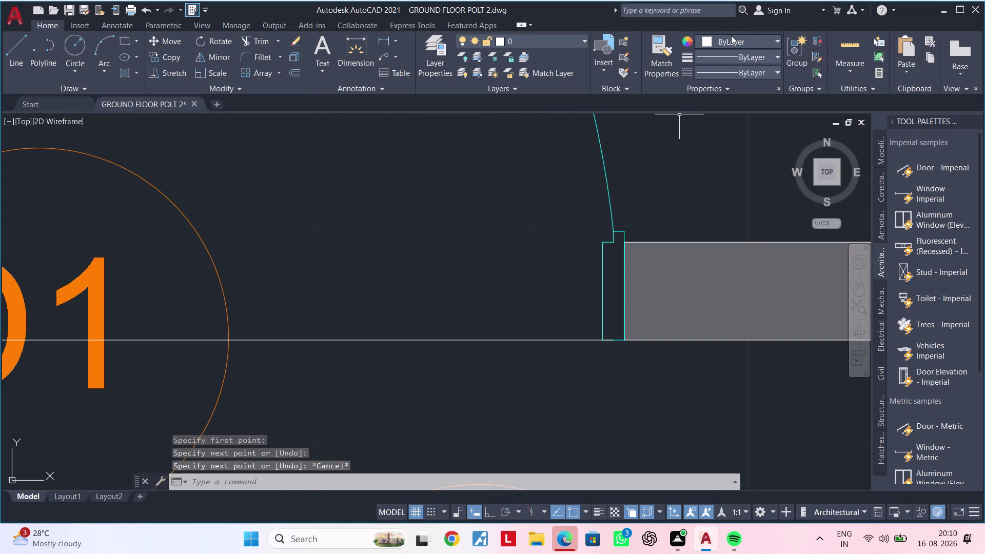
Pick Magenta in the colour dropdown, then select the new doorway line.
click(731, 36)
click(767, 177)
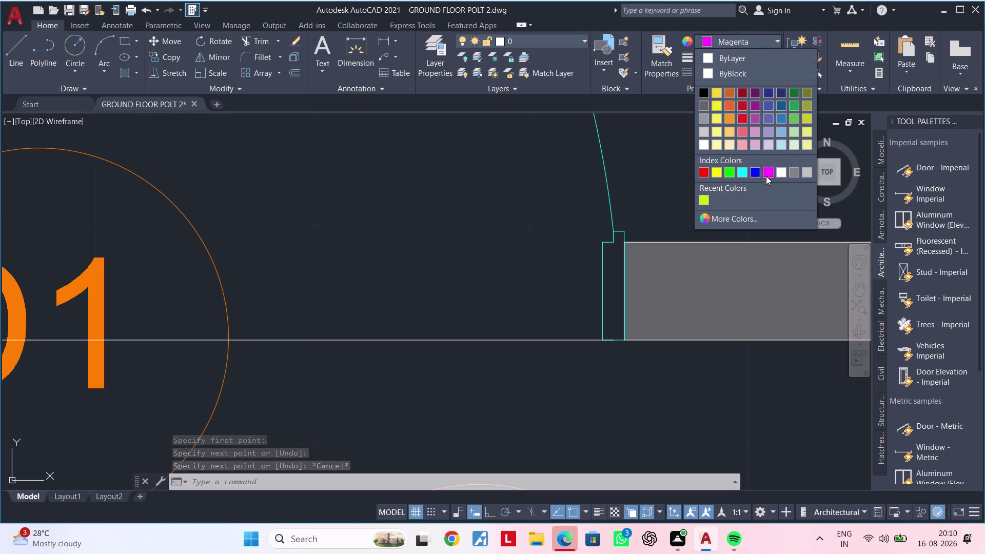
click(525, 341)
scroll(up, 3)
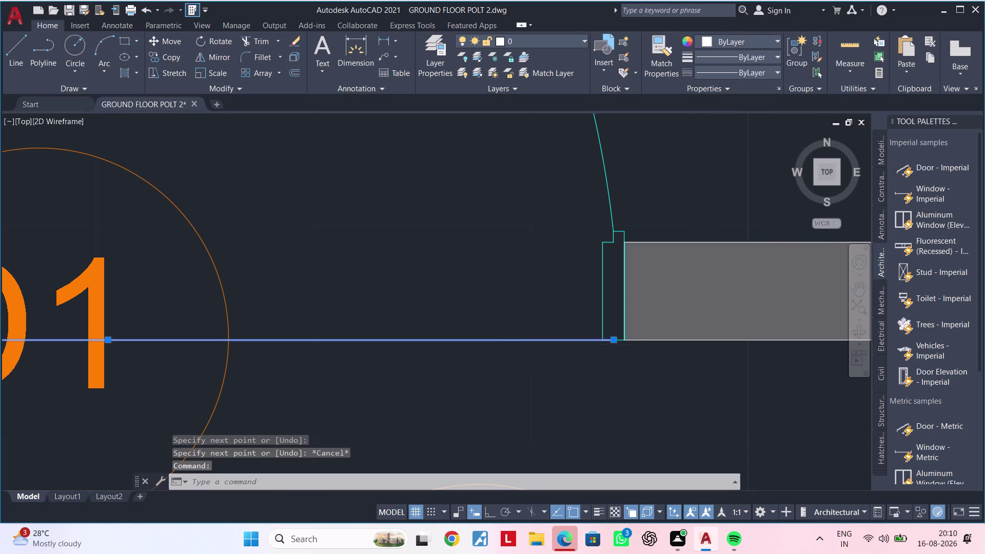
click(615, 338)
click(629, 338)
scroll(down, 3)
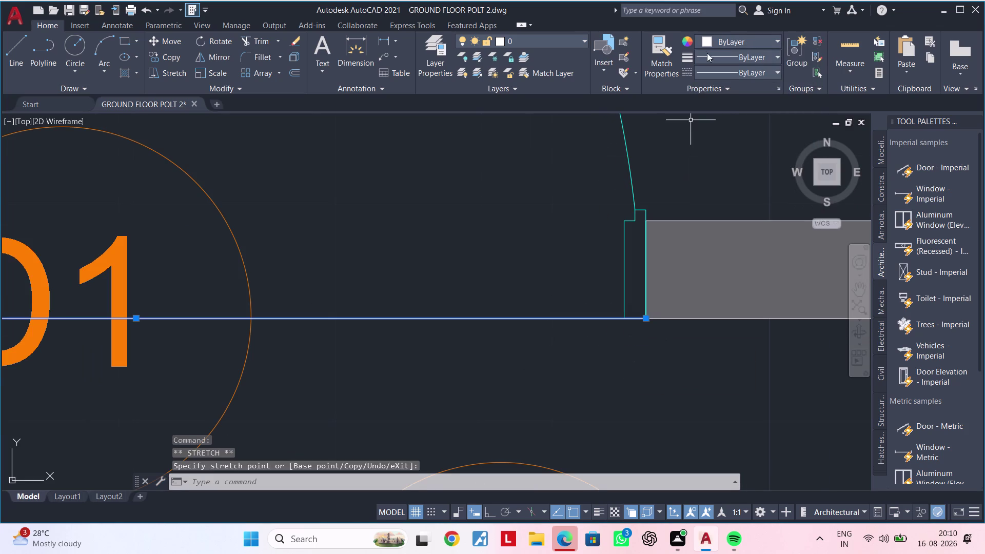
Apply Magenta to the selected ENTRY 01 doorway line and pan out over the entries.
click(714, 44)
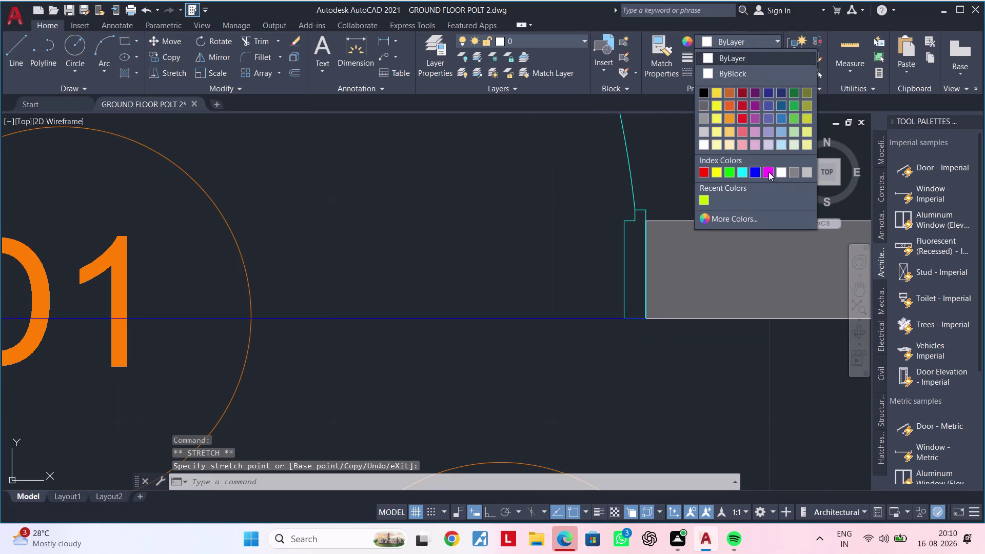
click(770, 172)
scroll(down, 3)
key(Escape)
key(Escape)
scroll(down, 3)
scroll(down, 3)
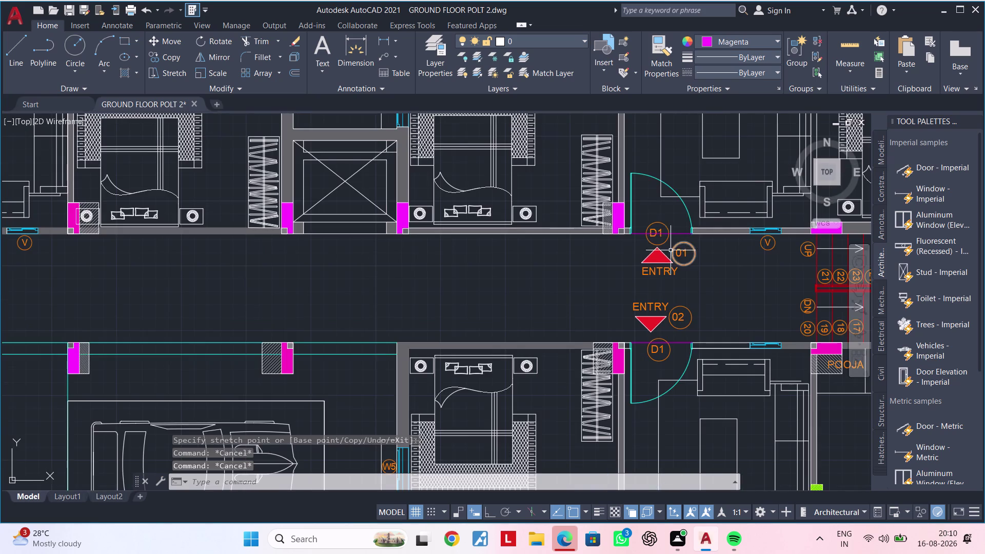
middle_drag(631, 258, 737, 220)
scroll(down, 3)
middle_drag(587, 228, 815, 239)
scroll(up, 3)
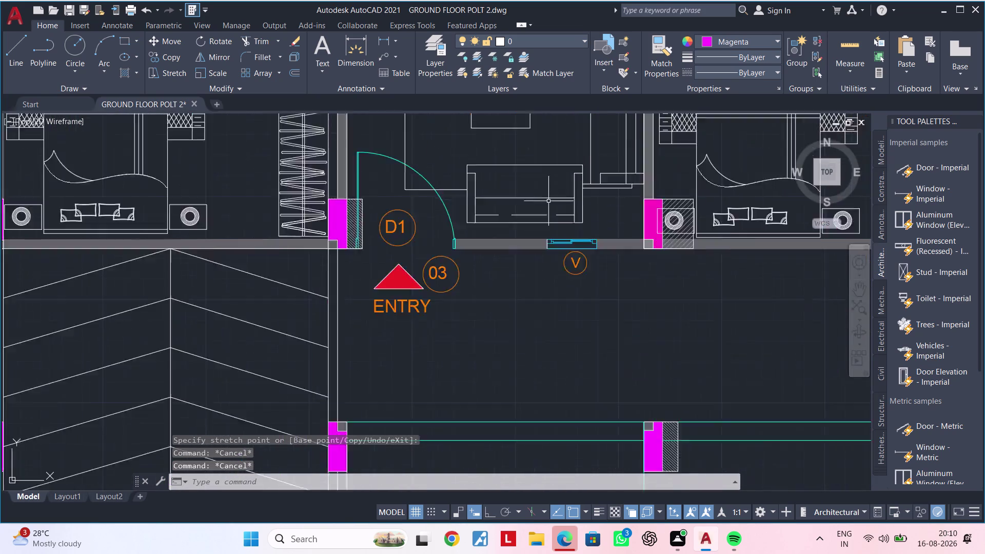
Draw a line across the ENTRY 03 doorway from its left side to its right jamb.
scroll(up, 3)
scroll(down, 3)
middle_drag(457, 233, 587, 197)
scroll(up, 3)
key(space)
scroll(up, 3)
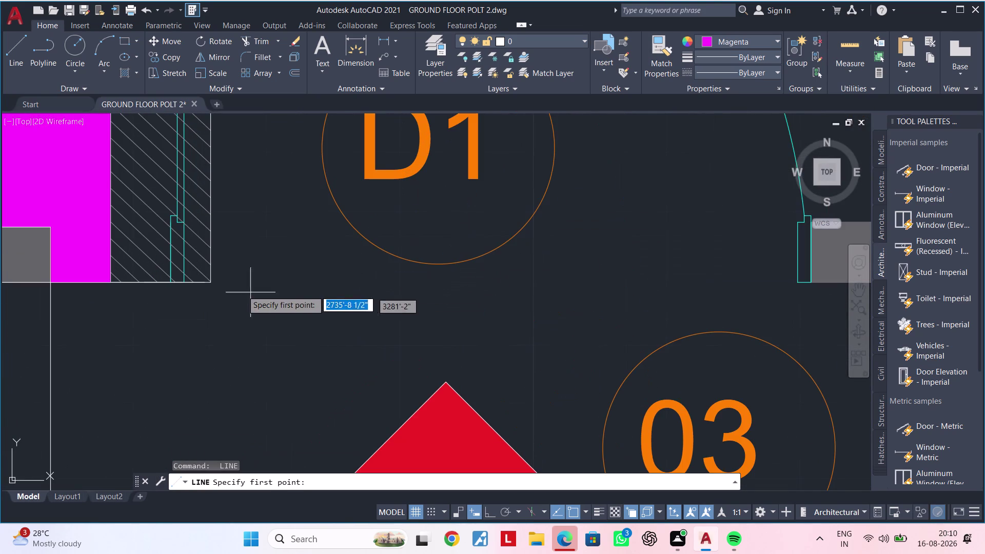
click(209, 283)
middle_drag(489, 285, 402, 283)
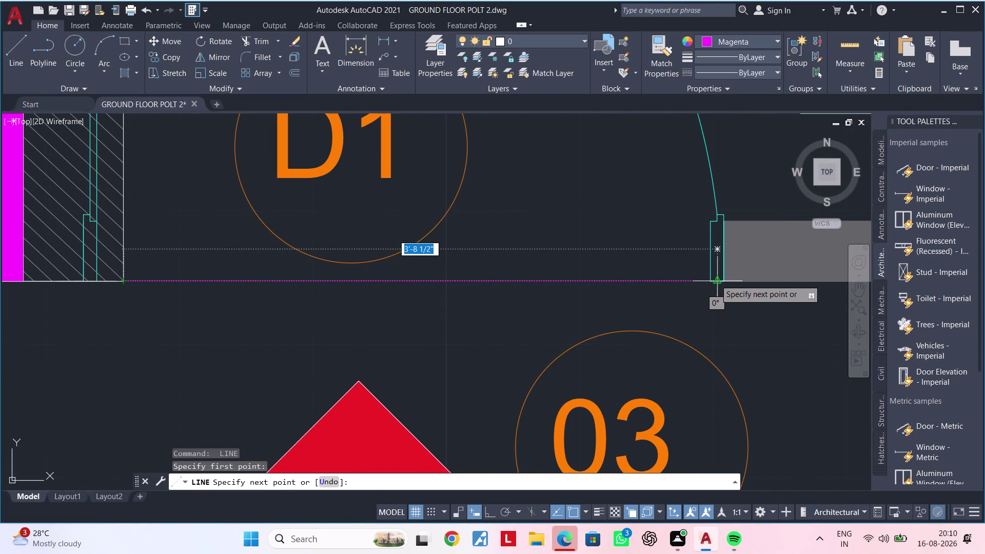
scroll(up, 3)
click(703, 282)
scroll(down, 3)
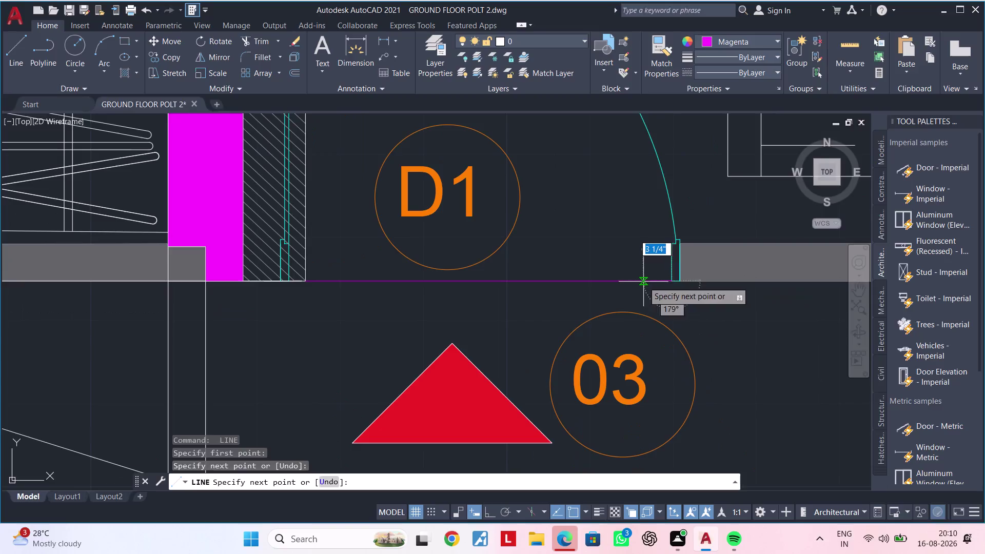
key(Escape)
Close the first D2 doorway beside the drawing room with a line between its wall ends.
scroll(down, 3)
middle_drag(612, 254, 467, 358)
scroll(down, 3)
scroll(down, 3)
middle_drag(597, 273, 549, 291)
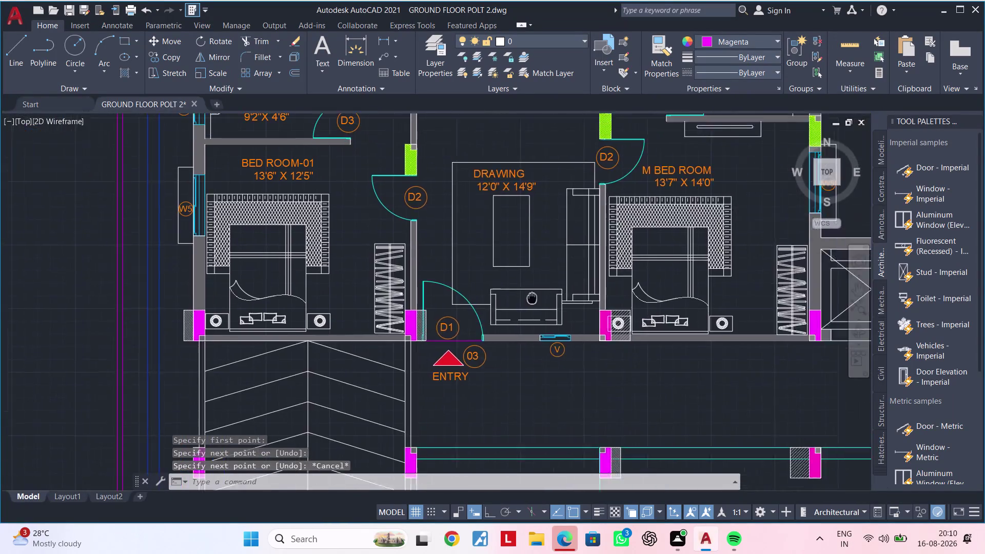
middle_drag(549, 290, 348, 331)
middle_drag(601, 283, 406, 314)
middle_drag(540, 270, 754, 283)
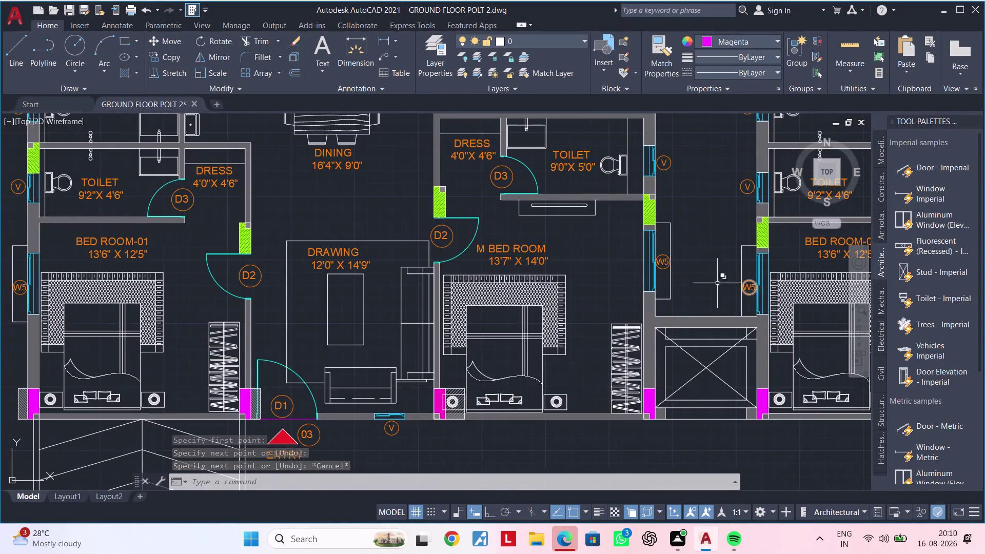
scroll(up, 3)
middle_drag(489, 251, 506, 204)
scroll(up, 3)
key(space)
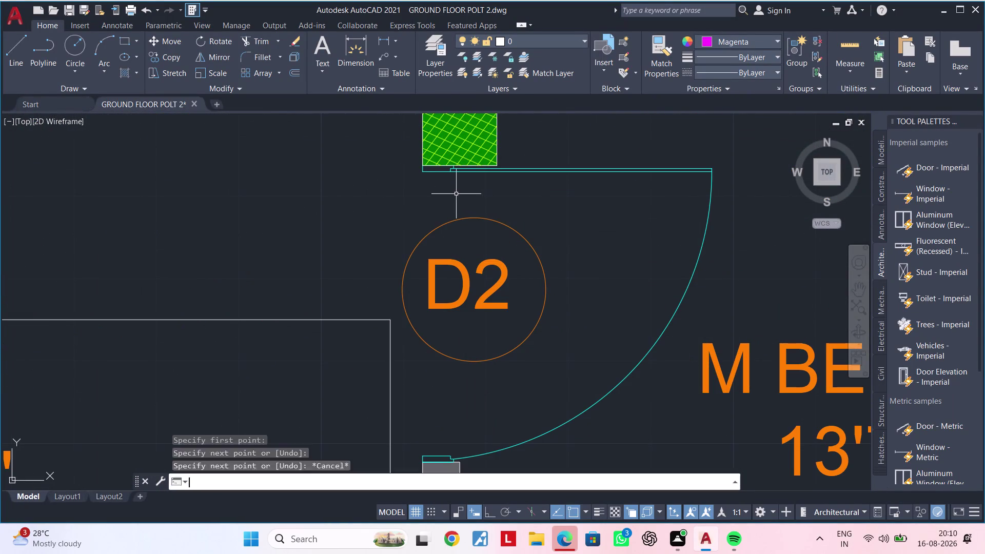
drag(419, 173, 418, 183)
middle_drag(419, 271, 446, 167)
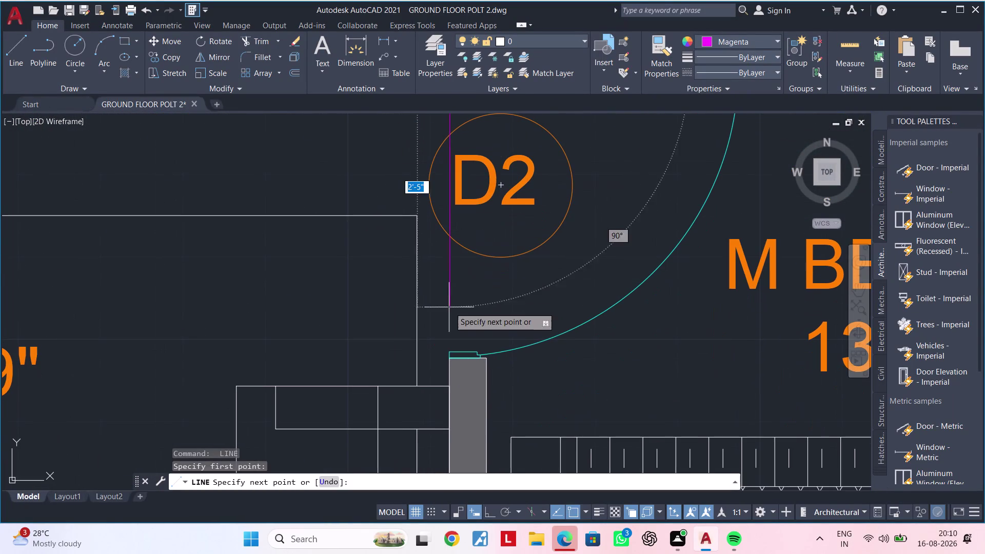
click(491, 510)
click(451, 349)
scroll(down, 3)
key(Escape)
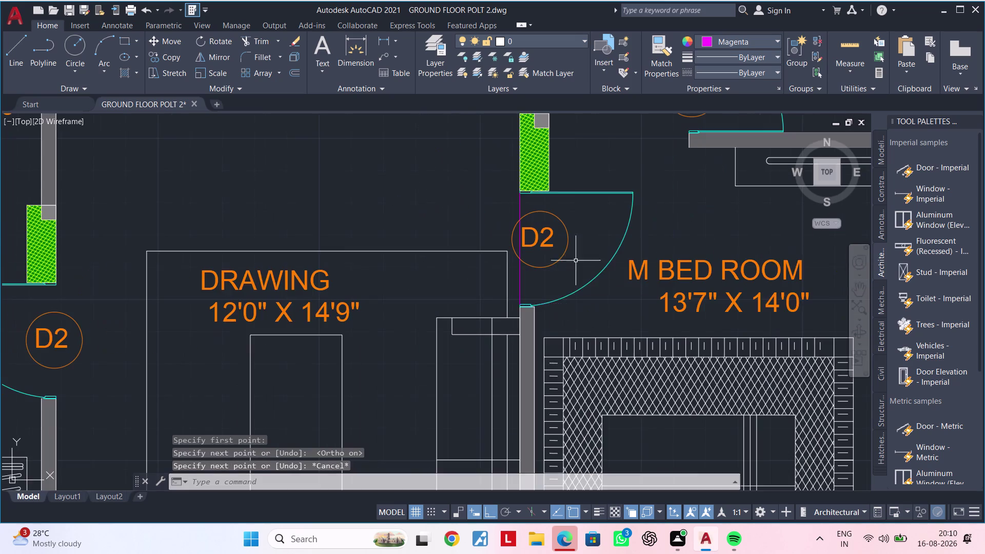
Close the next D2 doorway with a line from one wall end to the opposite one.
scroll(down, 3)
middle_drag(478, 187, 592, 222)
scroll(up, 3)
middle_drag(542, 255, 527, 172)
key(space)
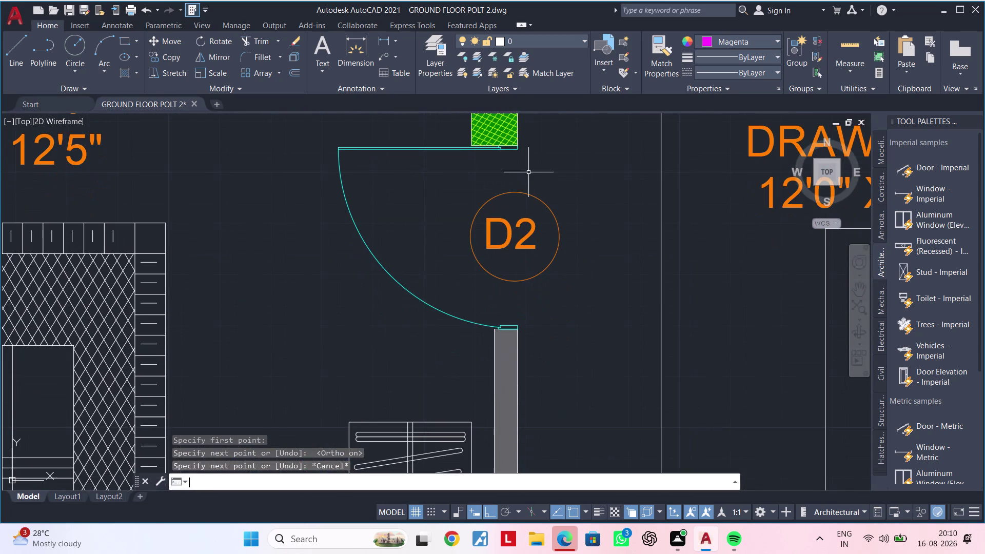
click(518, 150)
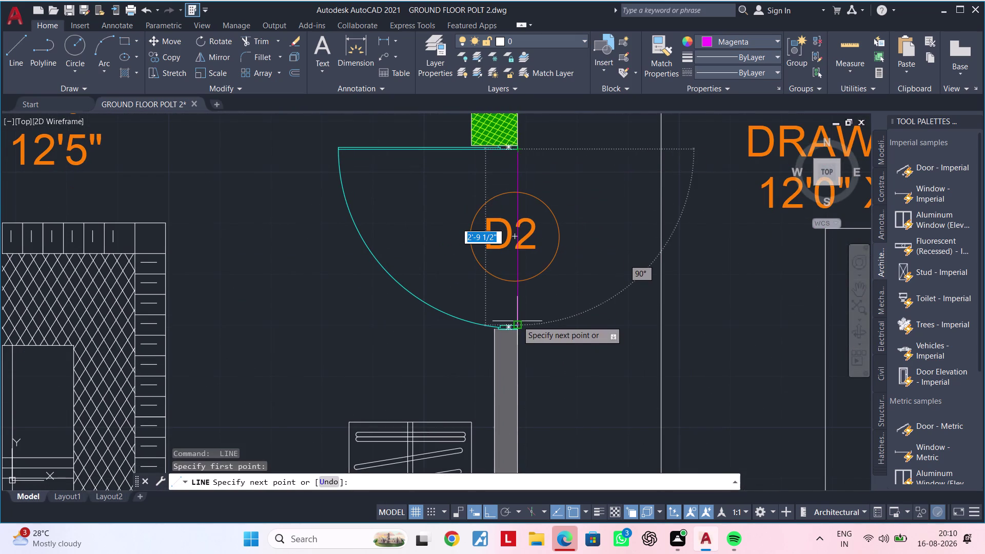
click(519, 324)
key(Escape)
scroll(down, 3)
scroll(up, 3)
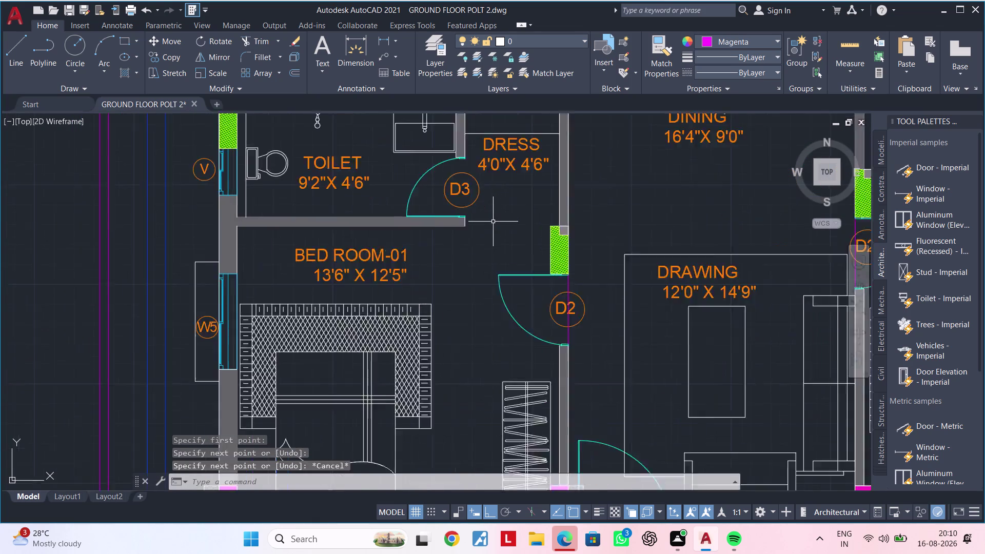
scroll(up, 3)
Start another line at the D3 dress-room doorway.
key(space)
middle_drag(474, 212, 473, 293)
scroll(up, 3)
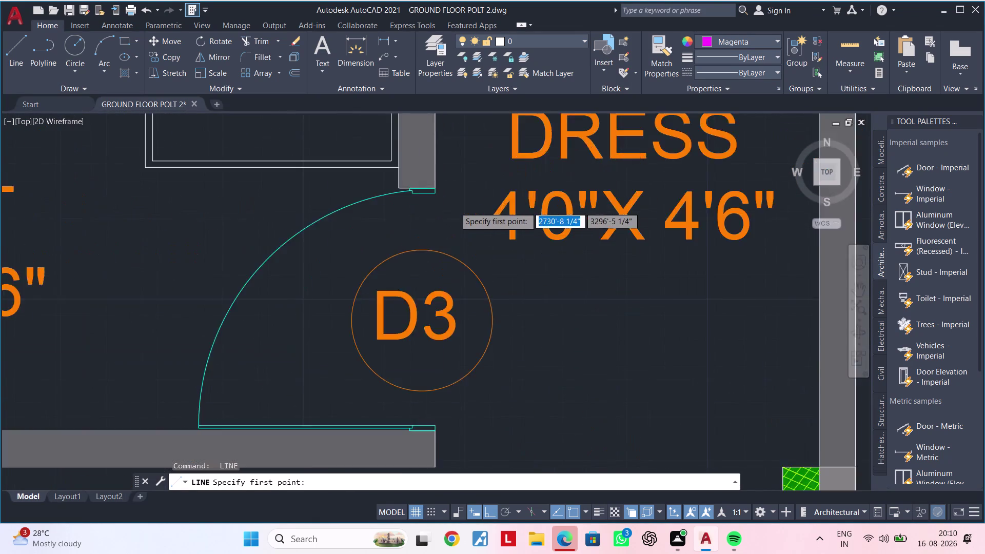
Draw a magenta closing line across the first D3 doorway.
click(425, 189)
scroll(down, 3)
middle_drag(447, 262, 465, 185)
scroll(up, 3)
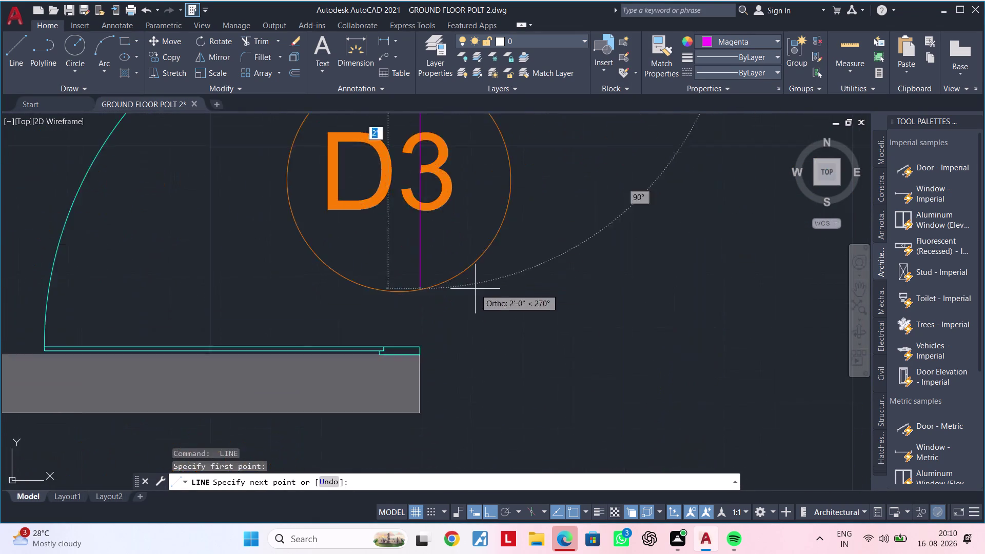
scroll(up, 3)
click(386, 379)
scroll(down, 3)
key(Escape)
Draw a closing line across the D3 doorway beside BED ROOM-02.
scroll(down, 3)
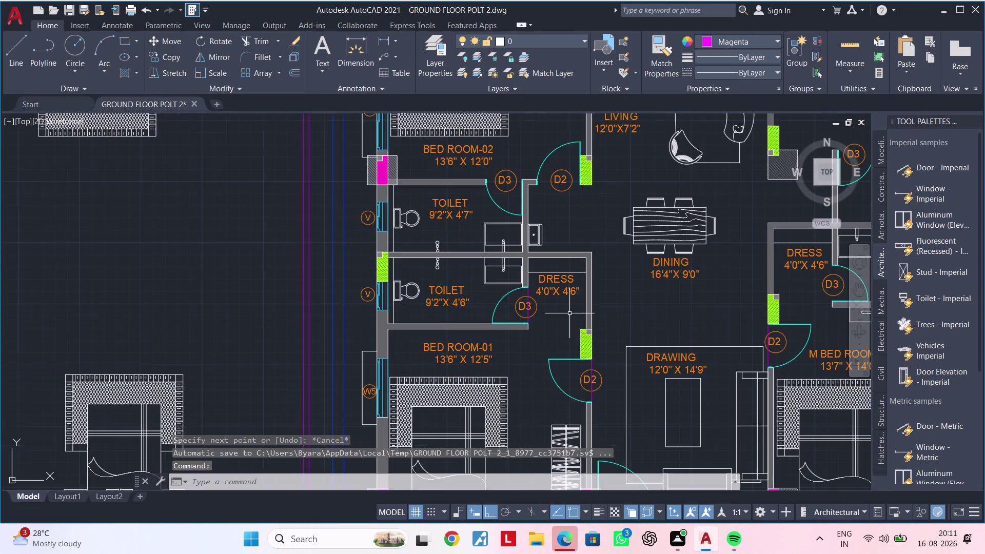
scroll(down, 3)
middle_drag(568, 310, 502, 232)
middle_drag(501, 220, 483, 406)
scroll(up, 3)
middle_drag(435, 254, 478, 125)
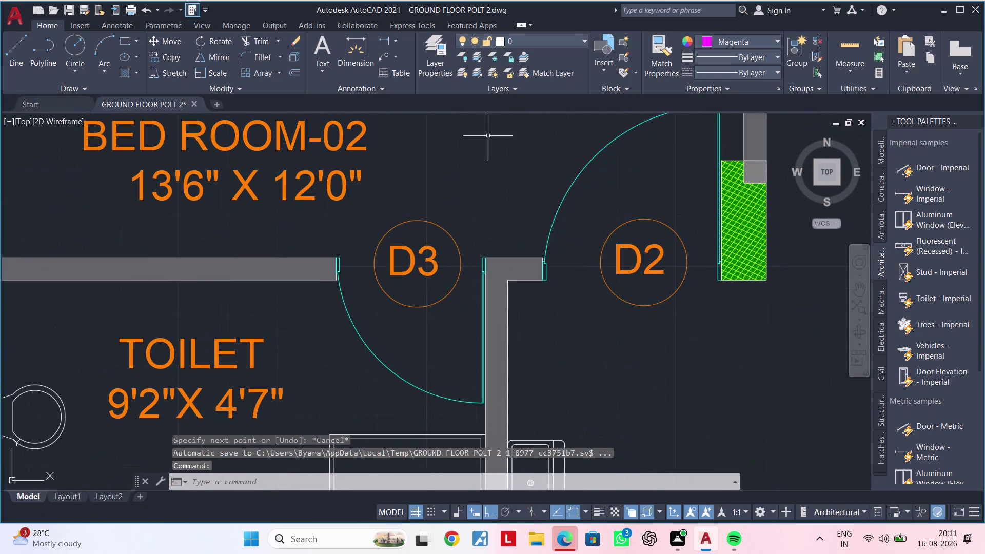
key(space)
scroll(up, 3)
click(286, 225)
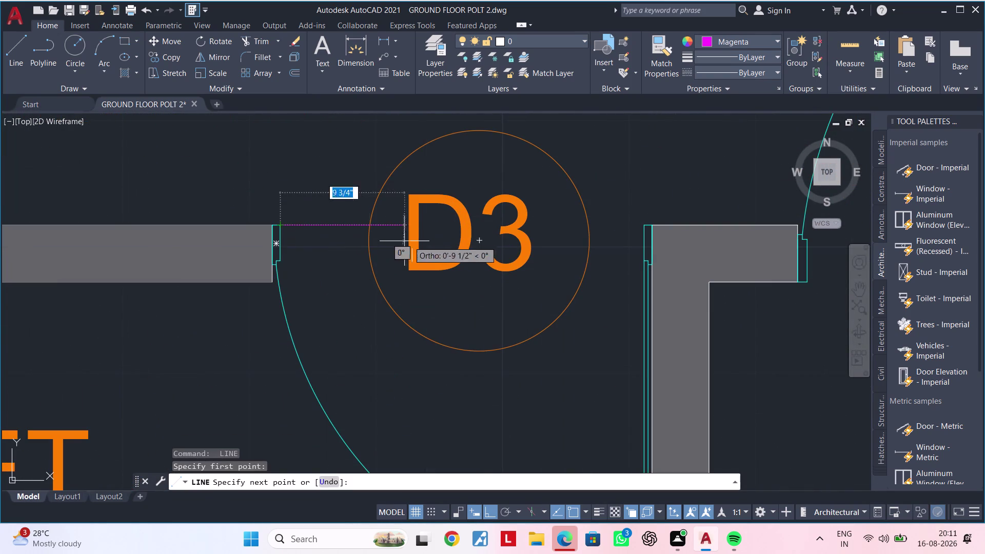
scroll(up, 3)
click(742, 206)
scroll(down, 3)
key(Escape)
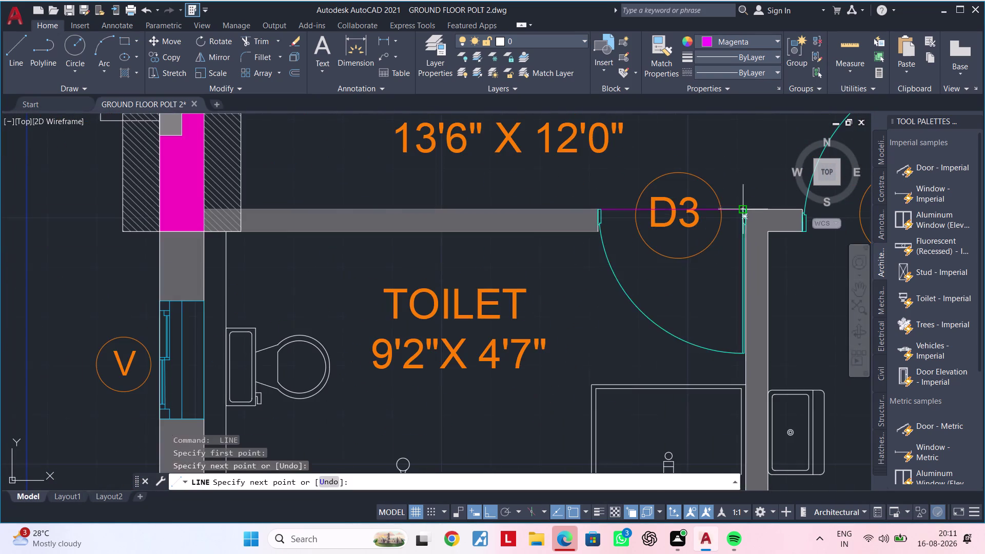
Close the neighbouring D2 doorway with a line.
scroll(down, 3)
middle_drag(776, 204, 337, 180)
scroll(up, 3)
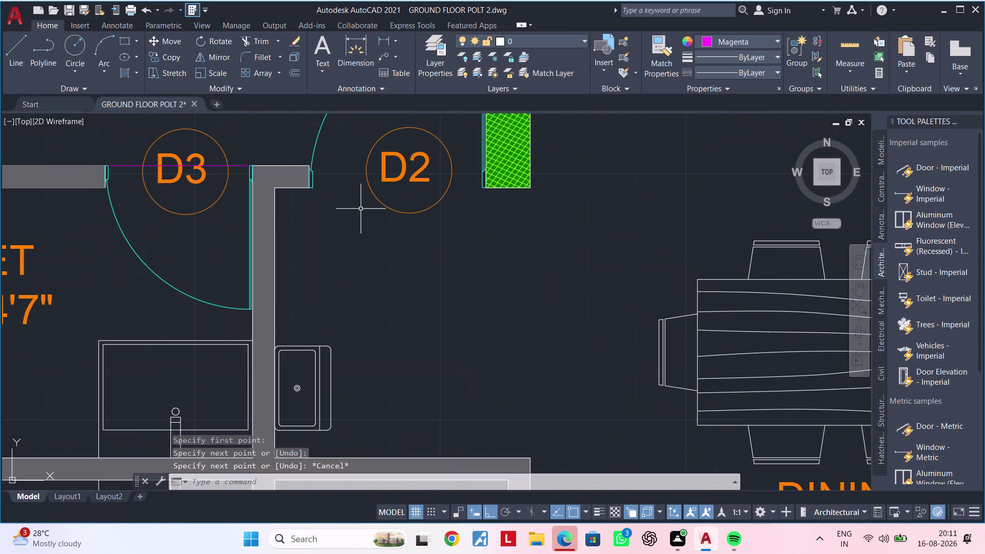
key(space)
scroll(up, 3)
click(282, 180)
scroll(up, 3)
click(520, 164)
scroll(down, 3)
key(Escape)
Draw a line across the DRESS room's D3 doorway.
scroll(down, 3)
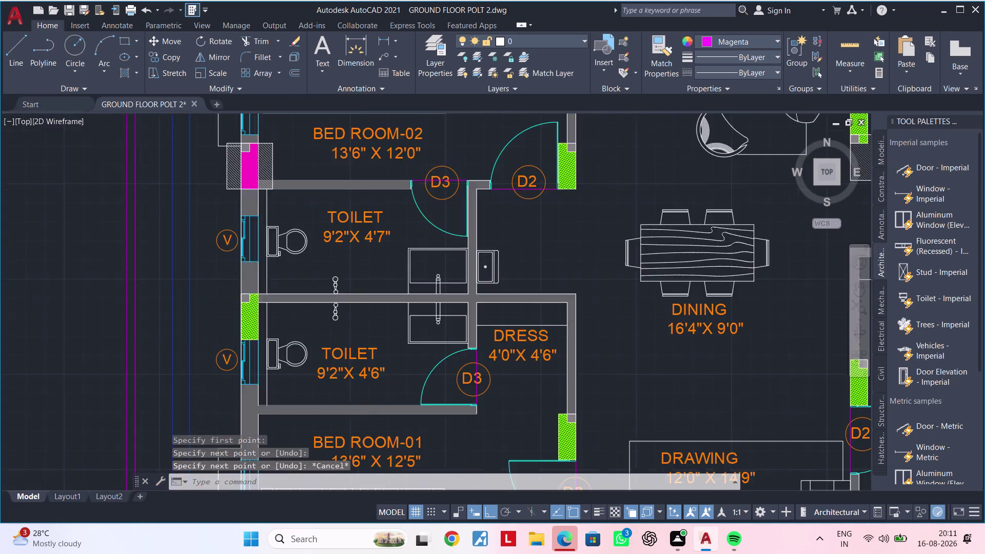
middle_drag(597, 203, 371, 298)
scroll(down, 3)
middle_drag(464, 290, 373, 226)
scroll(up, 3)
middle_drag(456, 242, 483, 119)
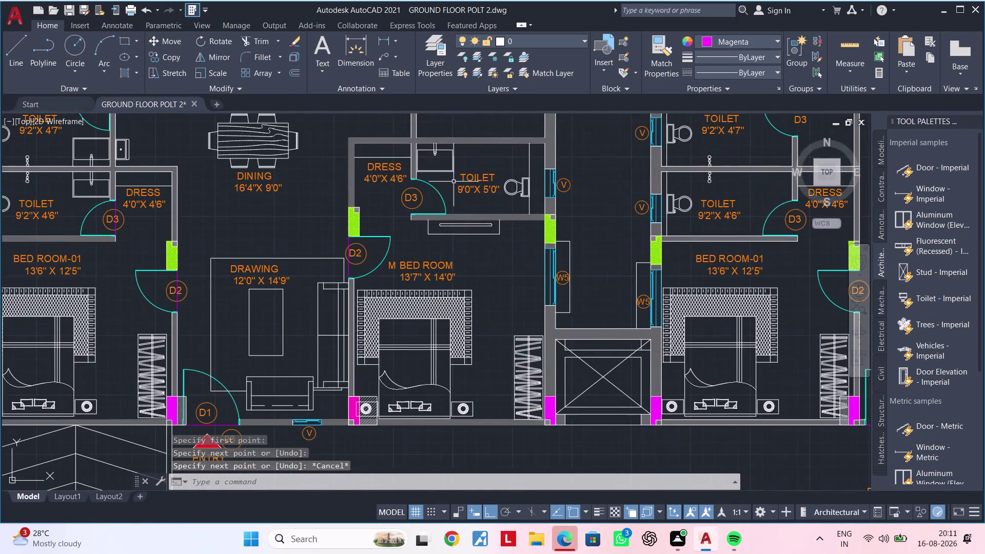
scroll(up, 3)
middle_drag(434, 197, 467, 175)
key(space)
scroll(up, 3)
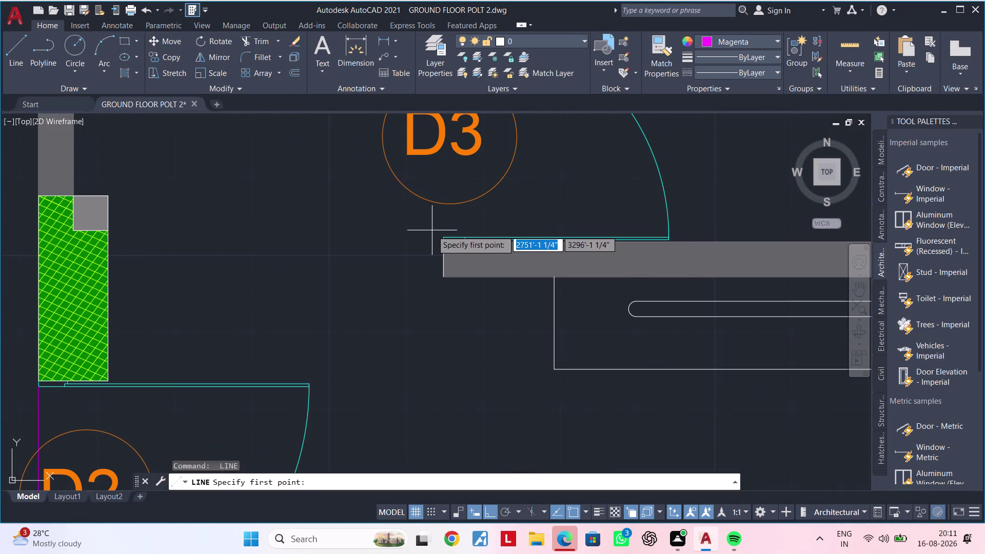
scroll(up, 3)
click(441, 246)
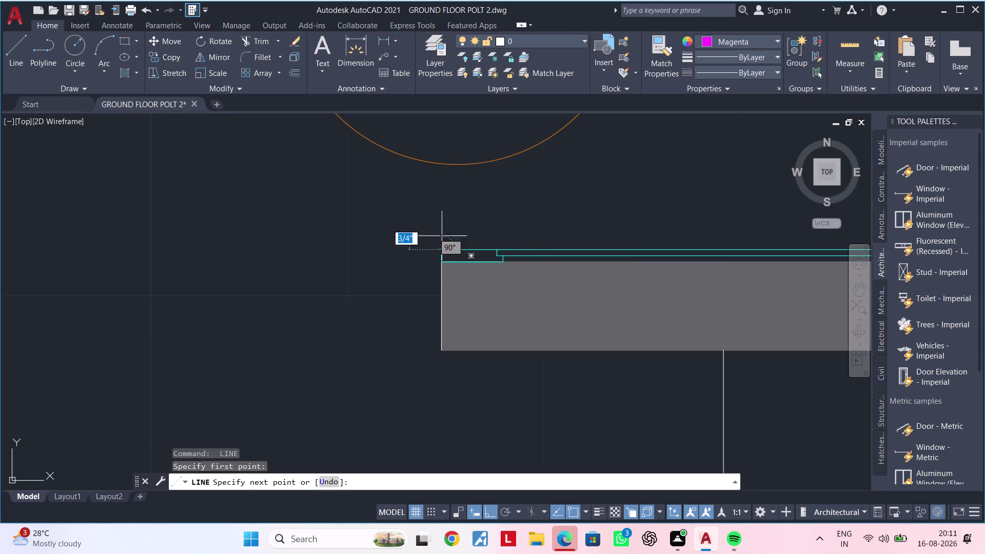
scroll(down, 3)
middle_drag(471, 162, 450, 362)
scroll(up, 3)
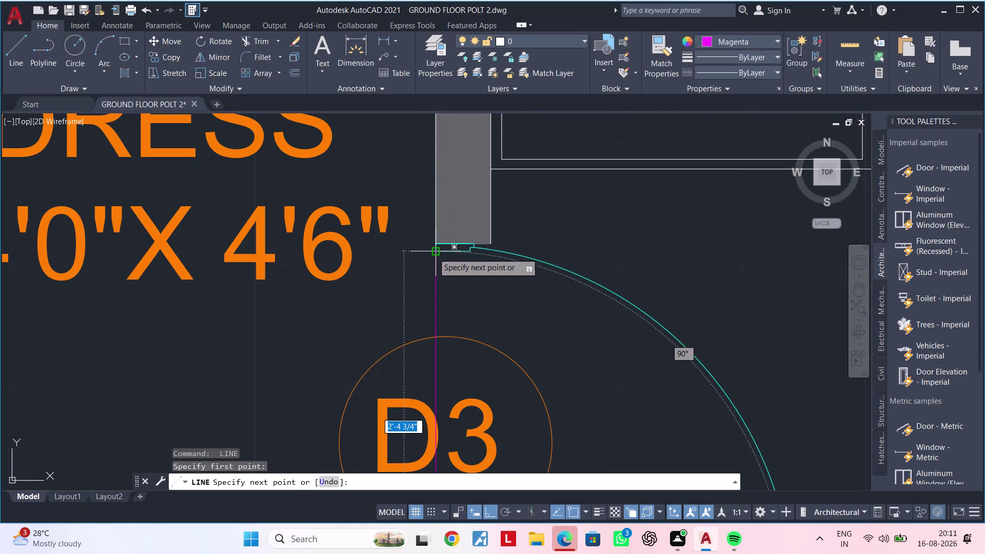
click(434, 252)
scroll(down, 3)
key(Escape)
Close the UTILITY room's D3 doorway with a line.
scroll(down, 3)
middle_drag(501, 230, 478, 334)
scroll(up, 3)
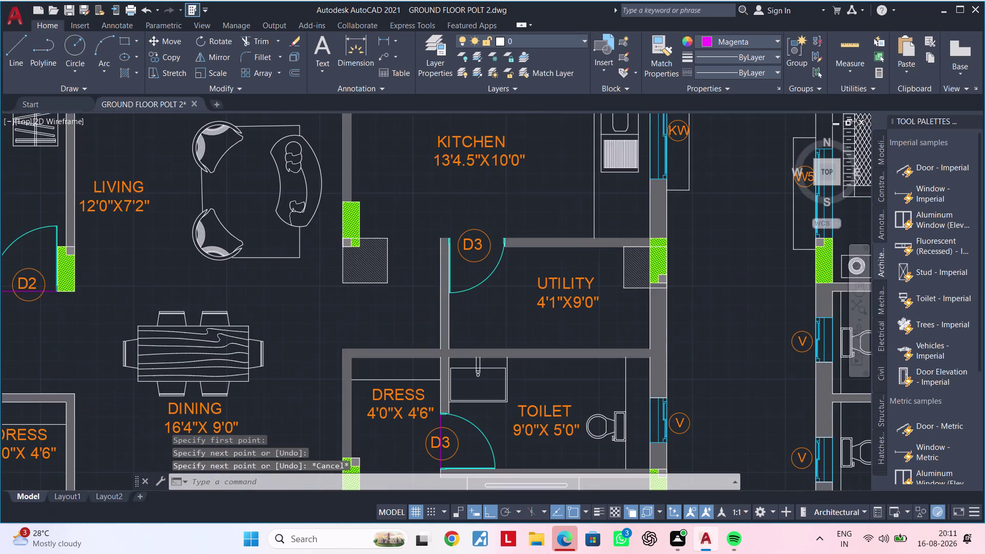
middle_drag(456, 240, 426, 260)
key(space)
scroll(up, 3)
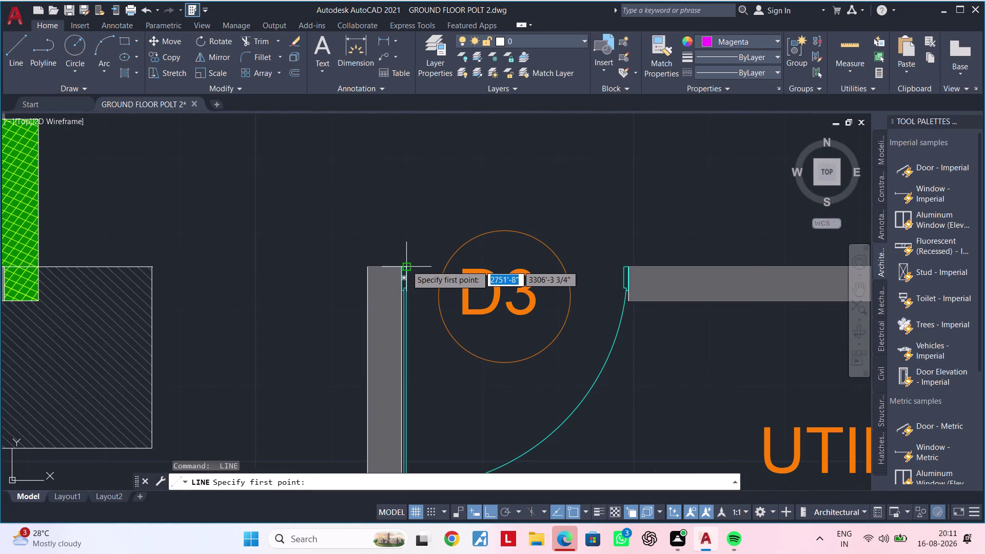
scroll(up, 3)
click(400, 272)
scroll(down, 3)
middle_drag(532, 267, 370, 255)
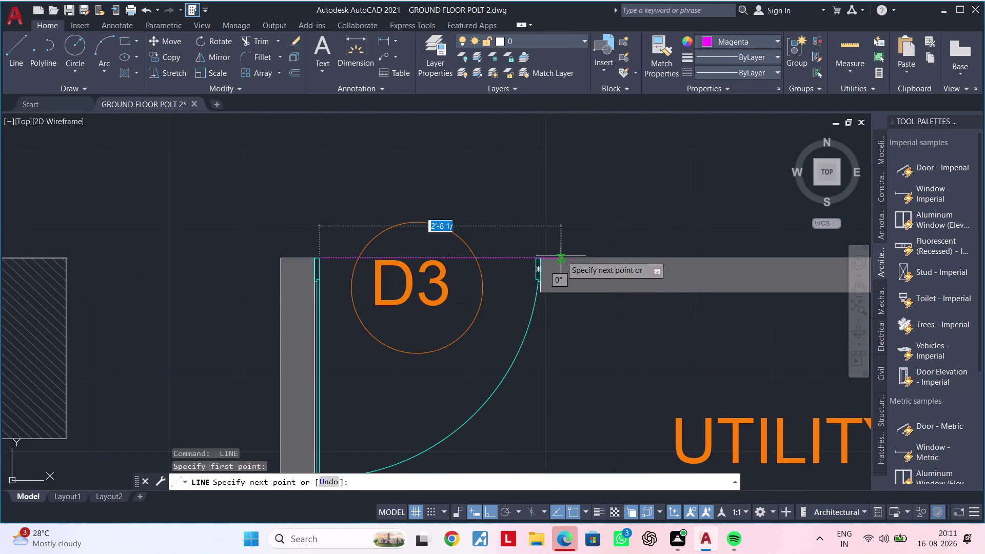
scroll(up, 3)
click(500, 259)
scroll(down, 3)
key(Escape)
Draw a closing line across a D3 doorway in the second unit.
scroll(down, 3)
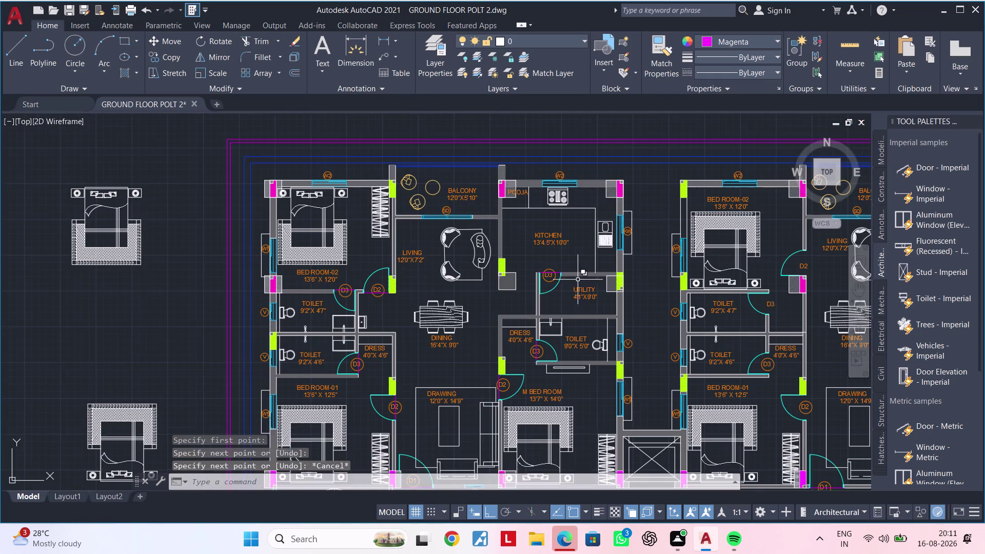
middle_drag(582, 282, 476, 263)
middle_drag(493, 295, 381, 234)
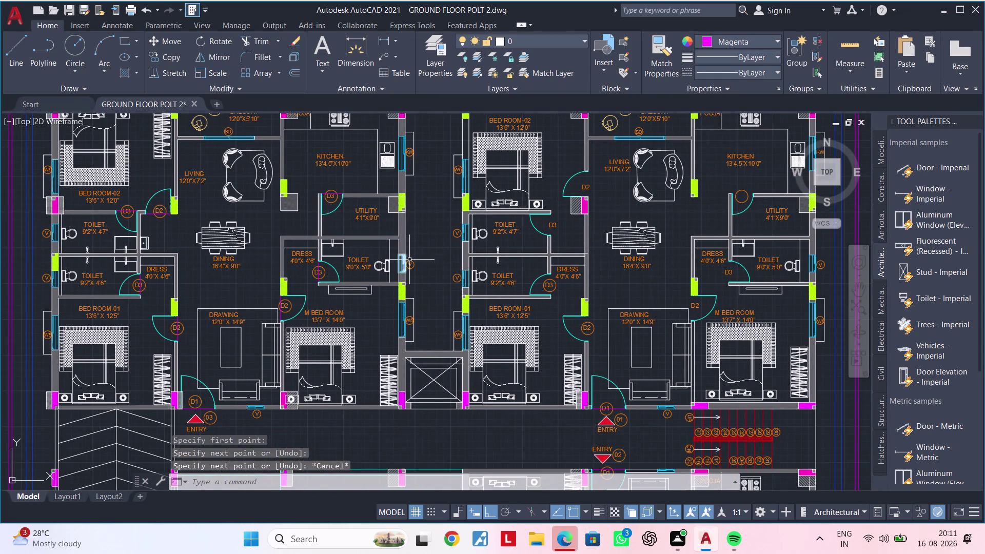
middle_drag(413, 259, 287, 276)
scroll(up, 3)
key(space)
scroll(up, 3)
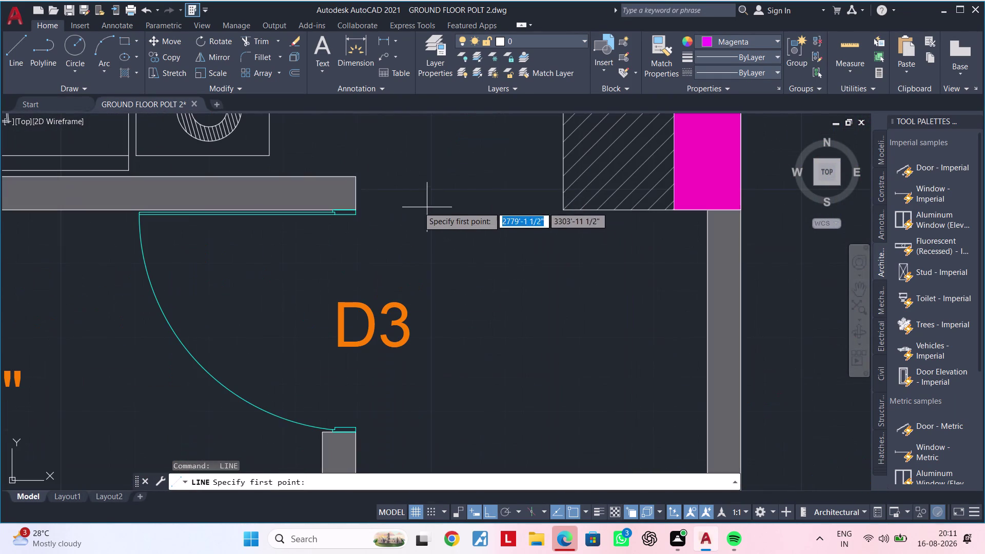
scroll(up, 3)
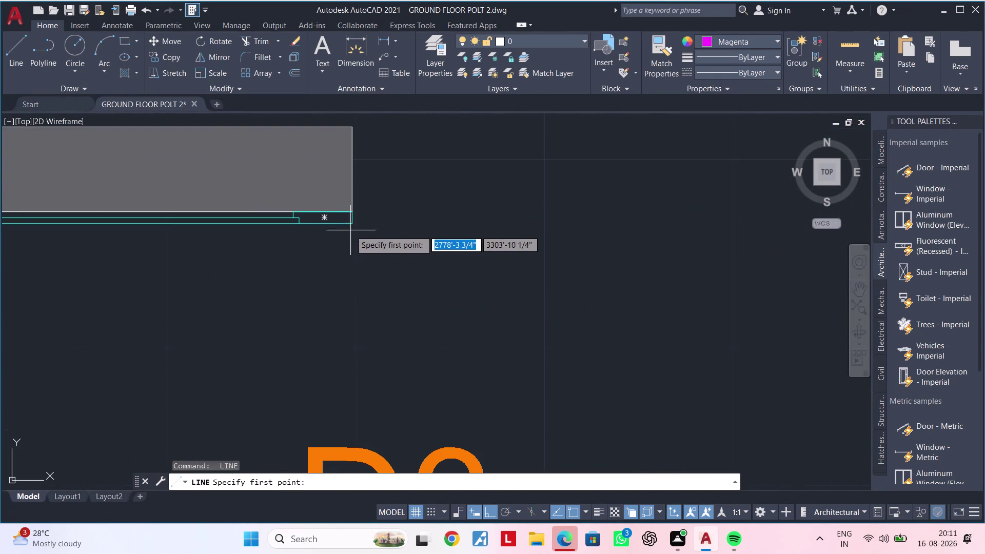
click(351, 227)
scroll(down, 3)
middle_drag(370, 288, 388, 192)
scroll(up, 3)
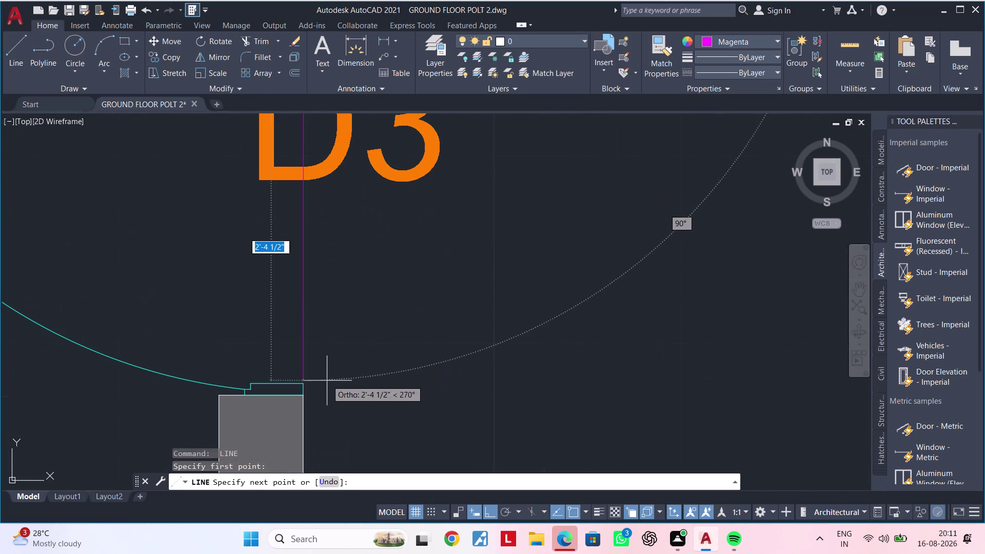
click(300, 382)
scroll(down, 3)
key(Escape)
Close the LIVING room's D2 doorway with a line.
middle_drag(582, 245, 349, 317)
scroll(down, 3)
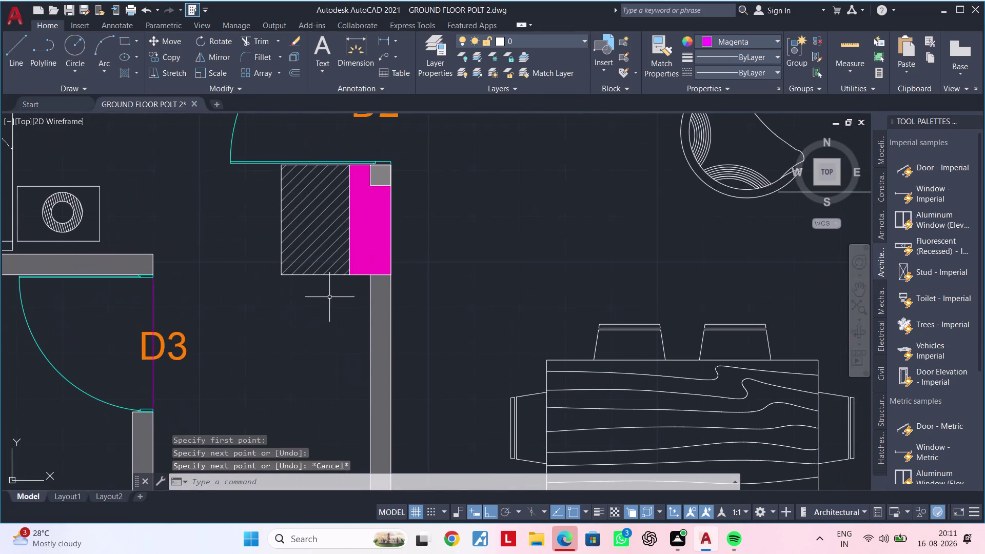
scroll(down, 3)
key(space)
scroll(up, 3)
scroll(down, 3)
middle_drag(334, 188, 325, 239)
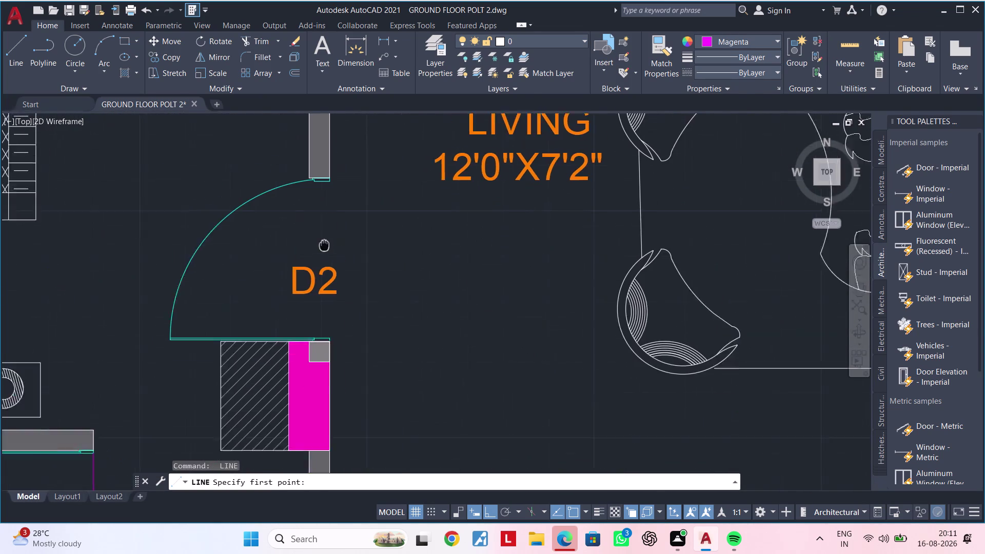
middle_drag(326, 239, 319, 290)
scroll(up, 3)
click(317, 265)
scroll(down, 3)
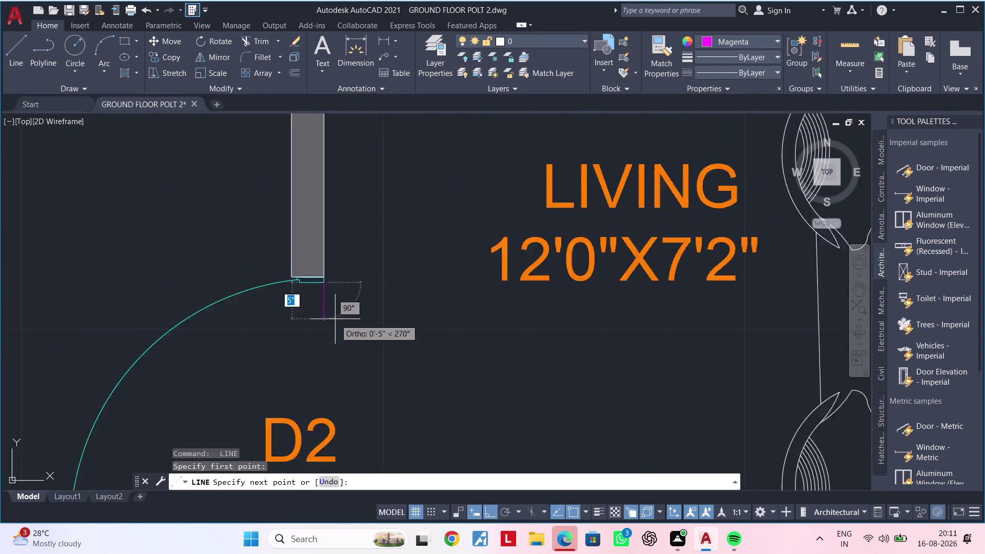
scroll(down, 3)
middle_drag(339, 297, 369, 178)
scroll(up, 3)
scroll(up, 3)
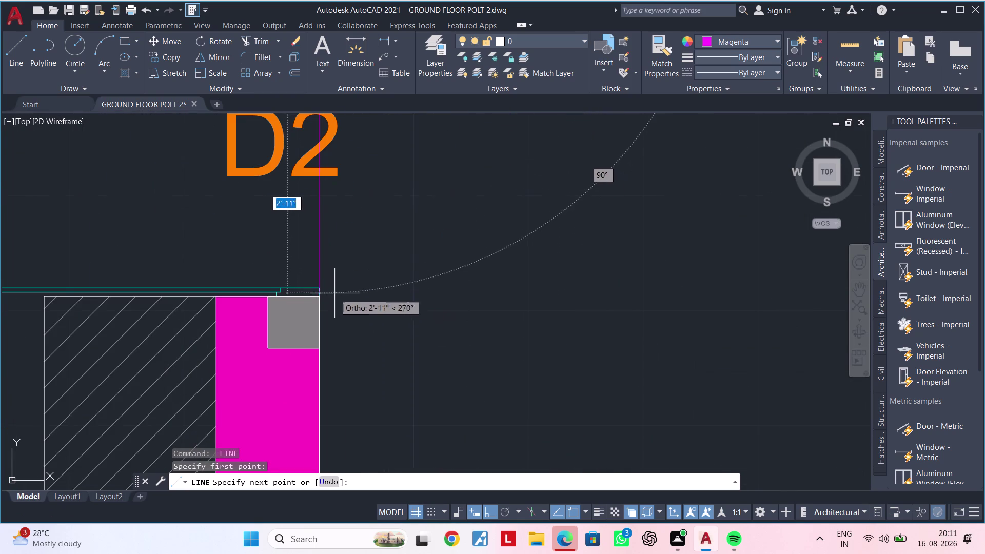
click(322, 286)
scroll(down, 3)
key(Escape)
Draw a line across the D3 utility door opening.
middle_drag(506, 274, 214, 226)
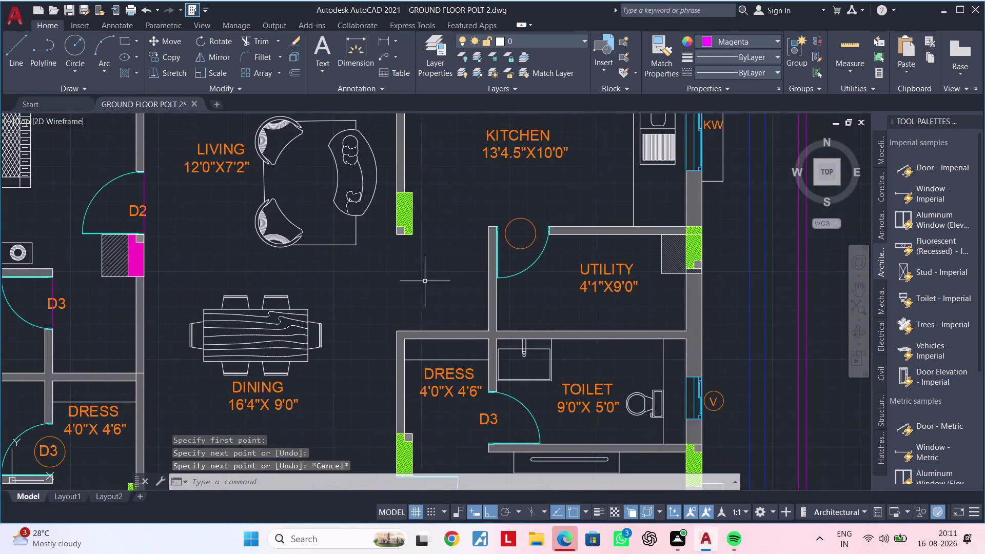
scroll(down, 3)
middle_drag(427, 279, 326, 301)
scroll(up, 3)
key(space)
scroll(up, 3)
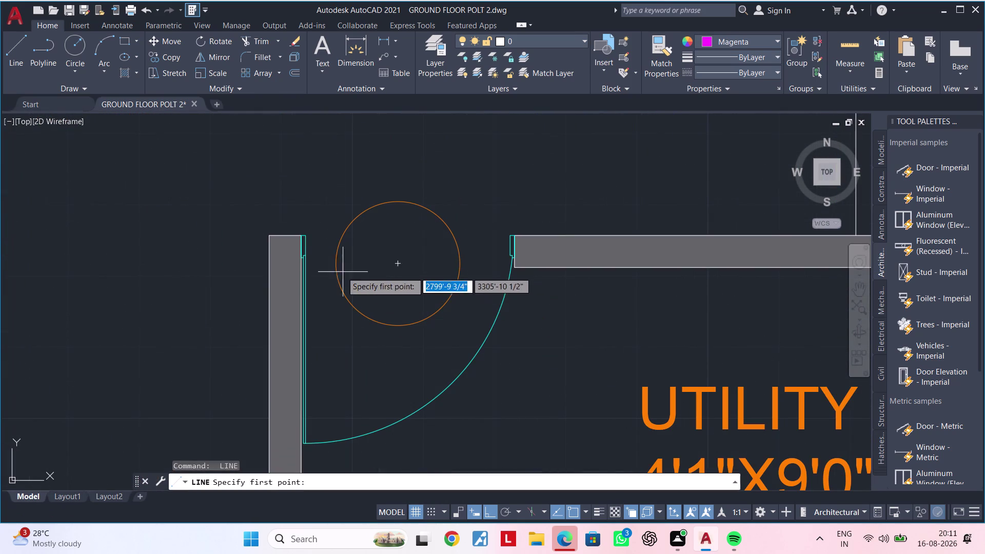
click(310, 235)
scroll(up, 3)
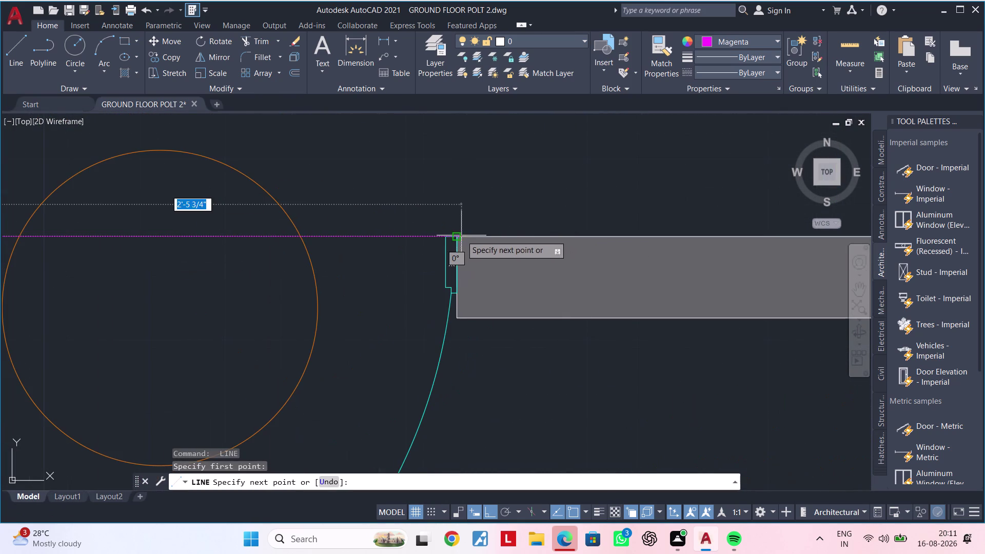
click(442, 234)
scroll(down, 3)
middle_drag(472, 247, 465, 122)
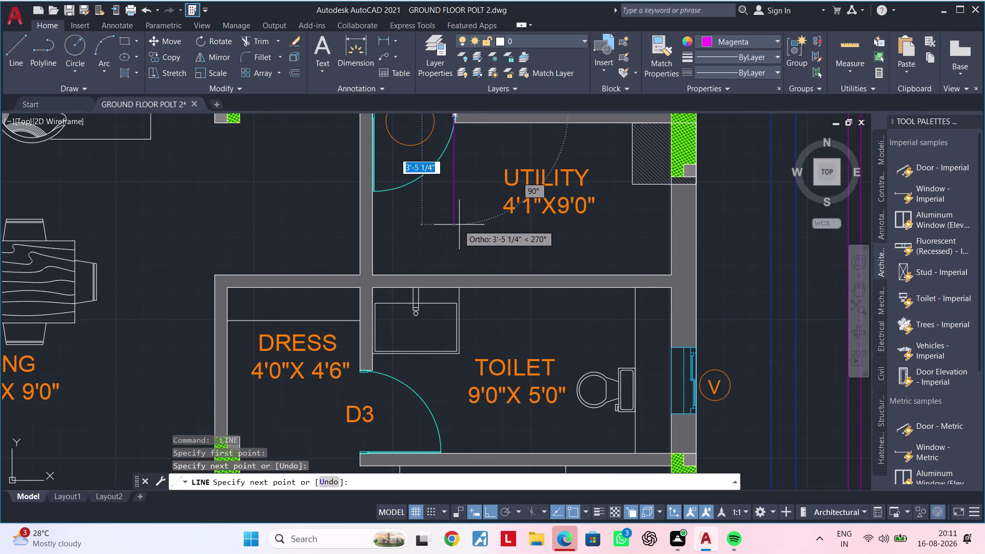
middle_drag(459, 224, 468, 195)
key(Escape)
Close the D3 dress-toilet door opening with a line.
scroll(down, 3)
middle_drag(462, 219, 457, 158)
scroll(up, 3)
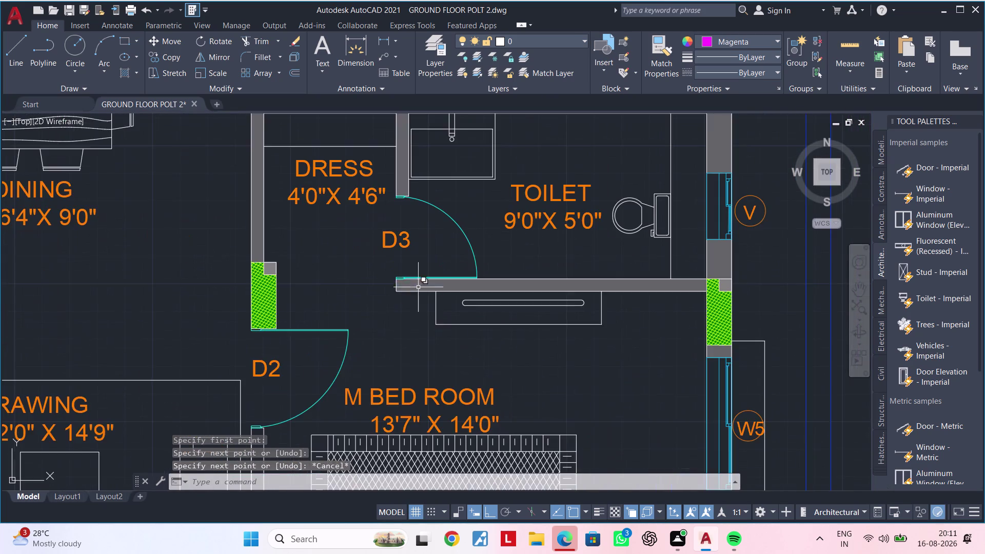
middle_drag(426, 272, 458, 249)
key(space)
scroll(up, 3)
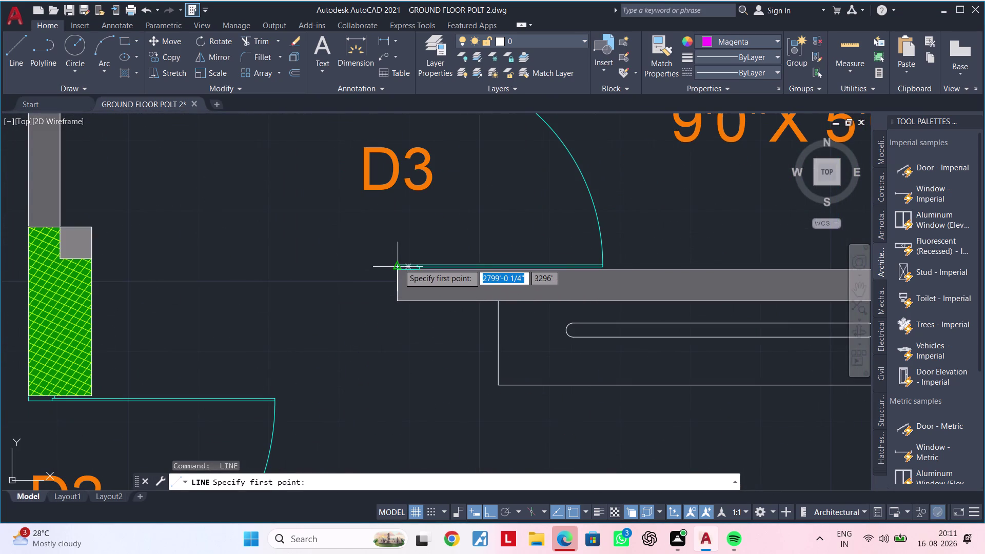
scroll(up, 3)
click(284, 275)
scroll(down, 3)
middle_drag(332, 212, 338, 431)
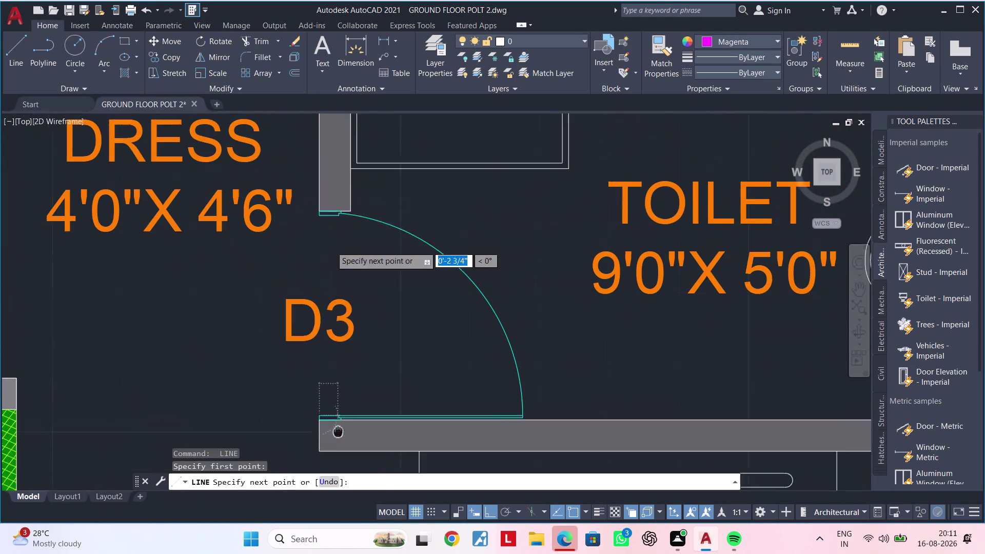
middle_drag(338, 431, 340, 453)
scroll(up, 3)
click(313, 219)
scroll(down, 3)
key(Escape)
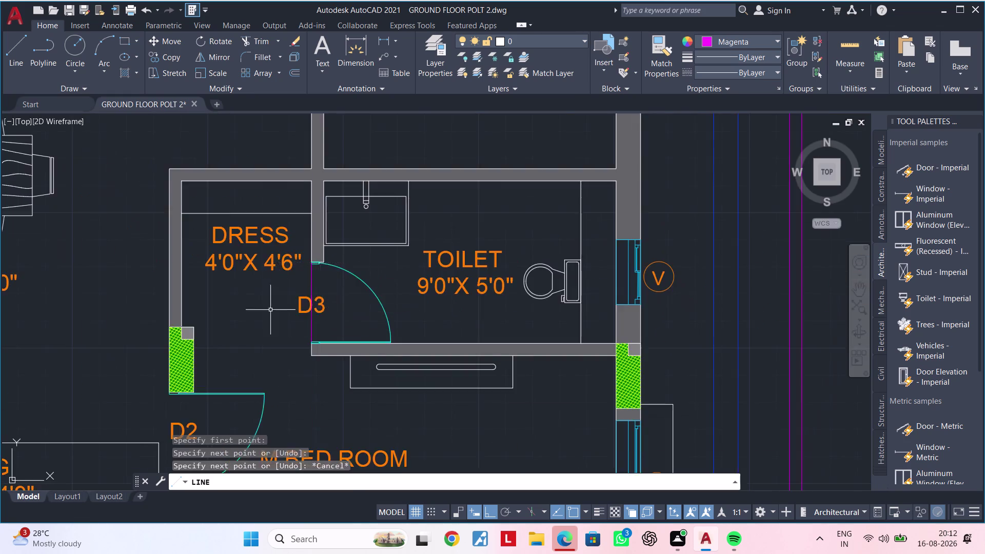
Draw a closing line across the bedroom's D2 door opening.
middle_drag(271, 307, 435, 217)
key(Escape)
middle_drag(391, 275, 455, 226)
scroll(up, 3)
middle_drag(424, 252, 457, 221)
key(space)
scroll(up, 3)
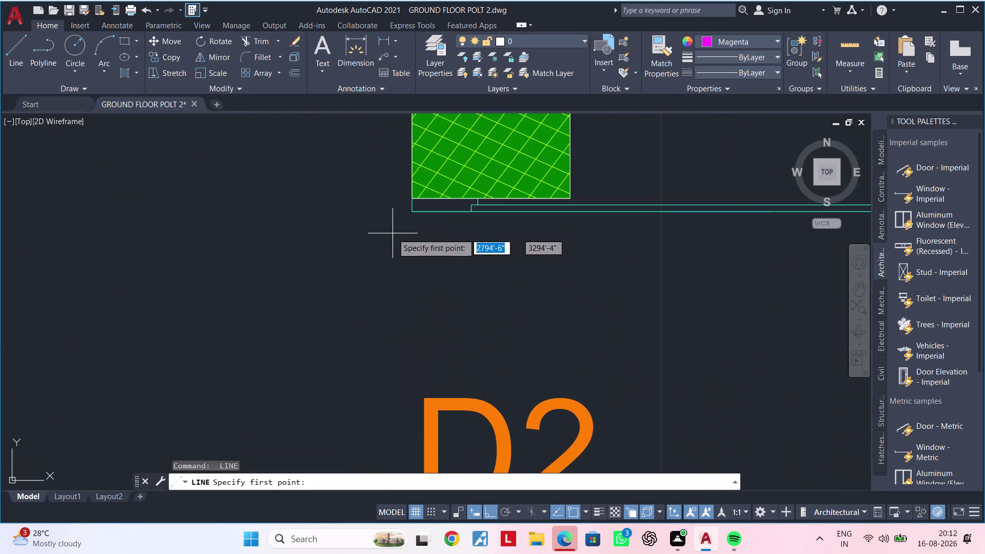
click(412, 214)
scroll(down, 3)
middle_drag(416, 304, 445, 191)
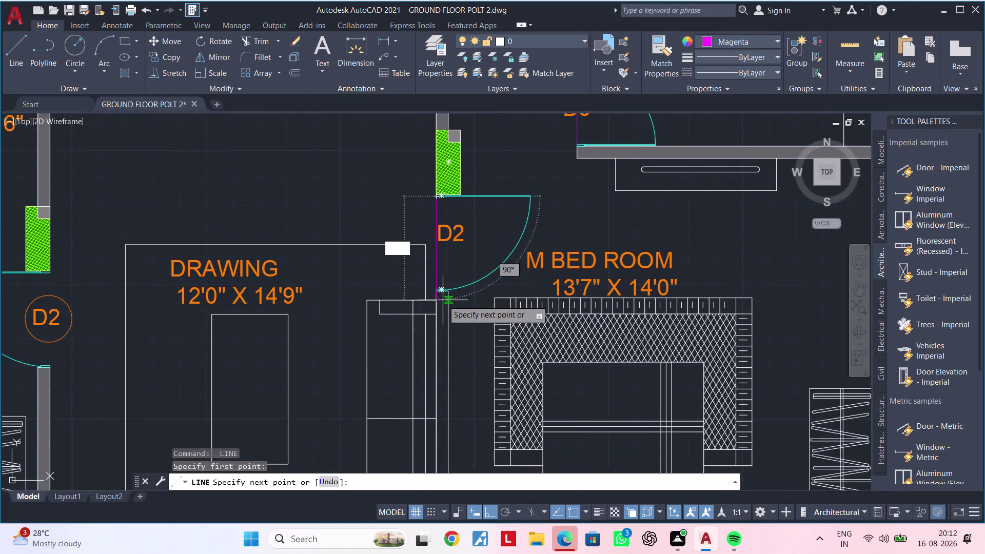
scroll(up, 3)
click(415, 263)
scroll(down, 3)
key(Escape)
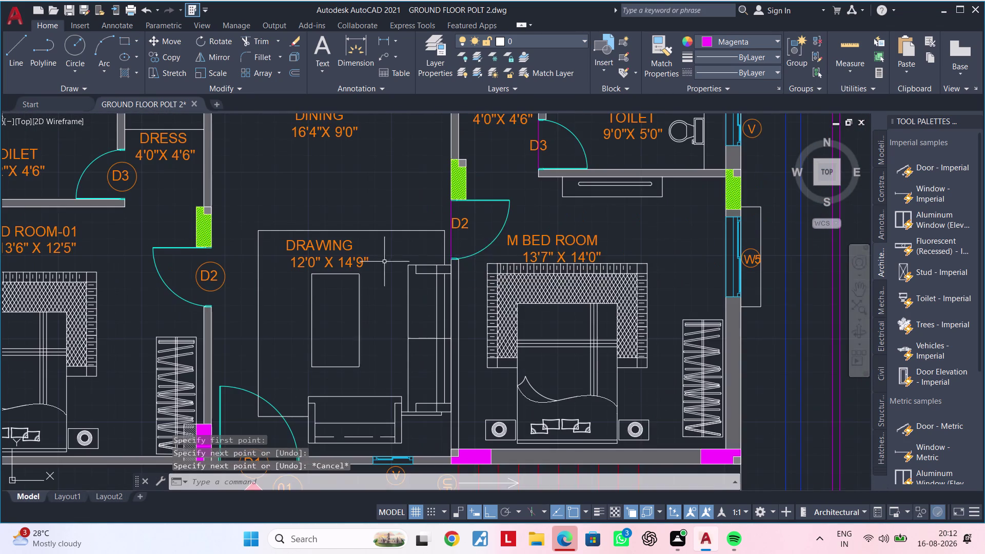
Draw a line segment near the left D3 door.
middle_drag(408, 255, 648, 221)
key(space)
scroll(up, 3)
scroll(down, 3)
middle_drag(403, 235, 406, 357)
scroll(up, 3)
click(372, 189)
scroll(down, 3)
middle_drag(371, 198, 393, 130)
scroll(up, 3)
click(365, 210)
scroll(down, 3)
key(Escape)
Draw the closing line across the left D3 door opening.
middle_drag(321, 217, 397, 262)
middle_drag(389, 196, 383, 341)
key(space)
scroll(up, 3)
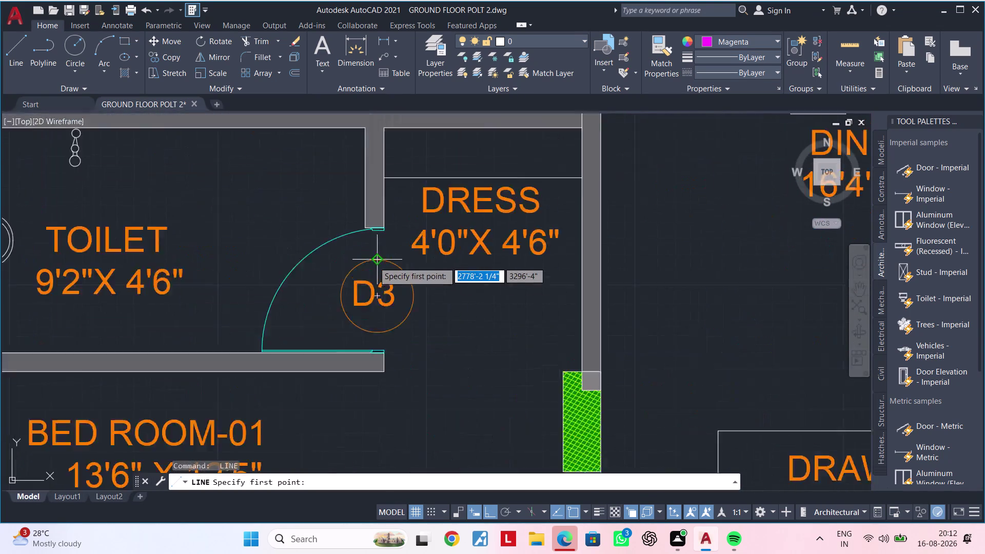
scroll(up, 3)
click(387, 401)
scroll(up, 3)
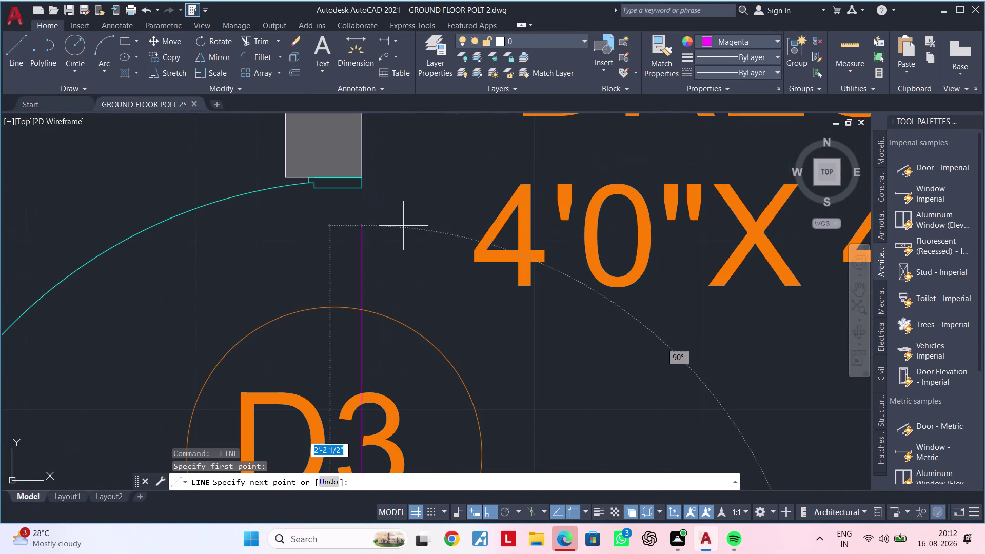
click(363, 192)
scroll(down, 3)
key(Escape)
scroll(down, 3)
middle_drag(458, 315, 350, 252)
scroll(up, 3)
middle_drag(403, 381, 402, 487)
scroll(down, 3)
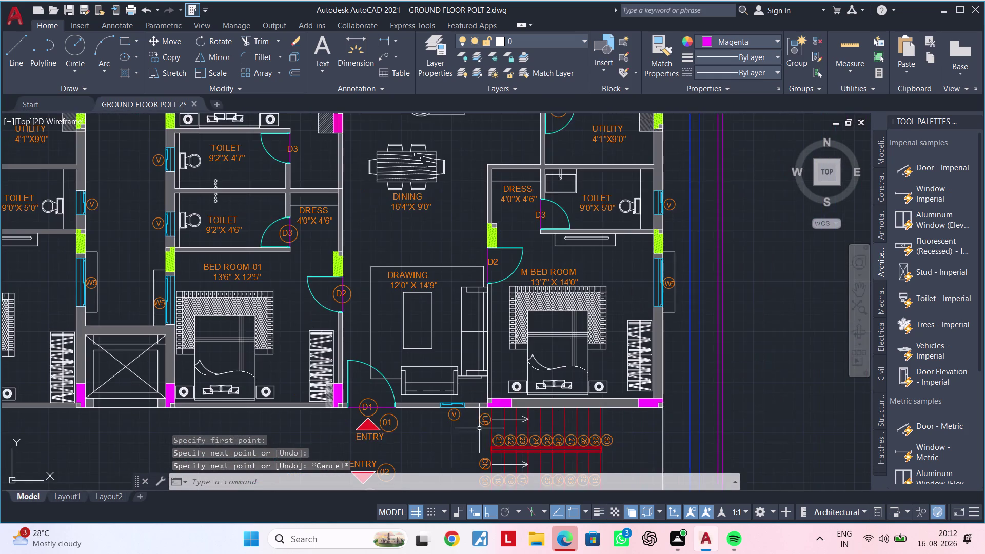
middle_drag(498, 419, 495, 314)
middle_drag(505, 415, 528, 316)
middle_drag(536, 363, 537, 285)
middle_drag(543, 334, 526, 307)
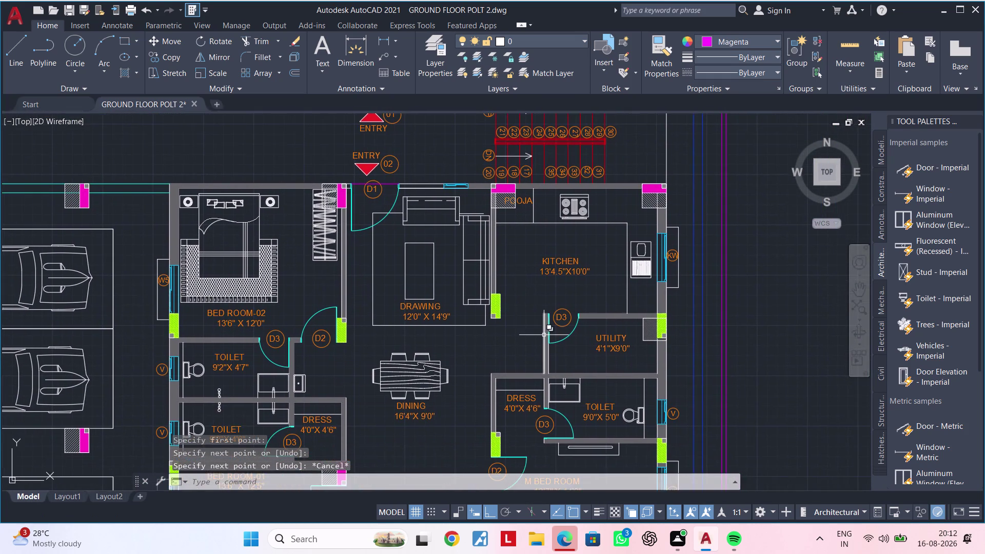
key(space)
scroll(up, 3)
middle_drag(574, 323, 486, 402)
scroll(up, 3)
scroll(up, 3)
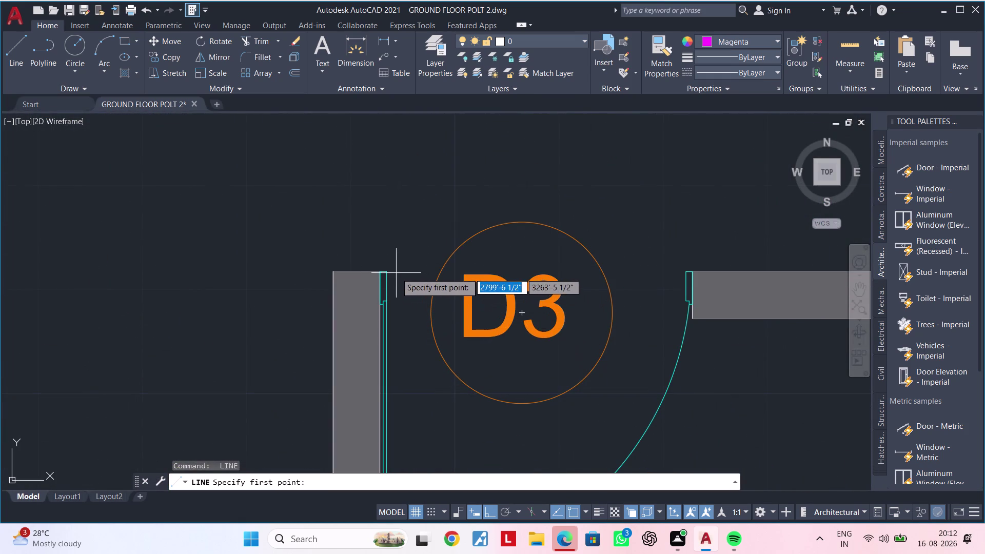
click(391, 272)
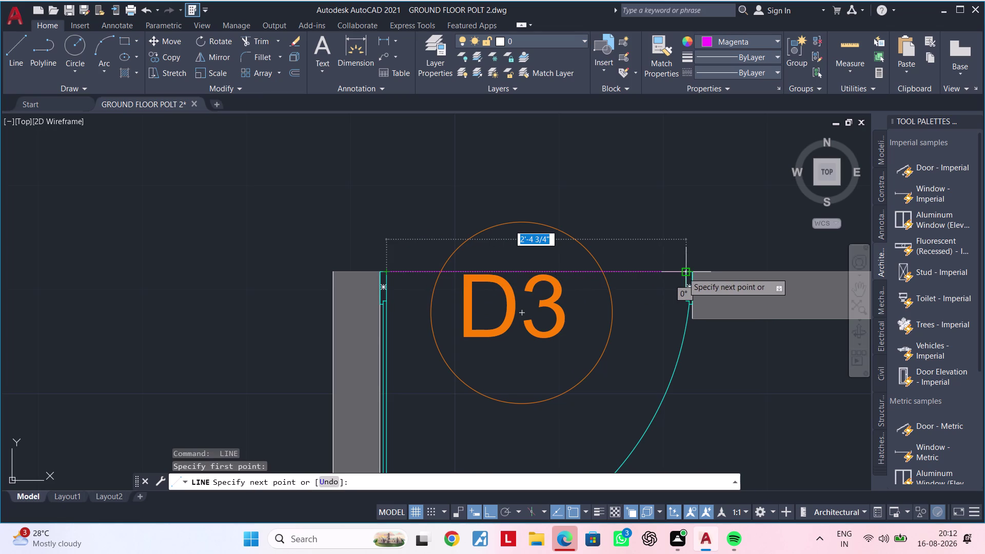
scroll(up, 3)
click(691, 263)
scroll(down, 3)
key(Escape)
scroll(down, 3)
middle_drag(626, 377, 682, 260)
scroll(up, 3)
middle_drag(603, 296, 634, 257)
scroll(down, 3)
middle_drag(671, 341, 616, 280)
scroll(up, 3)
key(space)
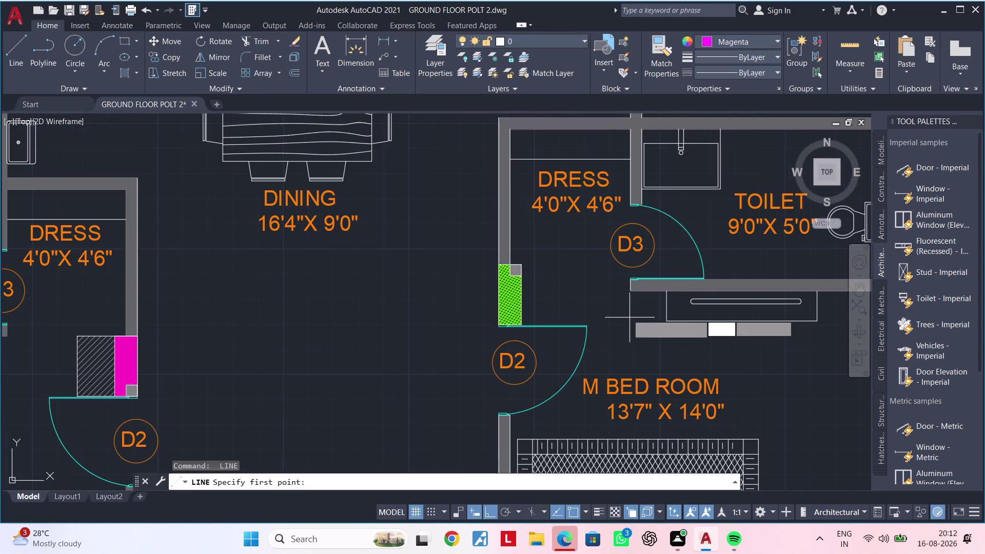
scroll(up, 3)
middle_drag(632, 282, 562, 507)
scroll(up, 3)
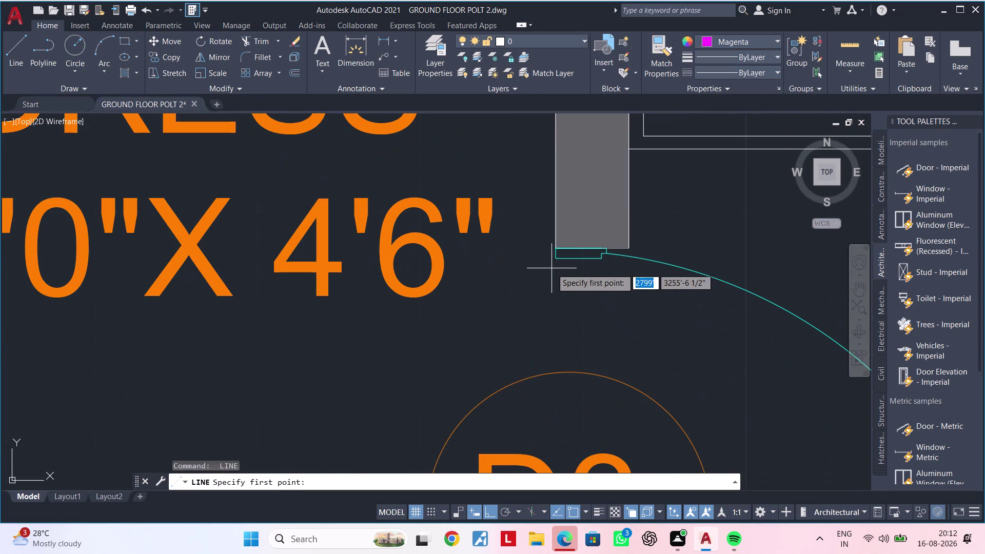
click(554, 260)
scroll(down, 3)
middle_drag(539, 365, 547, 289)
scroll(up, 3)
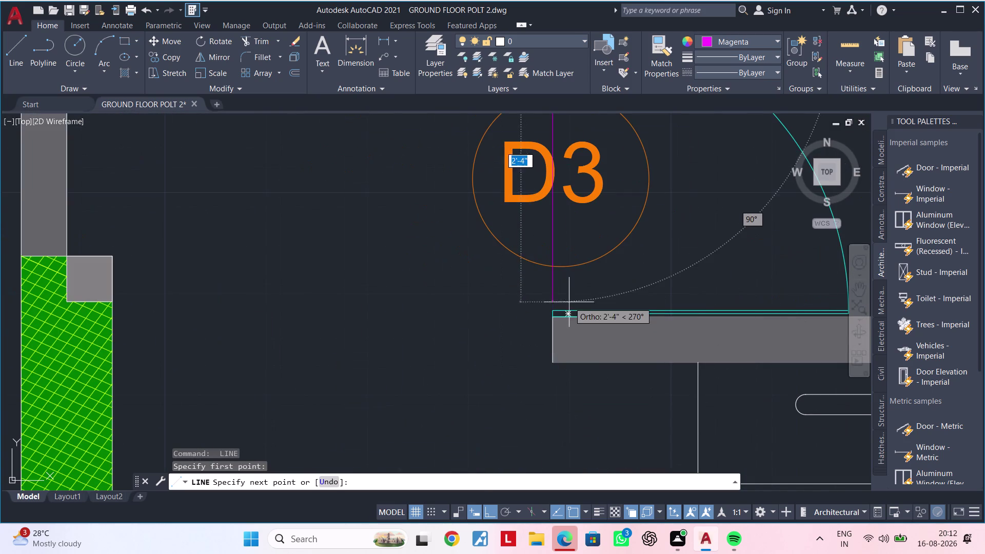
click(555, 305)
scroll(down, 3)
middle_drag(457, 362, 691, 332)
key(Escape)
middle_drag(671, 360, 662, 343)
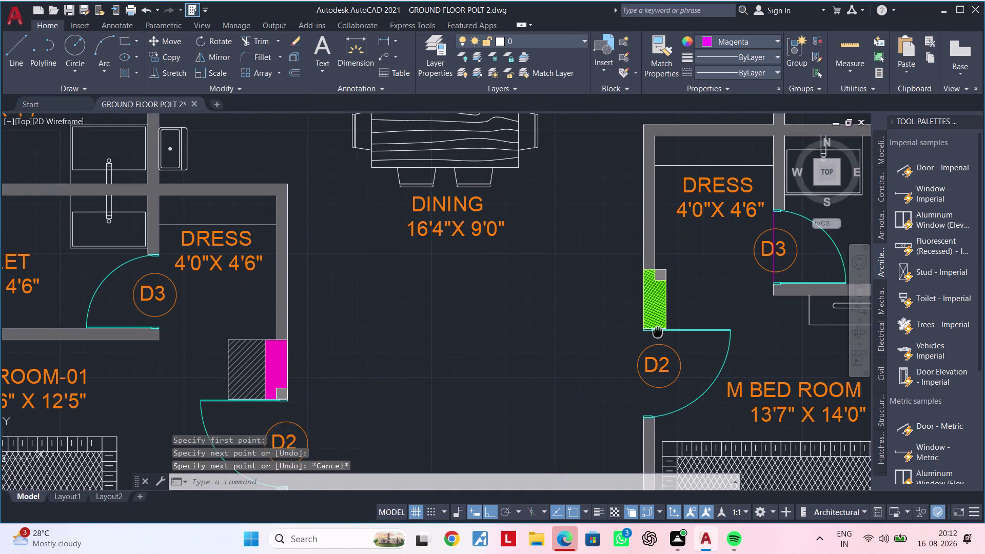
middle_drag(663, 343, 644, 290)
key(space)
scroll(up, 3)
scroll(up, 3)
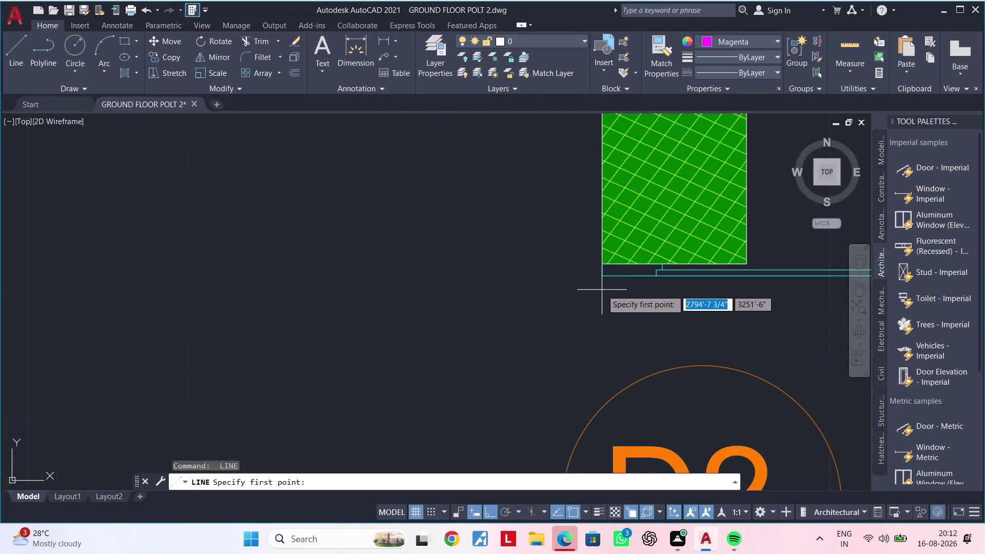
click(600, 278)
scroll(down, 3)
middle_drag(617, 393, 618, 226)
scroll(up, 3)
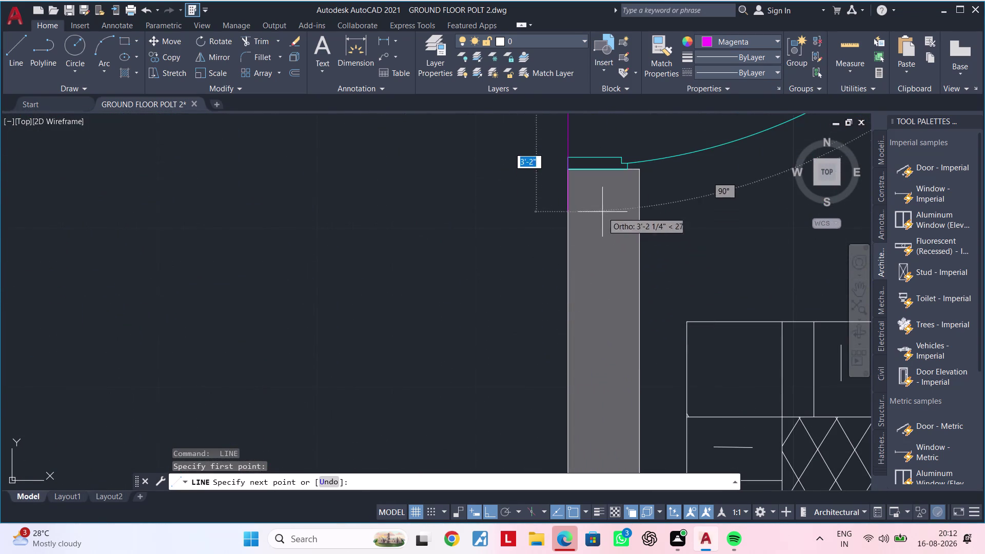
click(571, 156)
scroll(down, 3)
key(Escape)
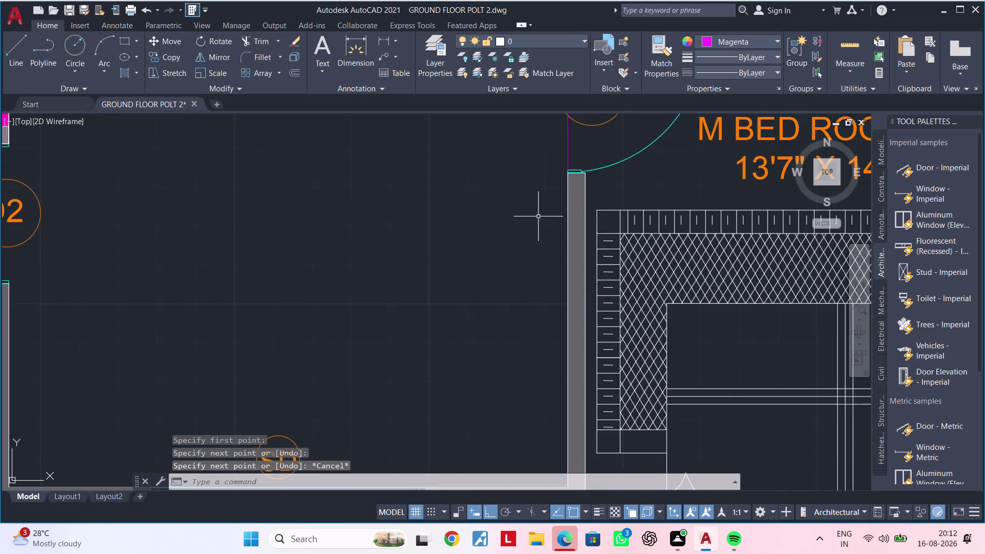
scroll(down, 3)
middle_drag(483, 243, 567, 233)
scroll(up, 3)
middle_drag(481, 220, 582, 293)
key(space)
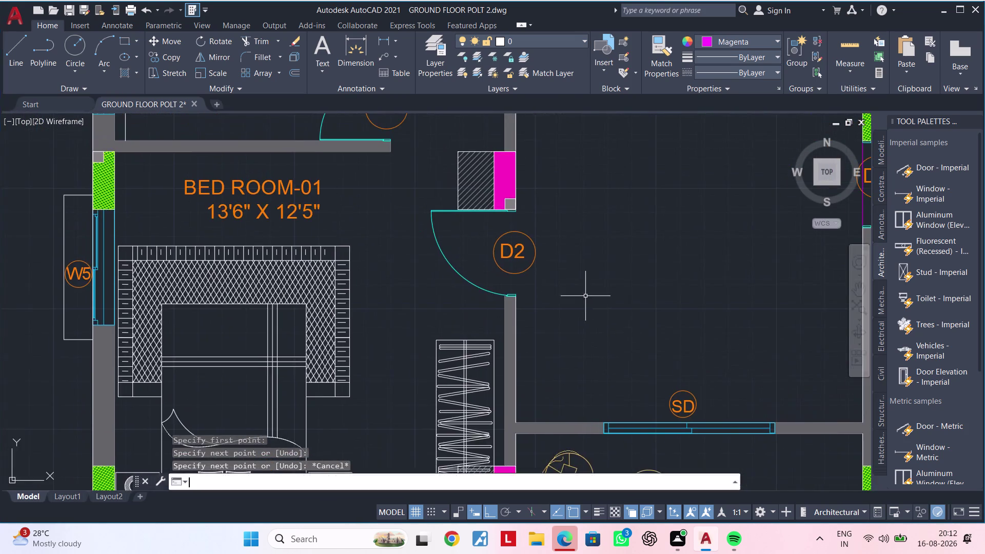
scroll(up, 3)
middle_drag(510, 287, 505, 383)
scroll(down, 3)
scroll(up, 3)
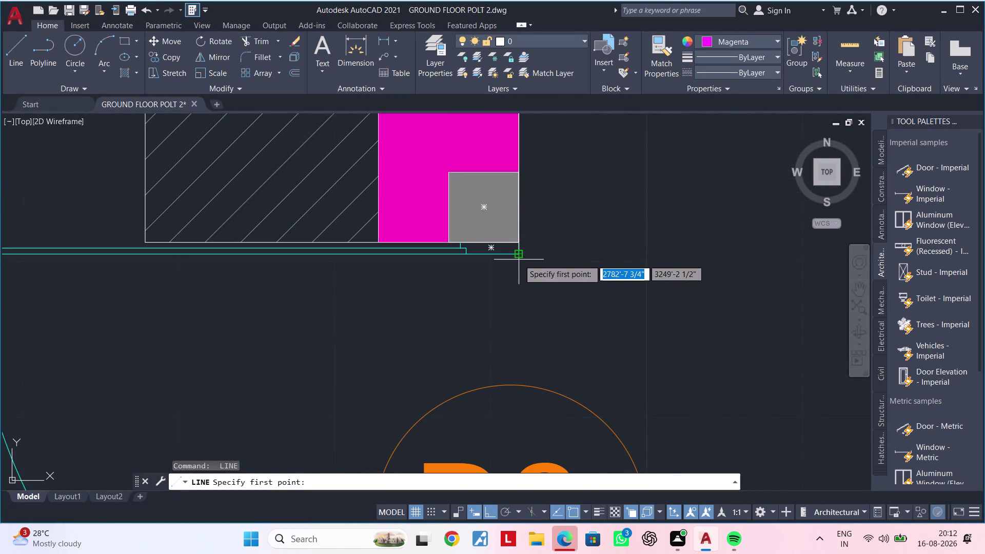
click(519, 260)
scroll(down, 3)
middle_drag(524, 294, 560, 138)
scroll(up, 3)
scroll(up, 3)
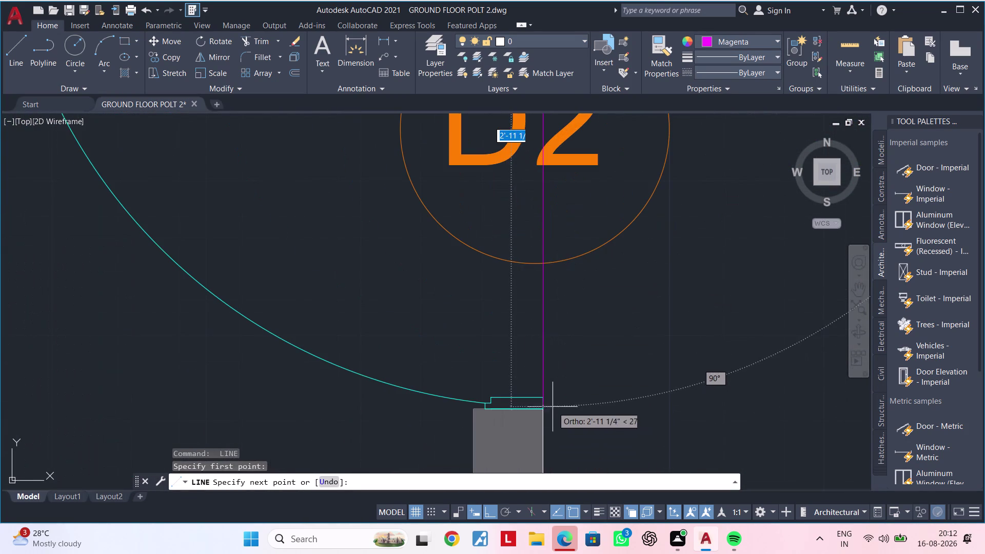
click(546, 396)
scroll(down, 3)
key(Escape)
key(Escape)
middle_drag(522, 302, 498, 407)
key(space)
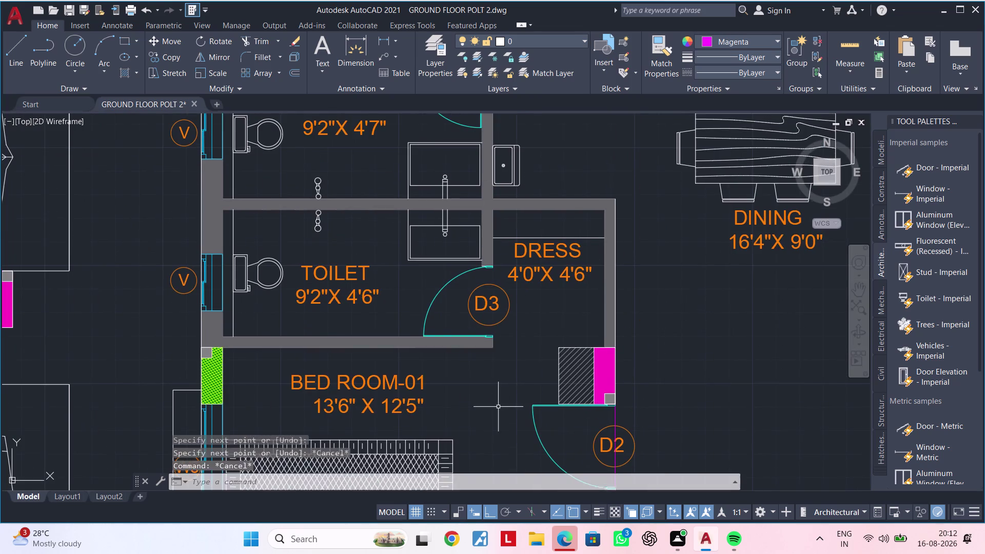
scroll(up, 3)
scroll(up, 3)
click(442, 328)
scroll(down, 3)
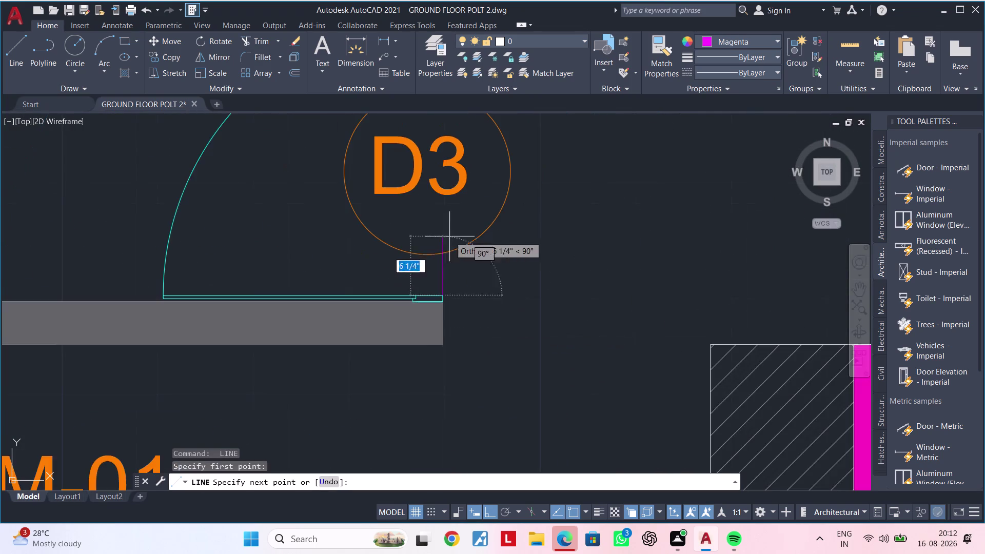
middle_drag(446, 288, 443, 456)
scroll(up, 3)
scroll(down, 3)
middle_drag(469, 223, 464, 548)
scroll(up, 3)
scroll(up, 3)
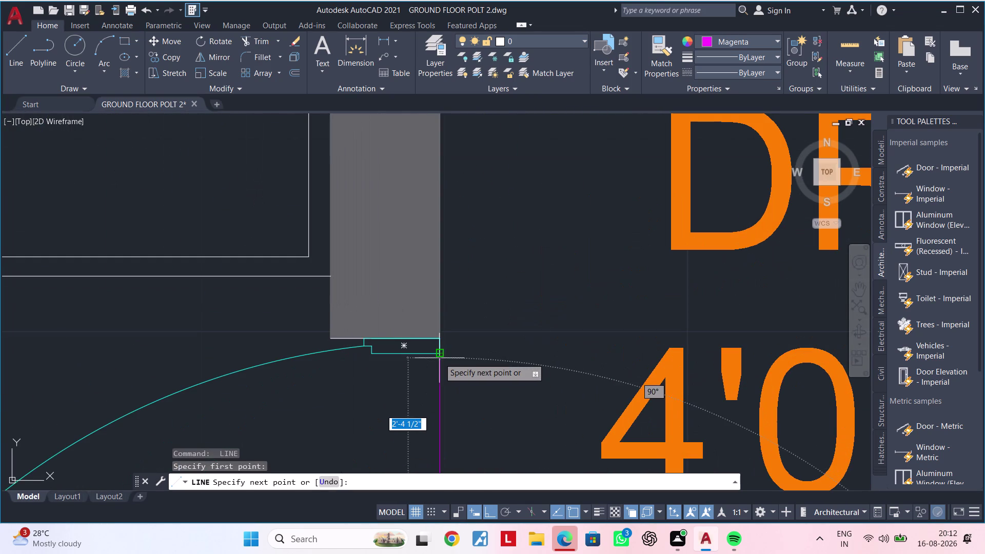
click(437, 352)
scroll(down, 3)
key(Escape)
key(Escape)
middle_drag(507, 321, 441, 501)
scroll(up, 3)
middle_drag(495, 362, 566, 373)
key(space)
scroll(up, 3)
middle_drag(368, 287, 556, 298)
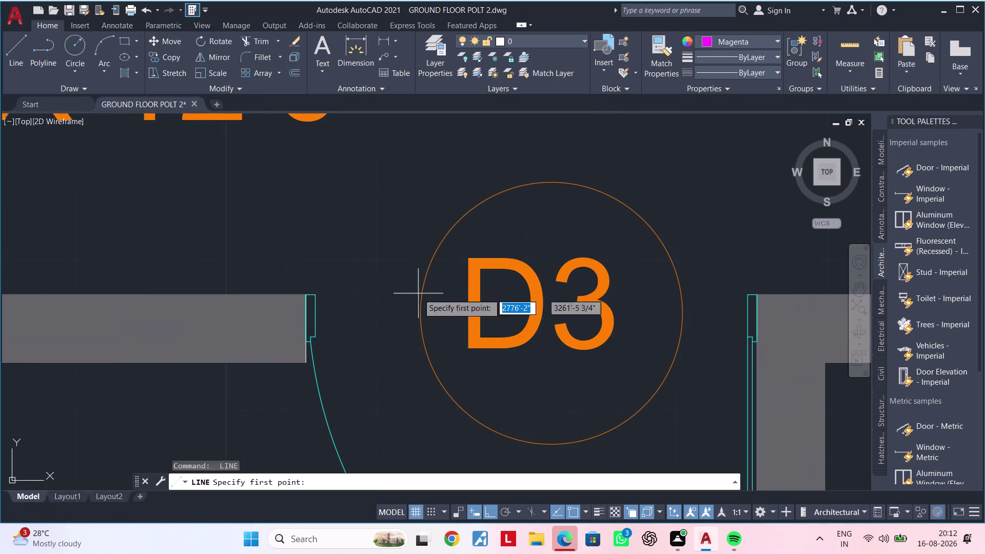
click(313, 294)
middle_drag(534, 295, 383, 298)
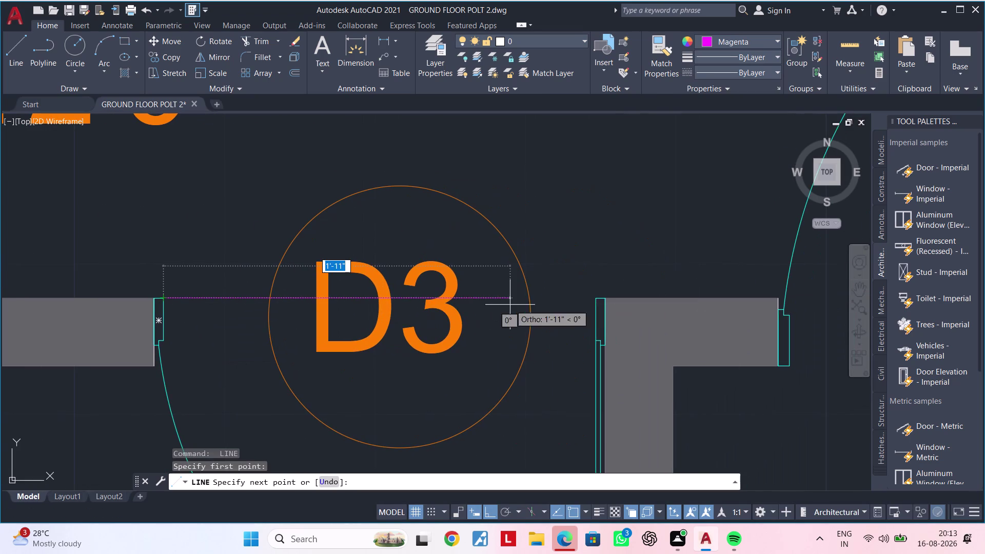
click(596, 297)
scroll(down, 3)
key(Escape)
middle_drag(682, 309, 416, 319)
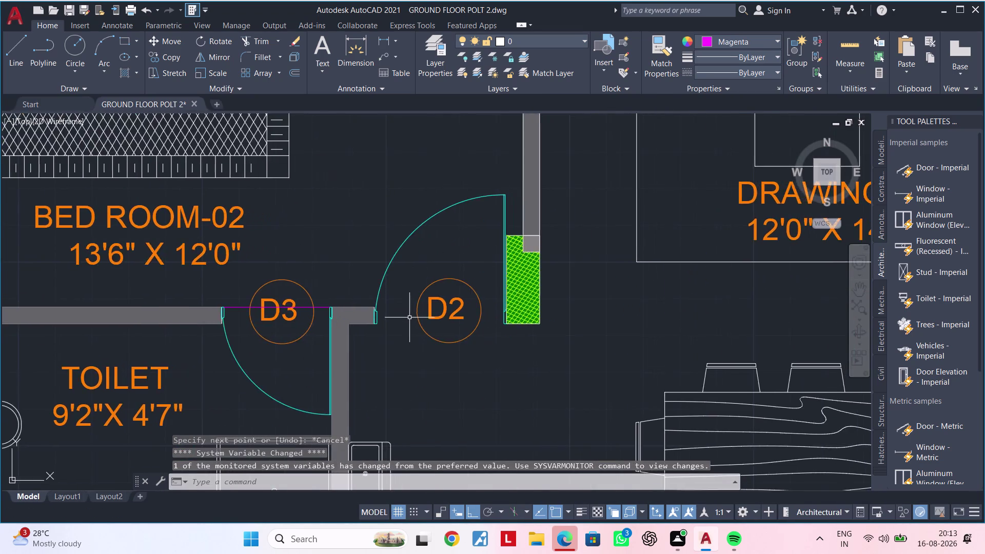
scroll(up, 3)
key(space)
scroll(up, 3)
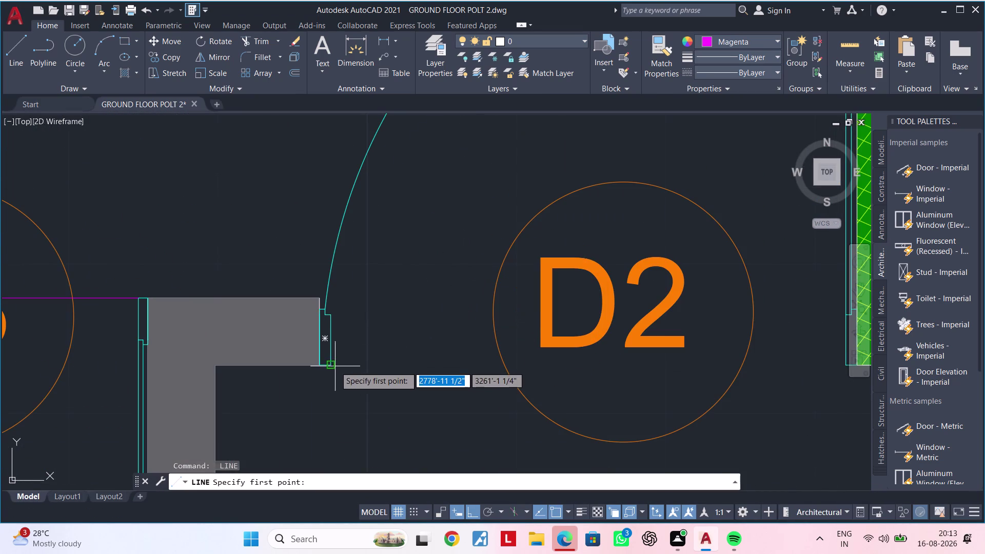
click(332, 367)
middle_drag(547, 363, 331, 362)
scroll(up, 3)
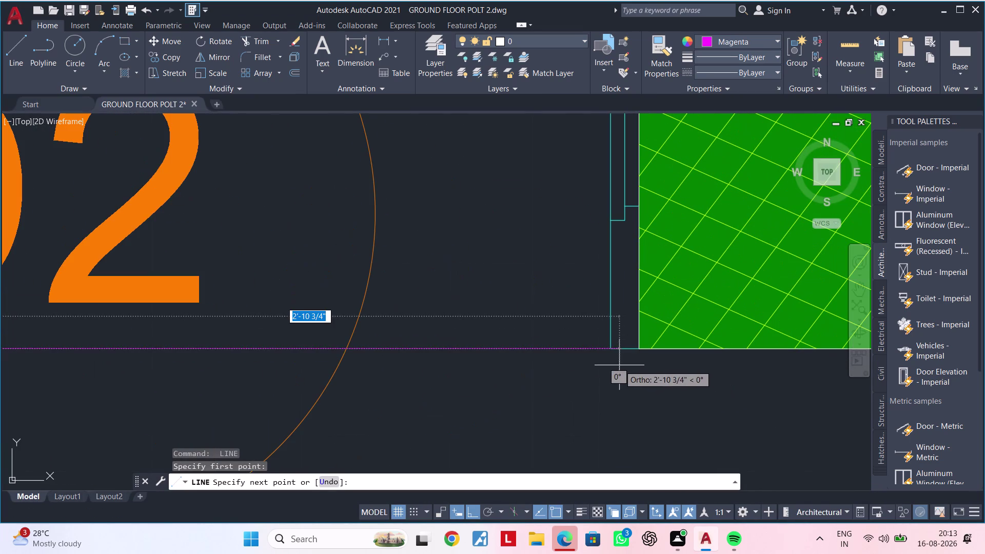
click(615, 350)
scroll(down, 3)
key(Escape)
key(Escape)
scroll(down, 3)
middle_drag(677, 362, 475, 275)
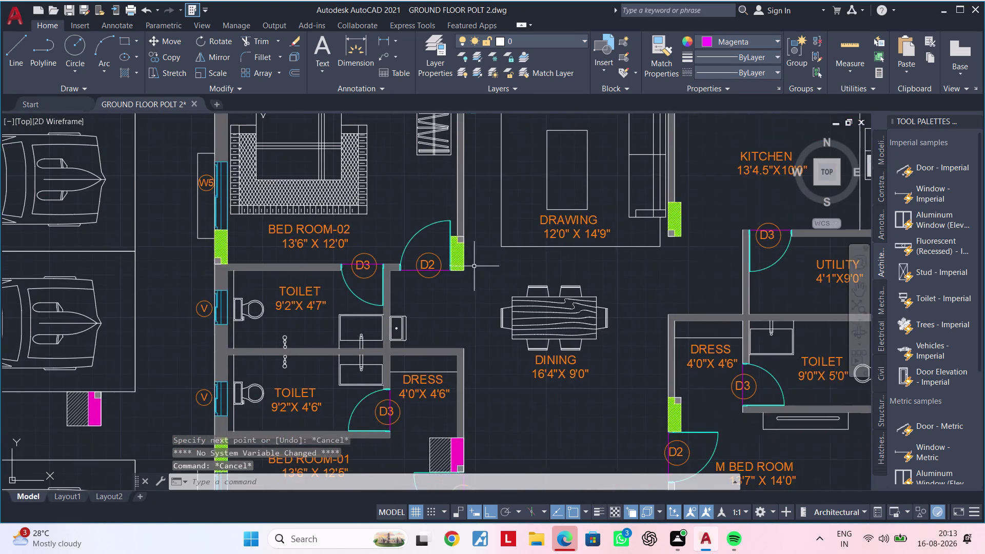
Pan to the D3 door tag near the M BED ROOM and select it.
scroll(down, 3)
scroll(down, 3)
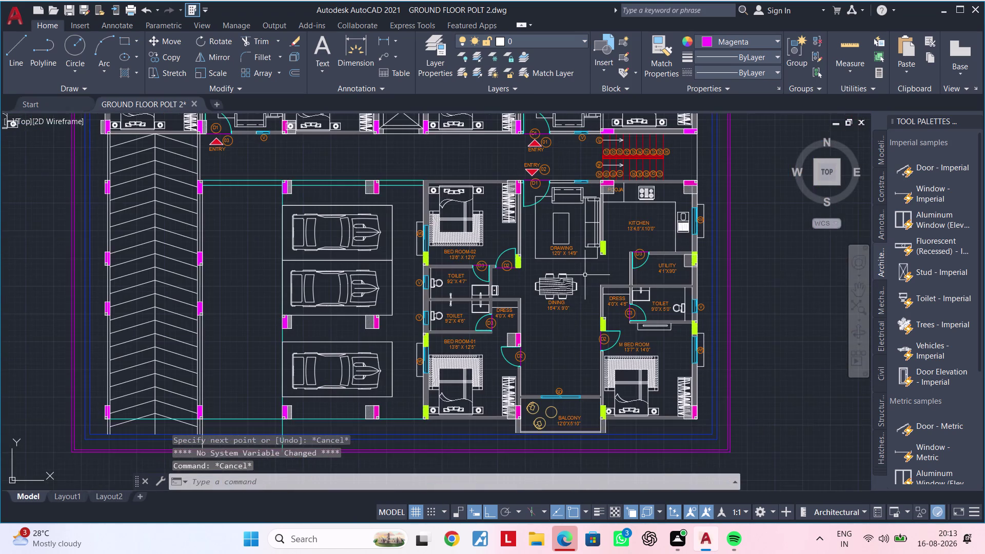
middle_drag(559, 296, 506, 333)
scroll(up, 3)
middle_drag(568, 253, 510, 484)
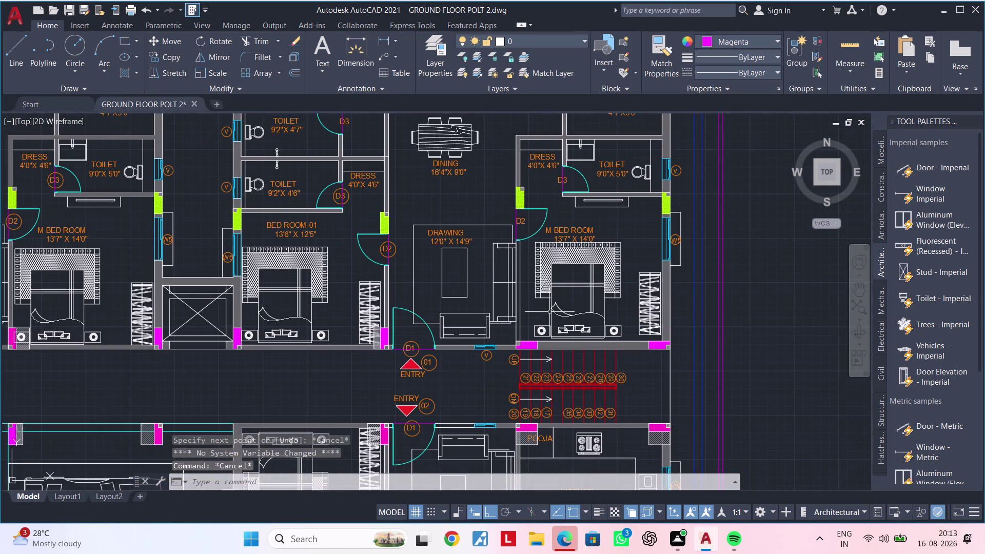
middle_drag(538, 317, 505, 423)
scroll(up, 3)
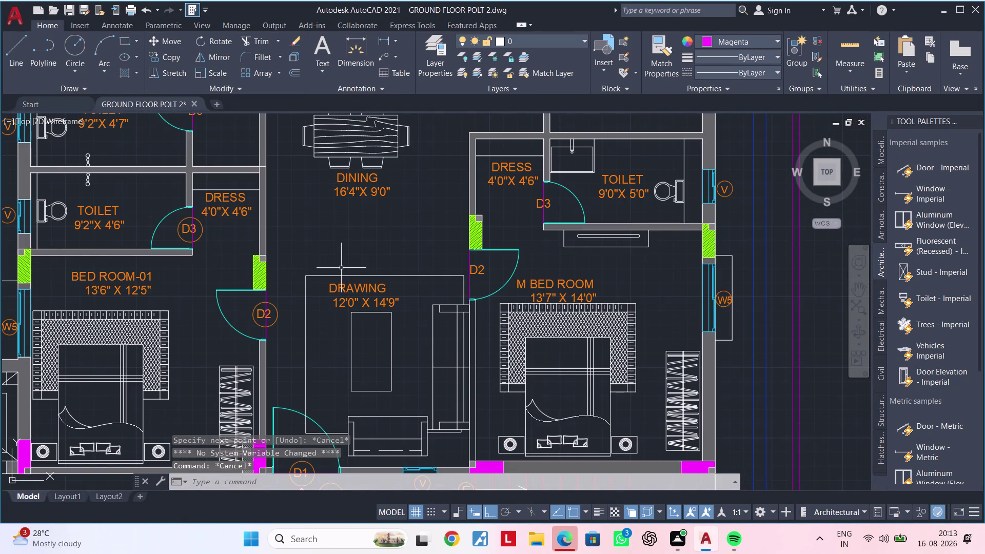
middle_drag(428, 240, 346, 295)
scroll(up, 3)
scroll(down, 3)
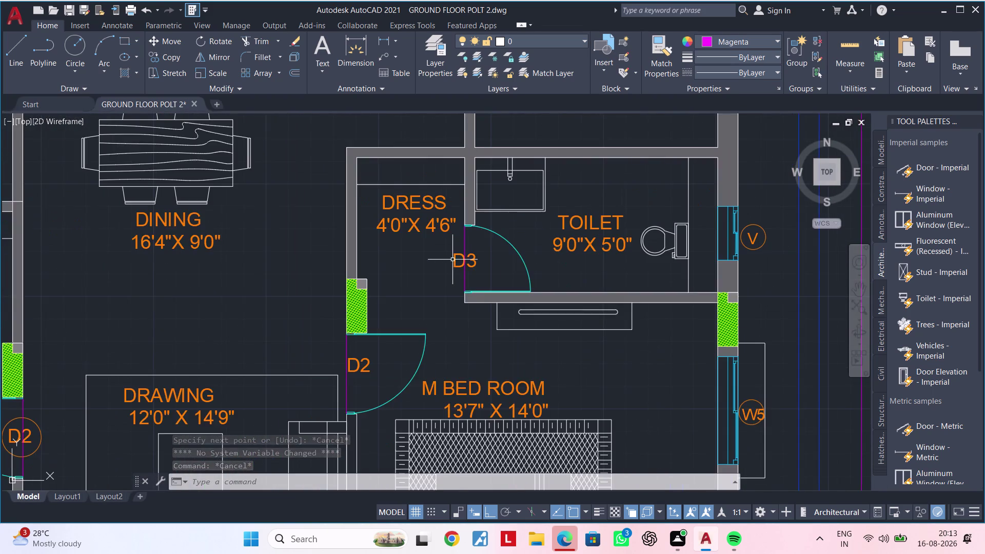
scroll(up, 3)
click(457, 259)
Copy the D3 tag from its centre to the utility room door.
scroll(down, 3)
middle_drag(505, 259, 466, 274)
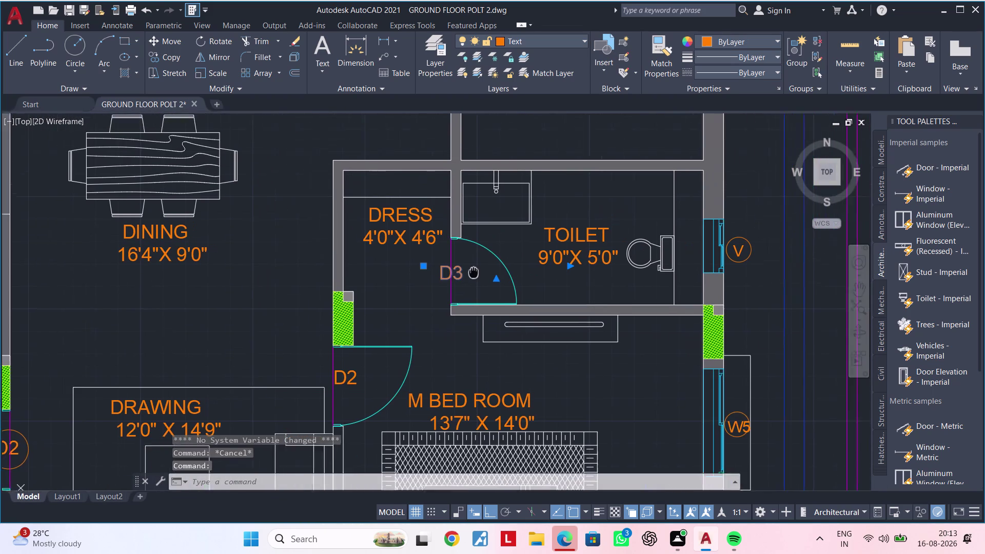
middle_drag(466, 274, 391, 271)
middle_drag(417, 265, 483, 355)
key(c)
text(O)
key(space)
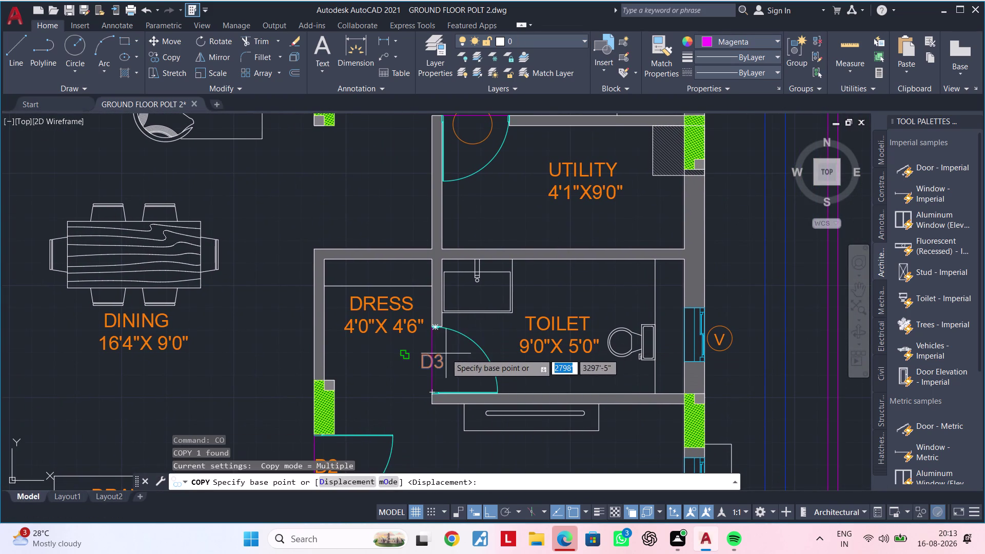
click(437, 356)
middle_drag(491, 223, 471, 367)
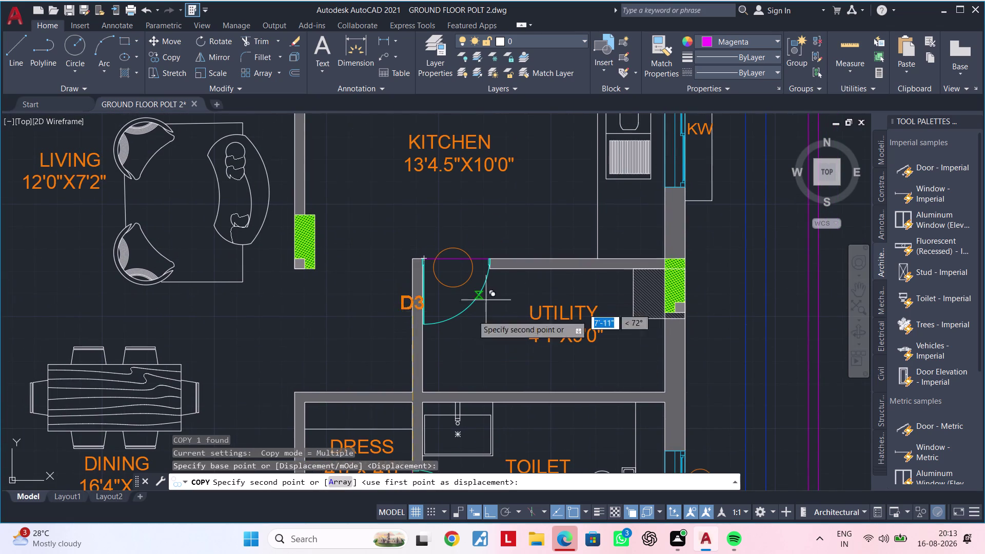
click(489, 511)
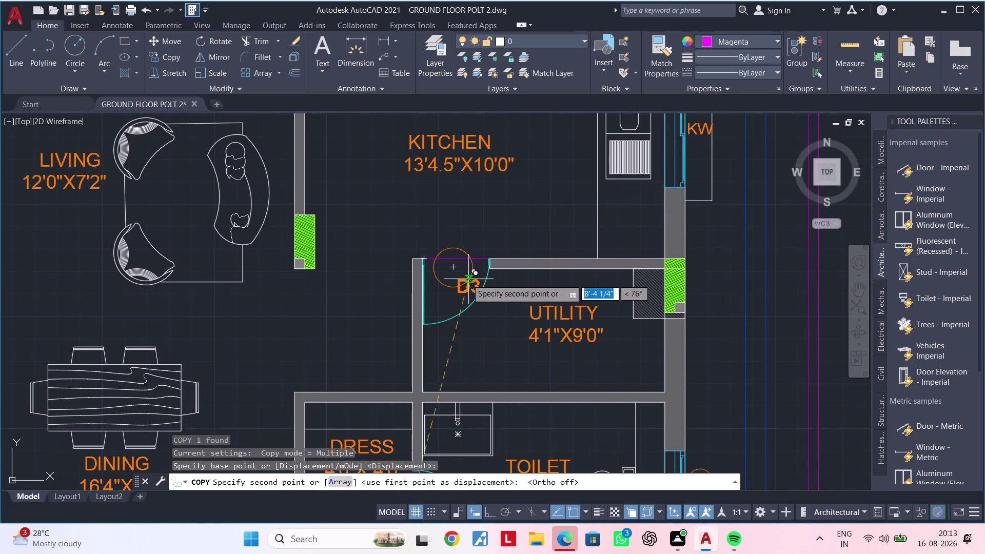
scroll(up, 3)
click(442, 262)
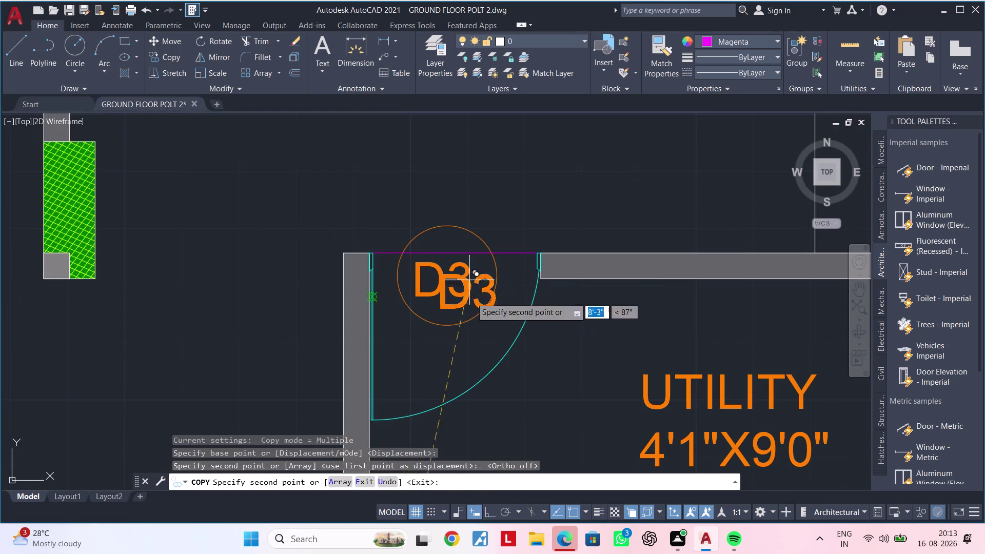
key(Escape)
Copy the new D3 tag to the dress room door.
click(447, 326)
key(c)
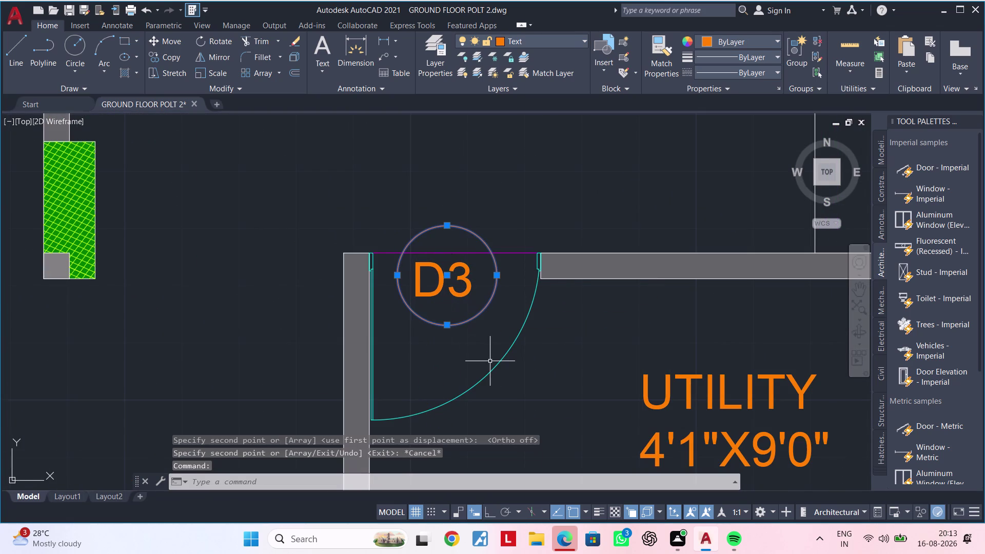
key(o)
key(space)
click(446, 275)
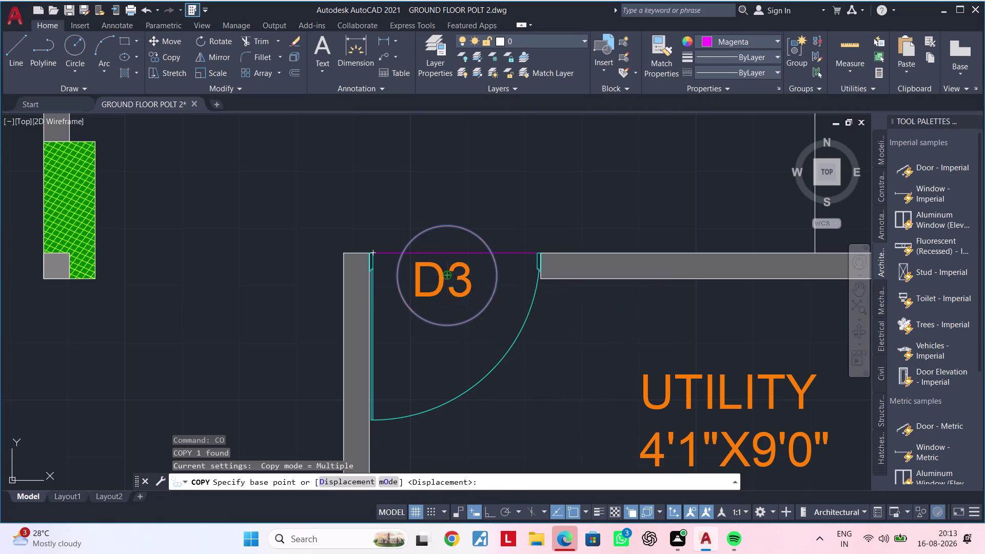
scroll(down, 3)
middle_drag(460, 369, 548, 151)
scroll(down, 3)
middle_drag(478, 343, 501, 210)
scroll(up, 3)
click(487, 282)
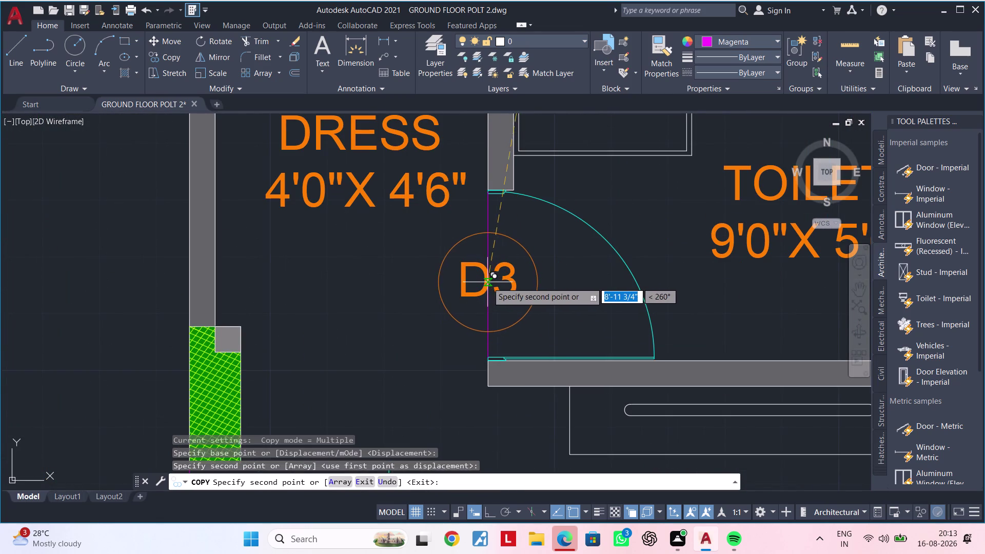
Place more tag copies at the M BED ROOM, toilet and living room doors.
scroll(down, 3)
middle_drag(463, 323, 681, 153)
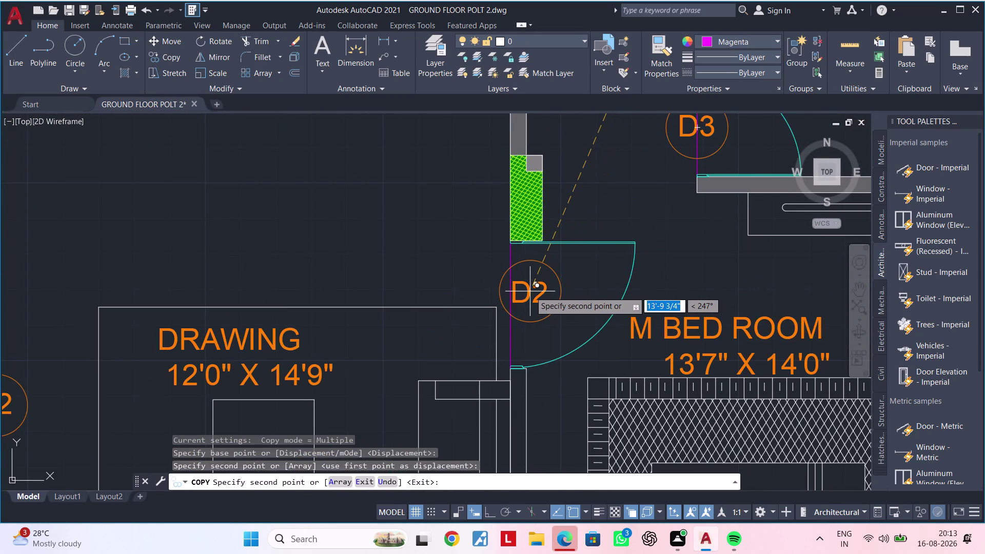
click(530, 291)
scroll(down, 3)
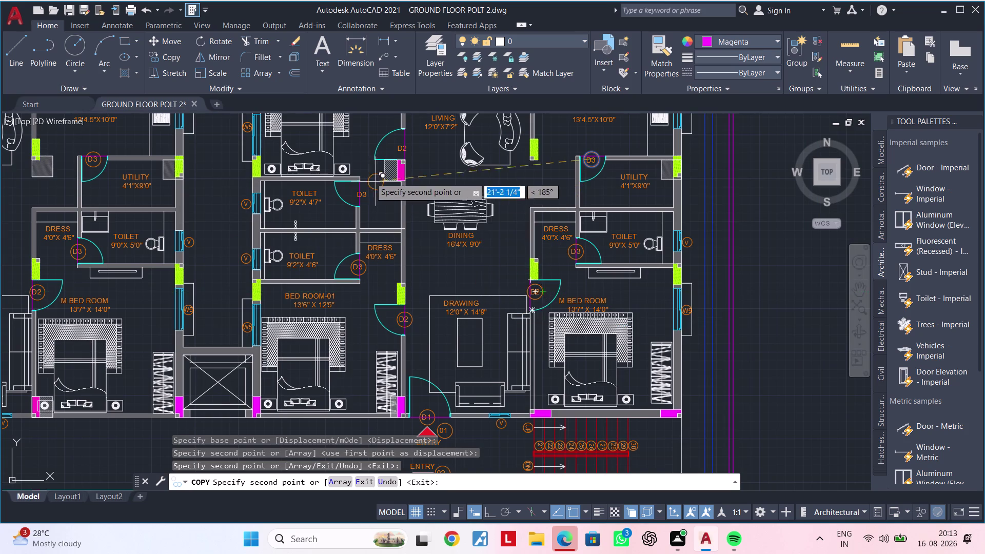
scroll(up, 3)
scroll(up, 3)
click(367, 186)
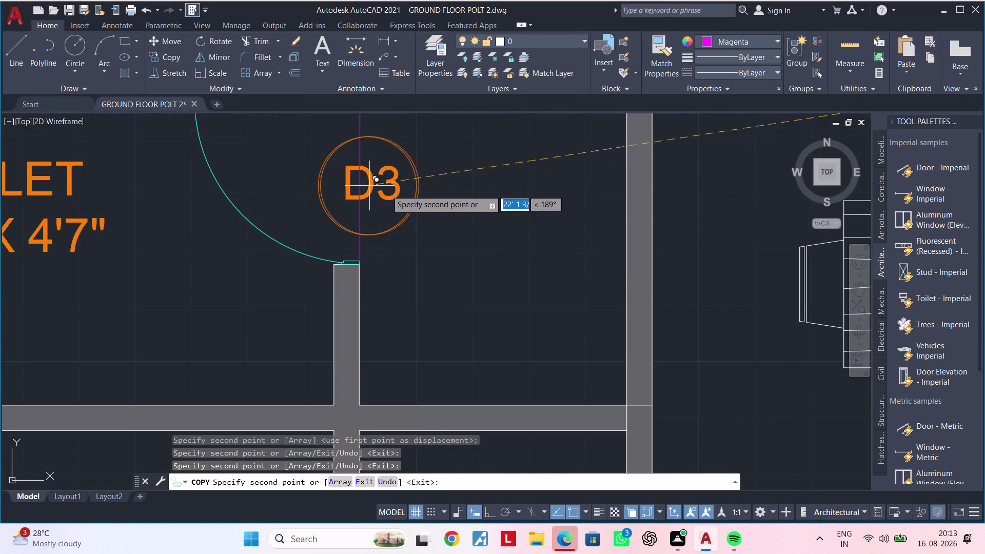
scroll(down, 3)
middle_drag(464, 213, 381, 333)
scroll(up, 3)
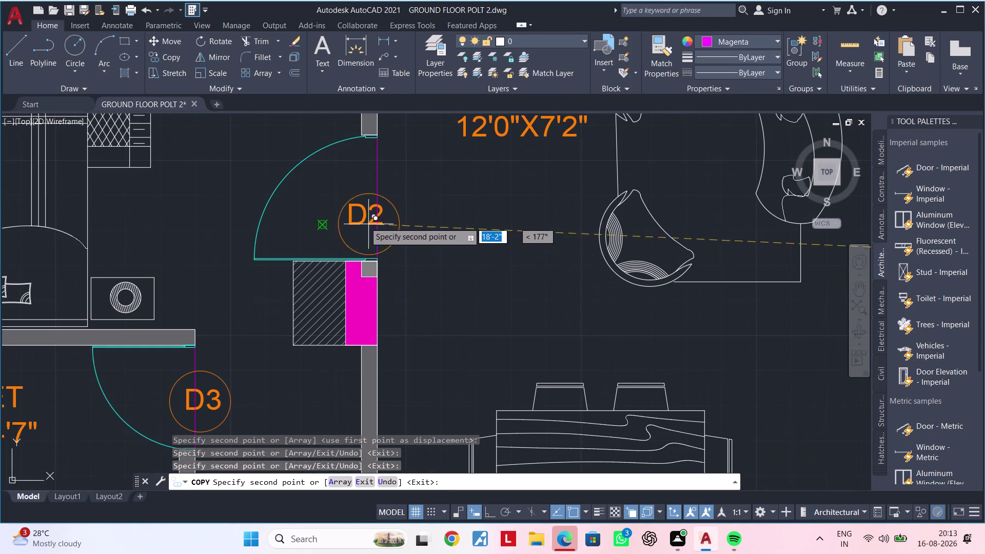
click(361, 214)
Pan out to the whole ground floor plan and exit the copy command.
scroll(down, 3)
middle_drag(450, 217, 396, 294)
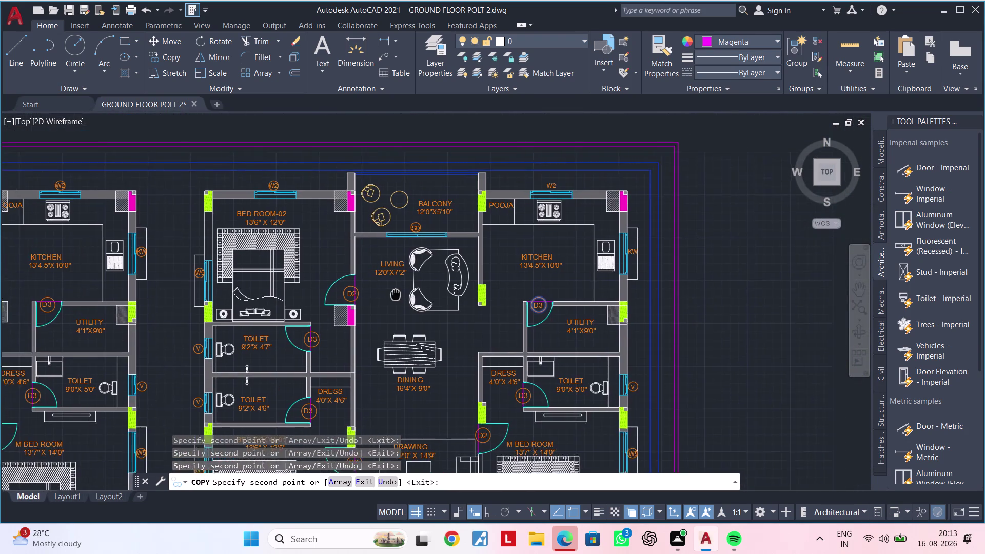
middle_drag(396, 294, 369, 187)
scroll(down, 3)
middle_drag(435, 298, 519, 172)
middle_drag(518, 294, 520, 214)
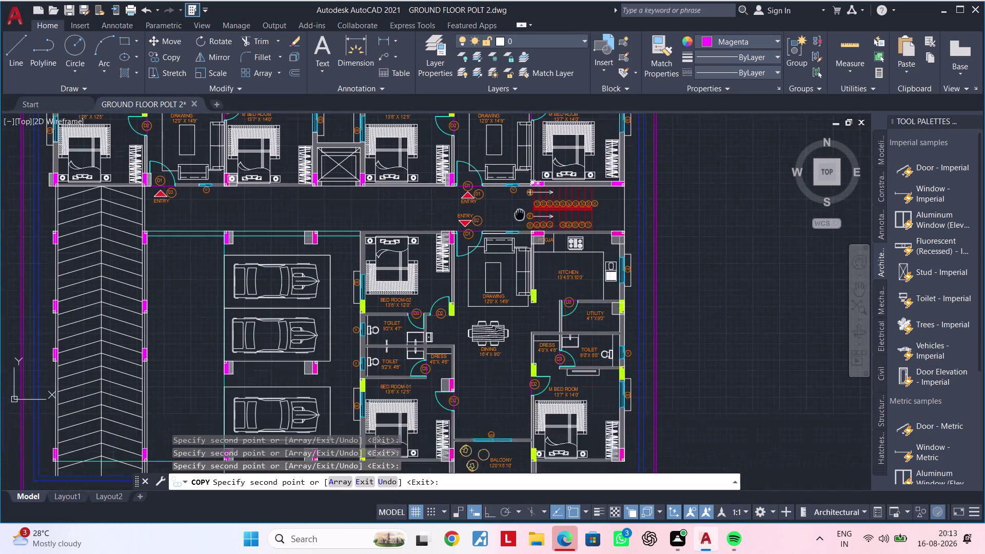
middle_drag(519, 213, 523, 145)
key(Escape)
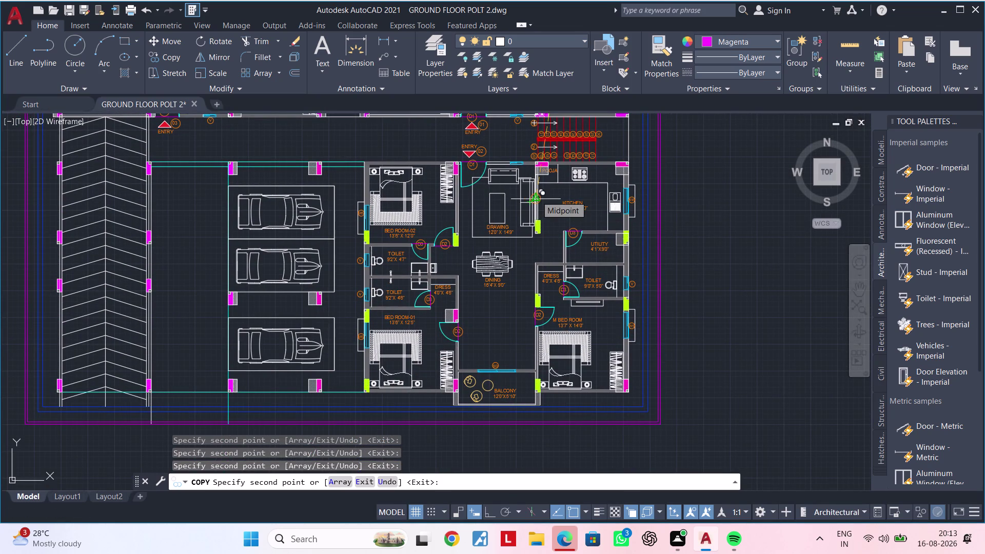
key(Escape)
key(Escape)
key(Escape)
key(Escape)
key(Escape)
key(Escape)
key(Escape)
key(Escape)
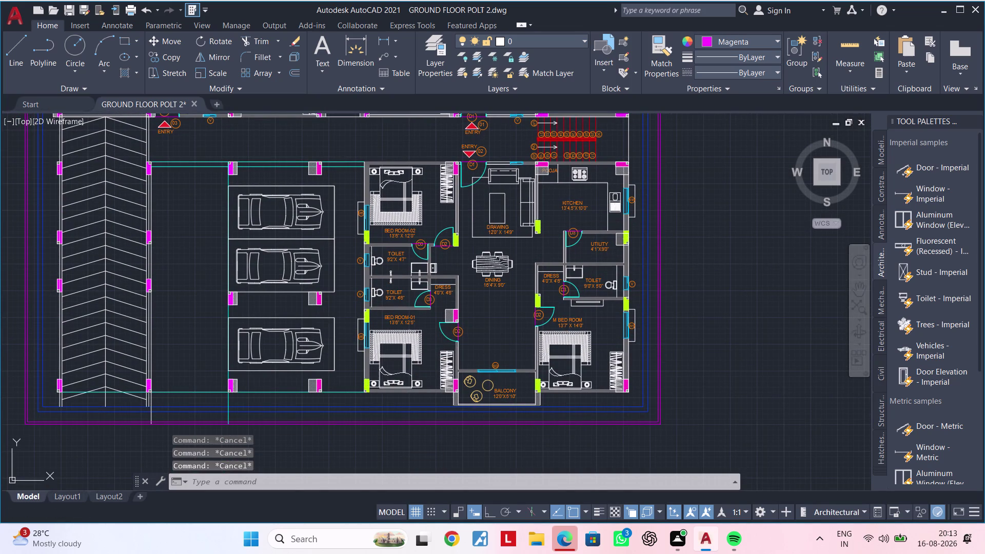
key(Escape)
key(Escape)
key(Escape)
key(Escape)
middle_drag(286, 364, 490, 390)
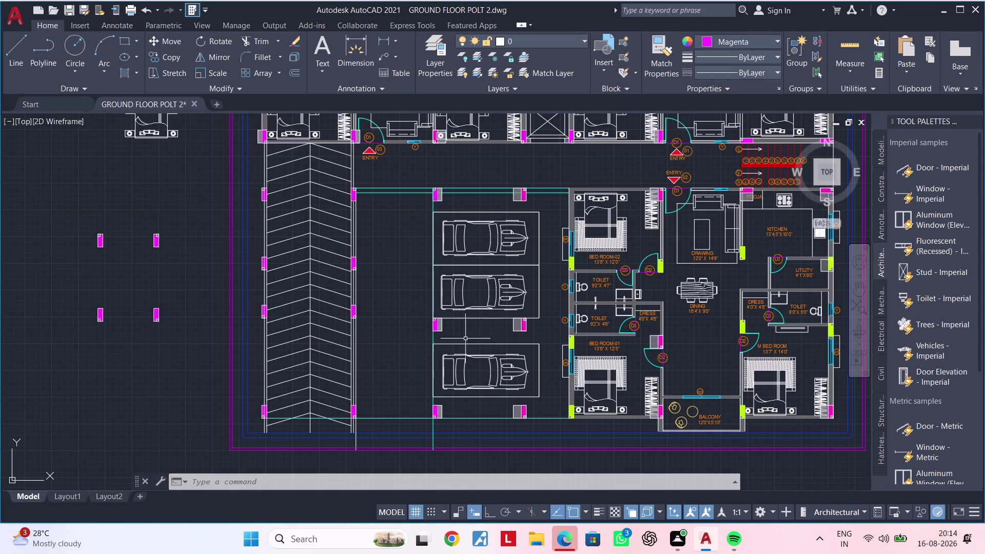
middle_drag(416, 288, 371, 385)
scroll(up, 3)
scroll(down, 3)
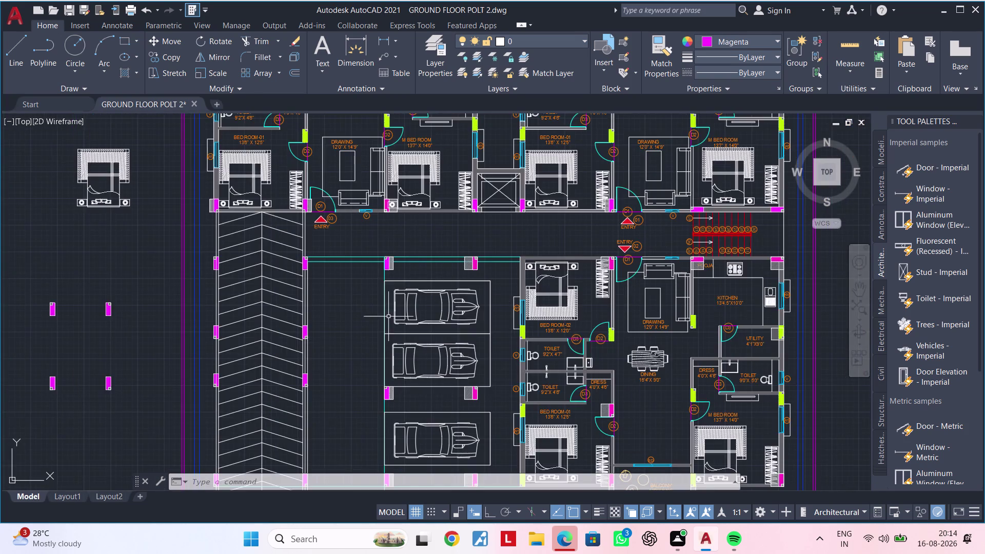
scroll(up, 3)
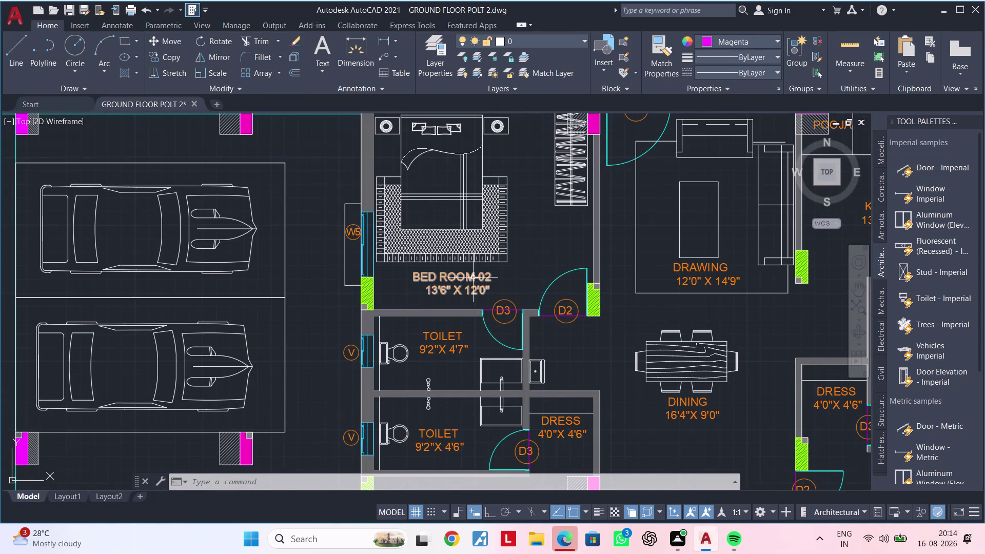
Copy the BED ROOM-02 label into the parking area.
click(473, 277)
text(CO)
key(space)
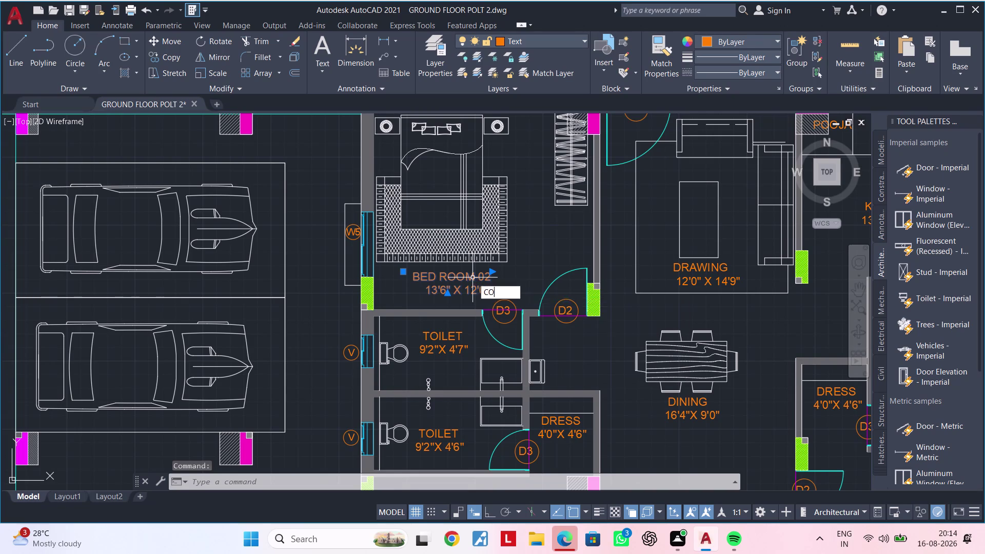
click(473, 278)
scroll(down, 3)
middle_drag(295, 285, 489, 286)
scroll(up, 3)
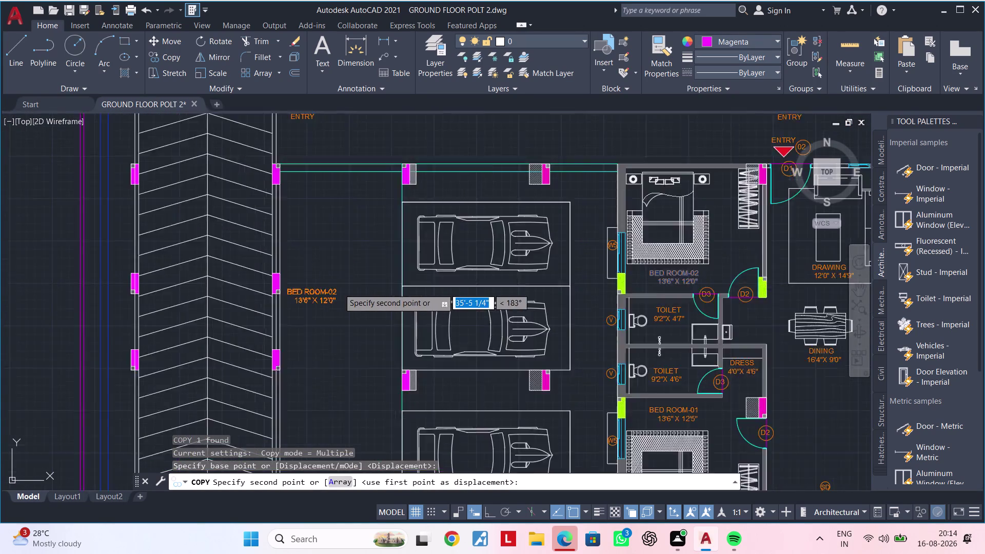
scroll(up, 3)
click(359, 288)
key(Escape)
Select the copied label and cancel a mistaken RP command.
click(371, 255)
click(272, 350)
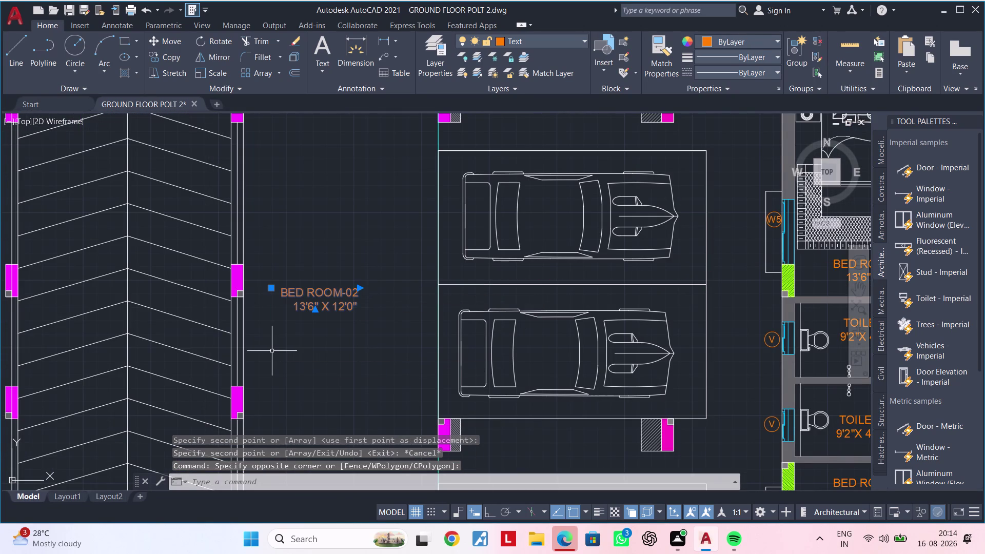
text(RP)
key(Escape)
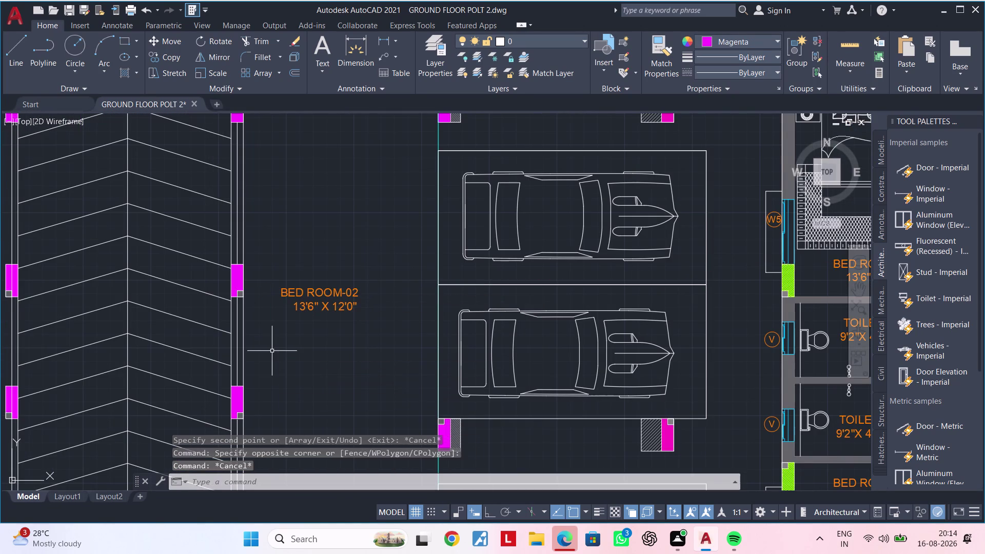
key(Escape)
Rotate the copied BED ROOM-02 label 90° to stand upright.
click(391, 258)
click(278, 348)
text(R)
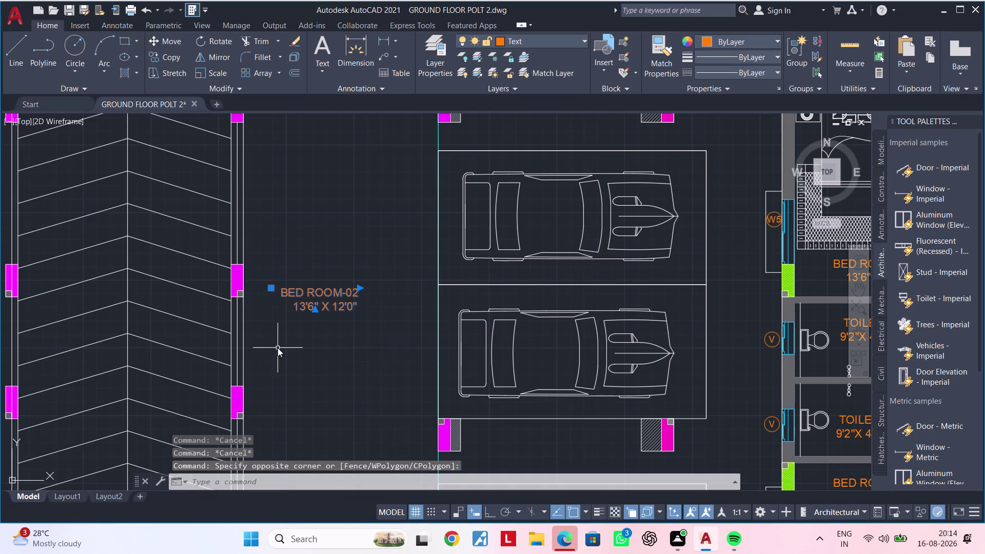
text(O)
key(space)
click(293, 344)
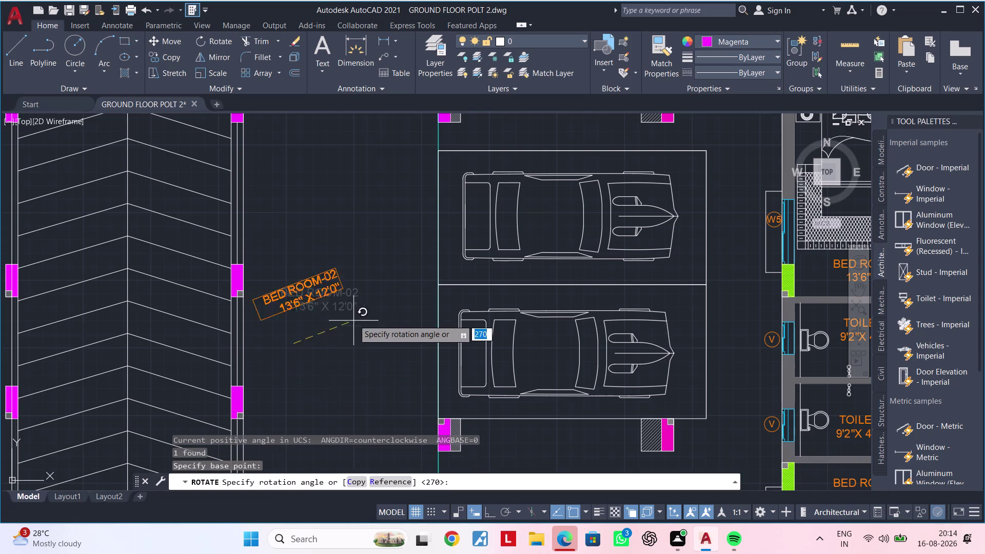
click(496, 509)
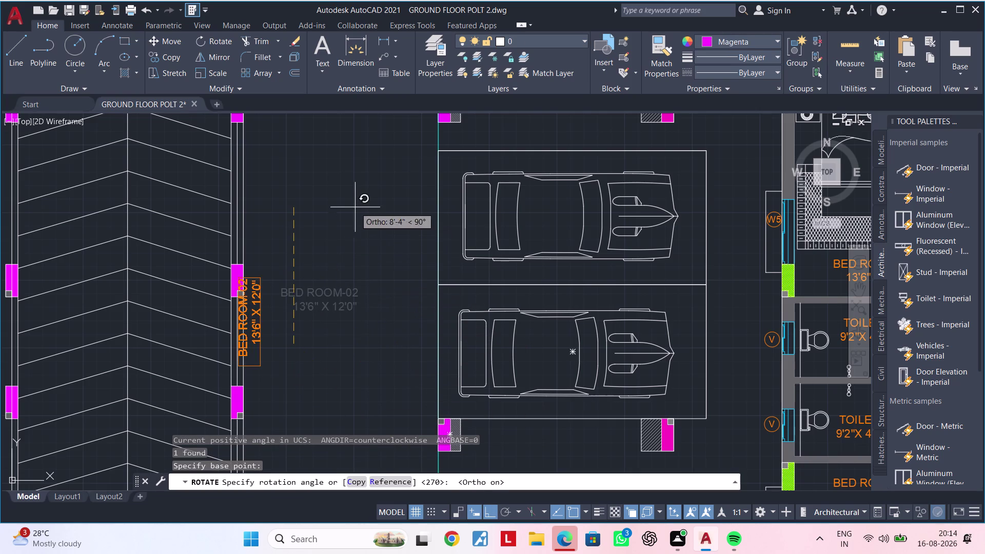
click(351, 199)
middle_drag(335, 315, 371, 310)
key(Escape)
key(Escape)
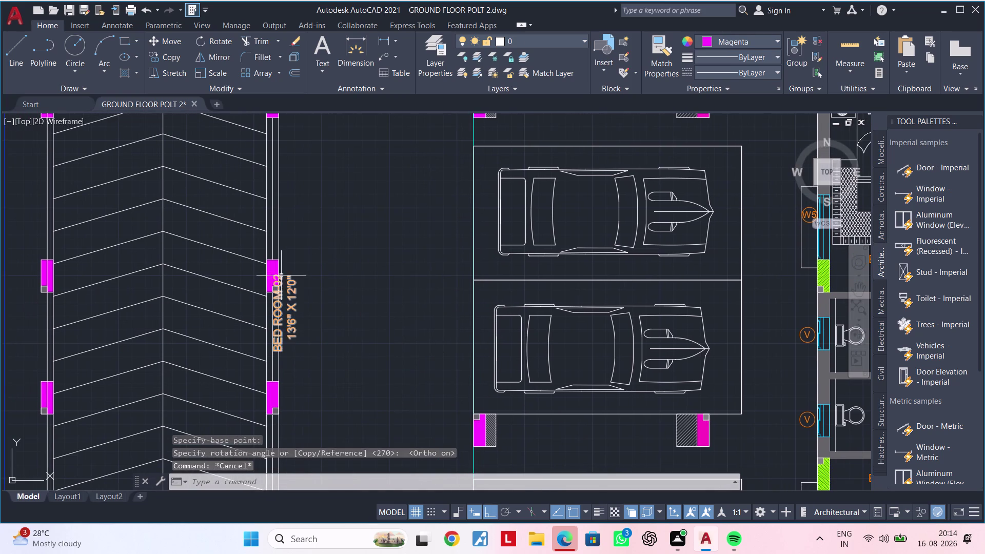
Move the upright label into the empty strip beside the parked cars.
scroll(up, 3)
click(260, 251)
click(403, 451)
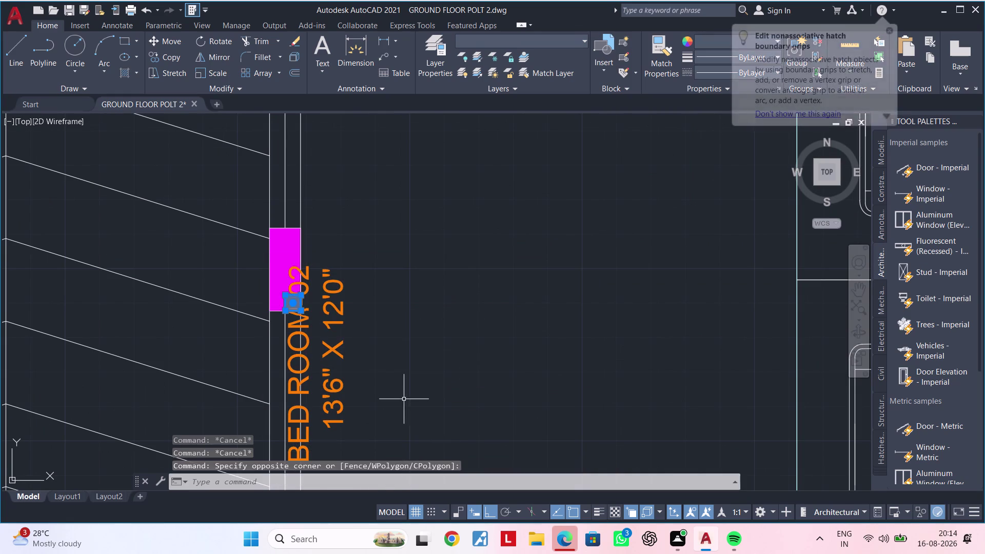
key(Escape)
click(337, 379)
scroll(down, 3)
text(M)
key(space)
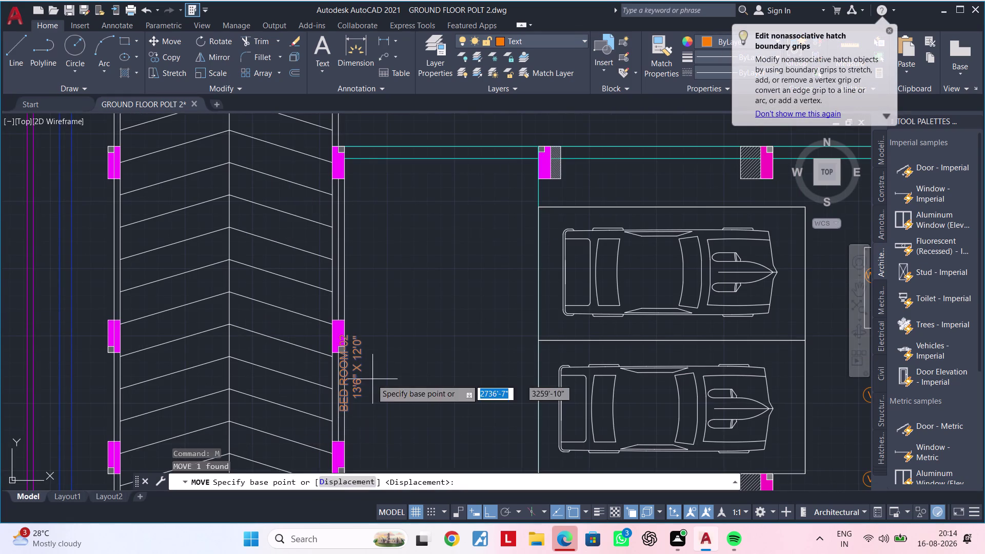
click(359, 379)
click(432, 365)
key(Escape)
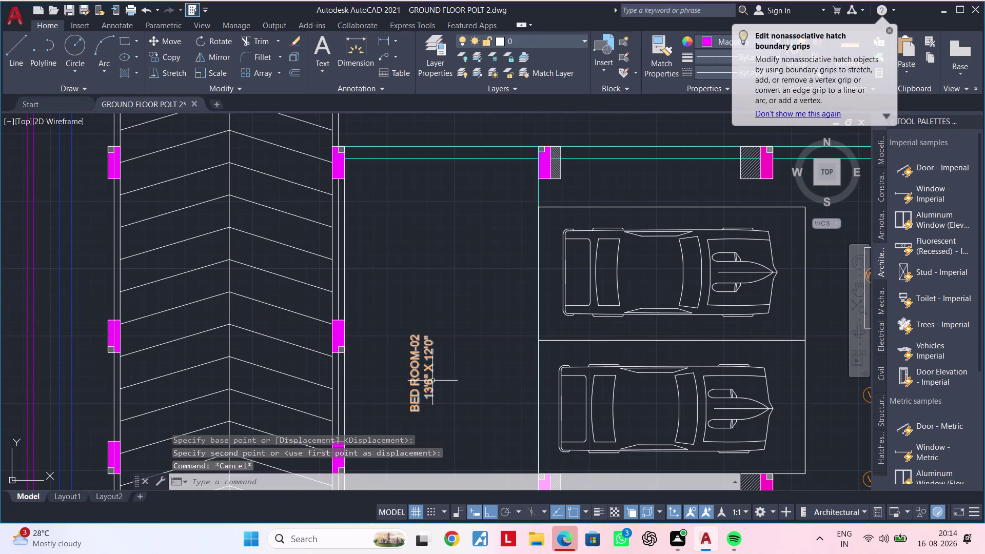
middle_drag(433, 381, 434, 312)
key(Escape)
Replace the BED ROOM-02 label text with 12'0" WIDE DRIVEWAY.
double_click(425, 319)
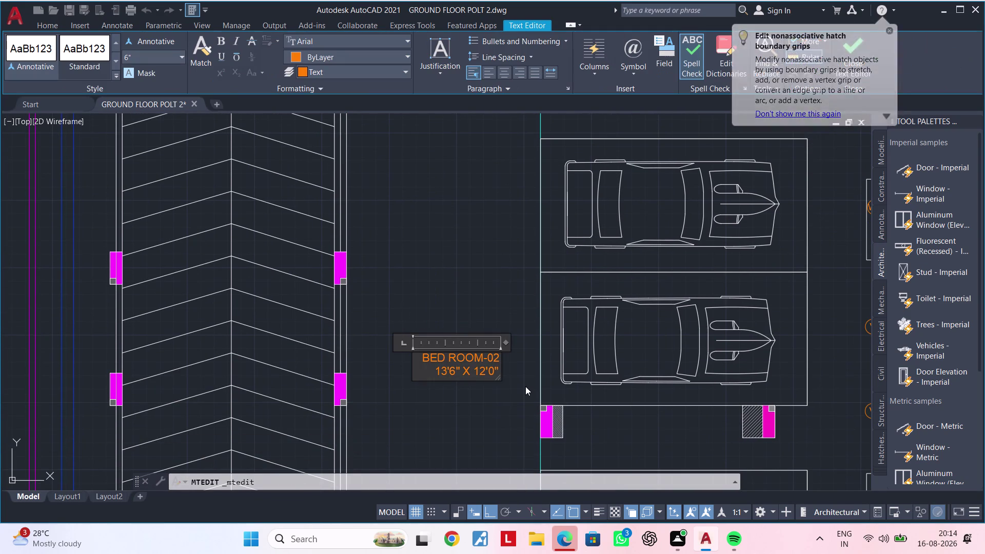
key(Right)
key(Right)
key(Right)
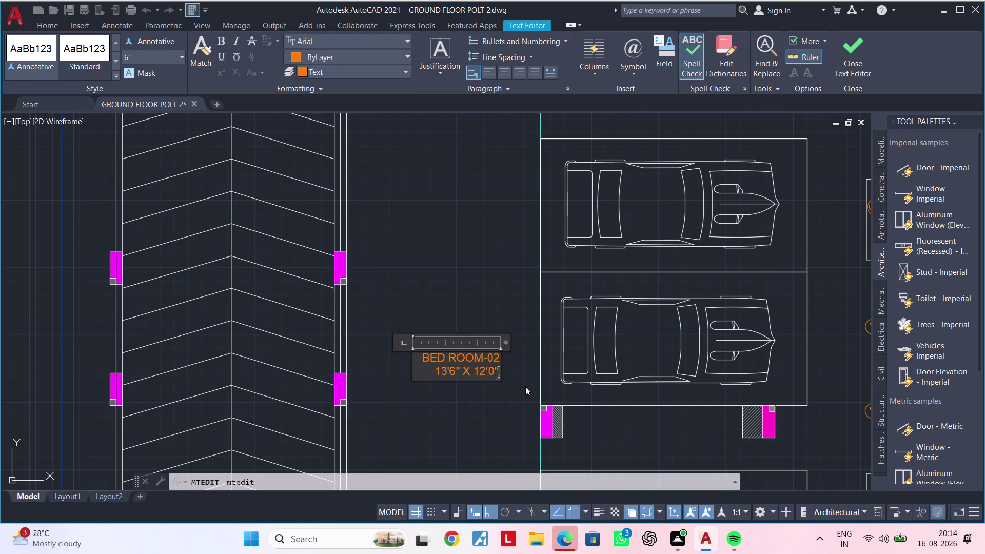
key(BackSpace)
key(BackSpace)
key(BackSpace)
key(BackSpace)
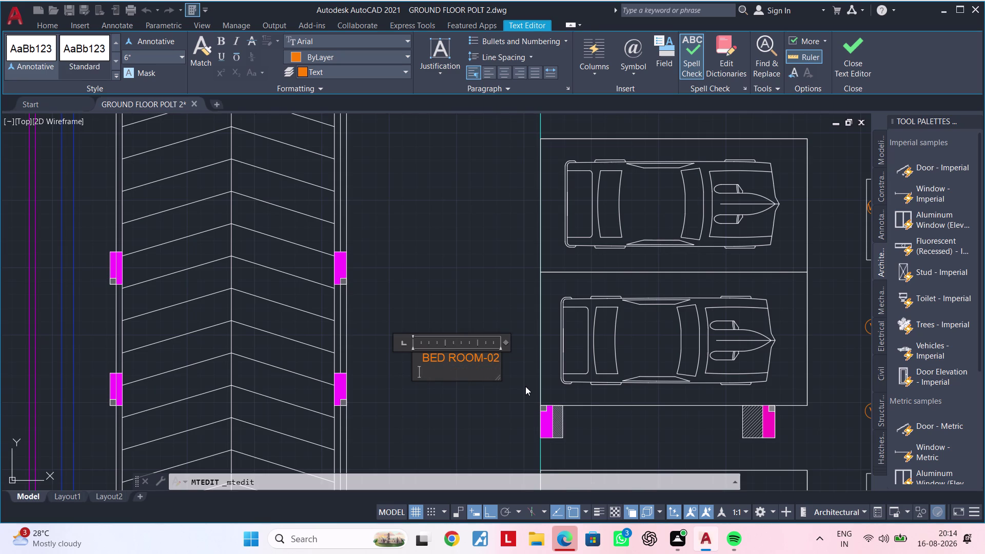
key(BackSpace)
key(BackSpace)
key(BackSpace)
key(BackSpace)
key(BackSpace)
key(BackSpace)
key(BackSpace)
key(BackSpace)
key(BackSpace)
key(BackSpace)
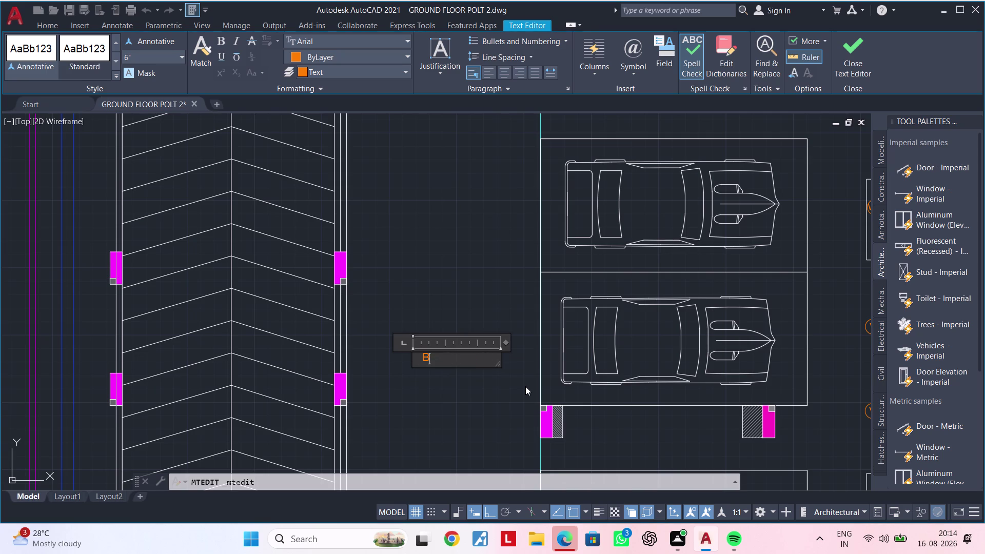
key(BackSpace)
text(12')
text(0")
key(space)
text(WI)
text(DE)
key(space)
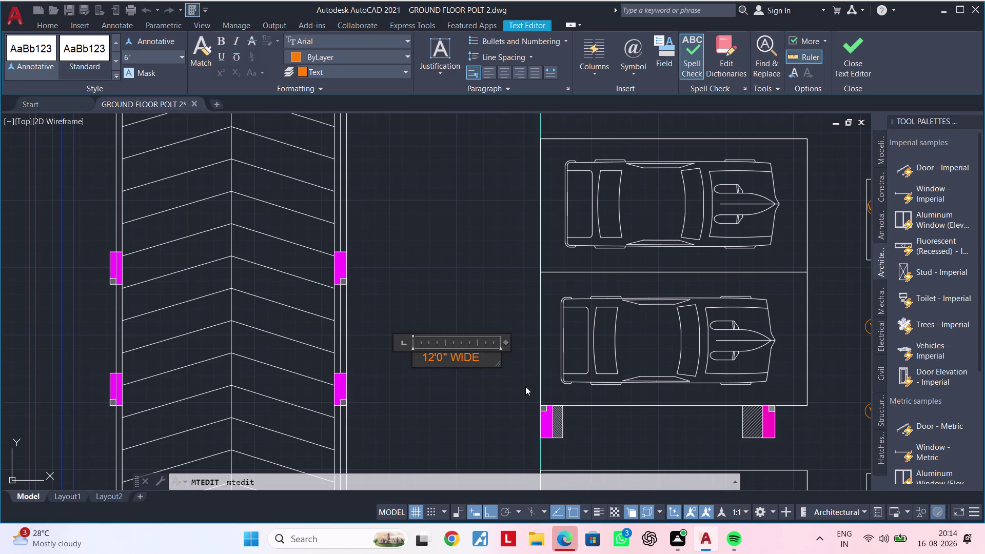
text(DR)
text(I)
text(V)
text(EW)
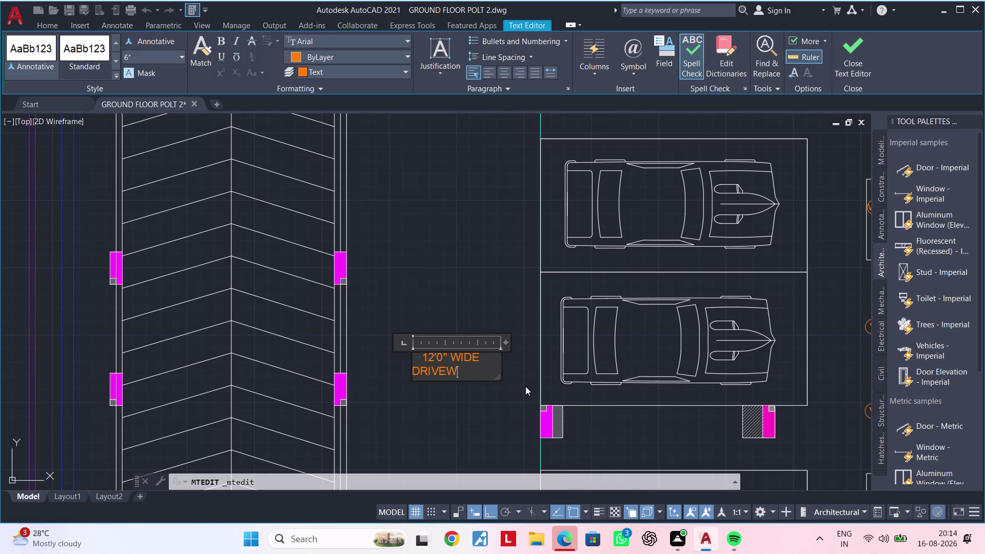
text(AY)
Widen the label's text box to fit one line and save the text changes.
click(504, 340)
drag(505, 341, 528, 340)
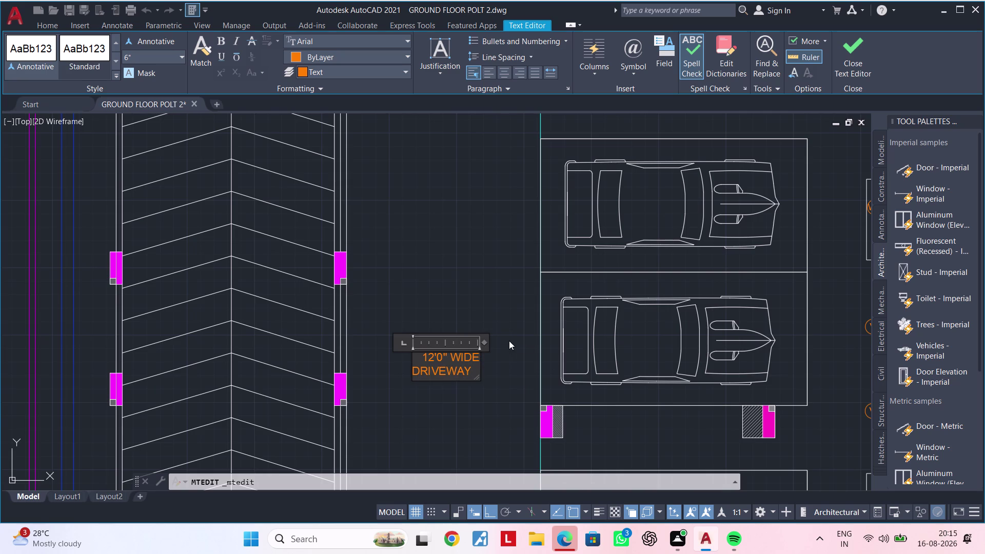
click(483, 341)
drag(486, 341, 550, 341)
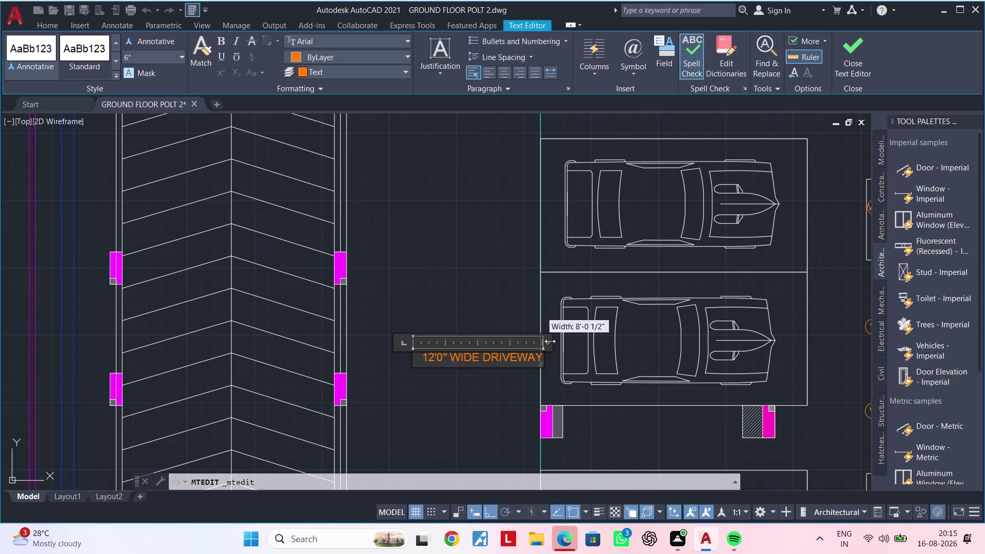
drag(549, 341, 554, 342)
scroll(up, 3)
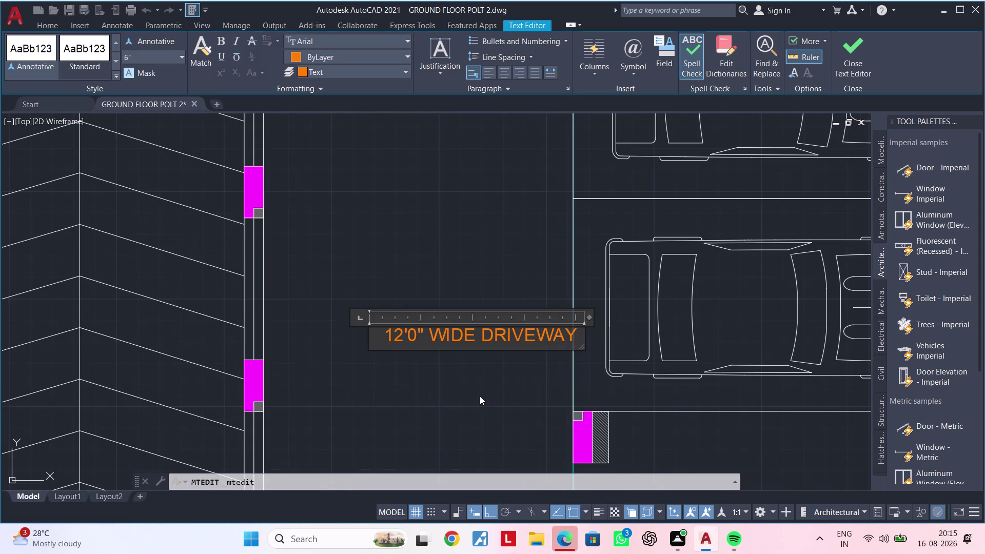
key(Escape)
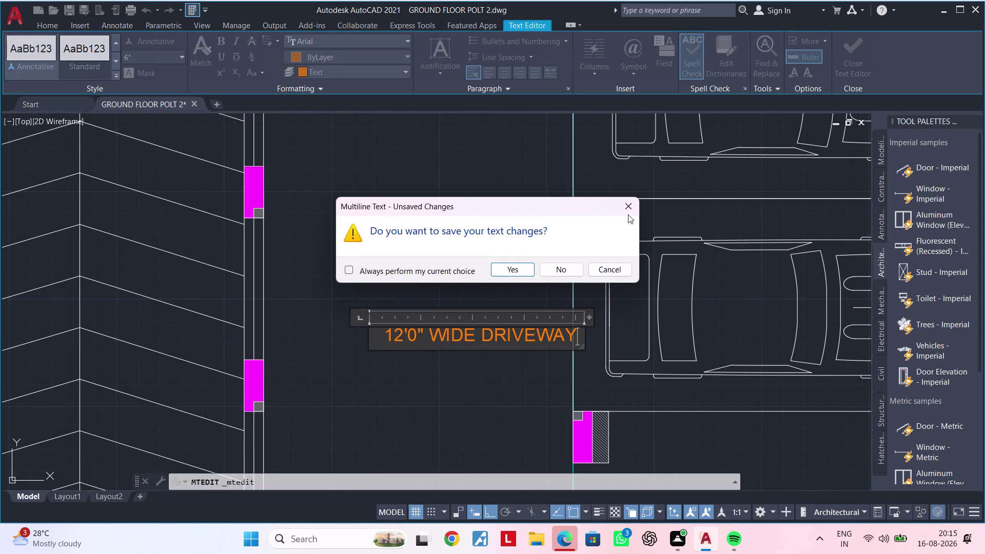
click(629, 208)
scroll(down, 3)
click(456, 360)
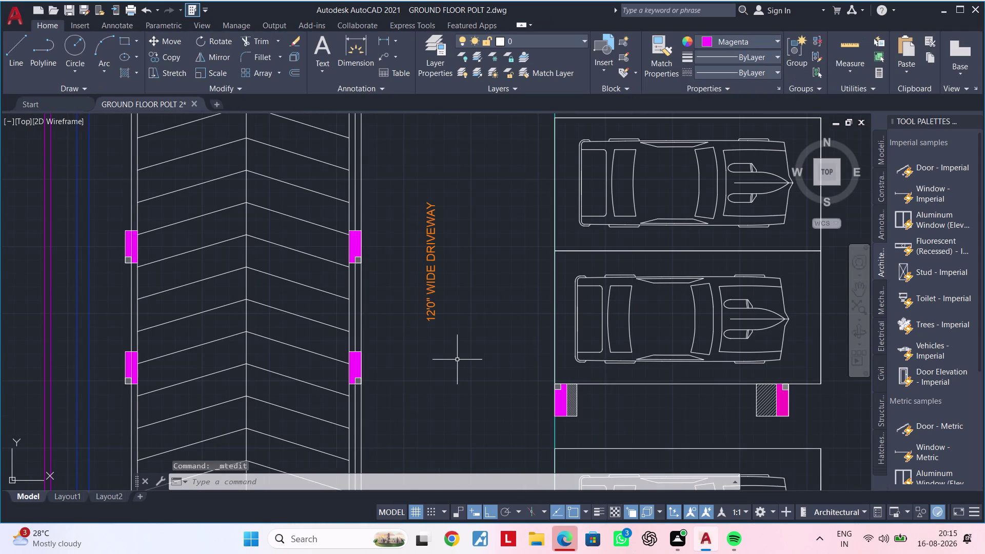
Change the 12'0" WIDE DRIVEWAY label's colour to Green.
middle_drag(456, 360, 404, 373)
click(381, 300)
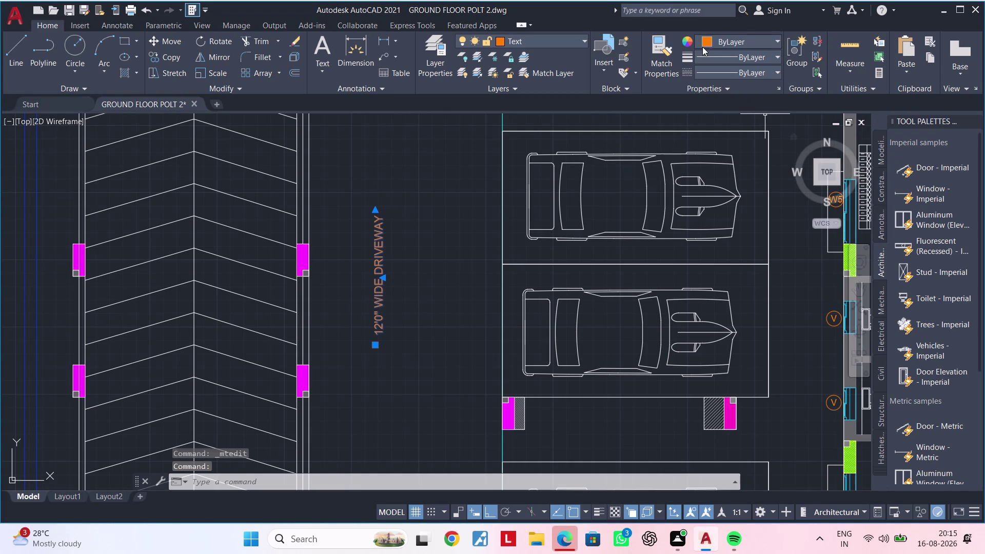
click(707, 42)
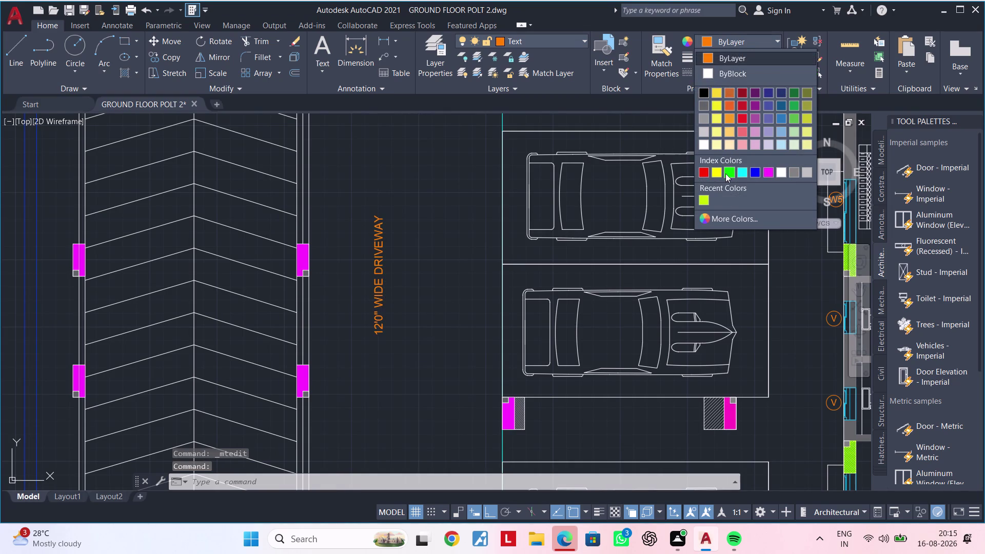
click(725, 173)
key(Escape)
Copy the green driveway label onto the chevron ramp with CO.
middle_drag(476, 262, 556, 250)
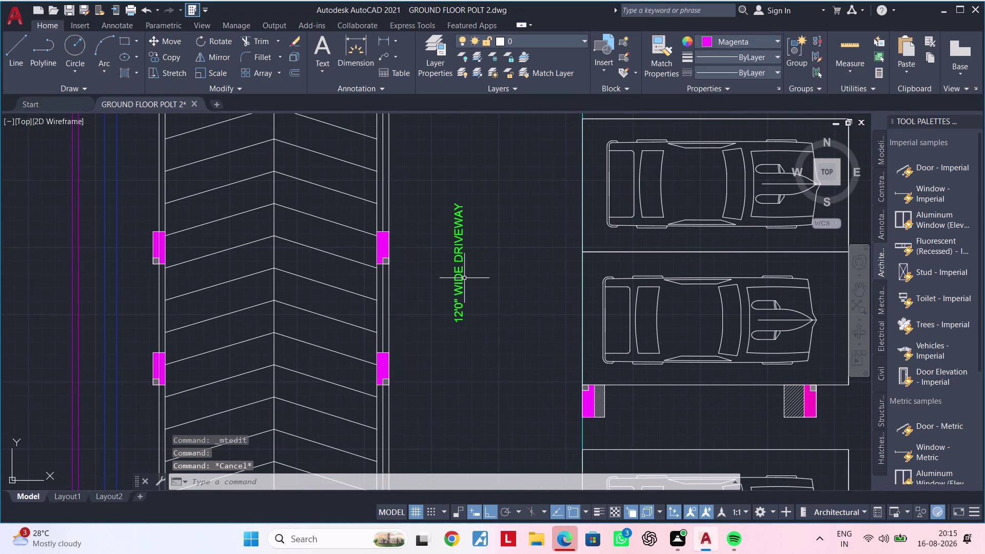
click(461, 278)
text(CO)
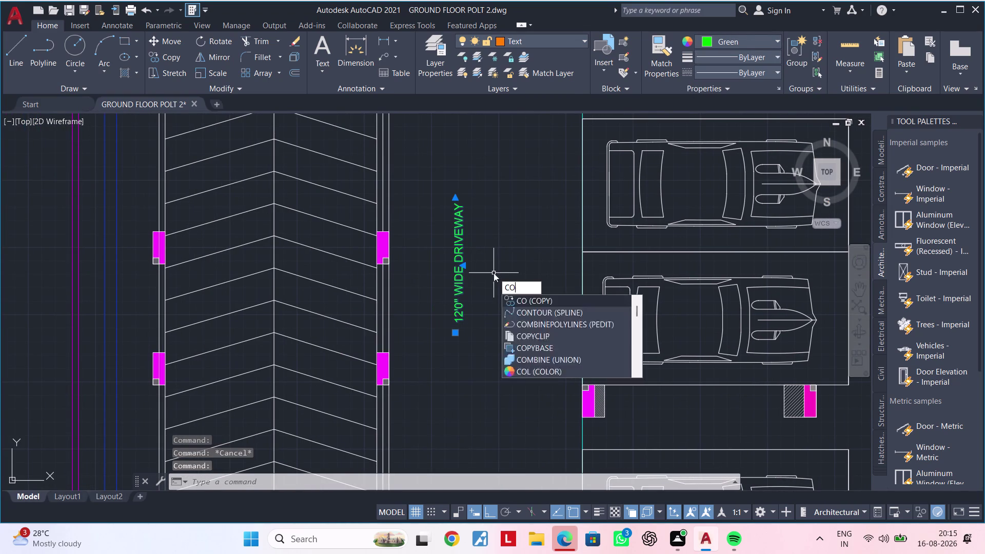
key(space)
click(460, 273)
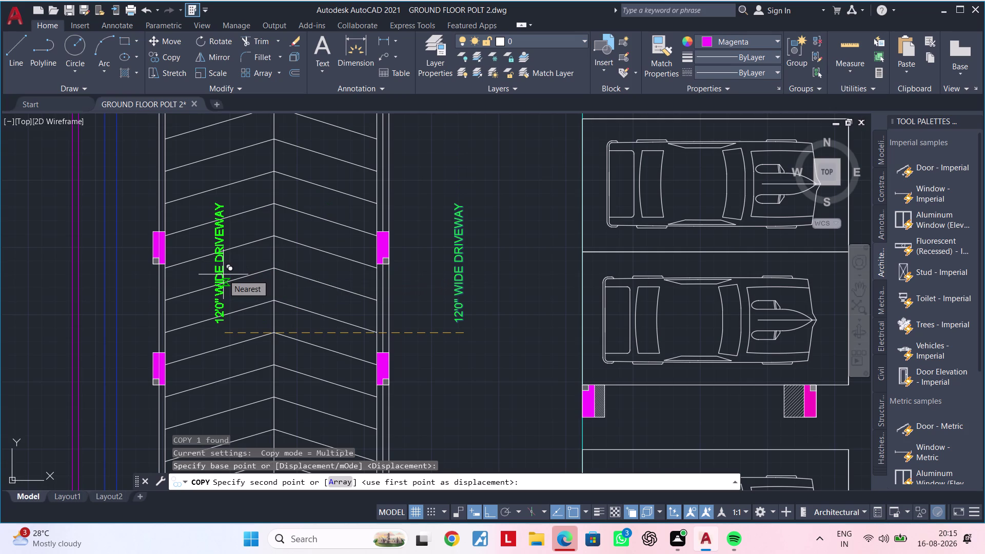
click(223, 275)
key(Escape)
key(Escape)
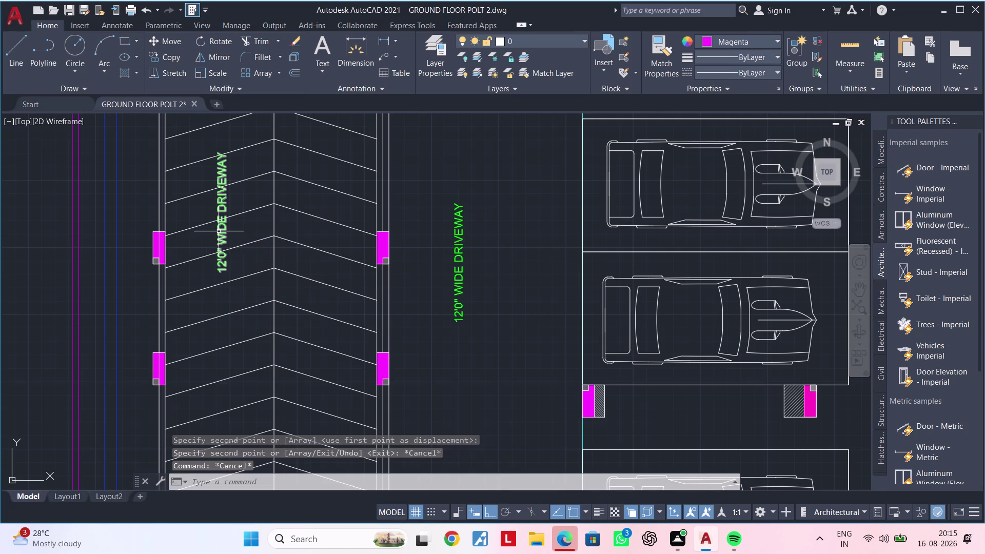
double_click(221, 231)
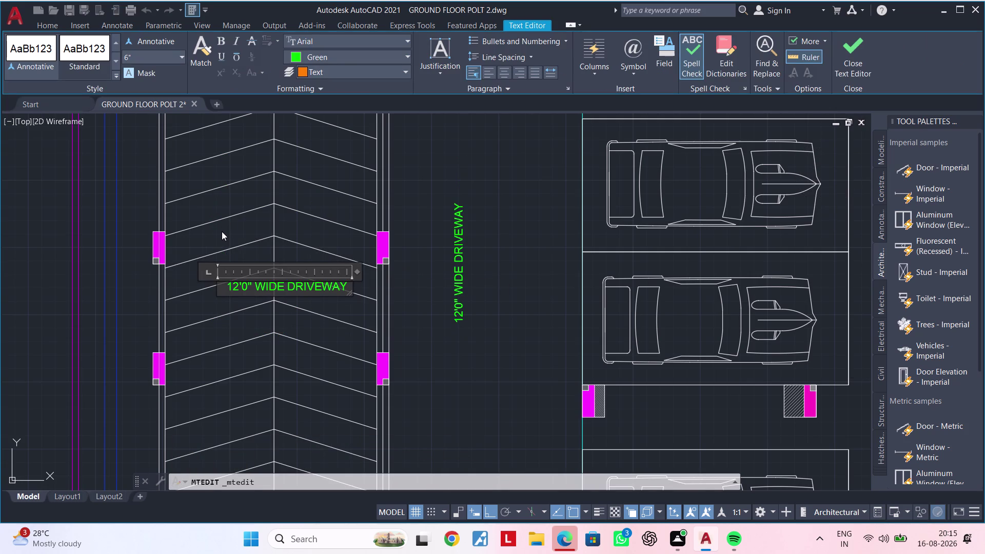
Replace the copied label's driveway wording with RAMP DOWN TO CELLAR.
key(Right)
key(Right)
key(Right)
key(Right)
key(BackSpace)
key(BackSpace)
key(BackSpace)
key(BackSpace)
key(BackSpace)
key(BackSpace)
key(BackSpace)
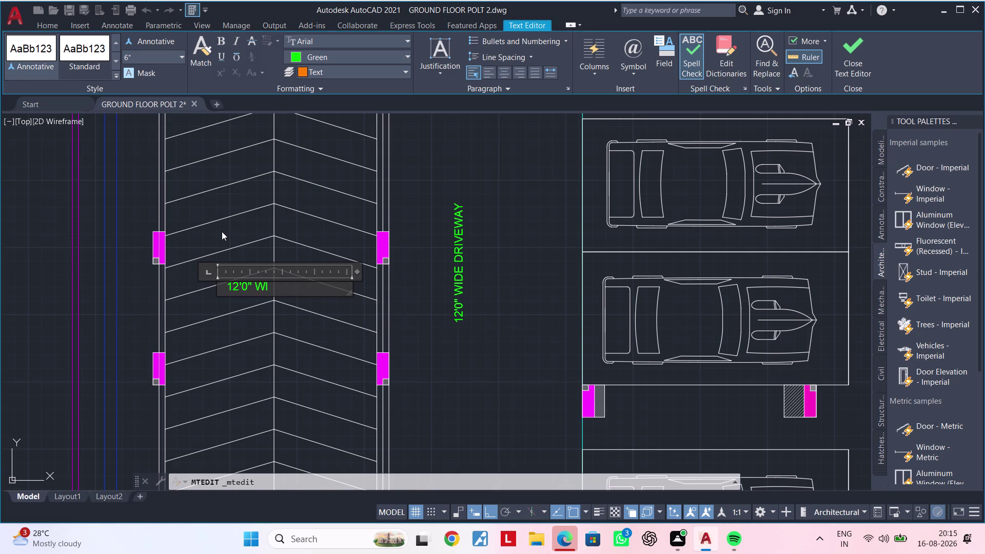
key(BackSpace)
key(BackSpace)
key(BackSpace)
key(BackSpace)
key(BackSpace)
key(BackSpace)
key(BackSpace)
key(BackSpace)
text(RAMP)
key(space)
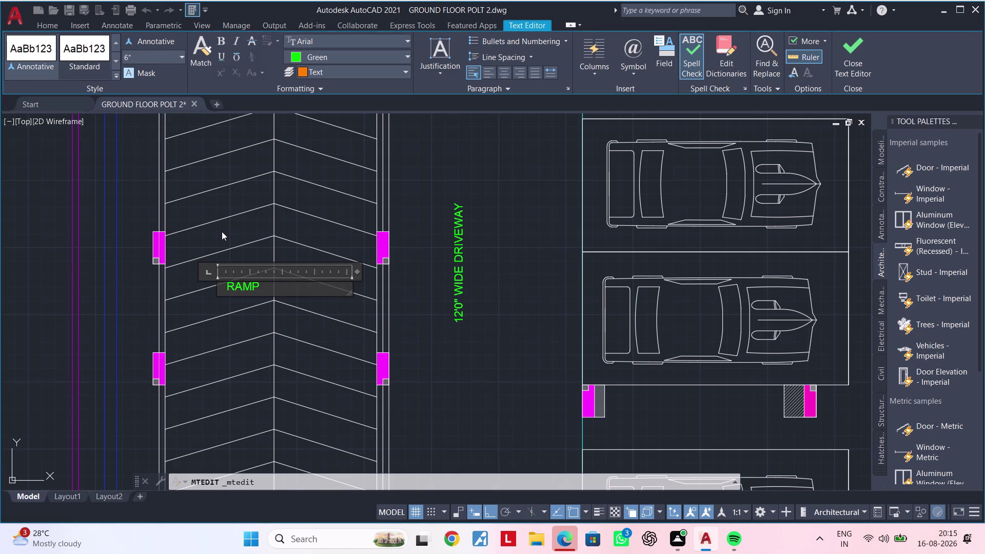
text(DOE)
text(N)
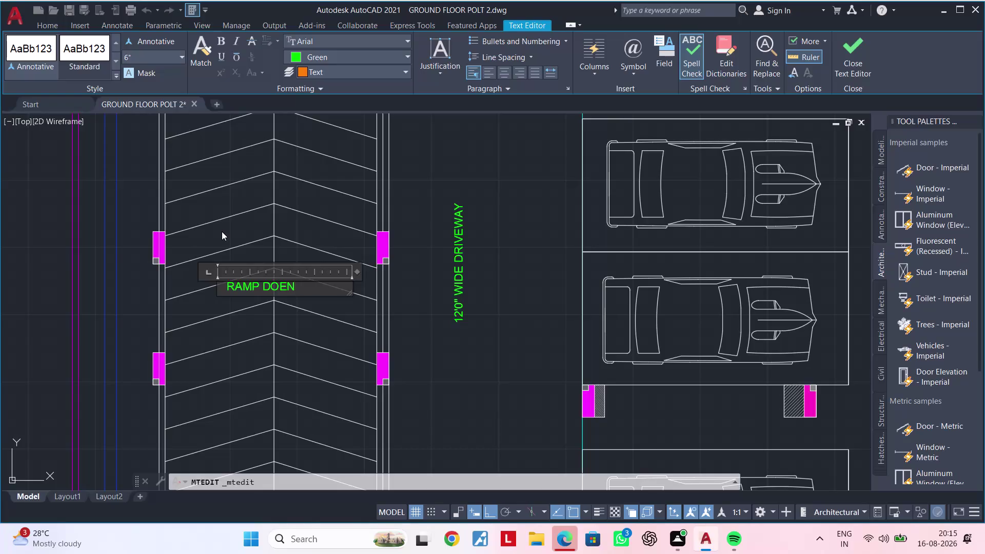
key(BackSpace)
key(BackSpace)
text(WN)
key(space)
text(TO)
key(space)
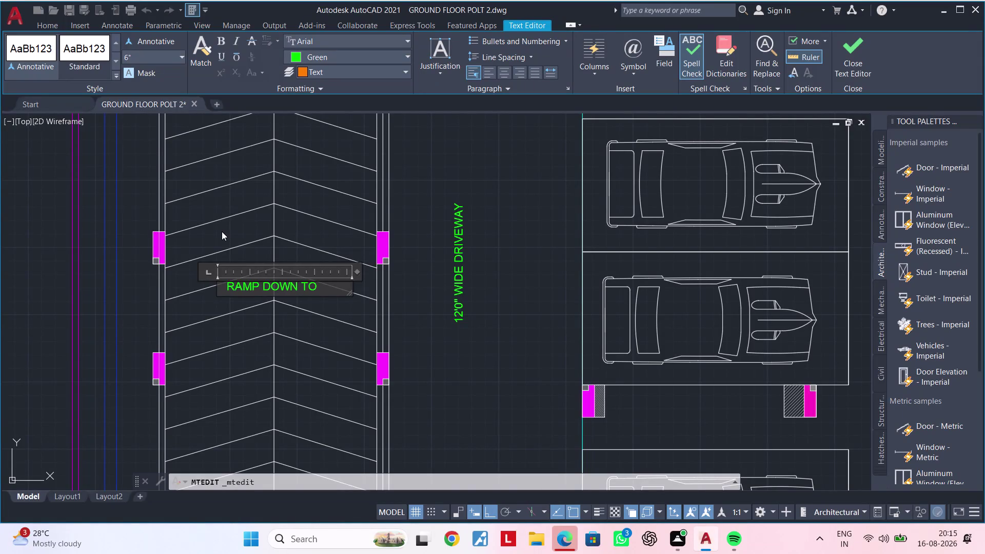
text(CELL)
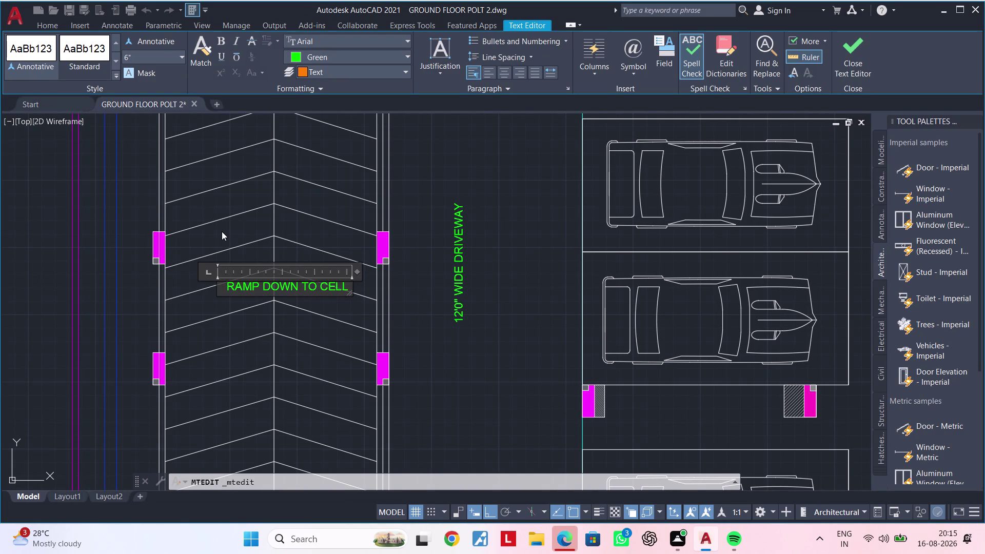
text(AR)
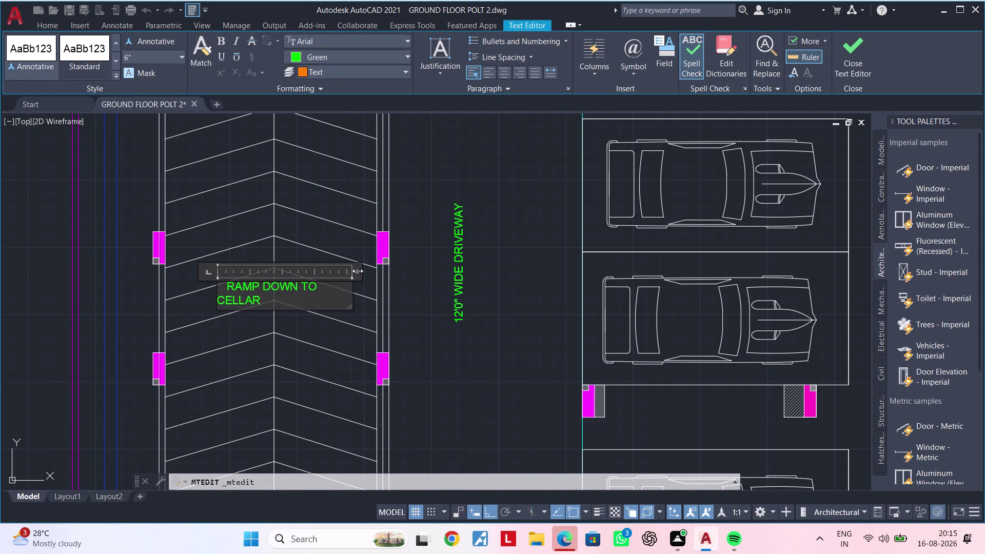
Adjust the ramp label's text box width across several editing attempts.
drag(358, 270, 364, 270)
drag(374, 271, 386, 272)
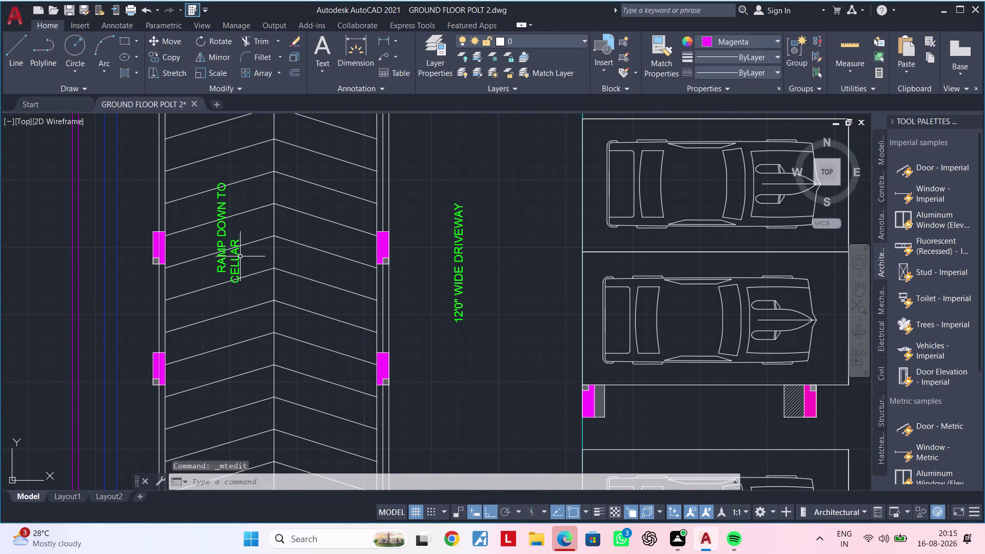
double_click(237, 257)
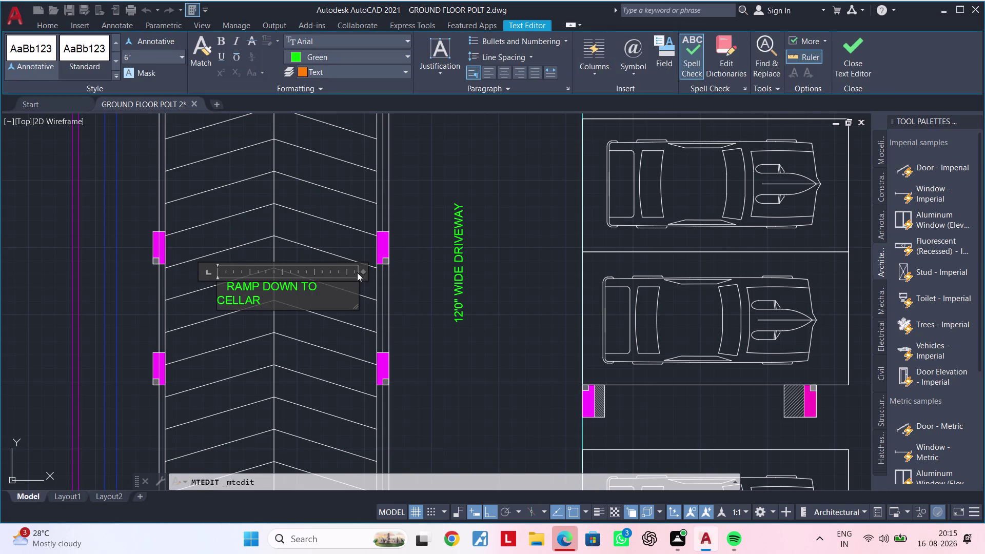
double_click(363, 270)
click(406, 271)
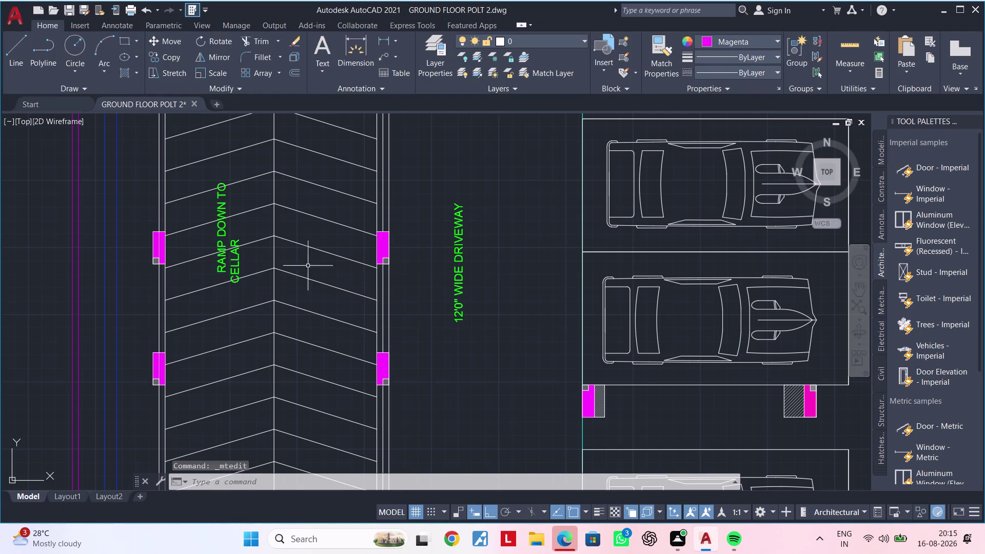
double_click(234, 253)
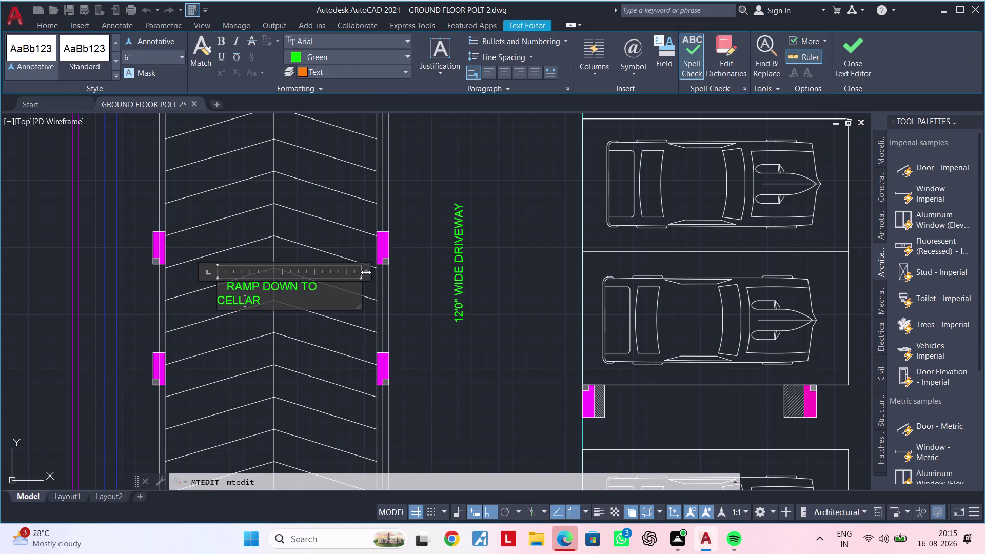
click(366, 272)
drag(382, 272, 411, 272)
click(412, 272)
key(Escape)
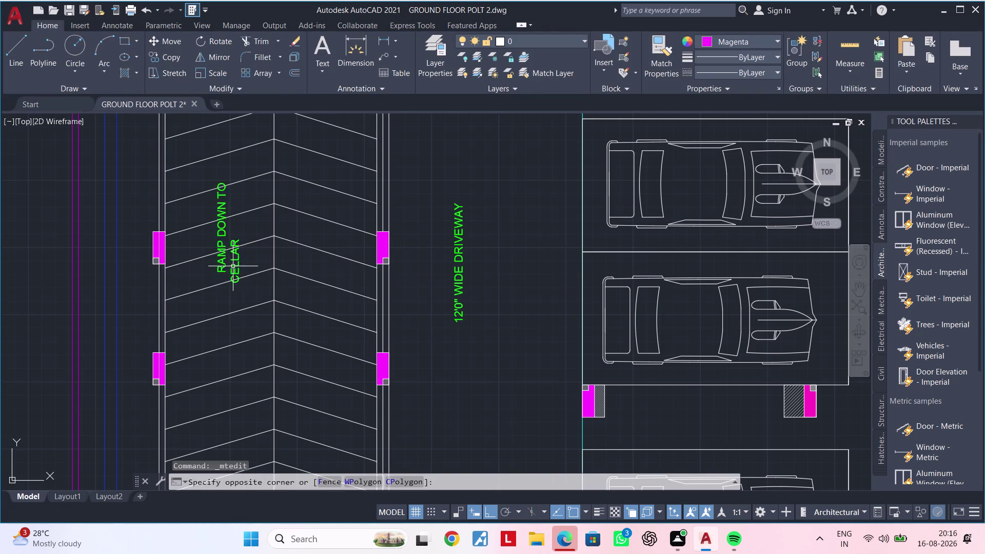
Widen the ramp label's box until it fits one line, then close the editor.
double_click(231, 264)
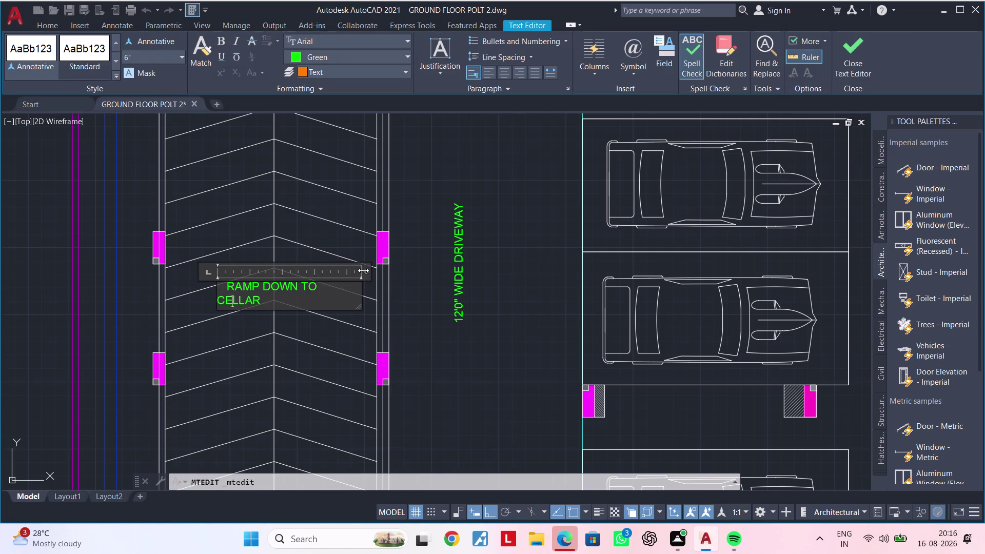
click(363, 270)
drag(363, 270, 414, 270)
click(414, 270)
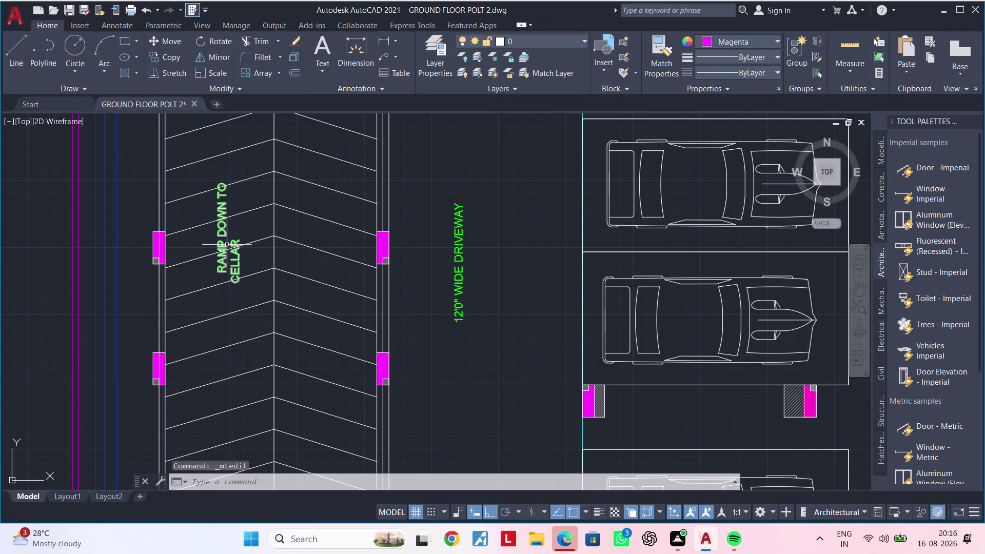
double_click(226, 244)
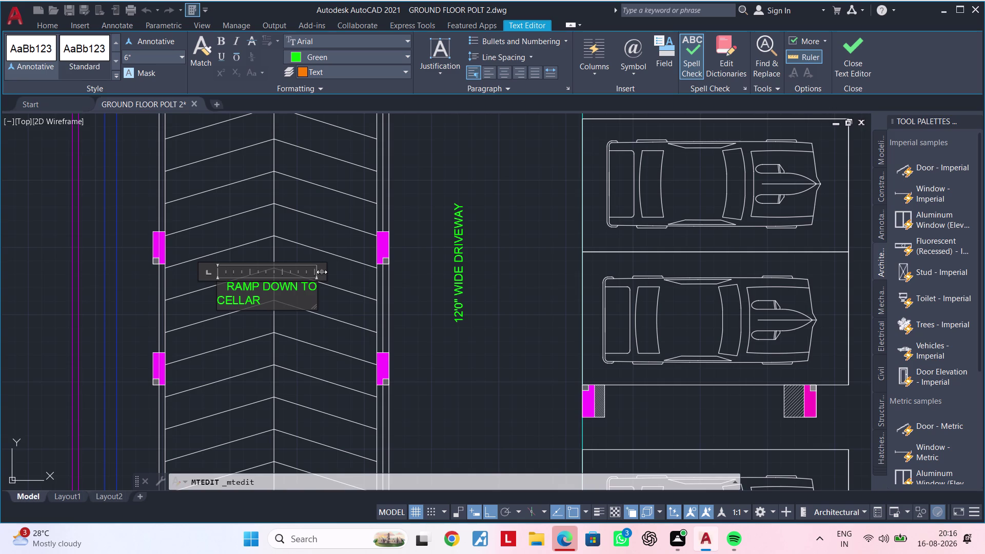
drag(321, 272, 341, 272)
drag(344, 272, 394, 273)
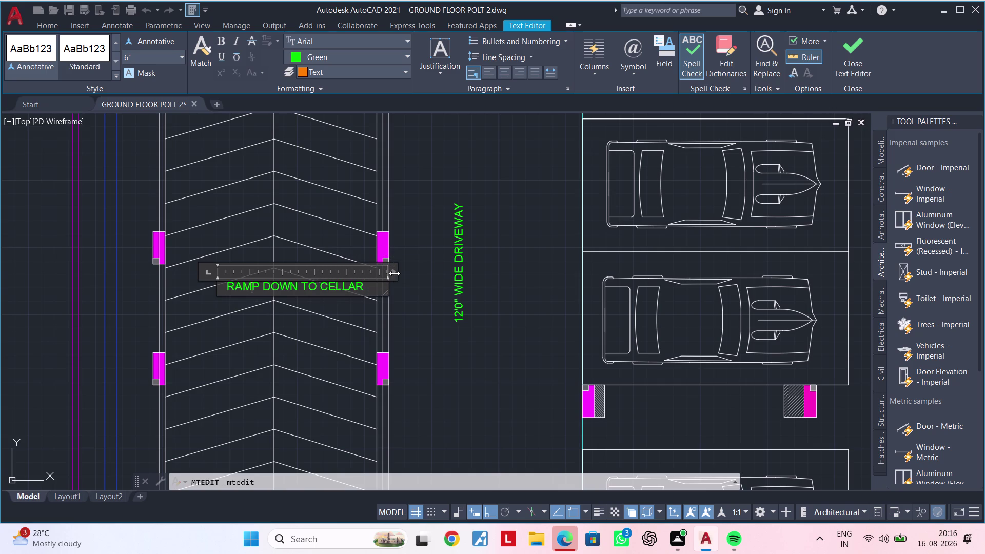
click(348, 308)
key(Escape)
scroll(down, 3)
middle_drag(331, 348, 312, 364)
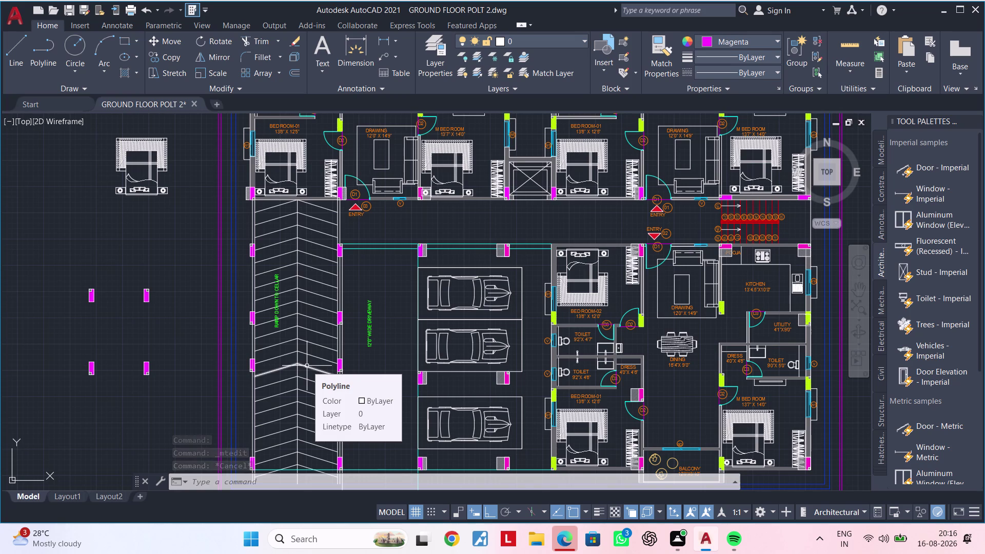
Select the RAMP DOWN TO CELLAR label and begin a CO copy from a base point.
scroll(up, 3)
click(272, 306)
scroll(down, 3)
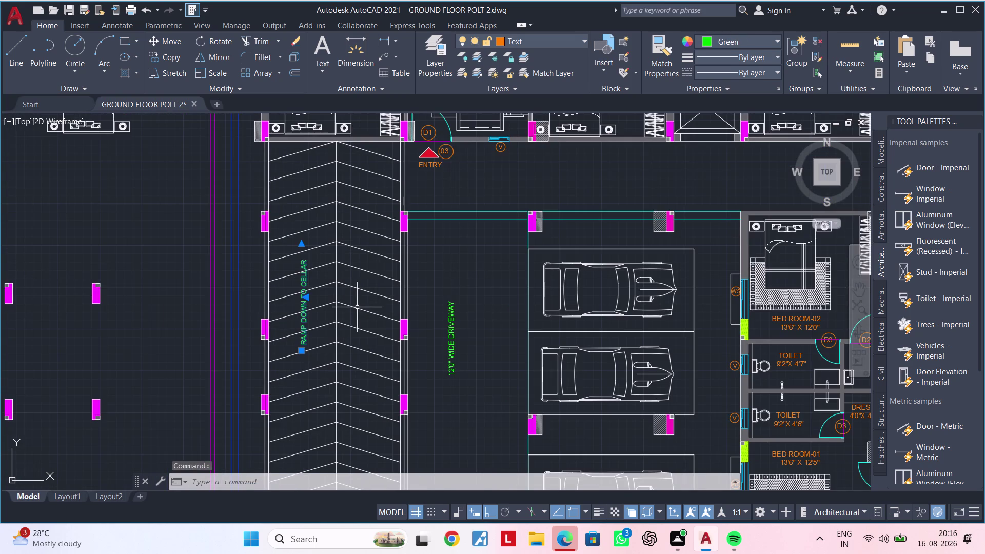
key(c)
text(O)
key(space)
click(302, 304)
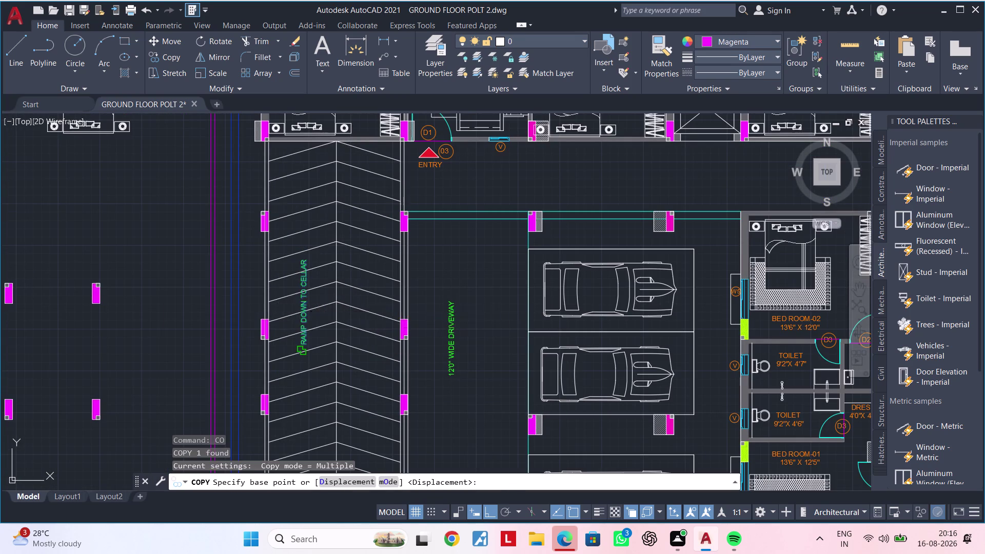
Place the label copy beside BED ROOM-02.
scroll(down, 3)
middle_drag(293, 228, 263, 380)
scroll(up, 3)
scroll(up, 3)
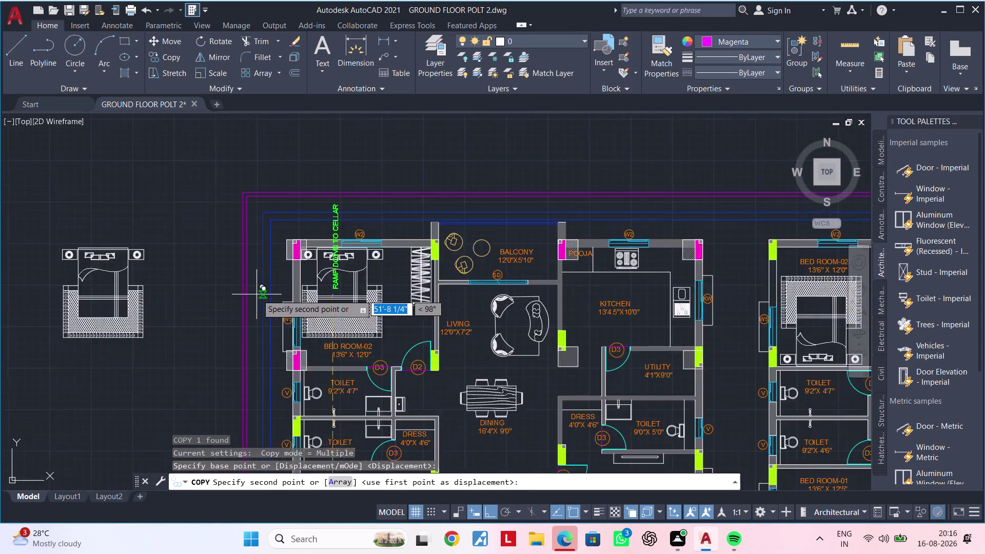
scroll(up, 3)
click(489, 518)
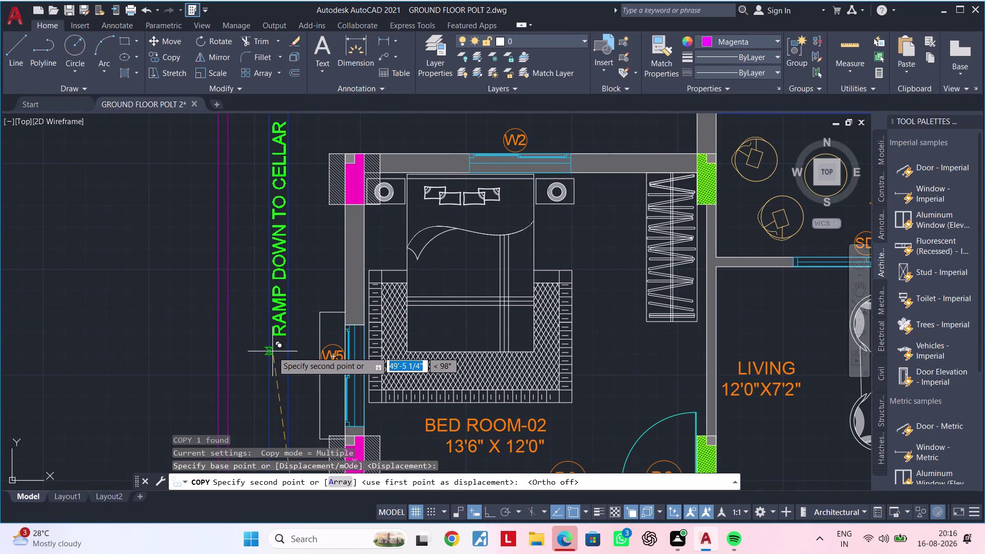
click(273, 352)
key(Escape)
key(Escape)
double_click(276, 280)
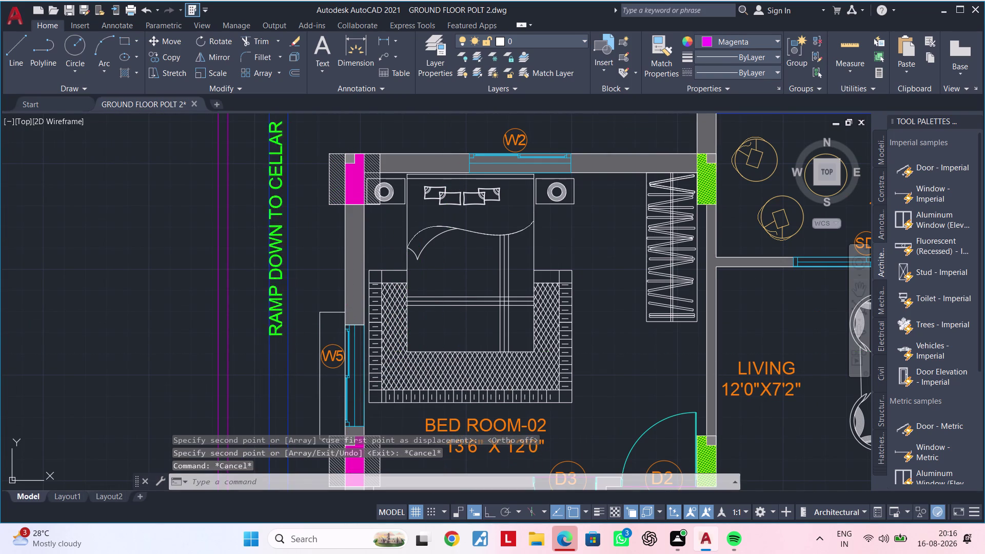
Delete the old wording from the copied label beside Bed Room-02.
key(Right)
key(Right)
key(Right)
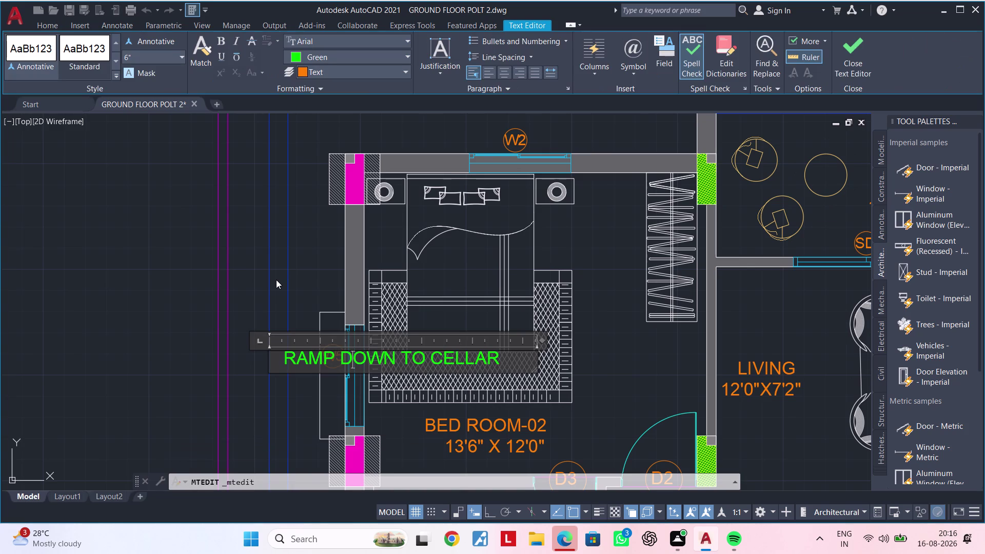
key(Right)
key(Right)
key(Right)
key(BackSpace)
key(BackSpace)
key(BackSpace)
key(BackSpace)
key(BackSpace)
key(BackSpace)
key(BackSpace)
key(BackSpace)
key(BackSpace)
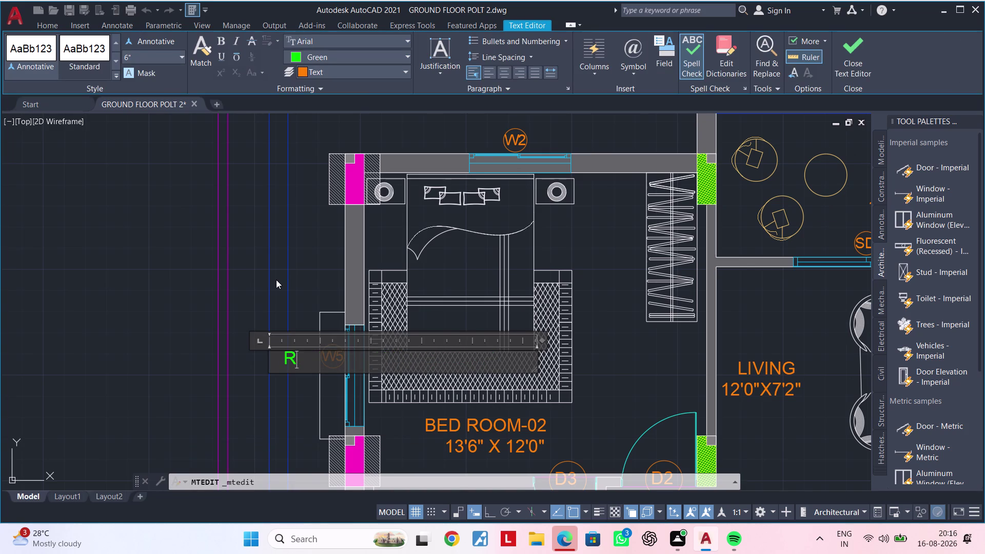
key(BackSpace)
Enter the new label text SALABLE AREA - 1981 SFT.
text(SA)
text(L)
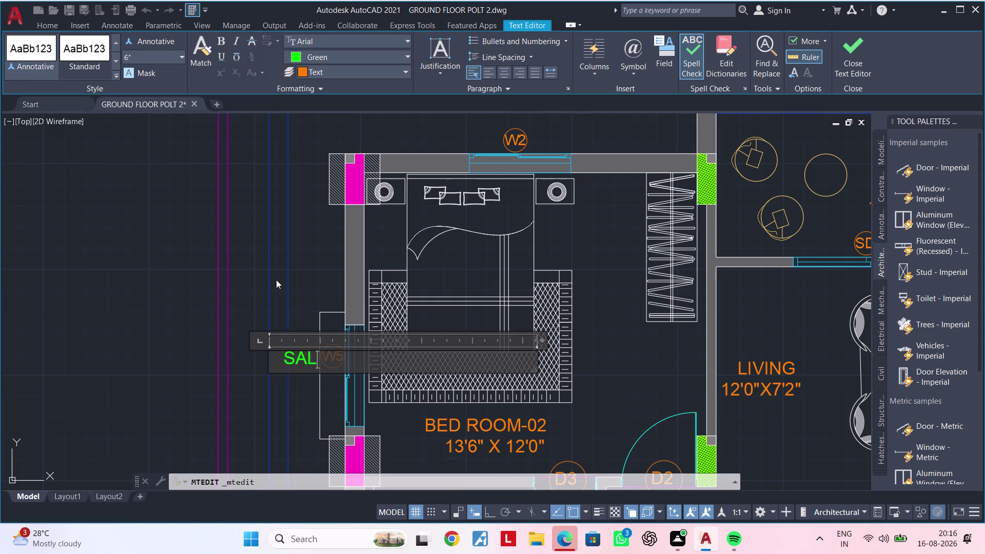
text(ABL)
text(E AR)
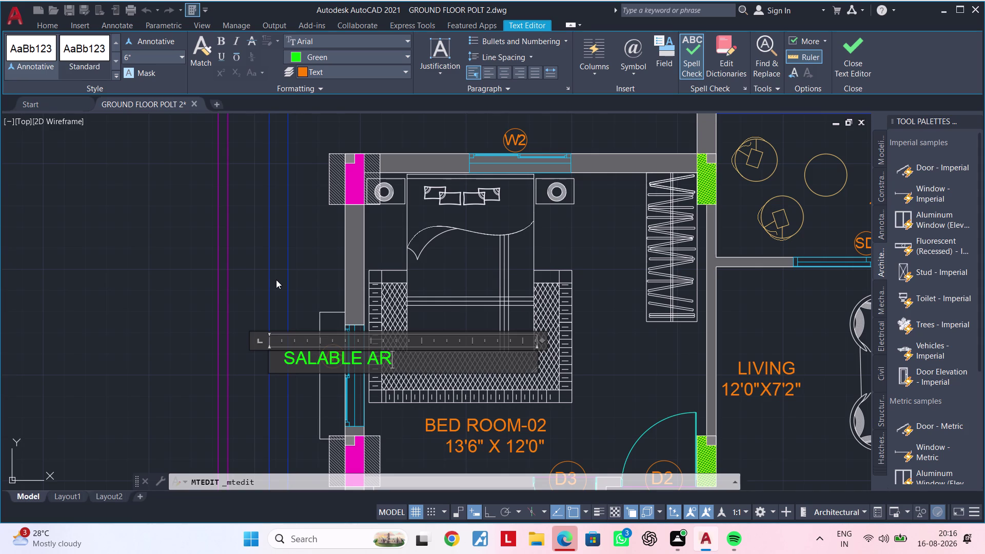
text(EA)
key(space)
text(-)
key(space)
text(19)
text(8)
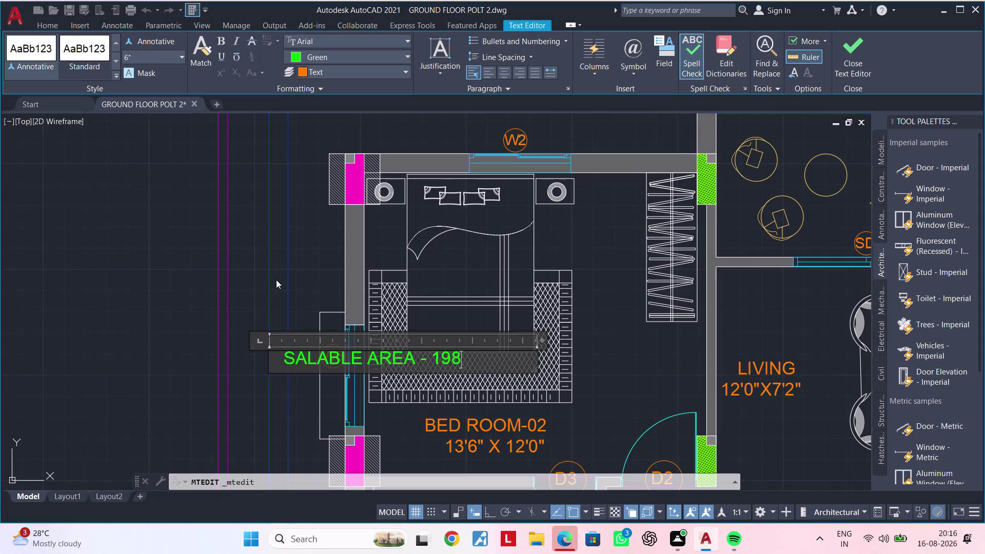
text(1)
text(SF)
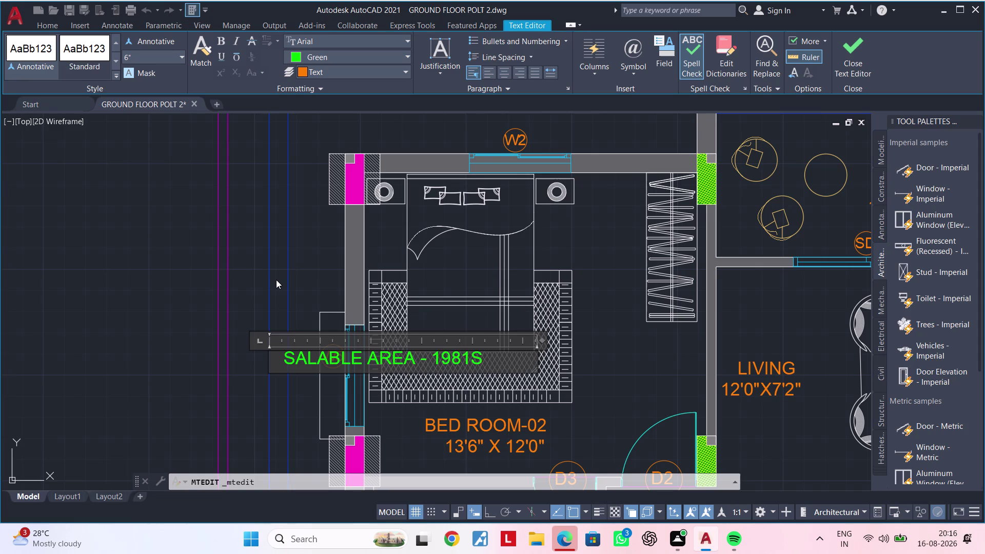
text(T)
Correct the area number to 1981, space it from SFT, and finish the edit.
key(Left)
key(Left)
key(Left)
key(Left)
key(space)
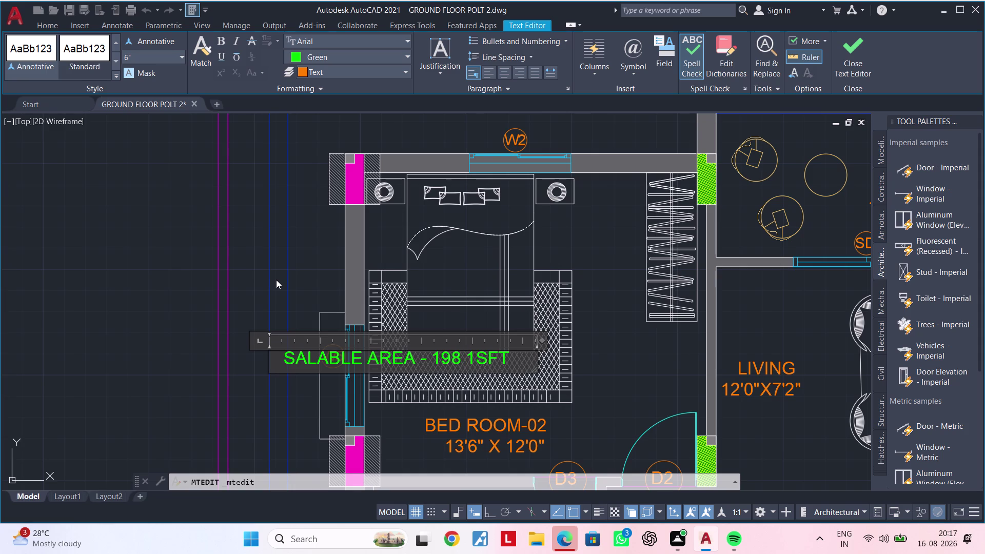
key(Right)
key(BackSpace)
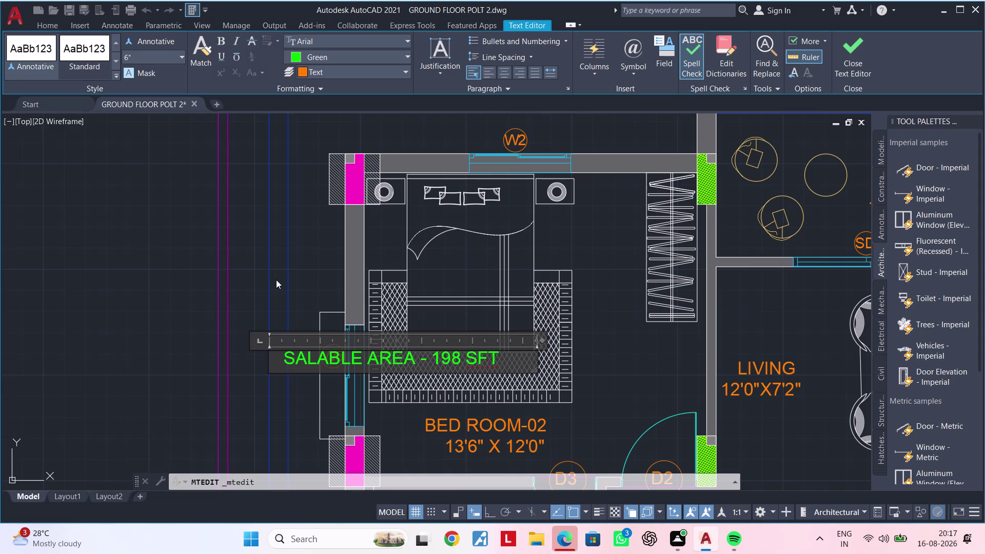
key(BackSpace)
text(1)
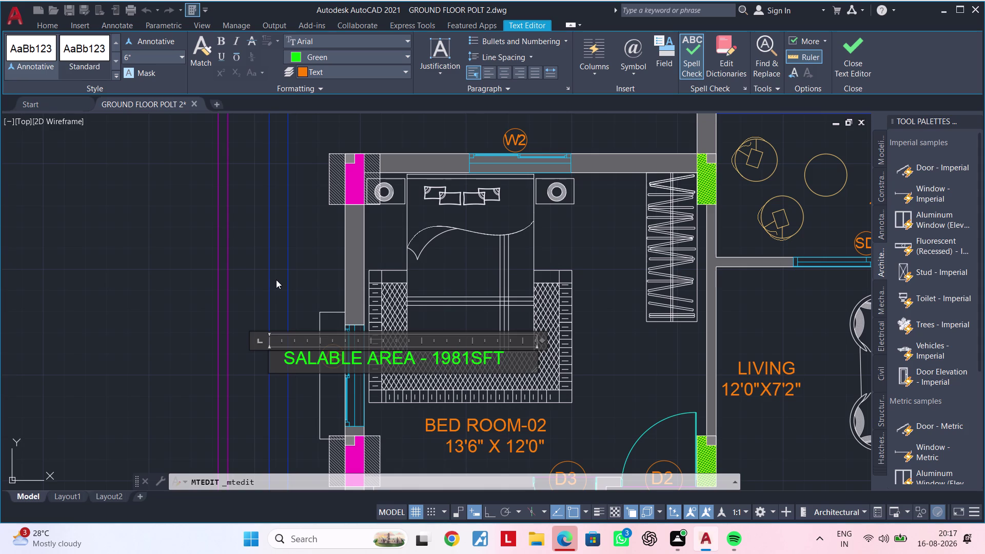
key(space)
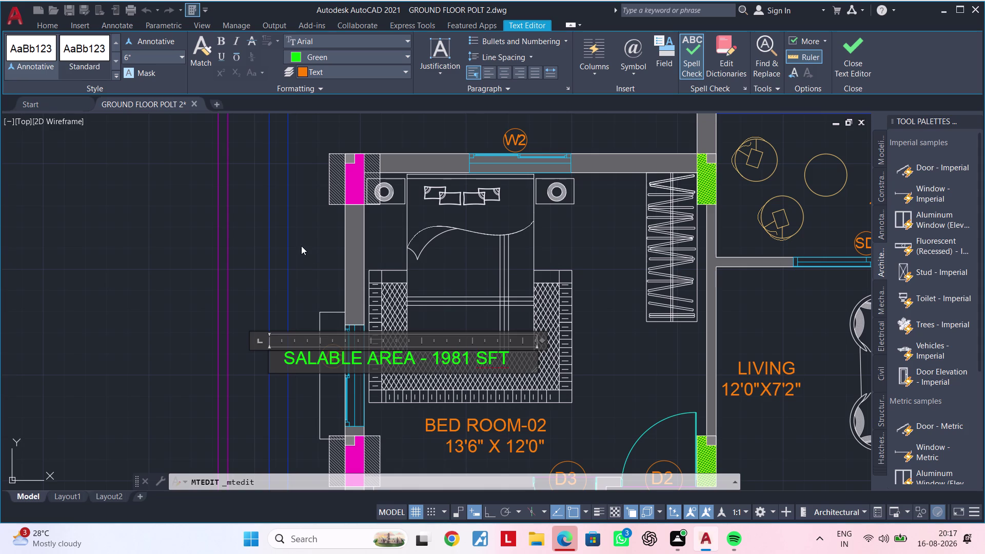
click(302, 246)
scroll(down, 3)
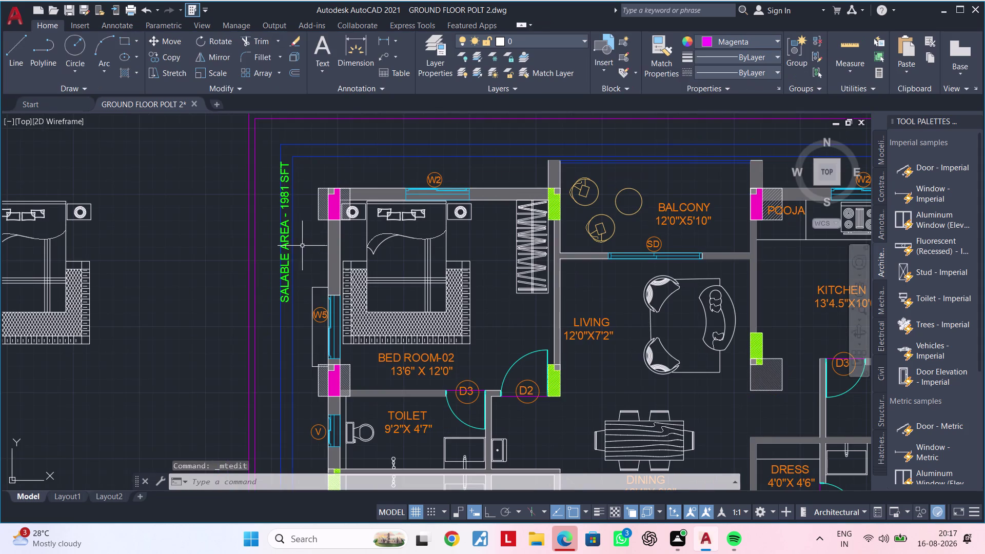
Copy the SALABLE AREA - 1981 SFT label just left of the original and start editing the copy.
middle_drag(308, 274, 309, 279)
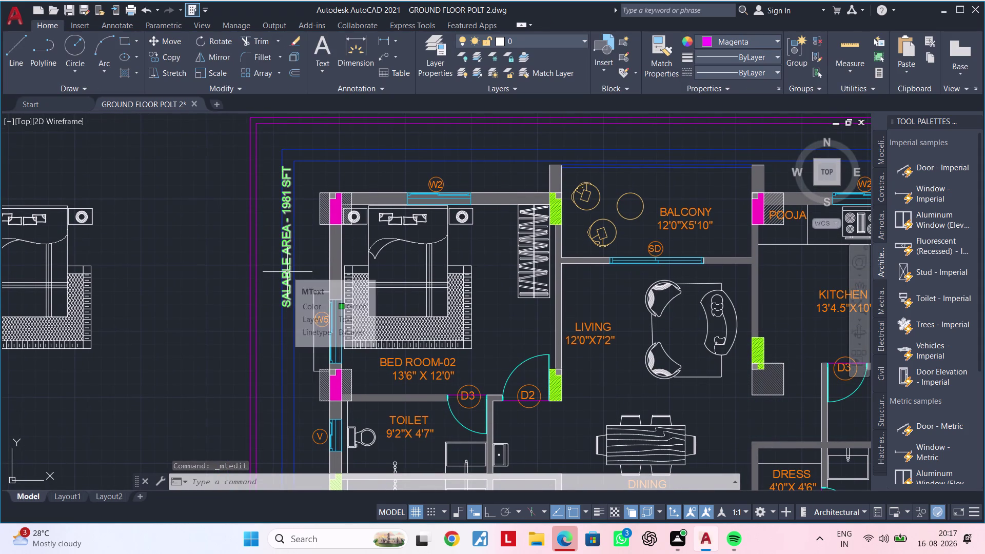
click(287, 272)
text(CO)
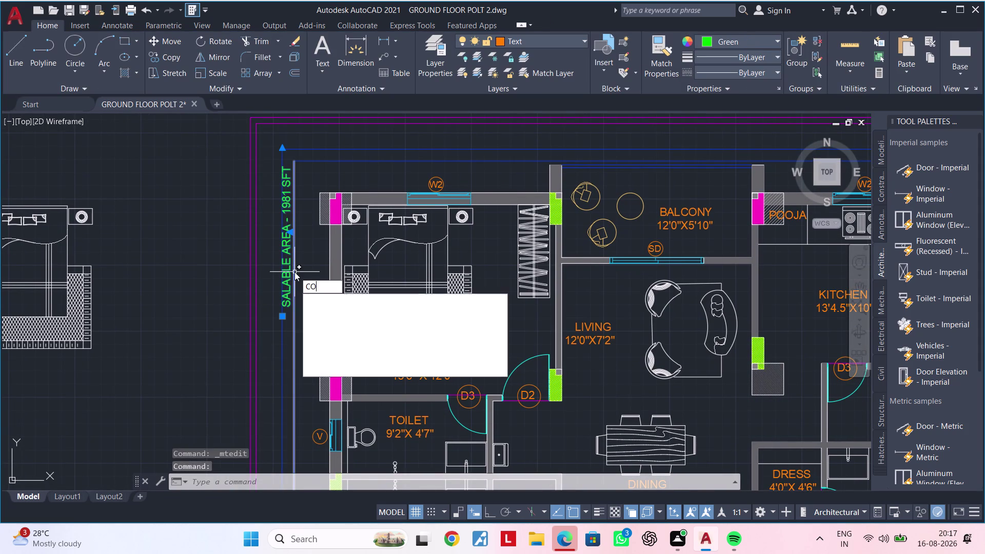
key(space)
click(289, 272)
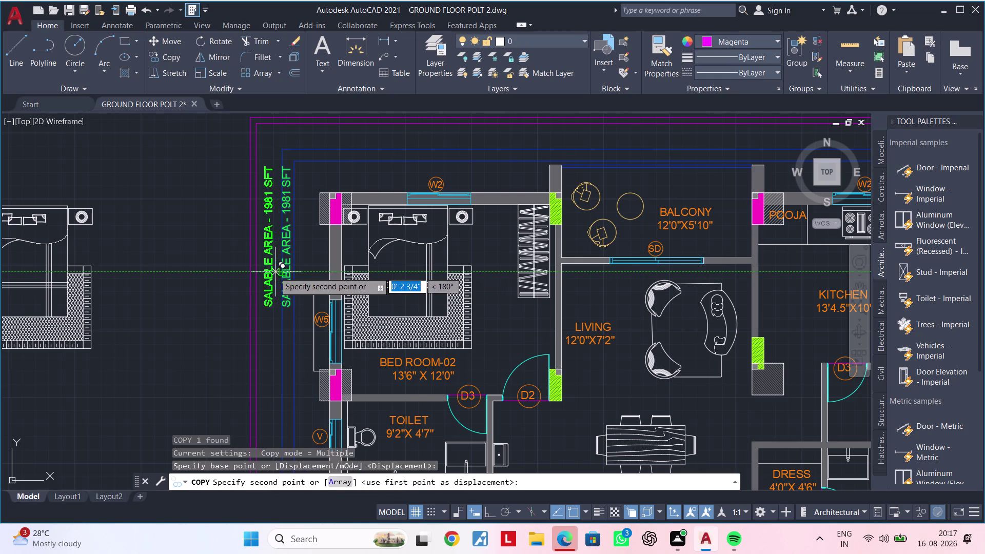
scroll(up, 3)
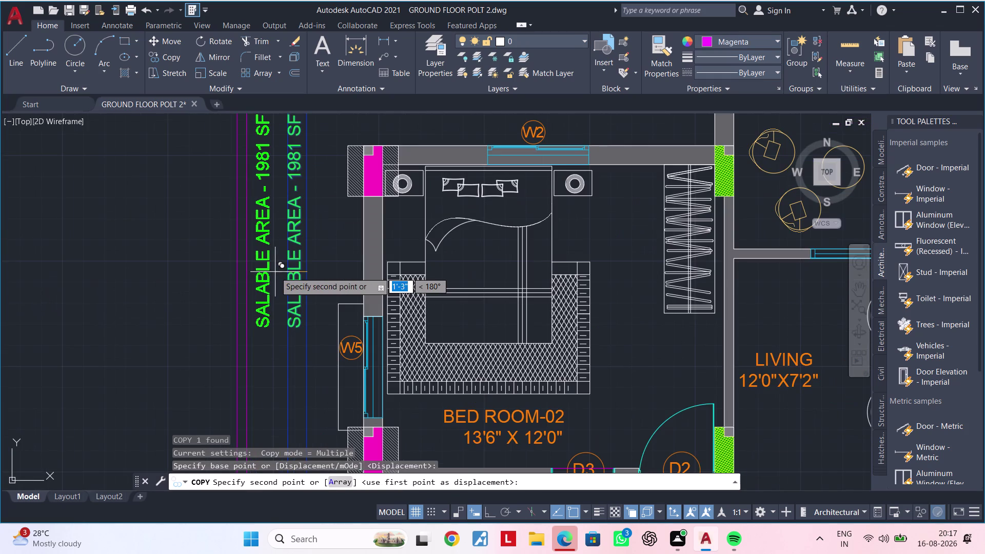
click(275, 271)
key(Escape)
key(Escape)
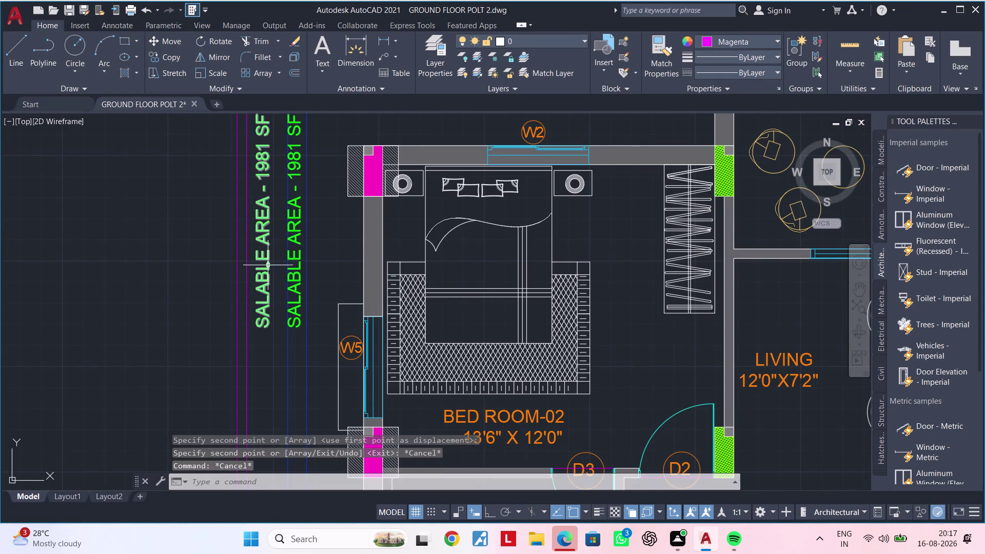
double_click(268, 265)
key(Right)
Replace the copied label's wording with WEST.
key(Right)
key(Right)
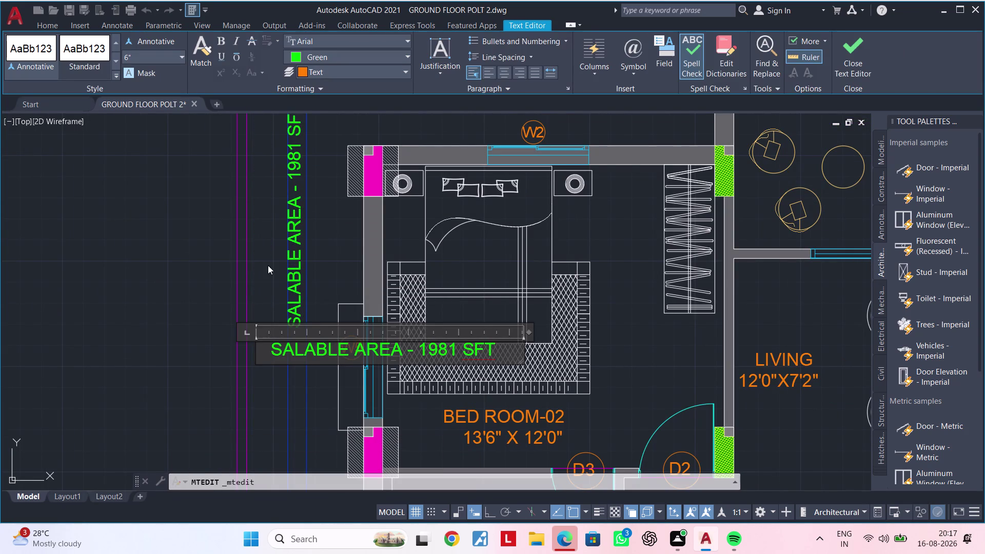
key(BackSpace)
key(BackSpace)
key(BackSpace)
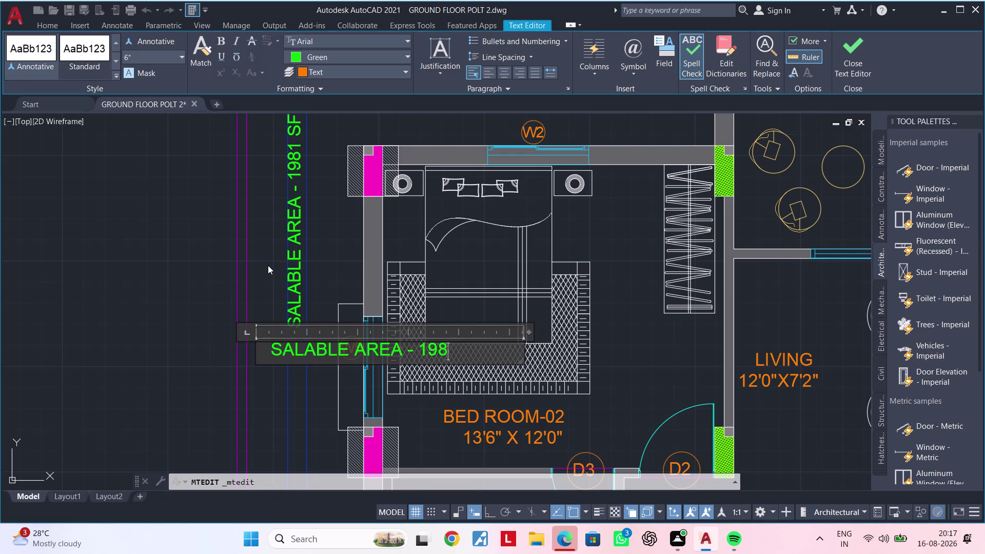
key(BackSpace)
key(BackSpace)
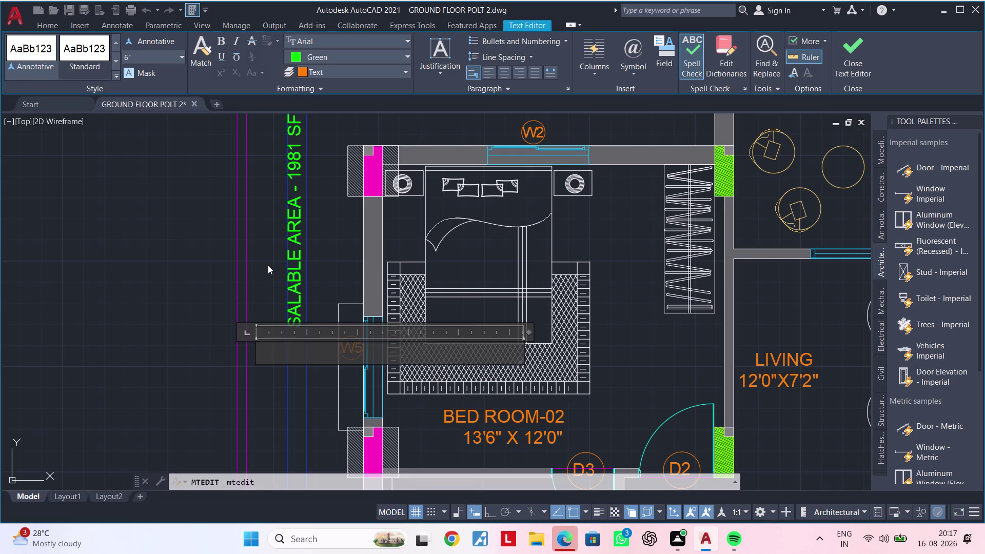
text(WE)
text(SR)
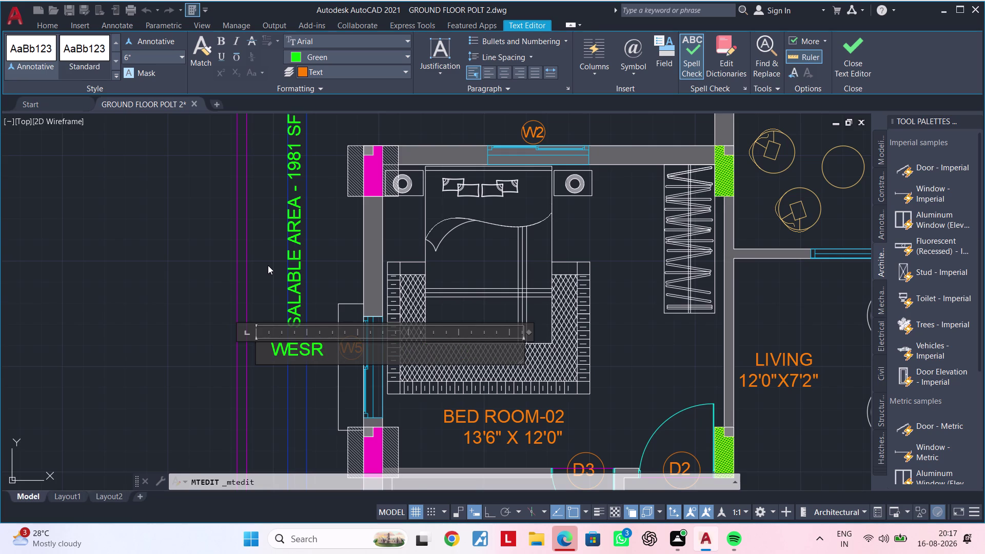
key(BackSpace)
key(t)
Exit the text editor keeping the changes, and select the WEST label.
key(Escape)
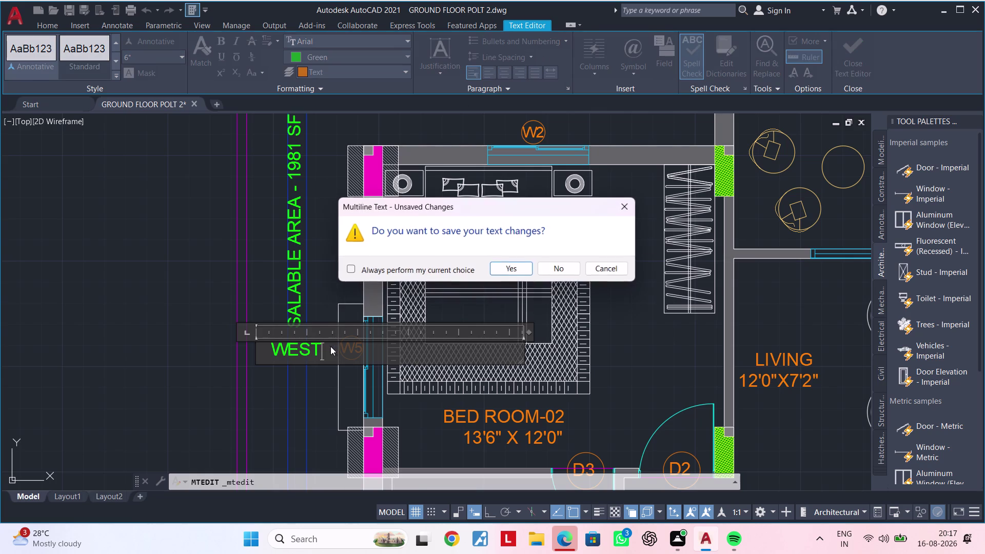
click(624, 197)
click(348, 239)
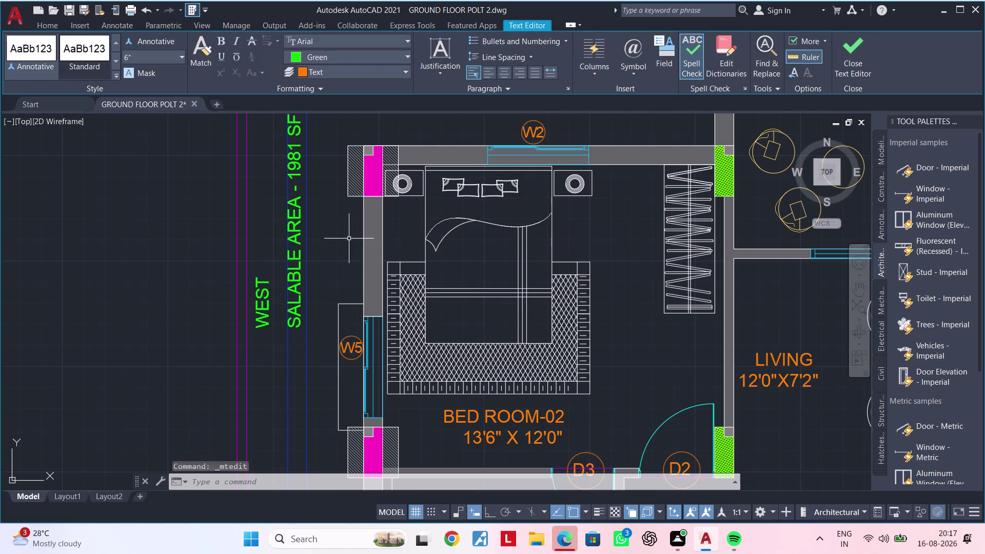
click(260, 311)
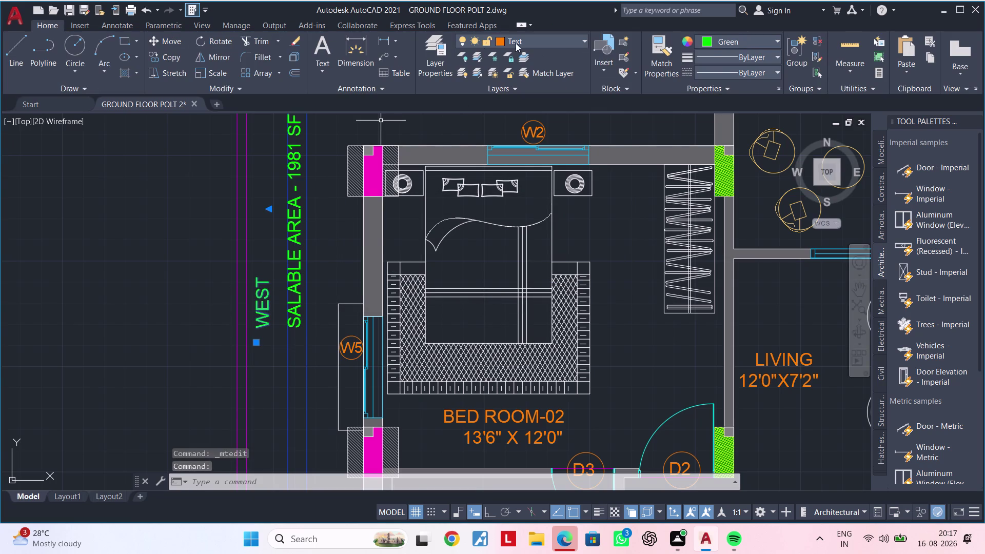
Change the WEST label's colour to White.
click(709, 41)
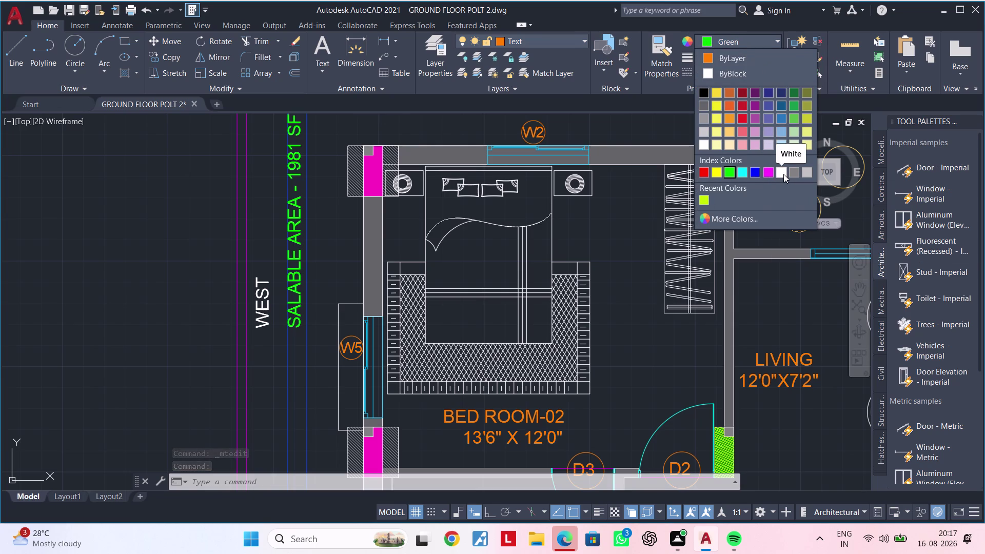
click(783, 174)
key(Escape)
key(Escape)
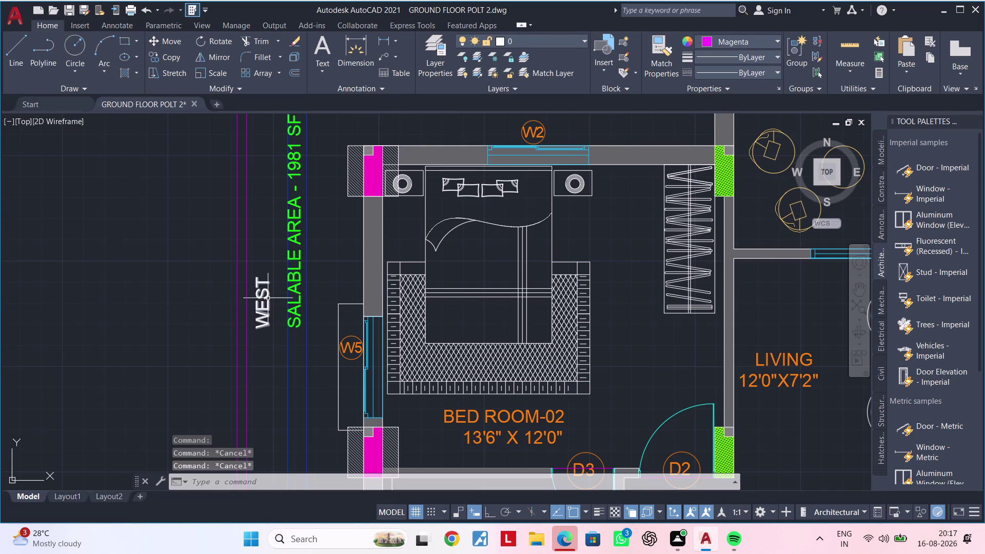
Move the WEST label upward alongside the top of the salable area note.
click(266, 298)
text(M M)
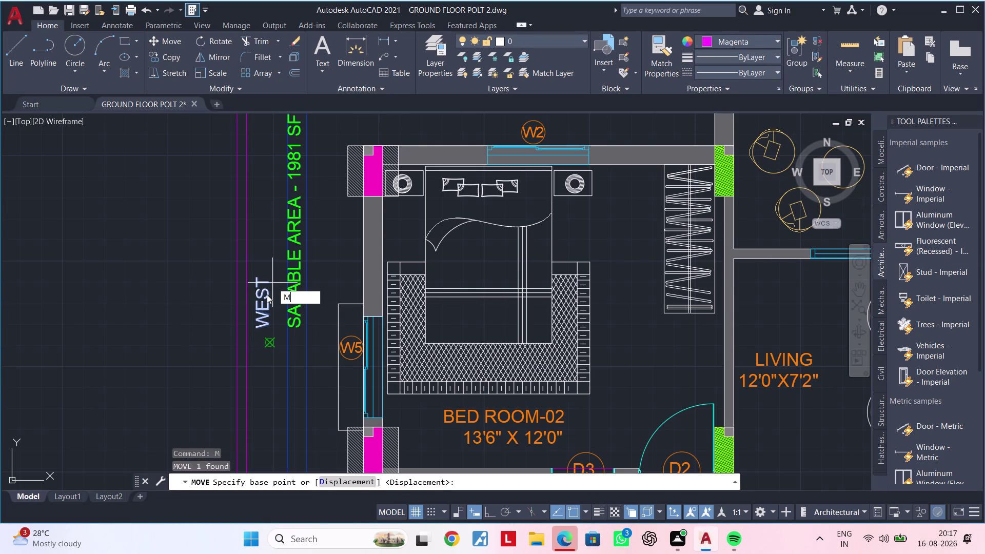
click(263, 297)
click(260, 294)
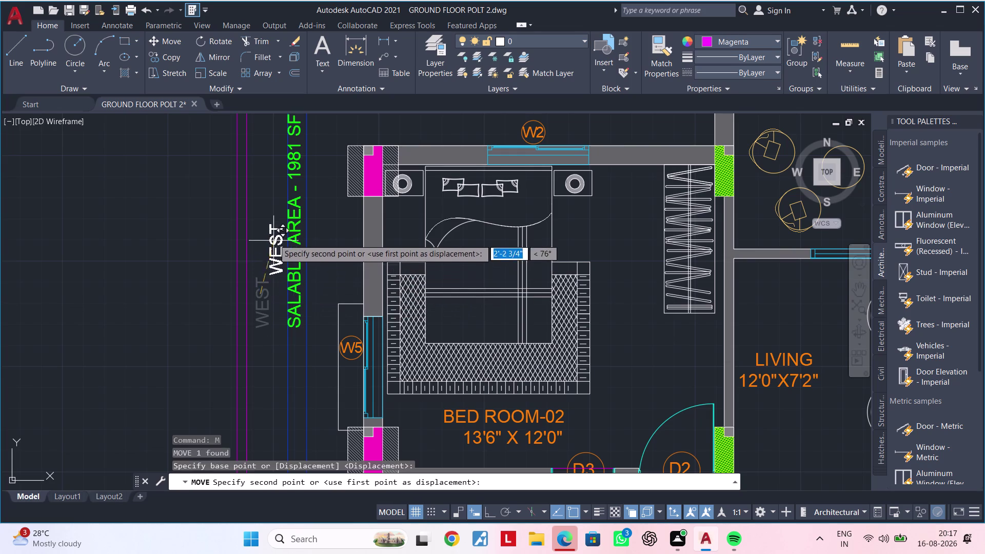
click(264, 210)
scroll(down, 3)
middle_drag(264, 209, 246, 220)
key(Escape)
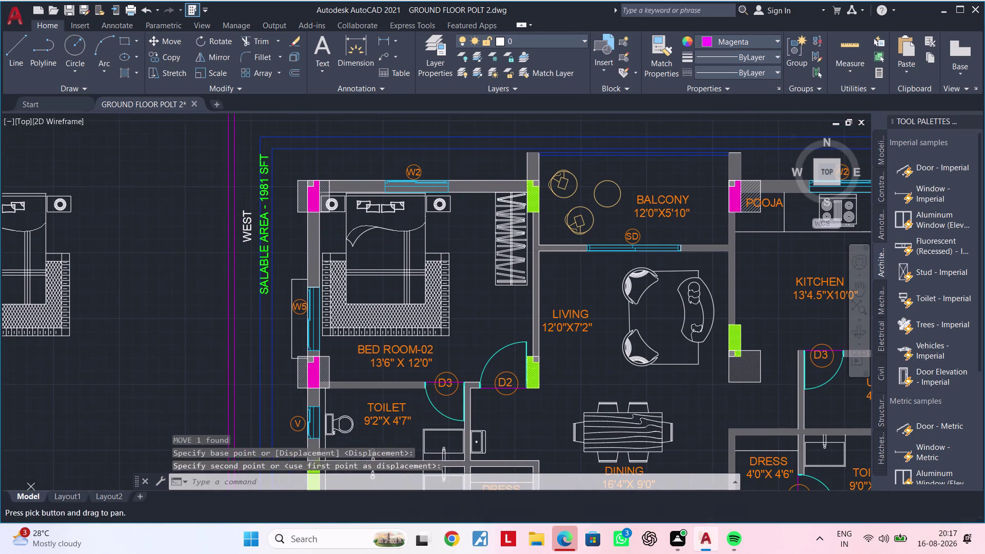
key(Escape)
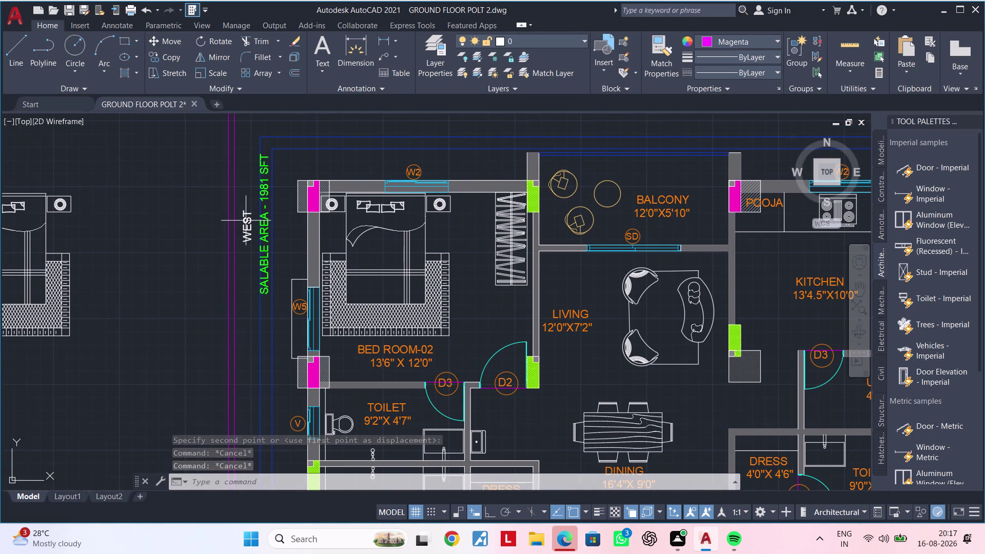
scroll(down, 3)
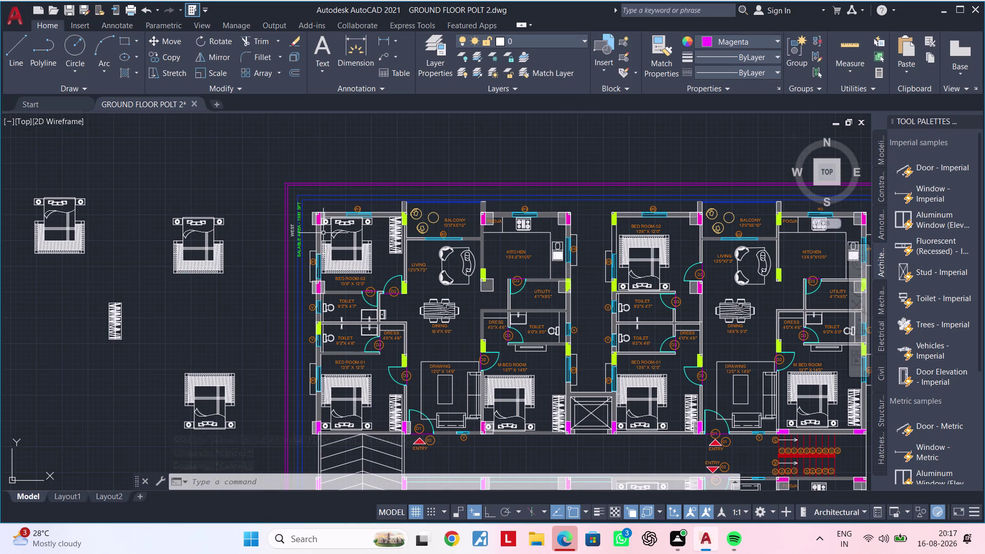
middle_drag(401, 260, 256, 260)
scroll(up, 3)
scroll(down, 3)
middle_drag(91, 230, 360, 264)
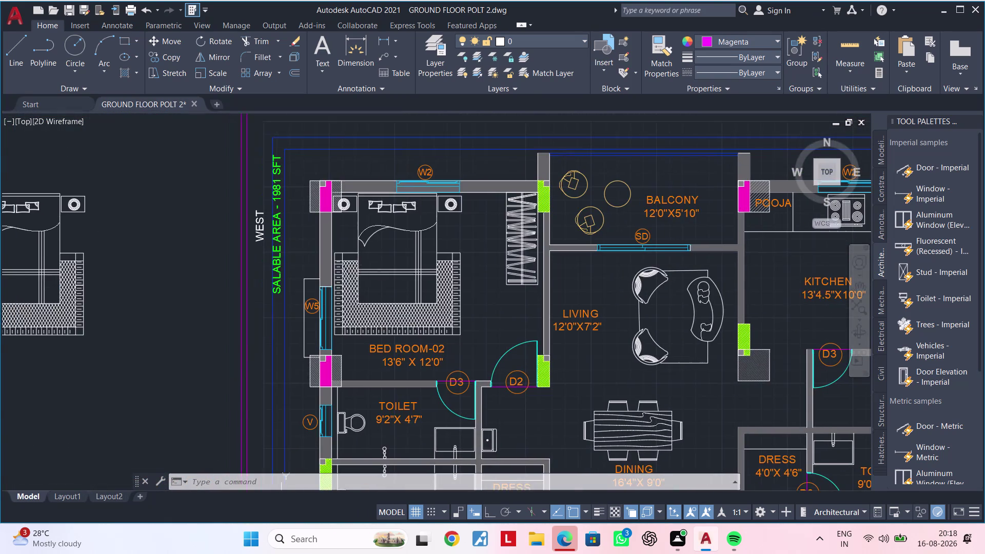
scroll(up, 3)
Begin copying the WEST label toward the plan's right side, then cancel.
click(276, 254)
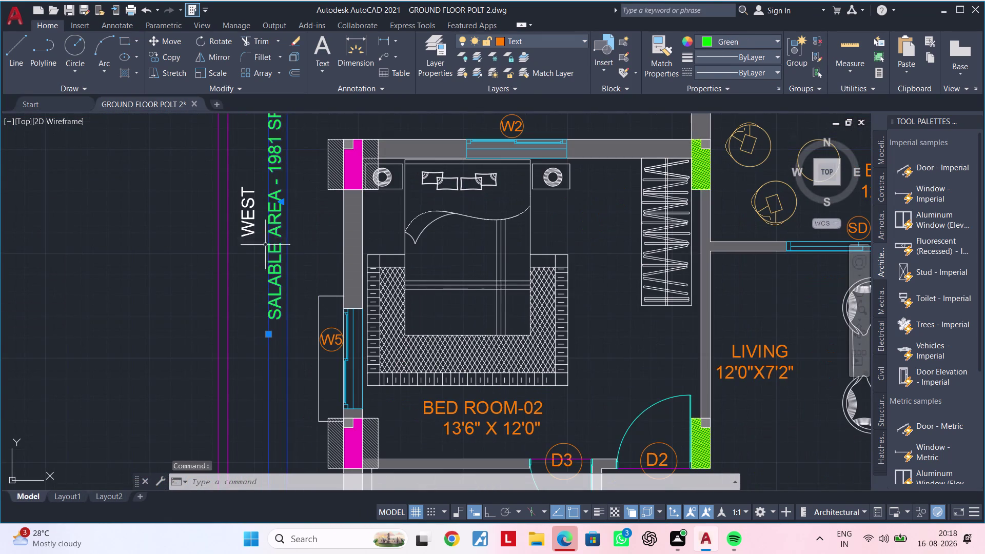
text(CO)
key(space)
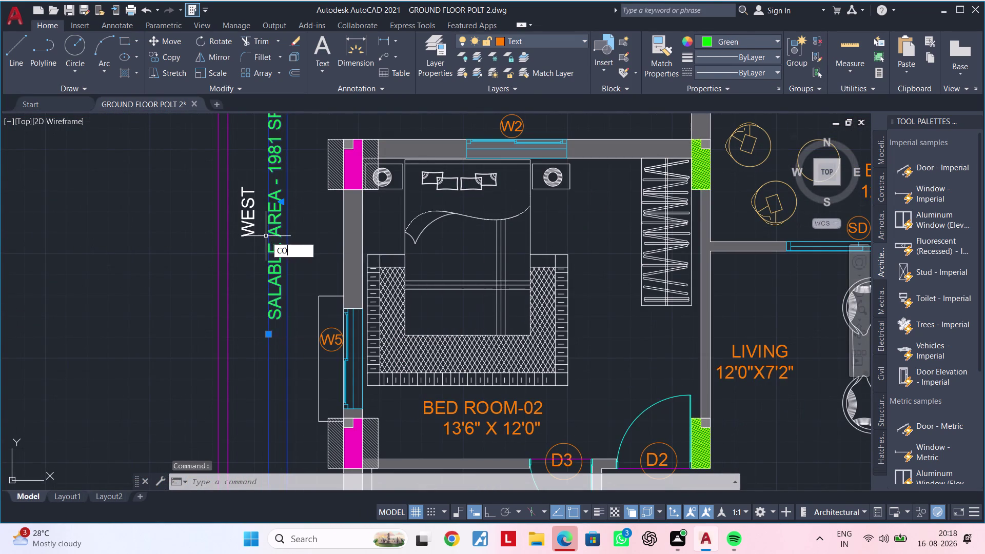
click(276, 228)
scroll(down, 3)
middle_drag(533, 246, 132, 243)
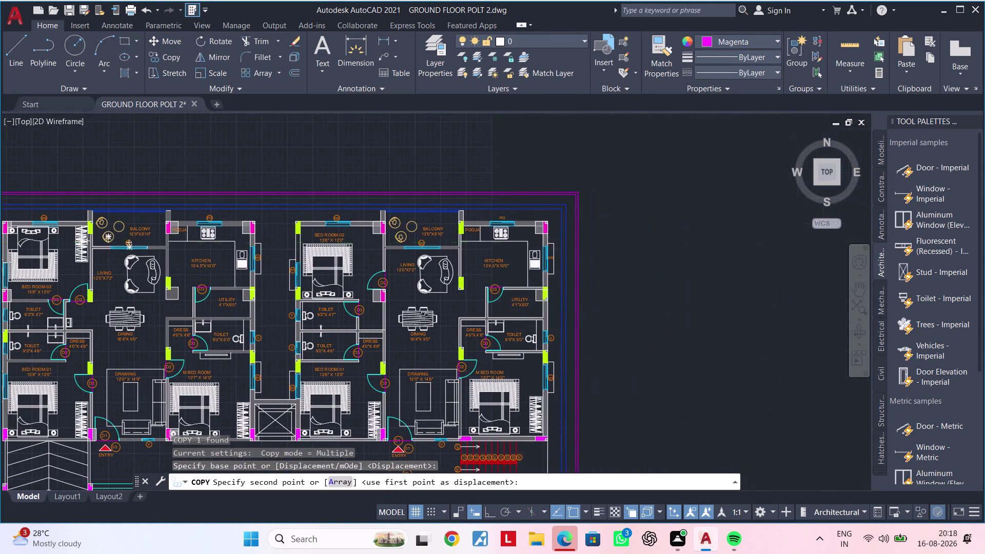
scroll(up, 3)
scroll(up, 3)
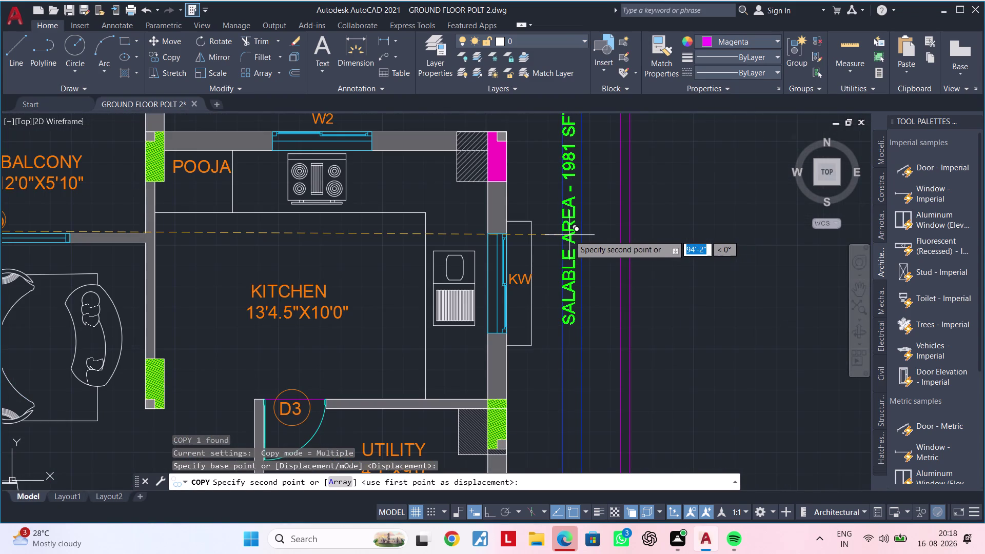
click(571, 235)
scroll(down, 3)
key(Escape)
middle_drag(526, 237, 742, 237)
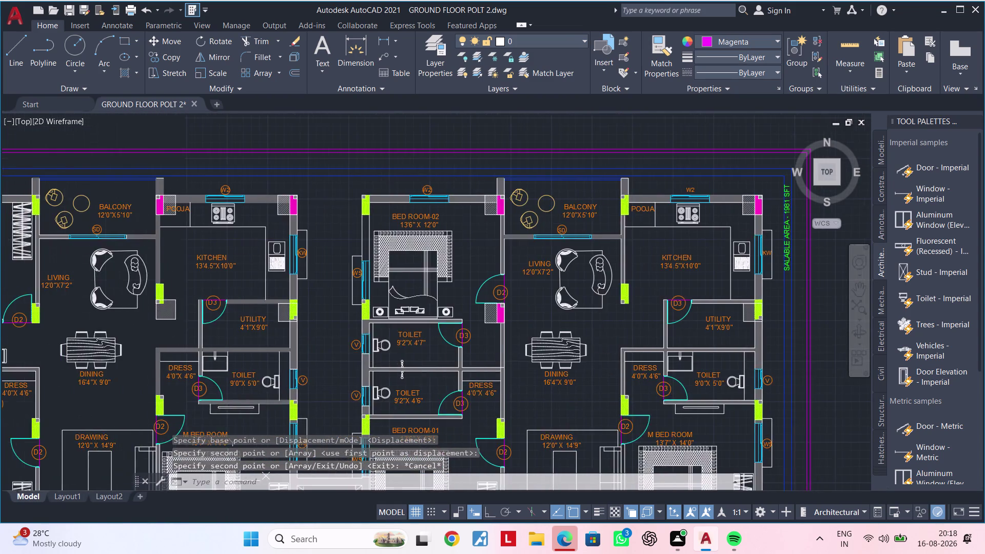
scroll(down, 3)
middle_drag(367, 239, 651, 238)
scroll(up, 3)
Copy the WEST label beside the right-hand salable area note.
click(415, 220)
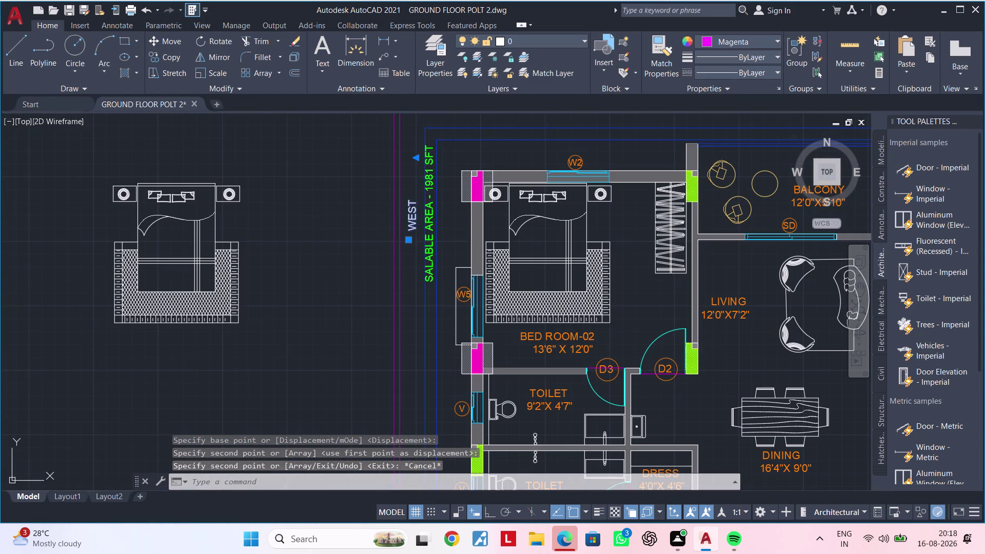
key(c)
key(o)
key(space)
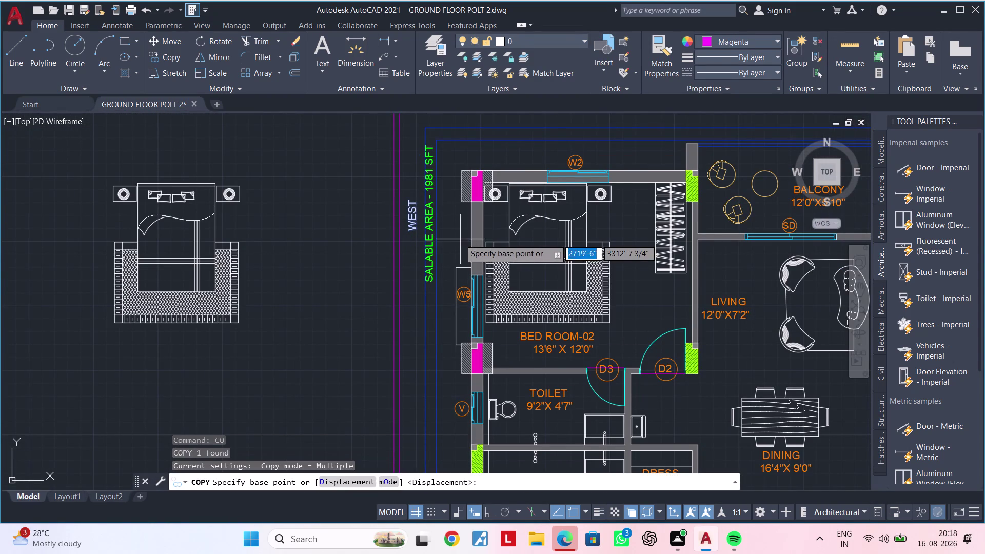
click(411, 221)
scroll(down, 3)
middle_drag(725, 236, 184, 235)
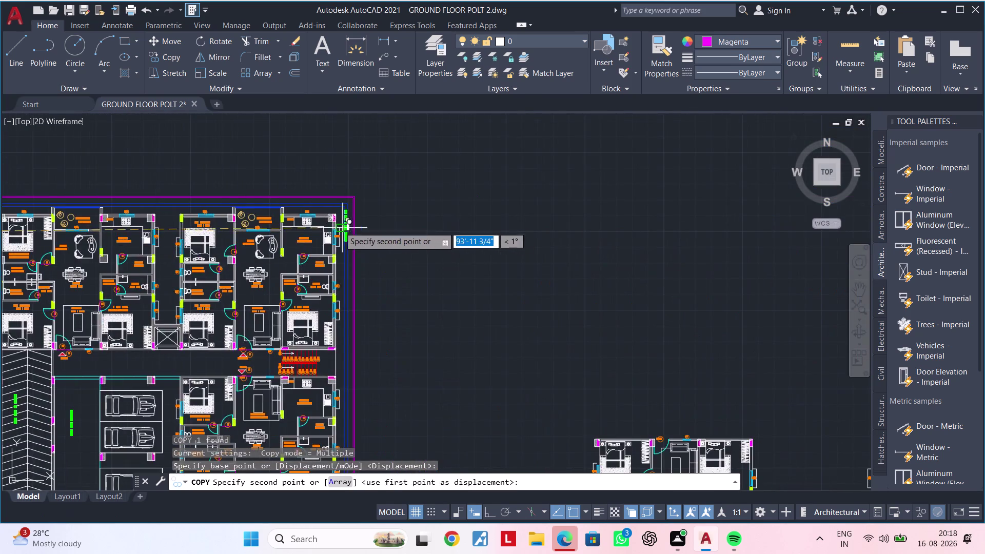
scroll(up, 3)
scroll(up, 3)
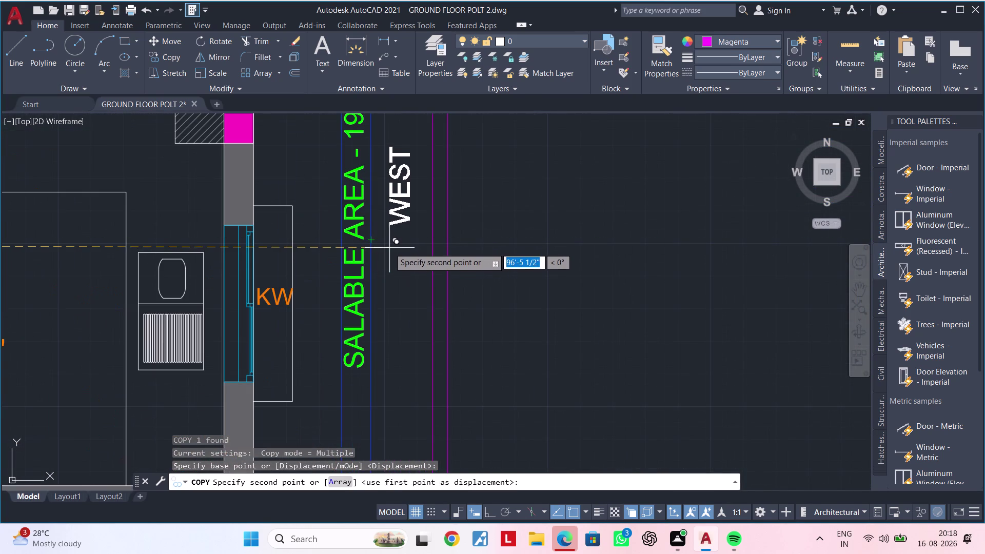
click(389, 246)
key(Escape)
key(Escape)
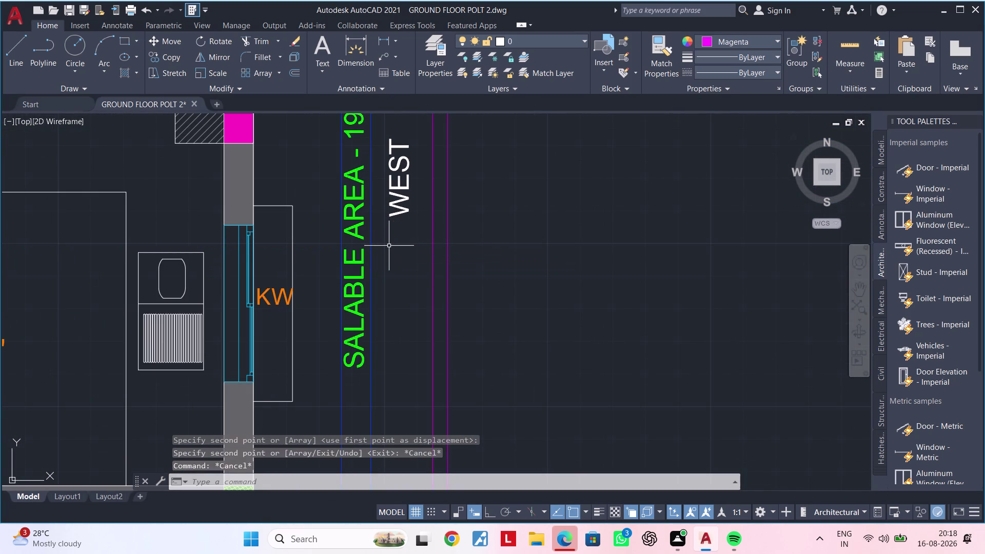
scroll(down, 3)
middle_drag(384, 251, 619, 196)
scroll(down, 3)
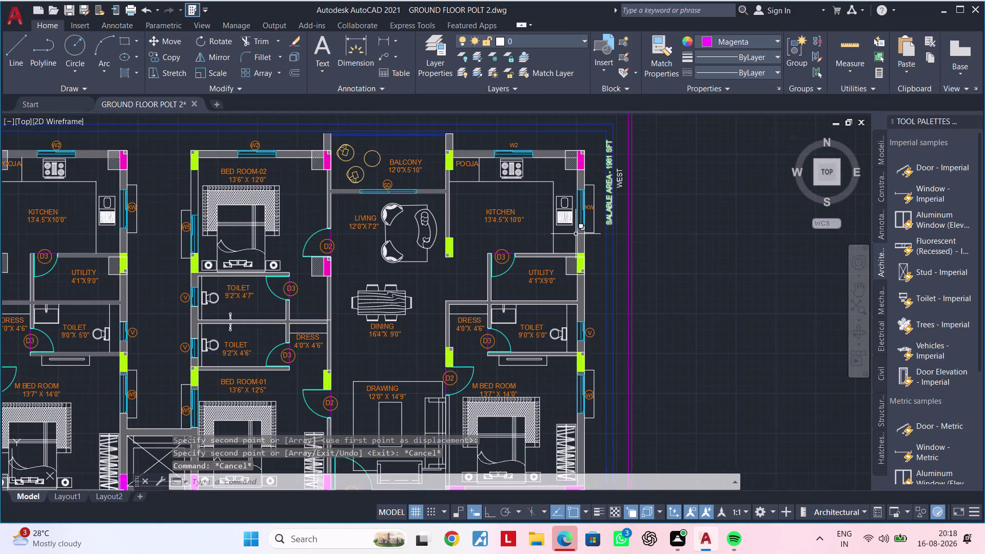
middle_drag(575, 233, 618, 190)
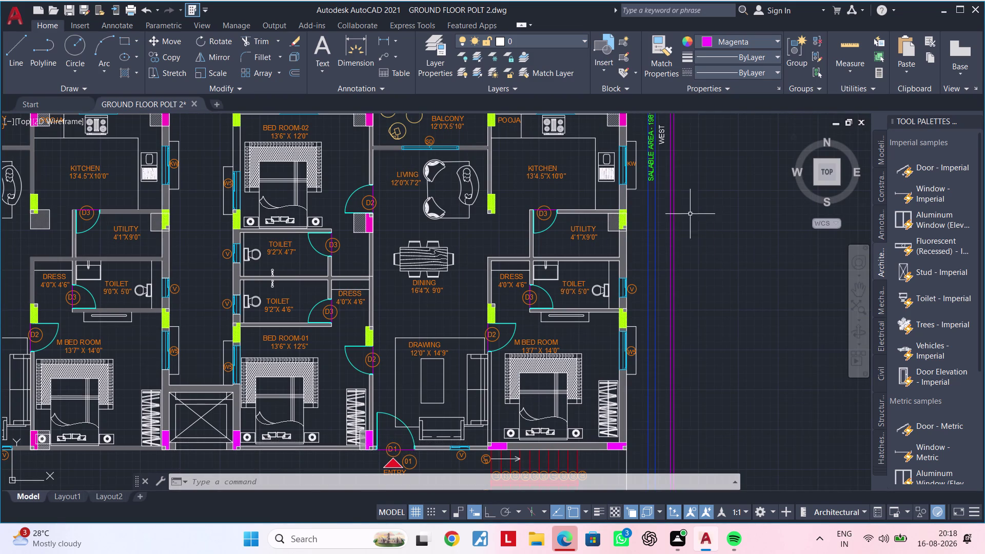
middle_drag(641, 206, 597, 308)
scroll(up, 3)
Copy the right-hand salable area note and WEST label together further down the right side.
click(606, 252)
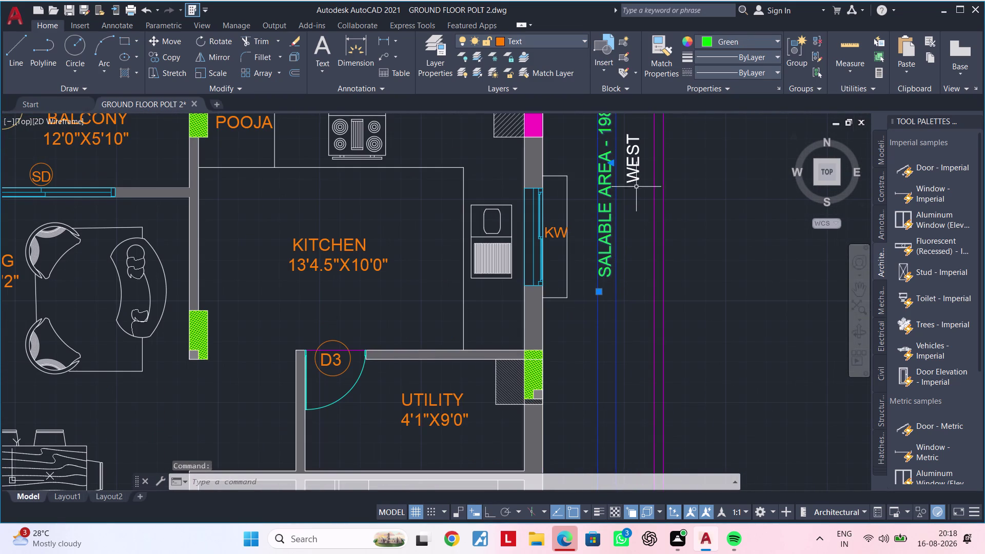
click(636, 170)
text(C)
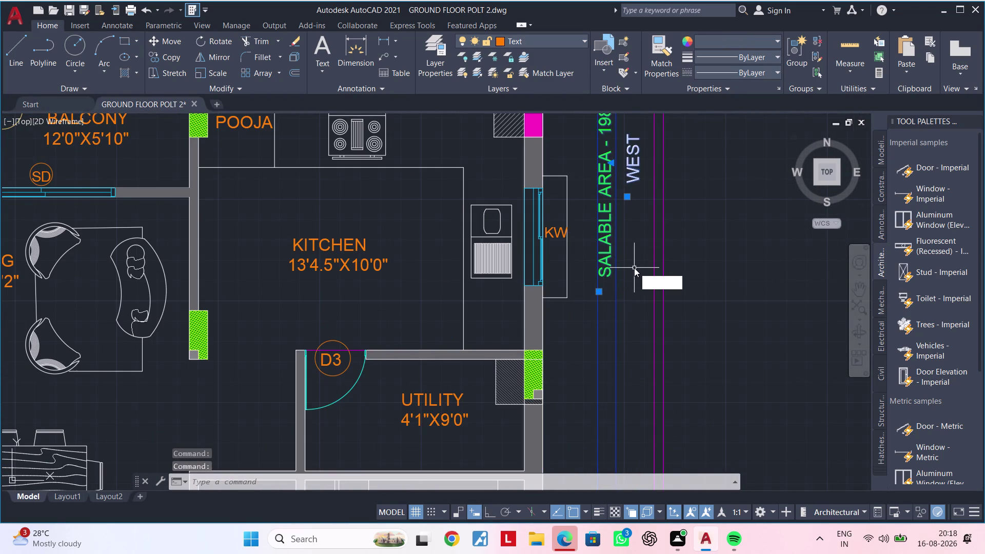
text(O)
key(space)
click(617, 197)
scroll(down, 3)
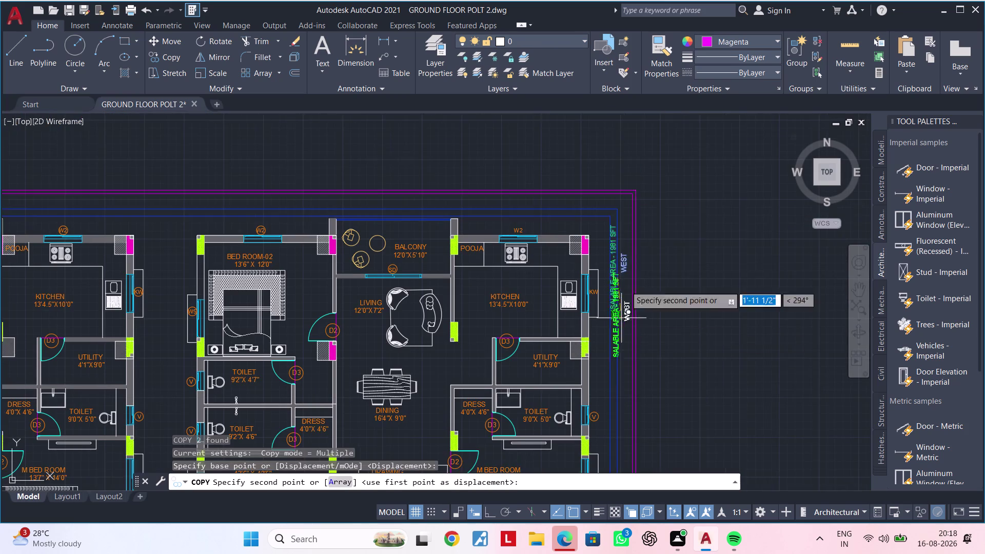
middle_drag(629, 163, 633, 140)
scroll(down, 3)
middle_drag(623, 464, 620, 206)
middle_drag(626, 346, 646, 151)
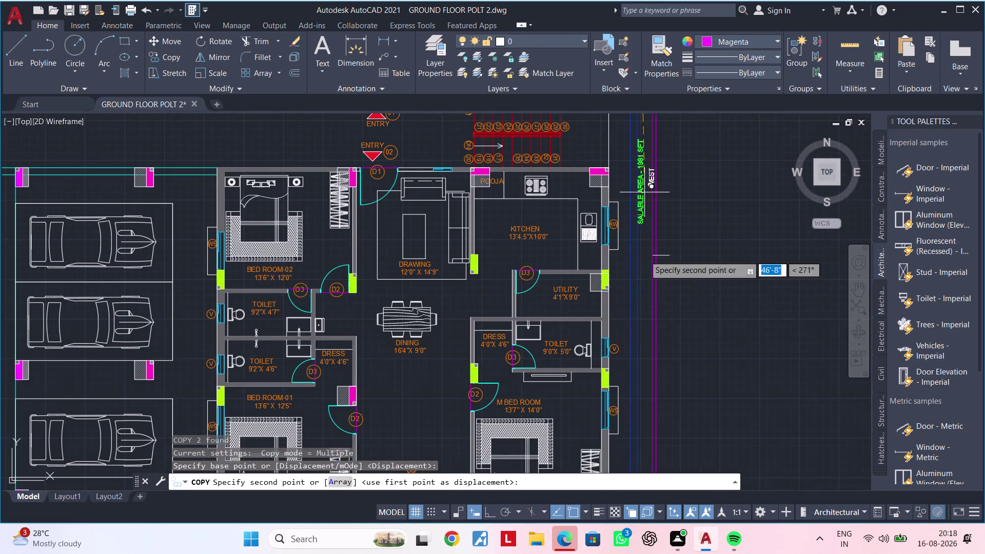
middle_drag(638, 330, 640, 162)
middle_drag(640, 178, 624, 275)
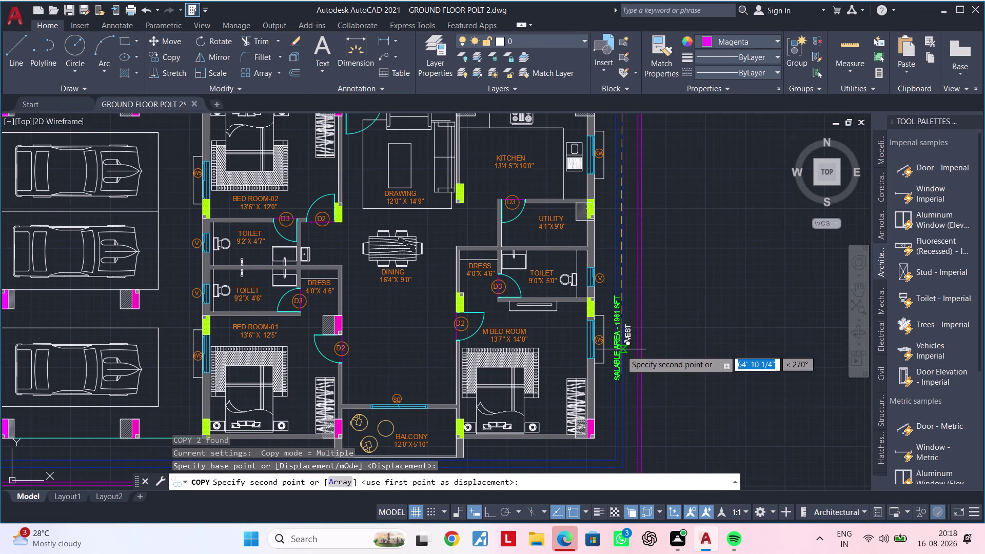
click(625, 374)
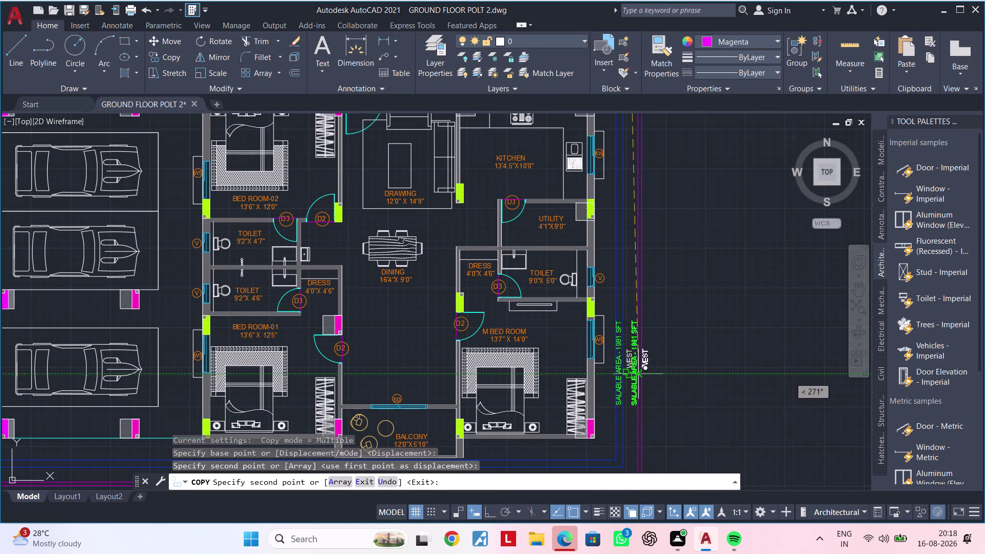
scroll(down, 3)
key(Escape)
key(Escape)
Change the copied WEST label beside the second SALABLE AREA note to read EAST.
scroll(up, 3)
scroll(up, 3)
double_click(620, 356)
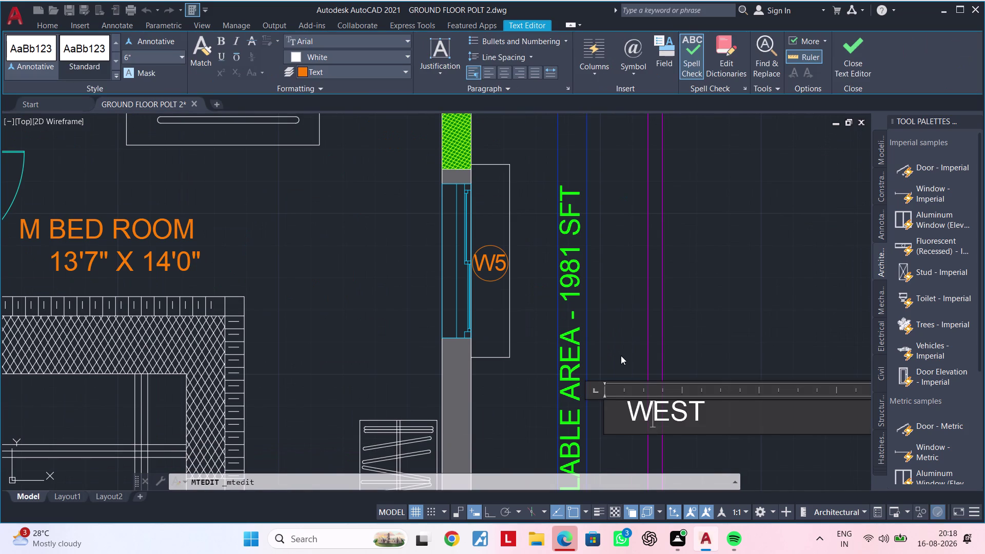
key(BackSpace)
key(BackSpace)
key(e)
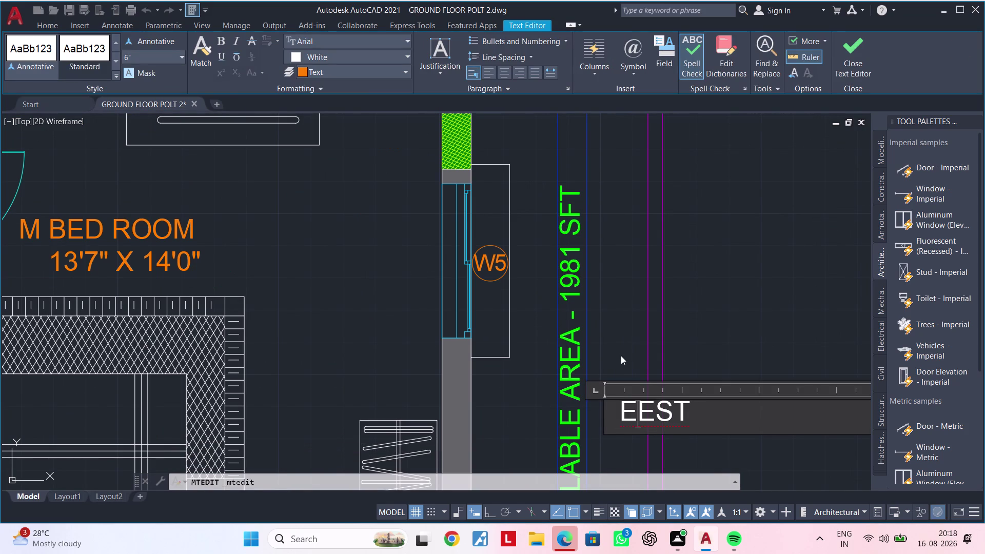
key(BackSpace)
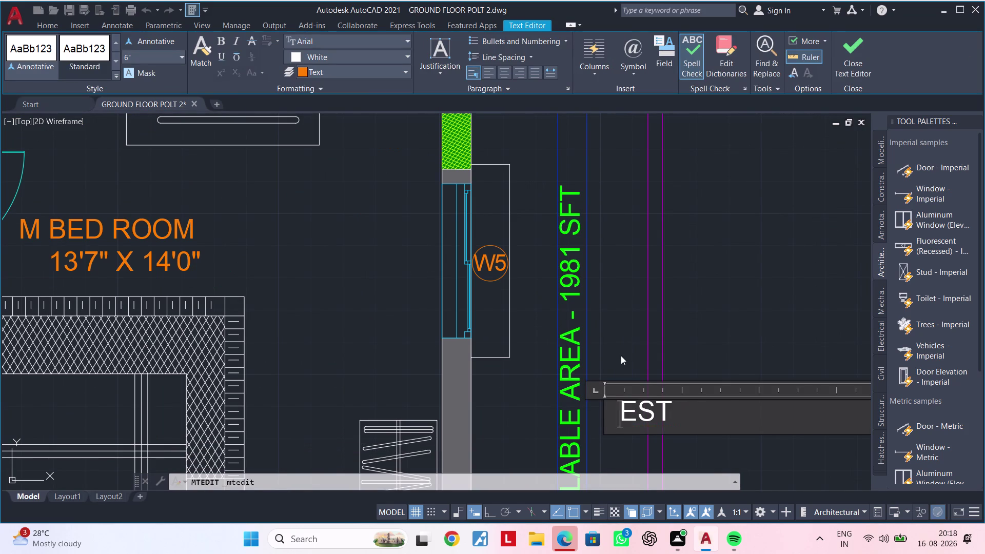
key(Right)
key(a)
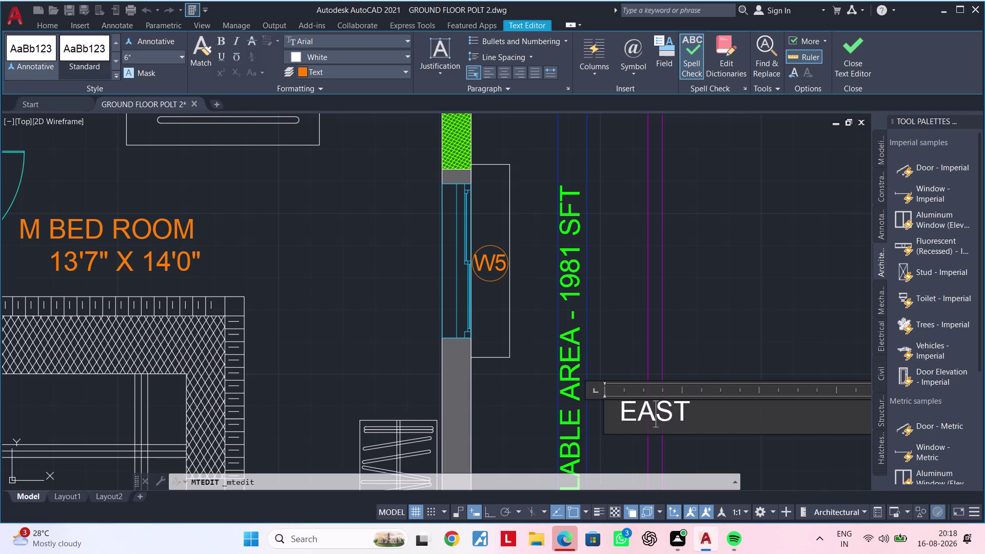
click(733, 450)
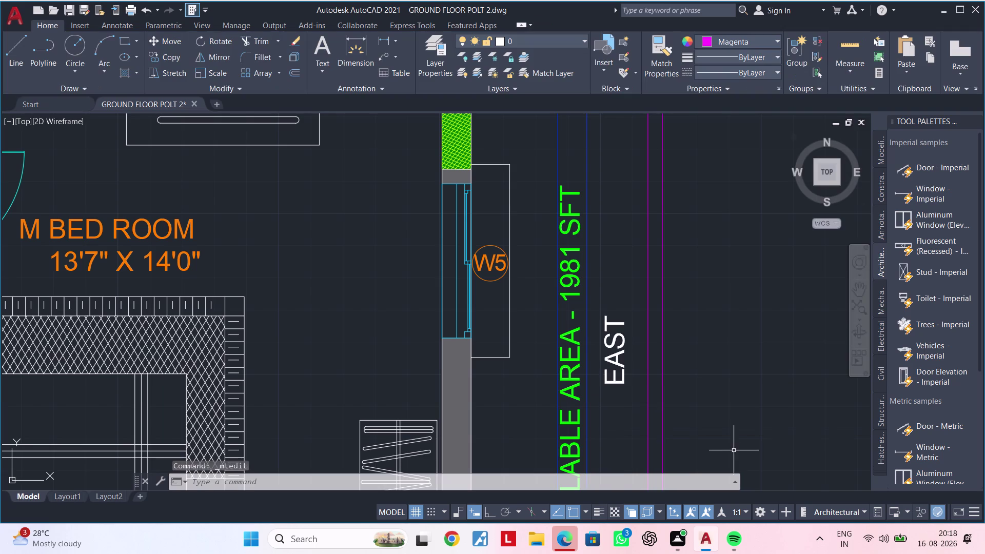
scroll(down, 3)
middle_drag(702, 403, 780, 357)
scroll(down, 3)
middle_drag(753, 394, 831, 348)
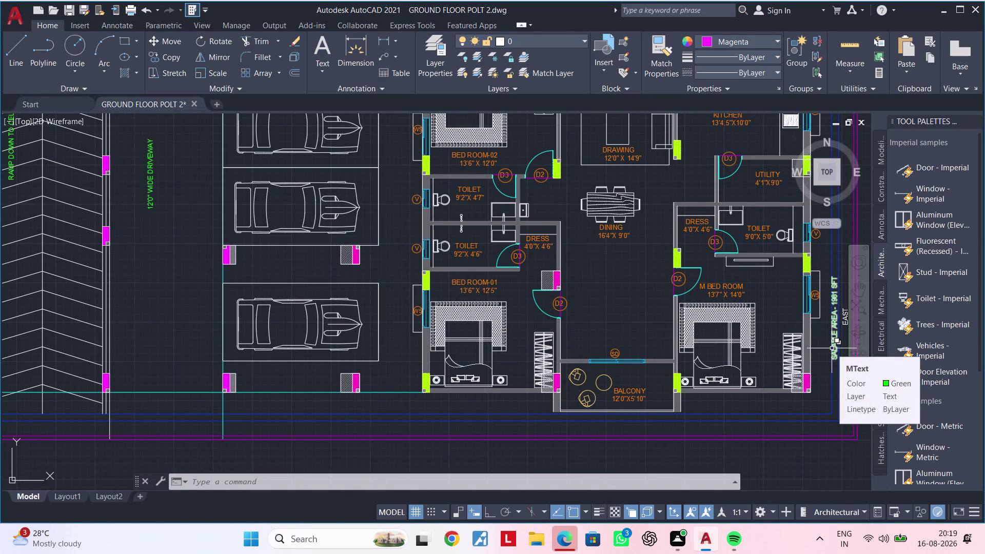
Select the red entry triangle together with its hatch fill.
key(Escape)
scroll(down, 3)
middle_drag(900, 337, 855, 325)
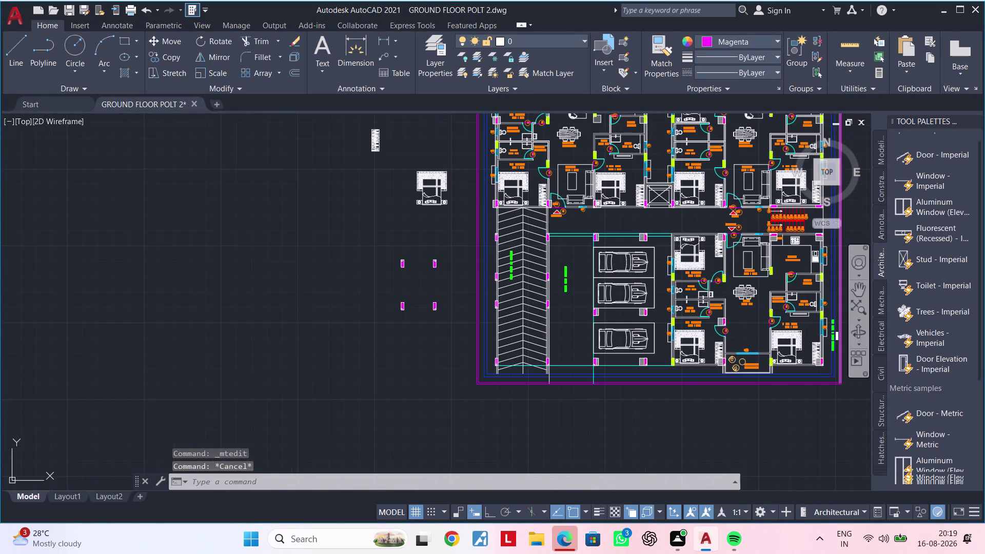
middle_drag(854, 324, 499, 234)
middle_drag(626, 303, 484, 320)
scroll(up, 3)
scroll(up, 3)
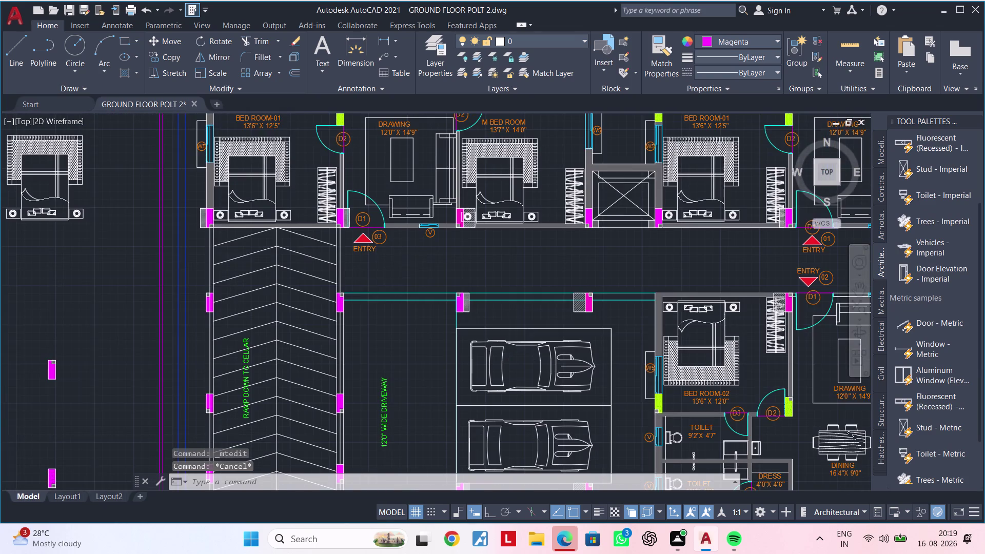
scroll(up, 3)
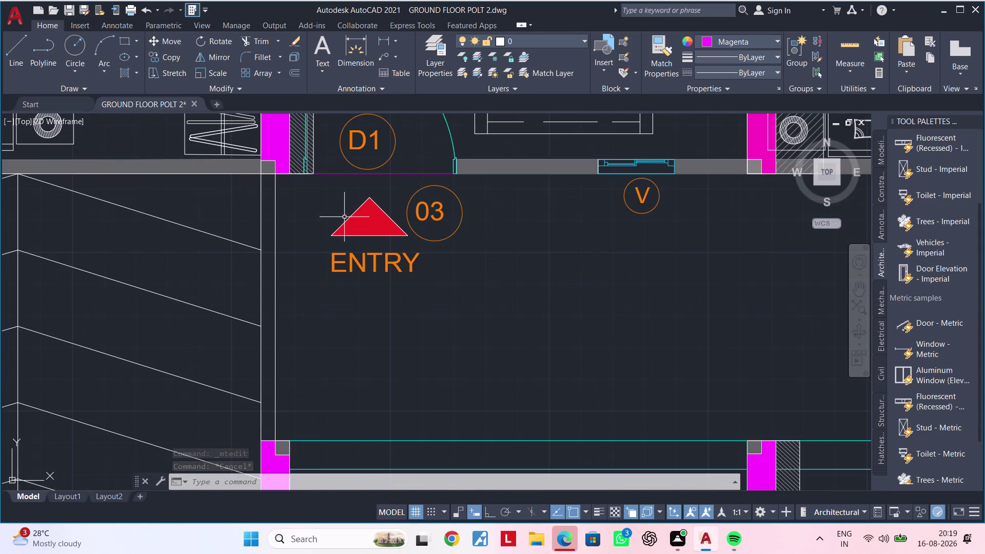
click(331, 197)
click(401, 240)
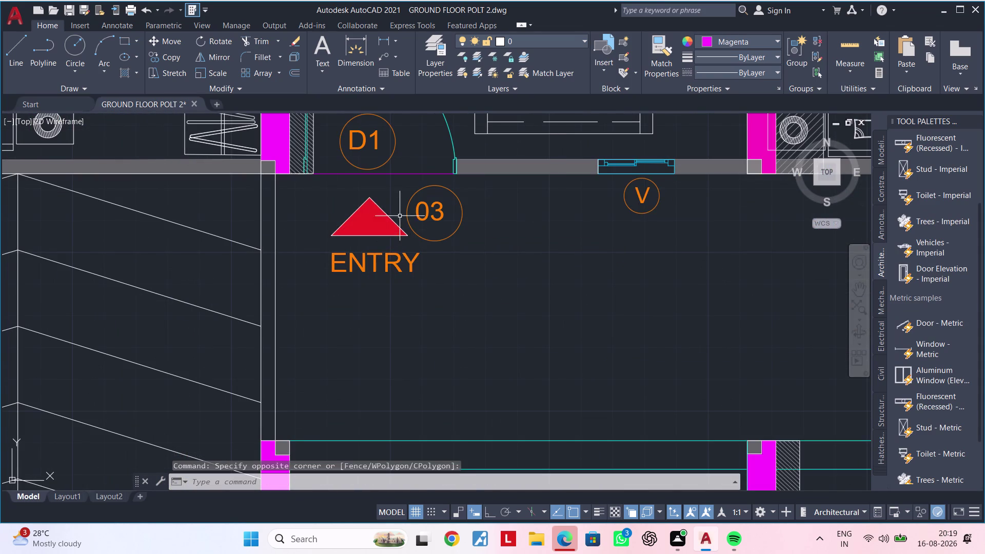
click(403, 204)
click(301, 234)
Copy the triangle with CO to just below the plot's bottom boundary lines.
text(C)
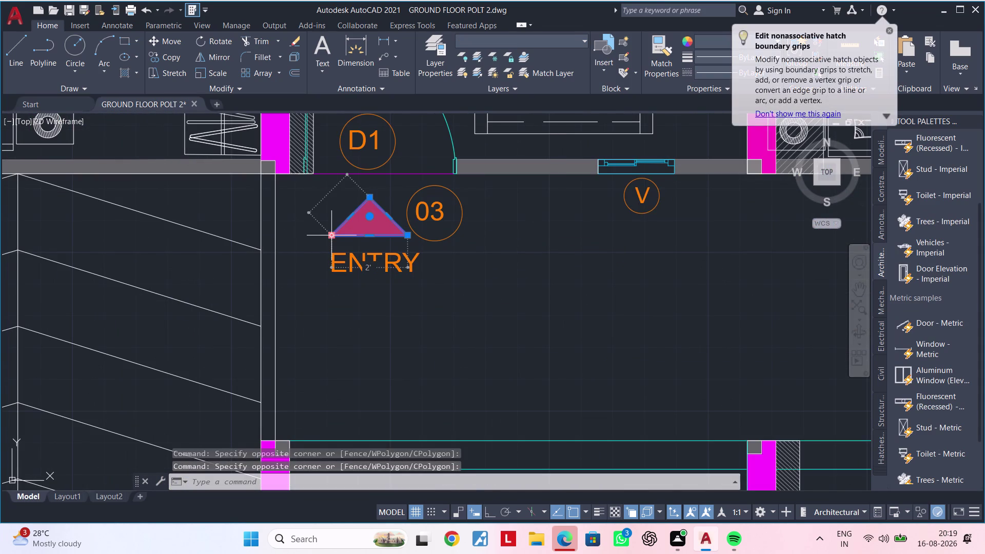
text(O)
key(space)
click(366, 218)
scroll(down, 3)
middle_drag(378, 316, 378, 309)
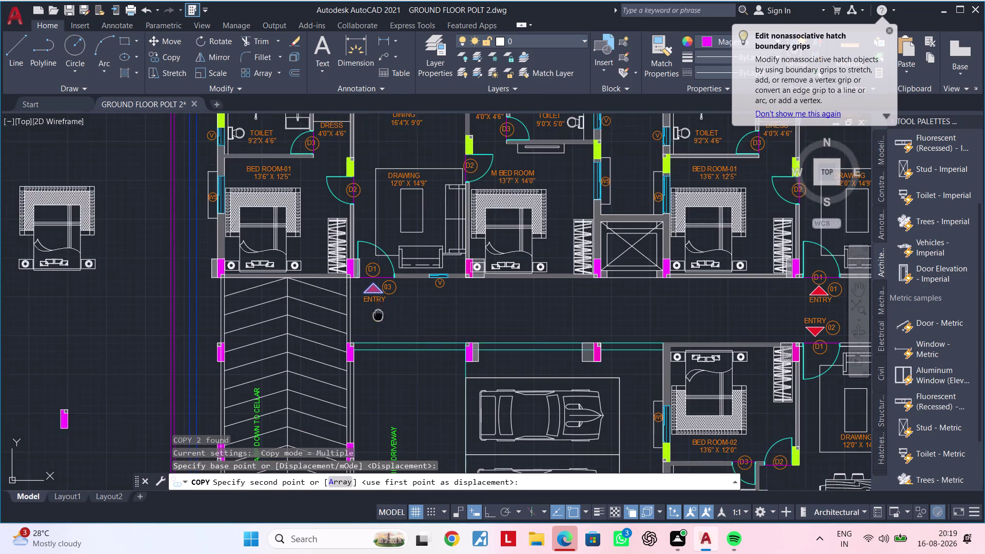
middle_drag(378, 309, 387, 217)
middle_drag(458, 391, 480, 214)
middle_drag(469, 366, 465, 303)
scroll(up, 3)
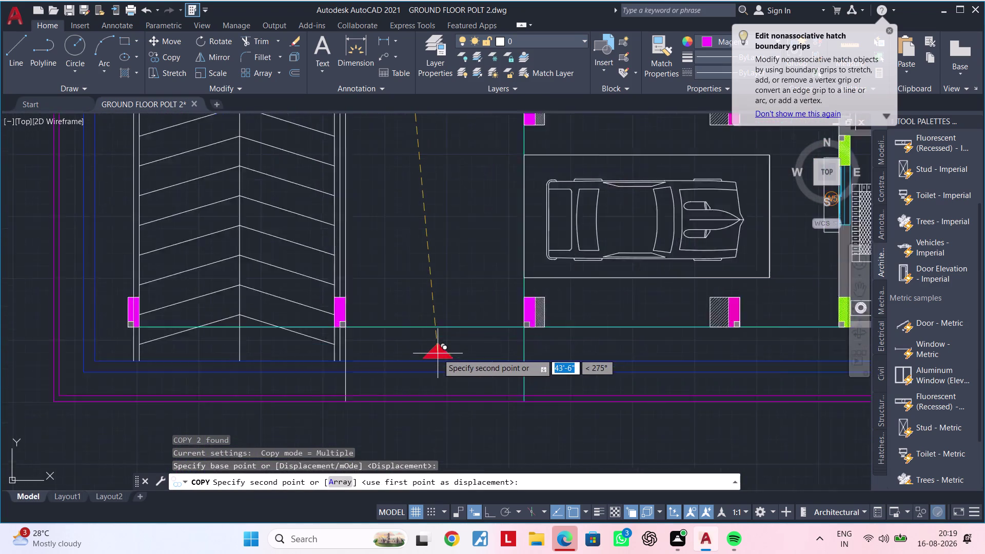
scroll(up, 3)
scroll(down, 3)
middle_drag(424, 383, 427, 301)
scroll(up, 3)
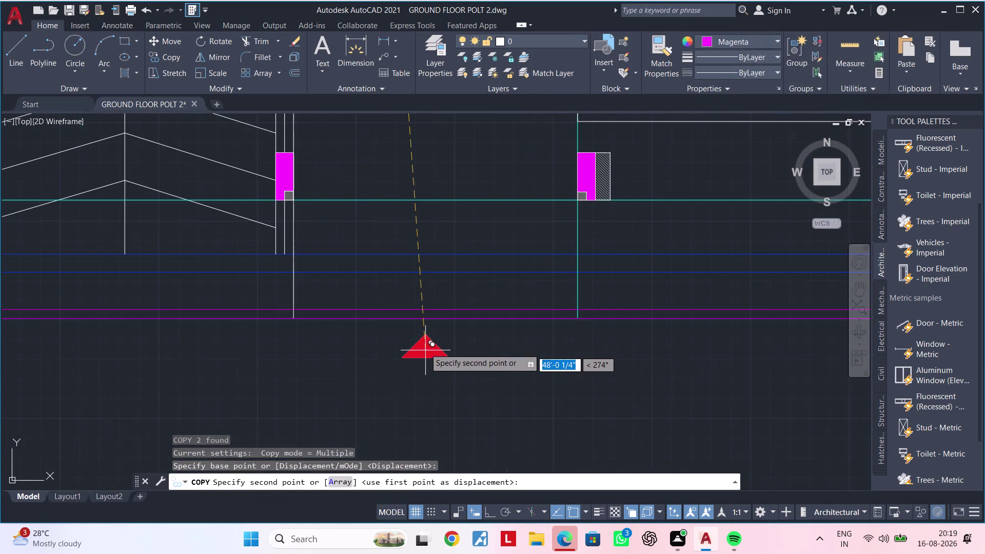
click(419, 344)
key(Escape)
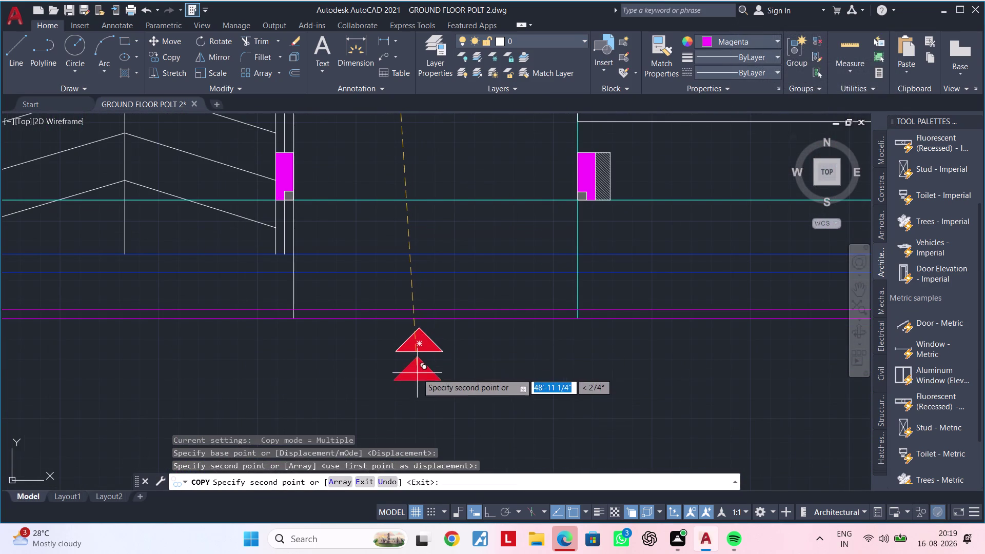
key(Escape)
scroll(down, 3)
middle_drag(417, 375, 415, 322)
key(Escape)
key(Escape)
key(Escape)
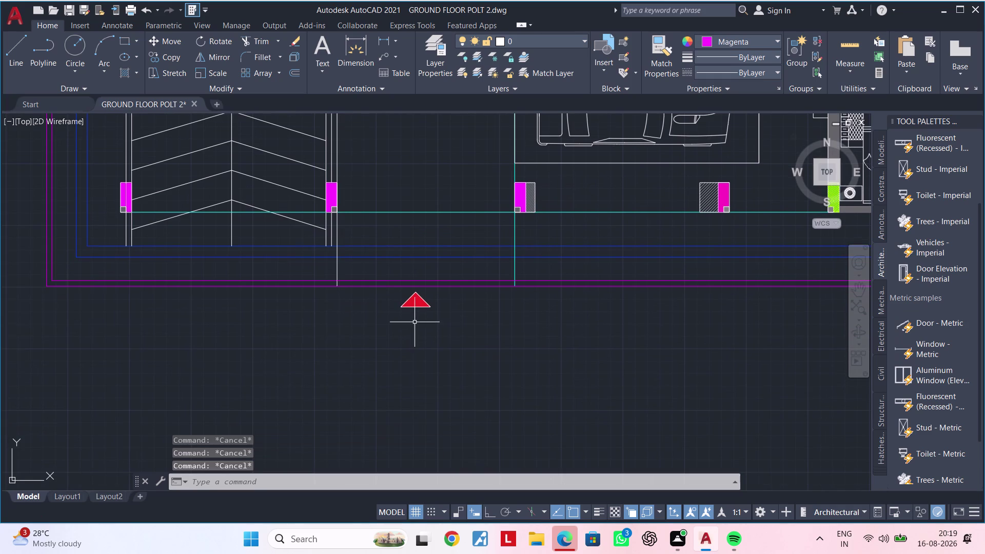
middle_click(323, 334)
Select the plot's bottom, left, top and right magenta boundary lines.
click(301, 323)
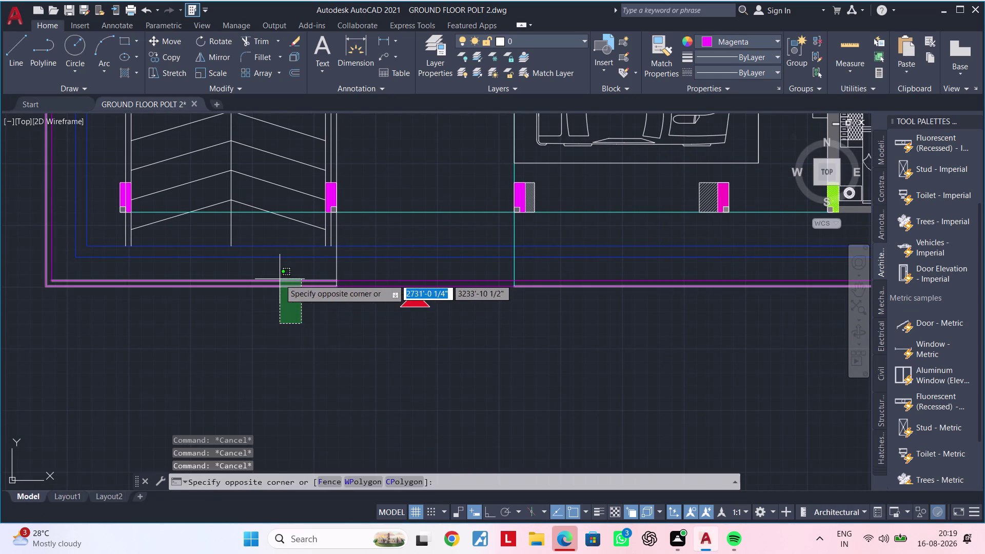
click(279, 279)
click(649, 352)
click(605, 274)
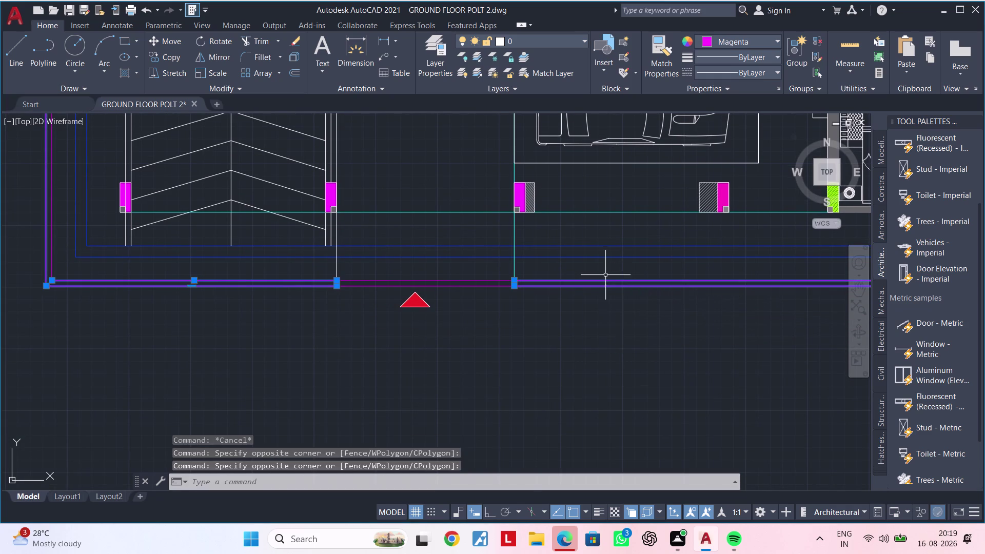
scroll(down, 3)
middle_drag(611, 335, 508, 494)
scroll(up, 3)
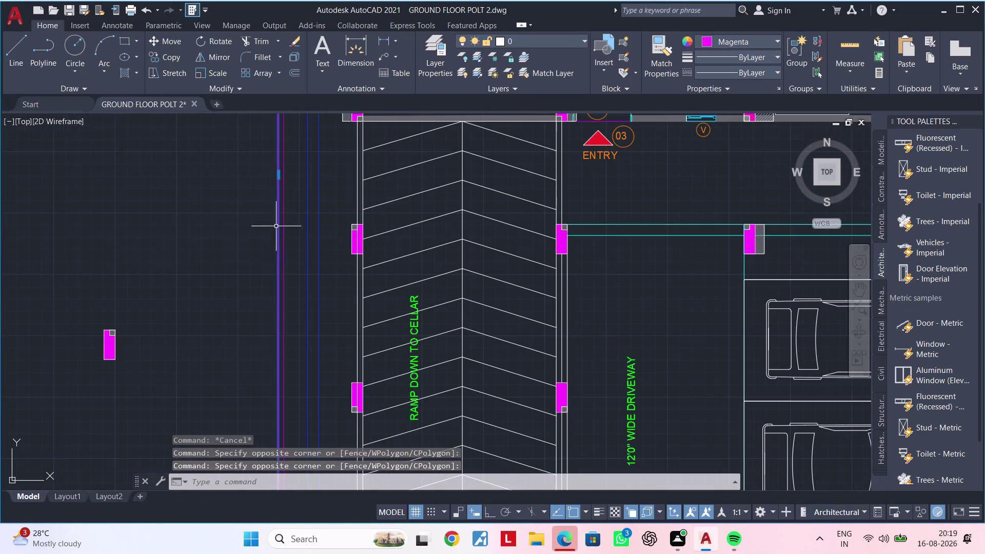
click(283, 226)
scroll(down, 3)
middle_drag(287, 241, 258, 437)
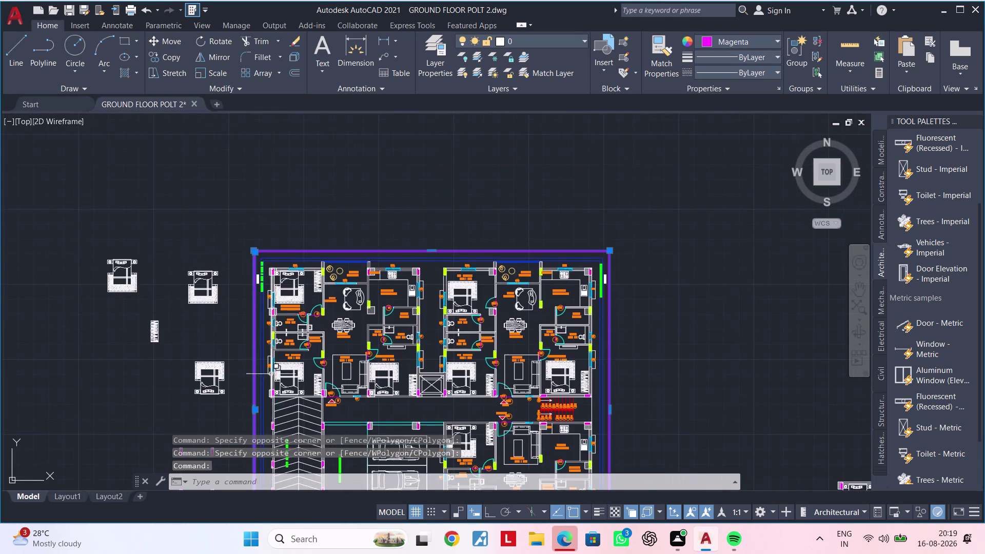
scroll(up, 3)
scroll(up, 3)
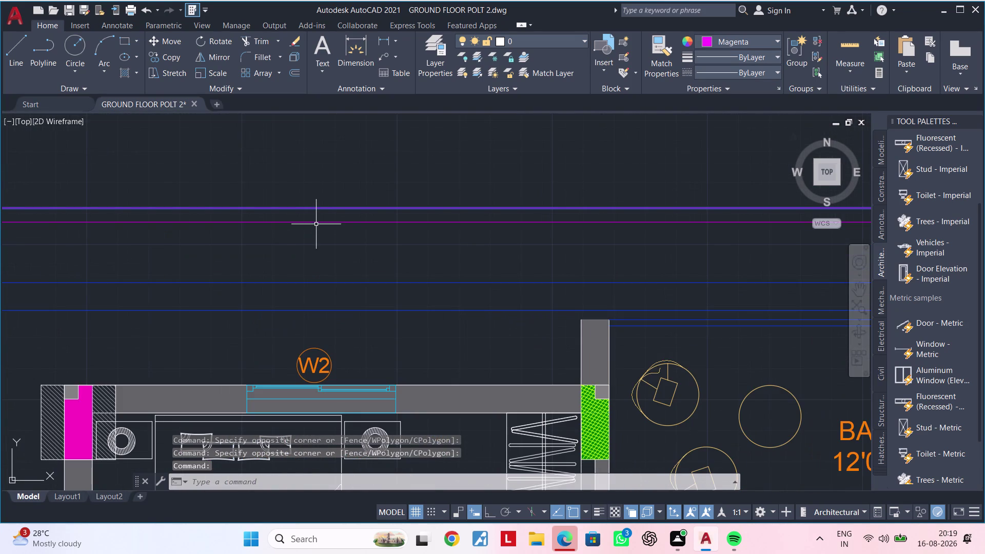
click(316, 222)
scroll(down, 3)
middle_drag(529, 241, 166, 227)
middle_drag(705, 230, 506, 221)
scroll(up, 3)
click(487, 218)
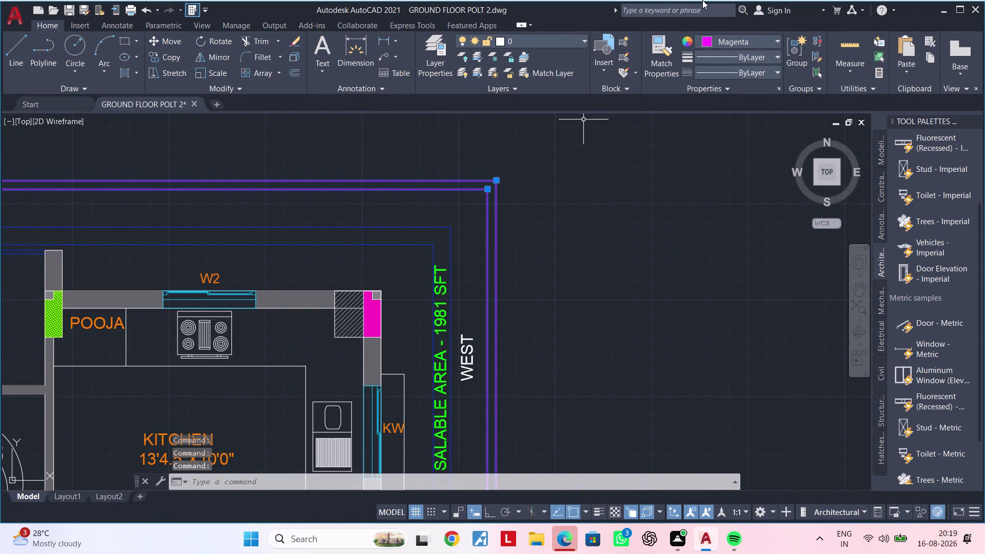
Recolour the selected boundary lines light grey and check the result.
click(710, 42)
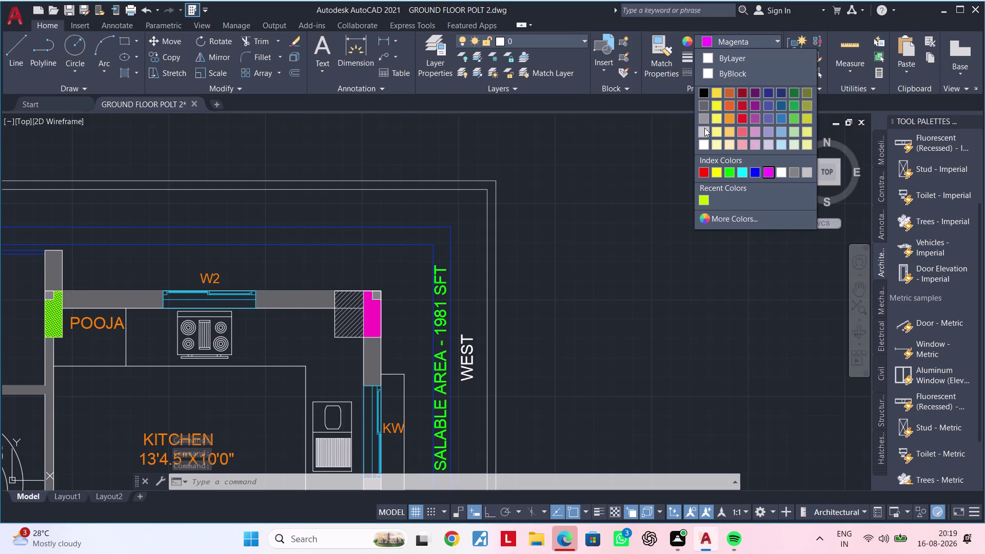
click(704, 128)
key(Escape)
scroll(down, 3)
middle_drag(659, 279, 624, 170)
scroll(up, 3)
middle_drag(584, 349, 617, 289)
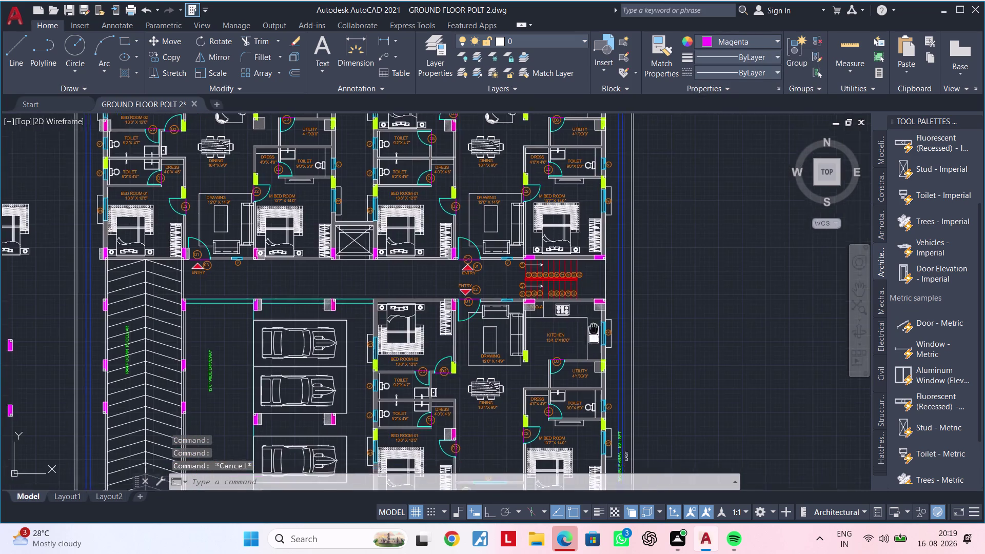
middle_drag(617, 290, 746, 65)
scroll(down, 3)
scroll(up, 3)
middle_drag(516, 283, 446, 336)
scroll(up, 3)
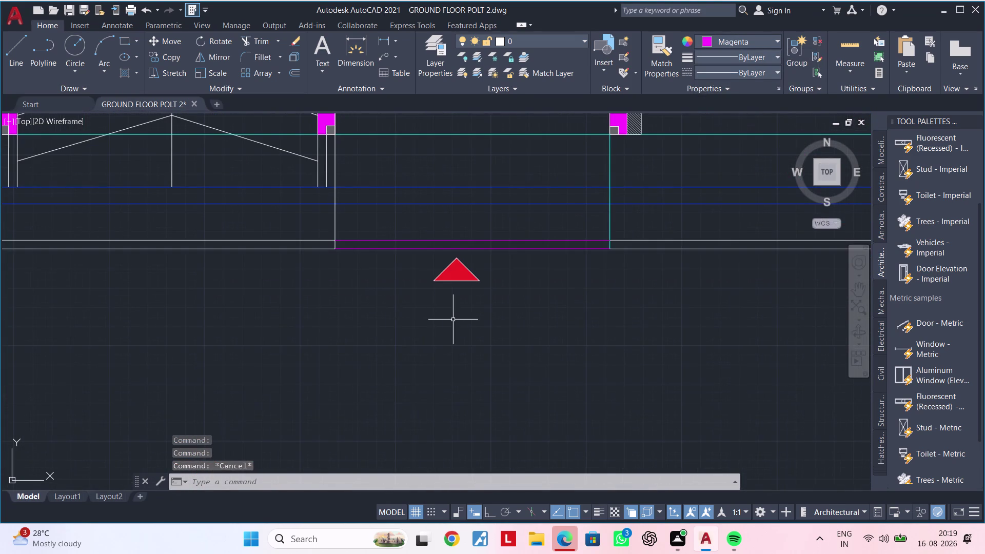
middle_drag(450, 320, 422, 306)
Select the original ENTRY label beside the first entry triangle.
scroll(up, 3)
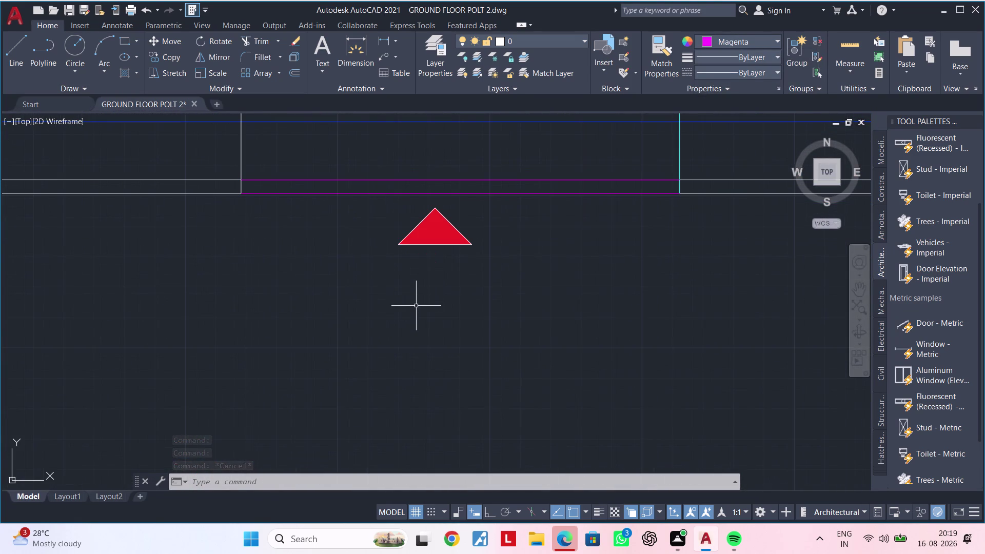
key(Escape)
key(Escape)
key(Escape)
scroll(down, 3)
scroll(down, 3)
middle_drag(437, 338, 446, 452)
middle_drag(442, 256, 432, 431)
middle_drag(446, 319, 446, 412)
scroll(up, 3)
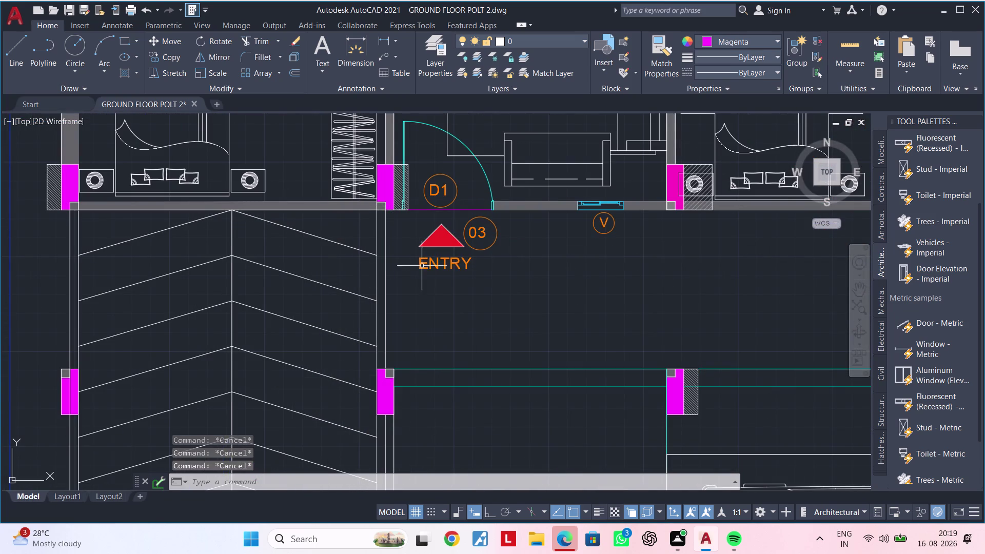
click(432, 268)
Copy the ENTRY label with CO to beneath the new triangle.
text(CO)
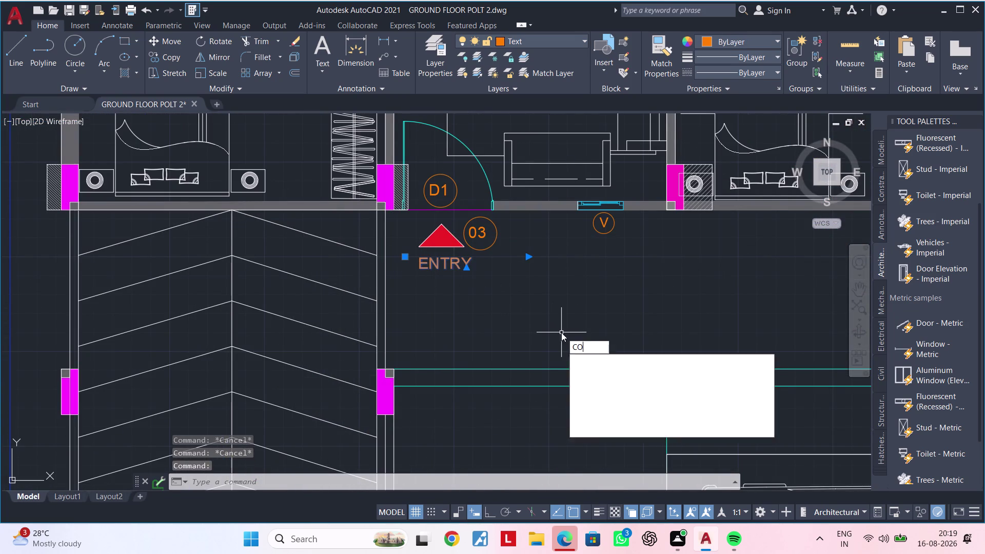
key(space)
click(465, 269)
scroll(down, 3)
scroll(down, 3)
middle_drag(513, 377, 485, 226)
middle_drag(469, 349, 484, 271)
scroll(up, 3)
scroll(up, 3)
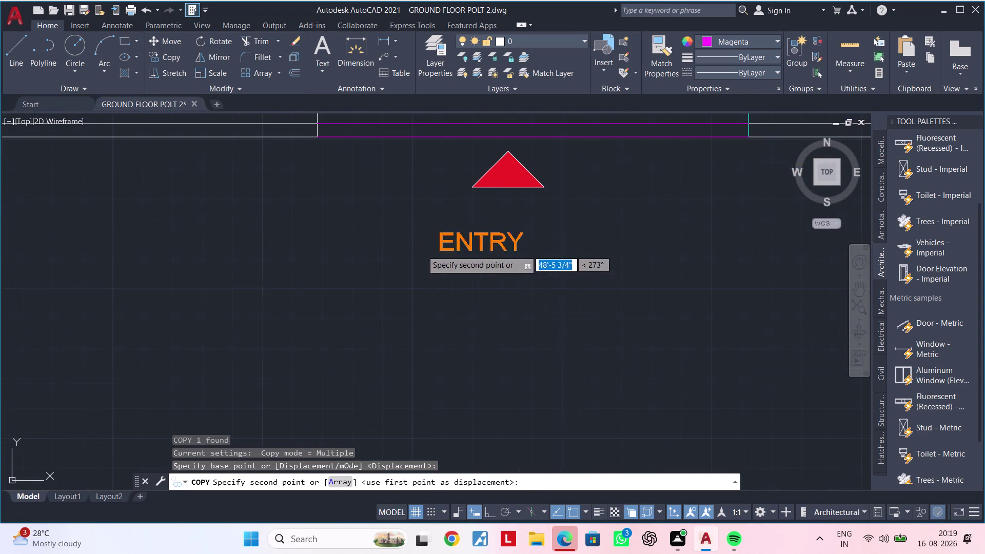
click(474, 225)
key(Escape)
key(Escape)
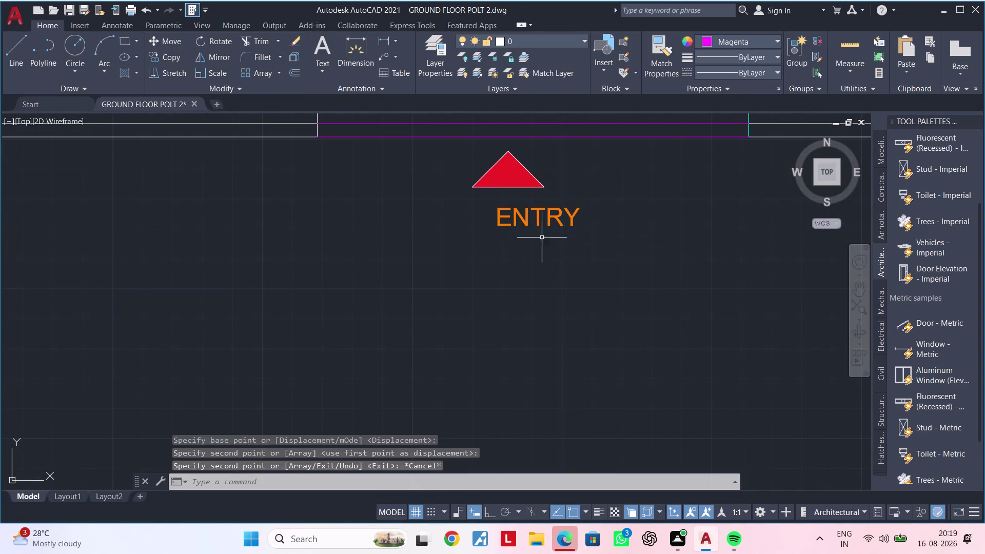
Change the copied label's text to MAIN ENTRANCE.
double_click(559, 224)
click(585, 220)
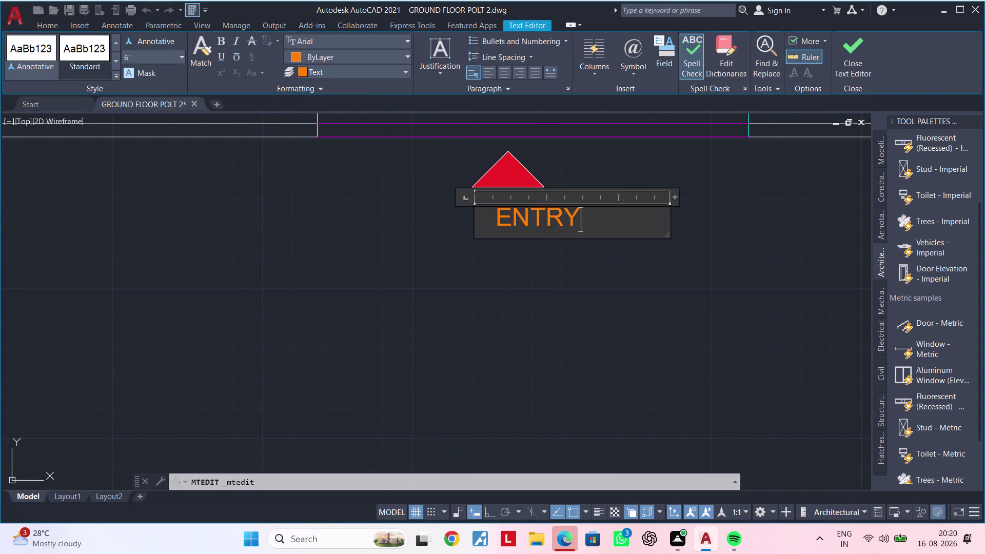
key(BackSpace)
key(BackSpace)
key(BackSpace)
key(BackSpace)
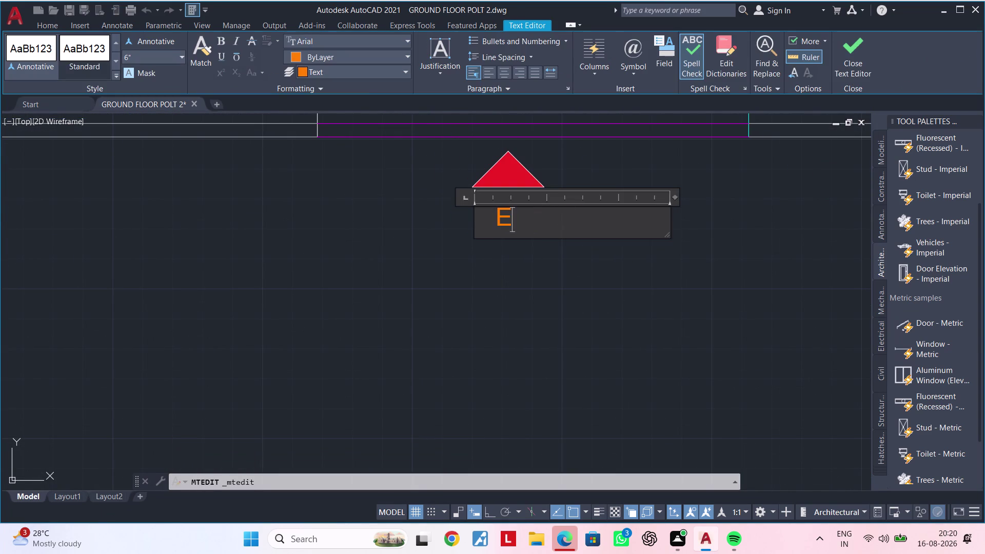
key(BackSpace)
text(MAIN)
key(space)
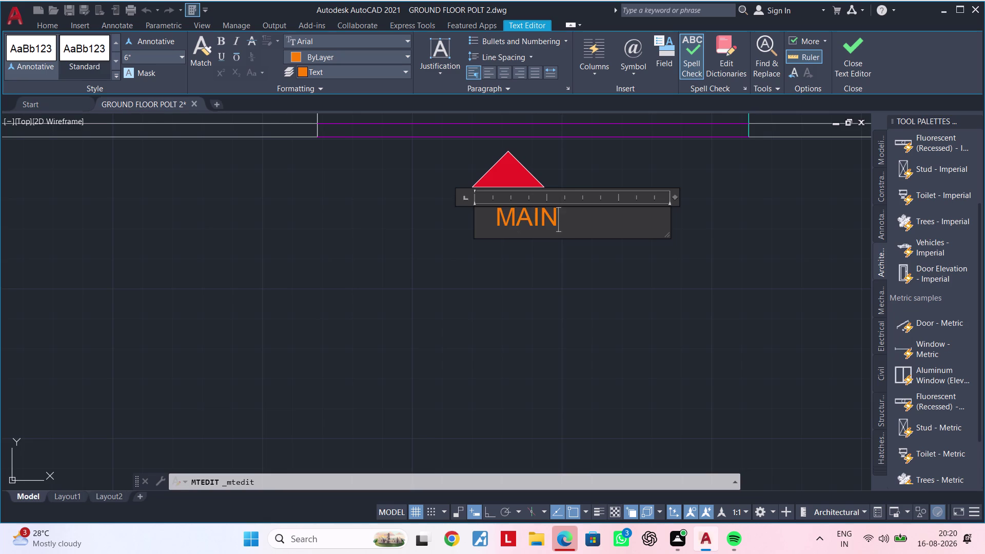
text(EN)
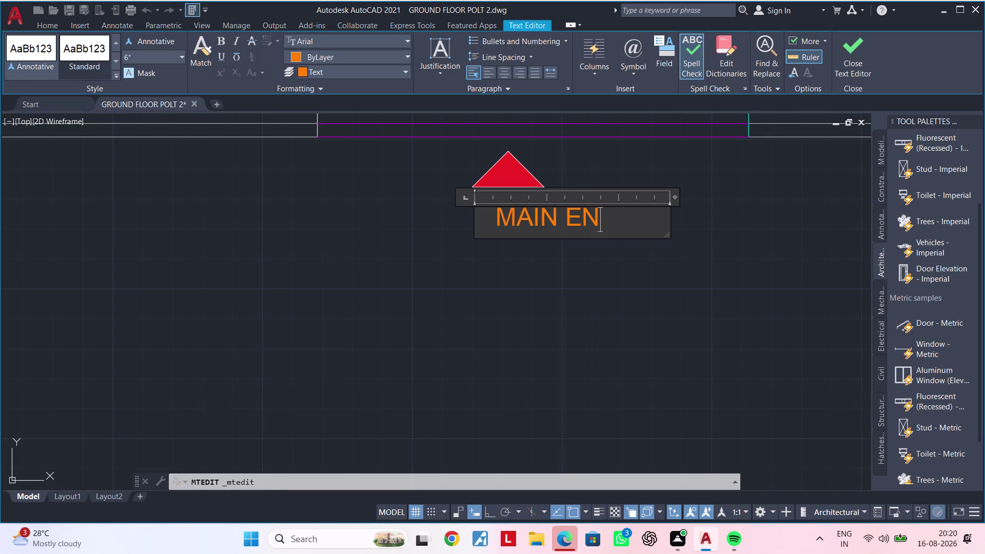
text(TRAN)
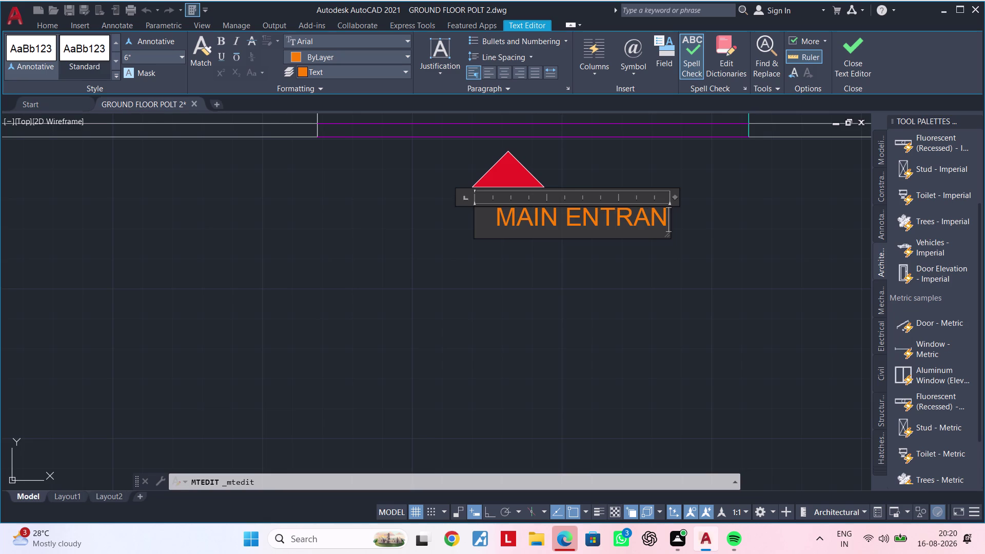
text(CE)
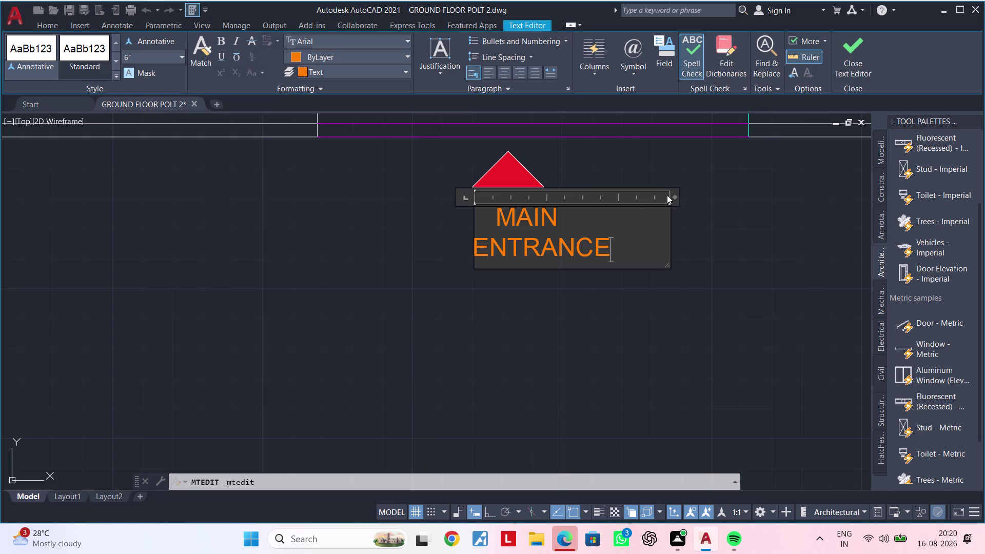
key(Escape)
Widen the MAIN ENTRANCE text box slightly.
click(637, 210)
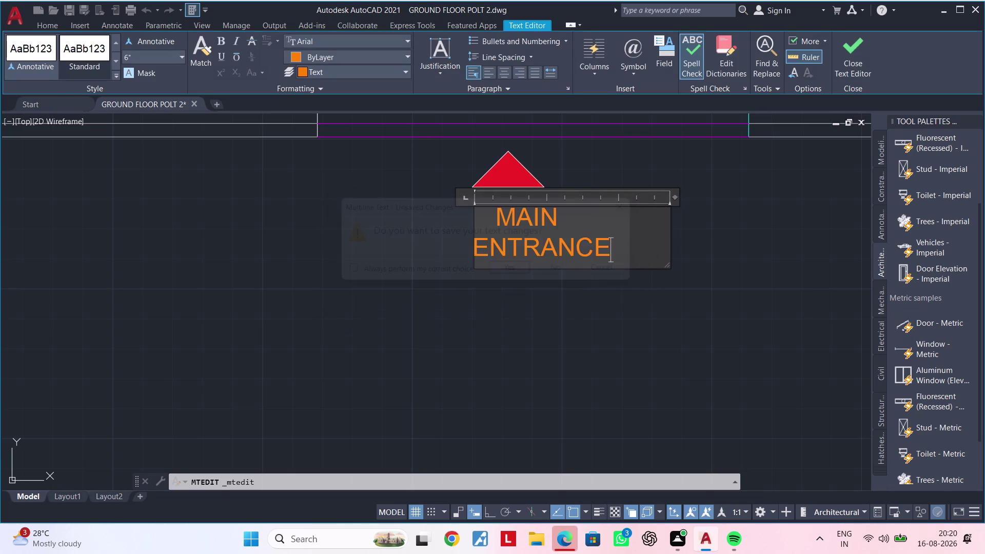
drag(672, 197, 684, 196)
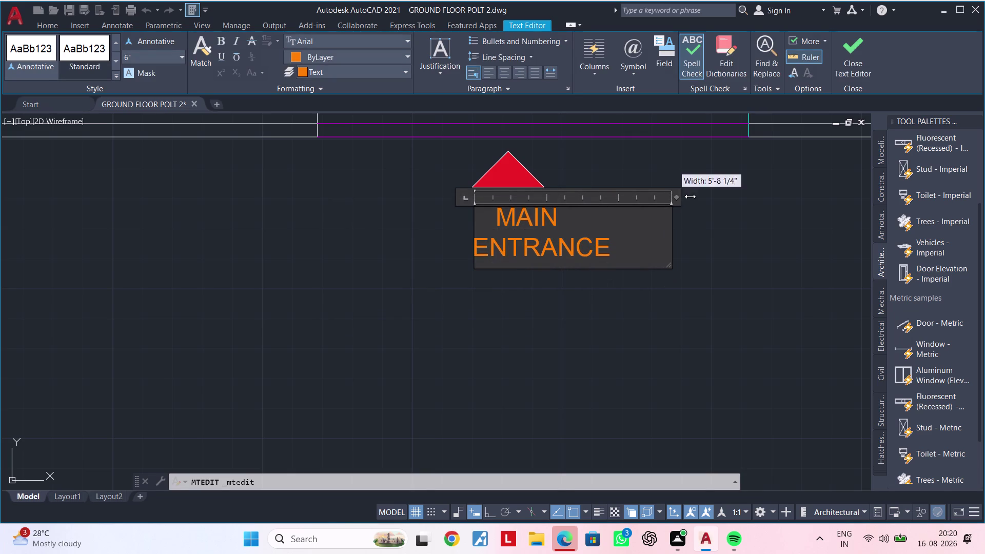
drag(684, 197, 692, 196)
click(698, 197)
Widen the MAIN ENTRANCE text box further until it fits one line, keeping the changes.
double_click(711, 196)
key(Escape)
double_click(584, 246)
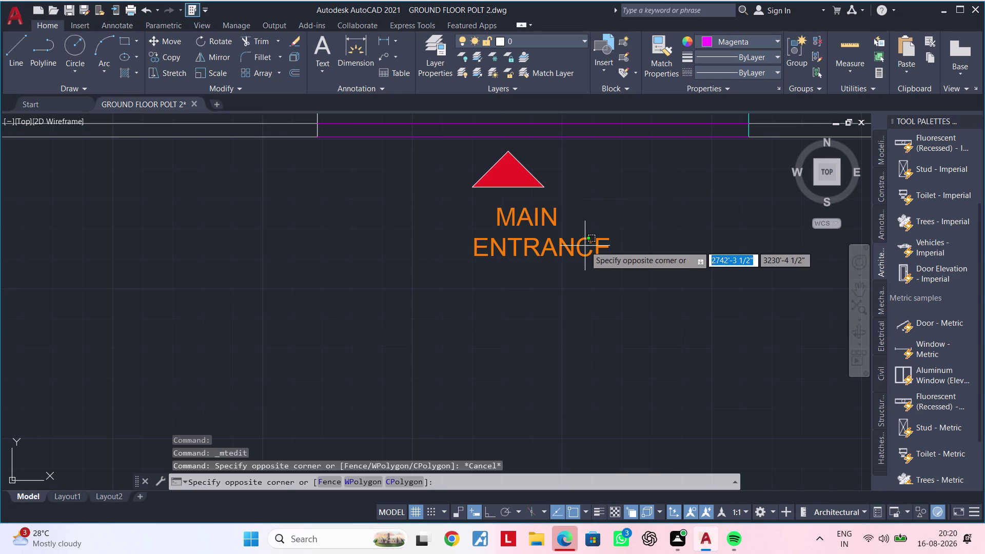
double_click(582, 250)
double_click(563, 248)
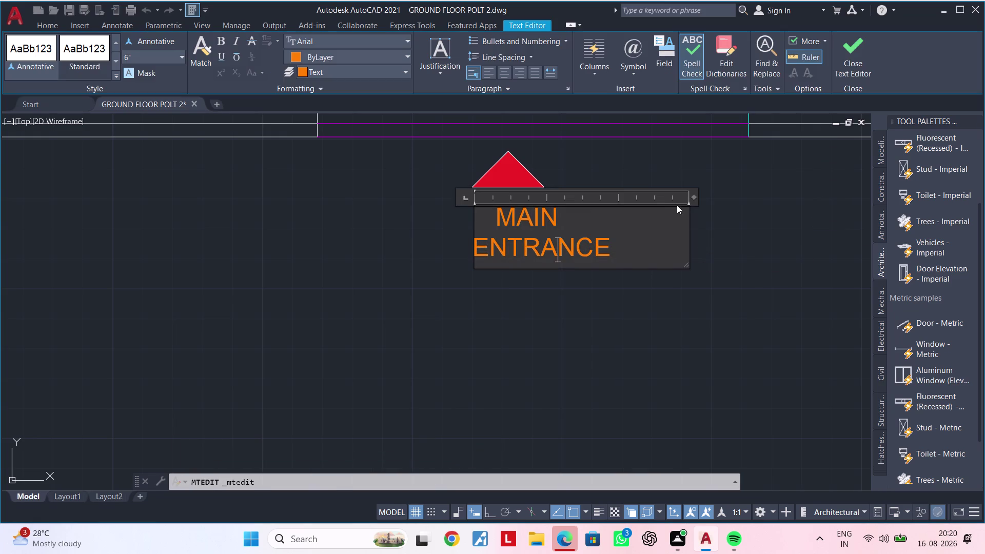
drag(692, 196, 715, 196)
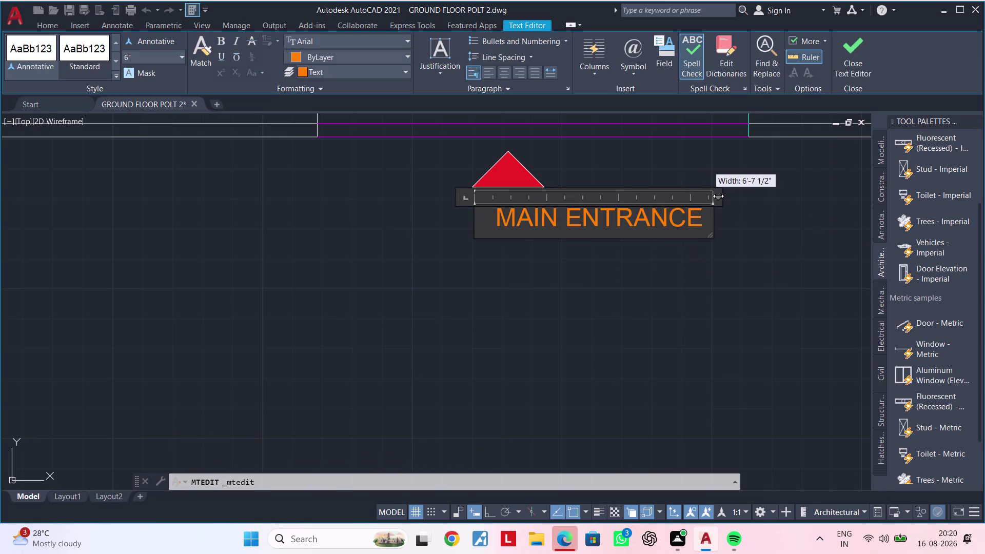
drag(715, 196, 736, 195)
click(737, 194)
key(Escape)
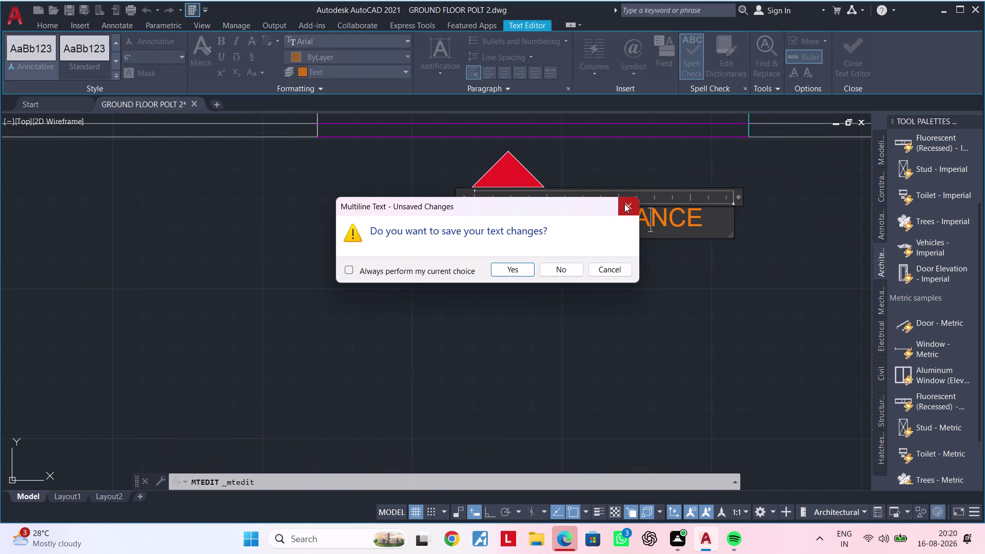
click(625, 204)
click(608, 286)
scroll(down, 3)
middle_drag(607, 283, 571, 288)
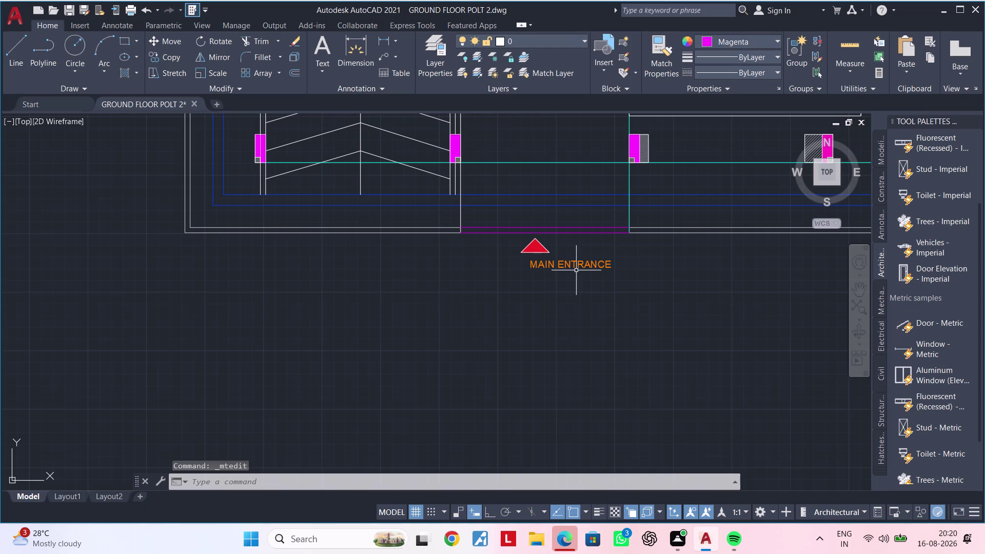
Nudge the MAIN ENTRANCE label slightly with MOVE as a first adjustment.
click(576, 267)
text(M)
key(space)
click(576, 267)
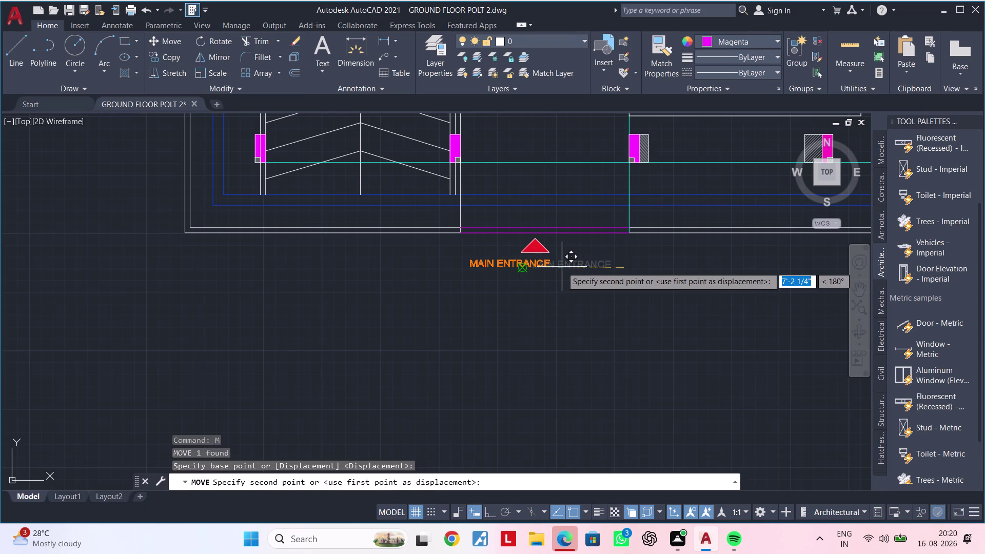
click(577, 267)
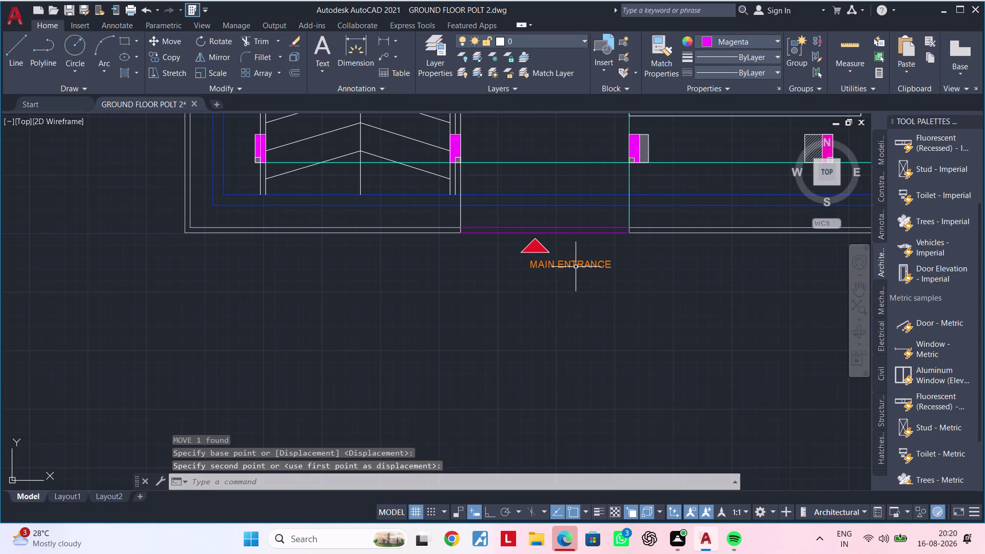
Move the MAIN ENTRANCE label left so it sits centred beneath the red triangle.
click(576, 267)
text(M)
key(space)
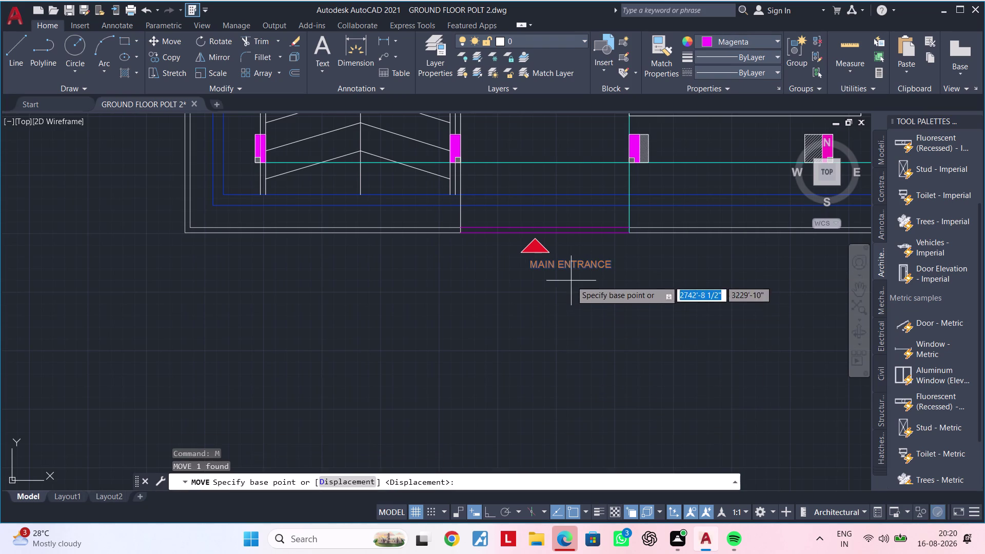
click(573, 269)
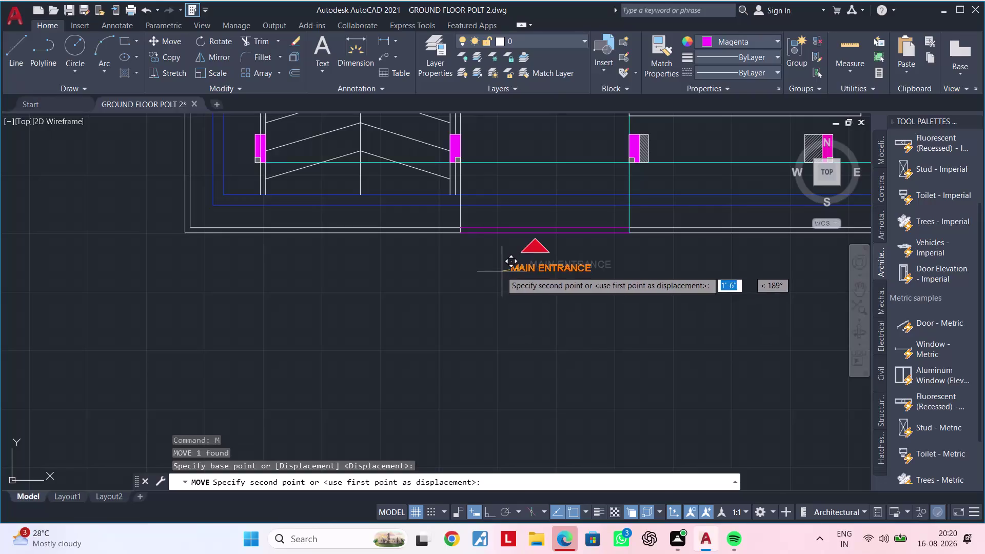
click(497, 269)
scroll(down, 3)
middle_drag(528, 283, 389, 266)
key(Escape)
Clear leftover commands and pan the view back to the entrance area.
key(Escape)
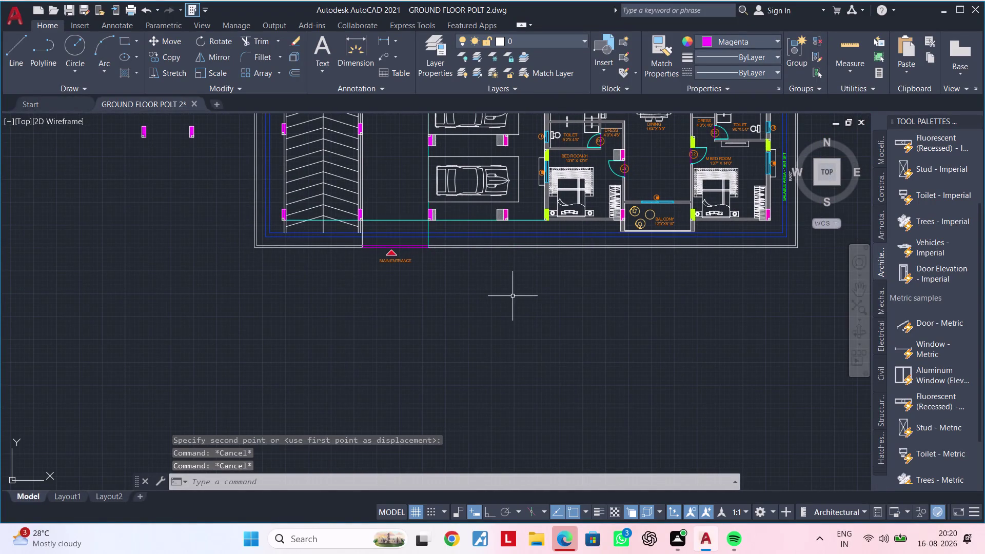
key(Escape)
key(Escape)
key(Escape)
key(Escape)
key(Escape)
middle_drag(513, 296, 458, 294)
key(Escape)
key(Escape)
key(l)
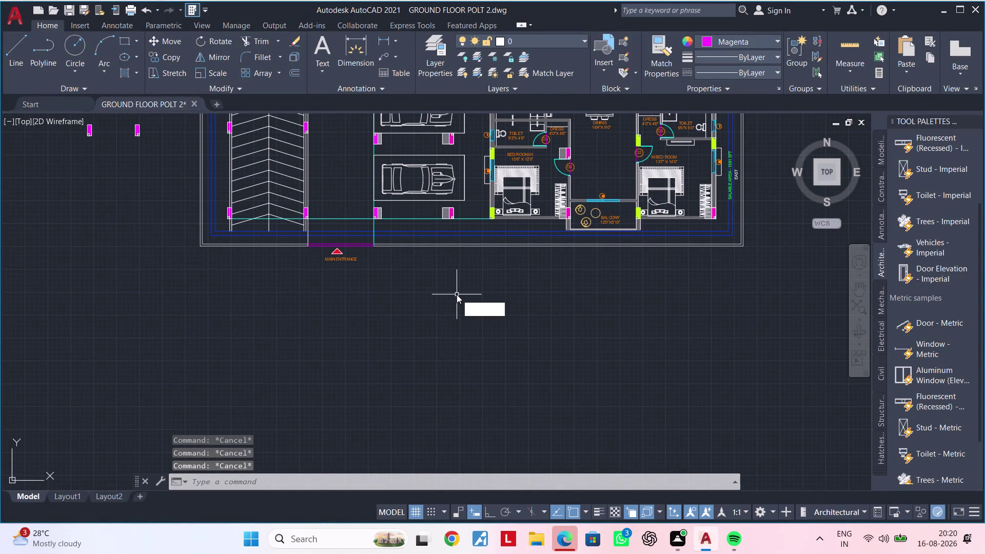
key(space)
scroll(up, 3)
middle_drag(285, 282, 289, 320)
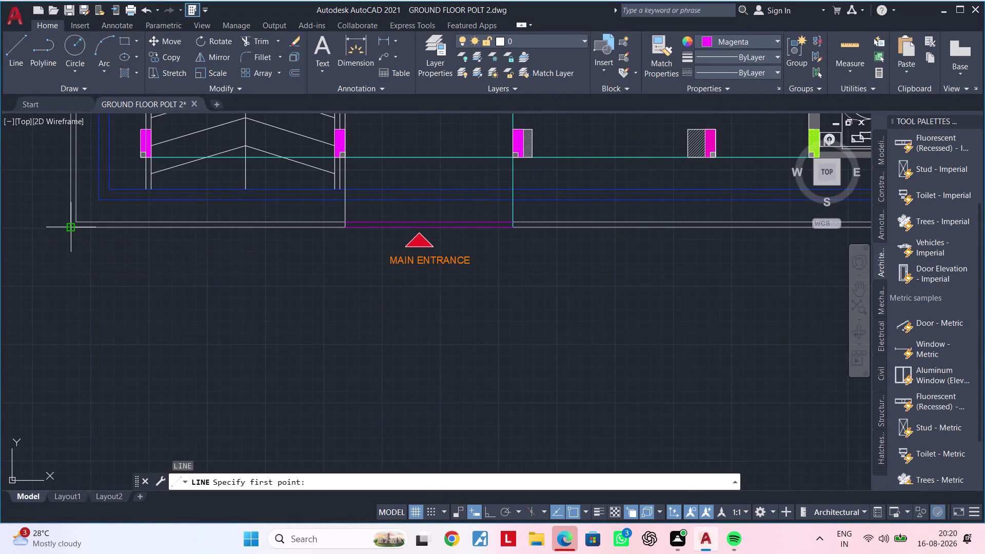
Draw a horizontal line across the plan front, from the left side to past the right edge.
click(39, 242)
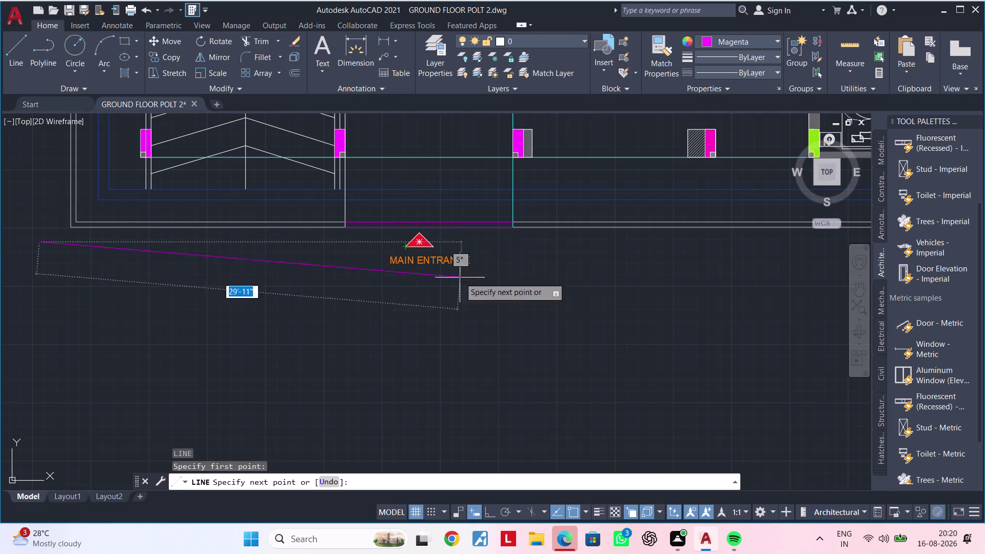
click(494, 509)
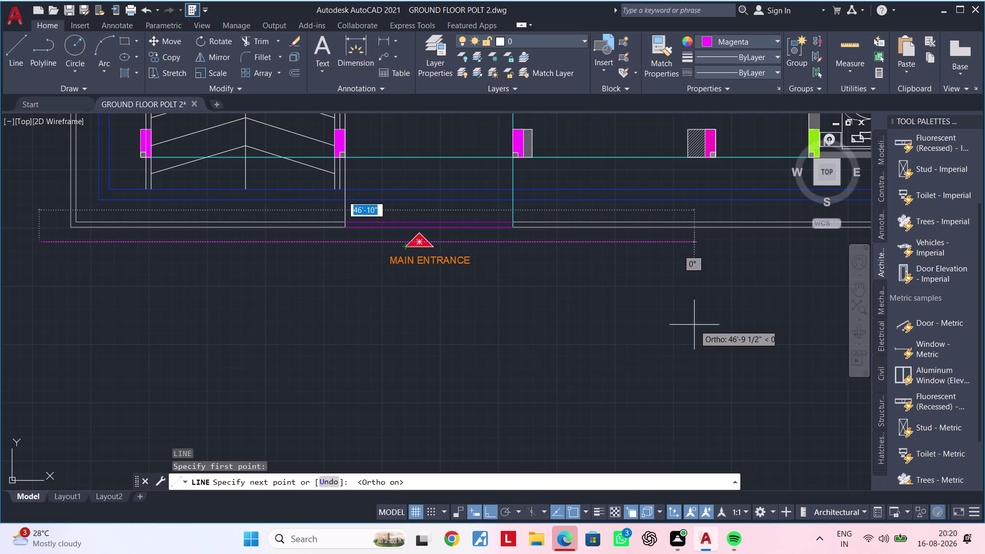
middle_drag(694, 325, 548, 326)
middle_drag(785, 286, 601, 324)
scroll(down, 3)
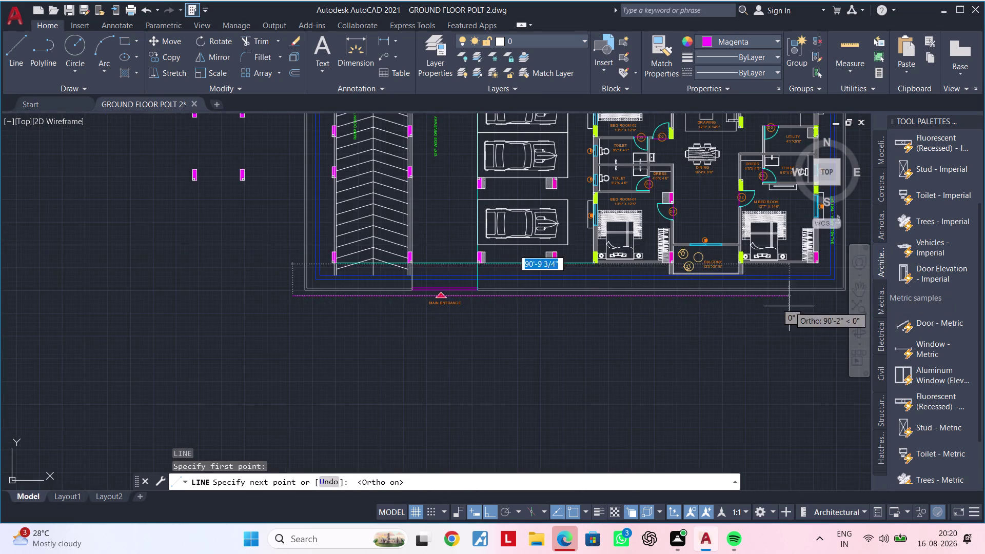
middle_drag(798, 306, 616, 312)
scroll(up, 3)
click(710, 306)
key(Escape)
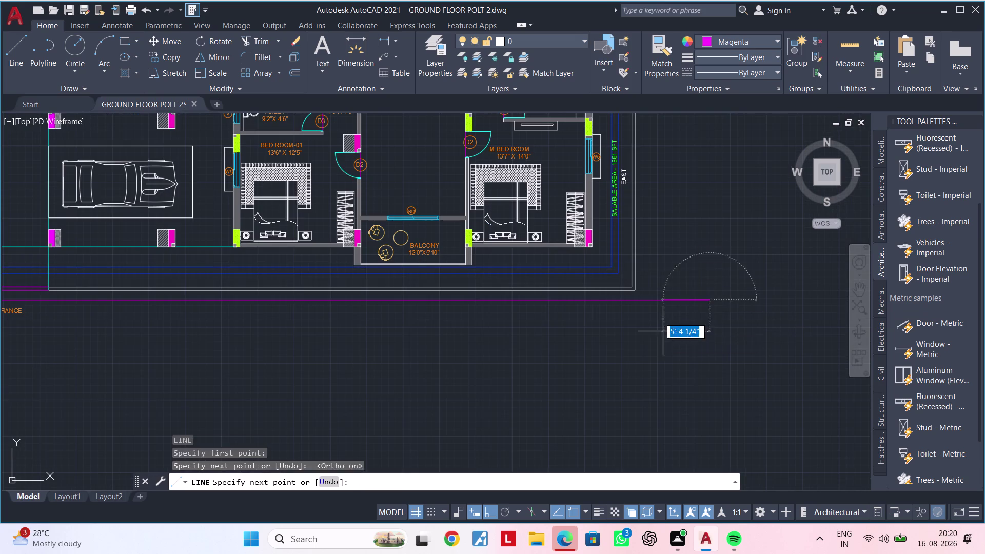
key(Escape)
Stretch the new line's left endpoint further to the left.
middle_drag(648, 326, 796, 323)
middle_drag(672, 331, 882, 330)
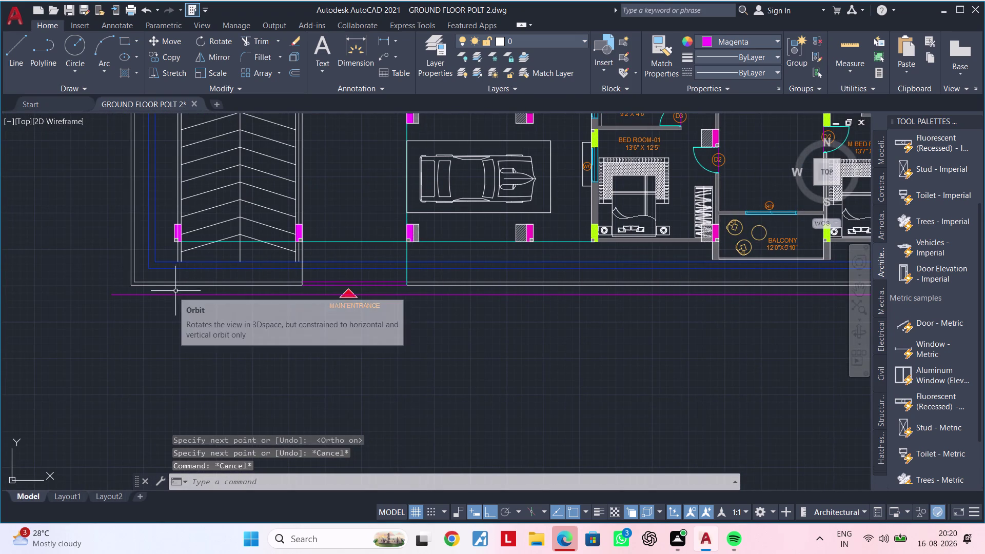
click(173, 292)
click(168, 295)
click(111, 294)
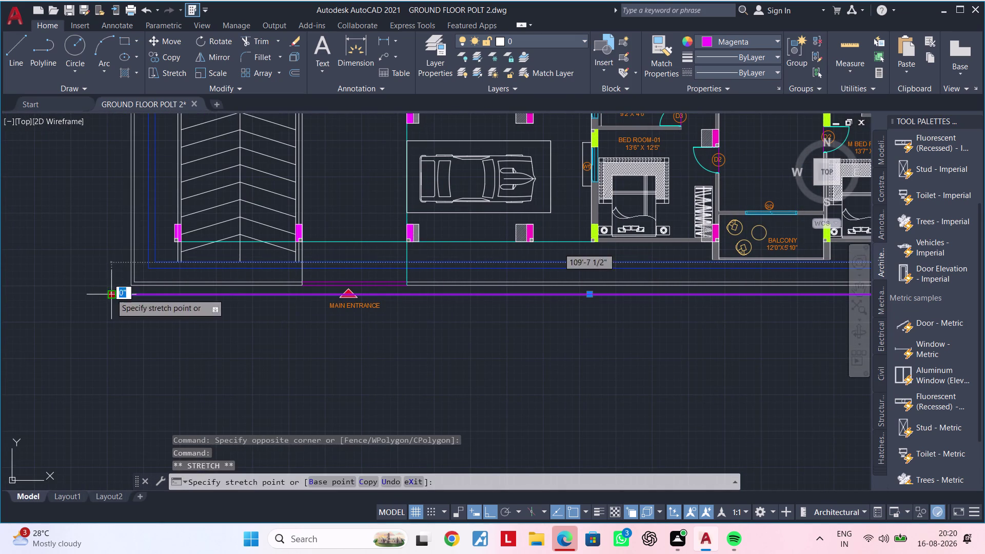
click(77, 294)
key(Escape)
click(171, 295)
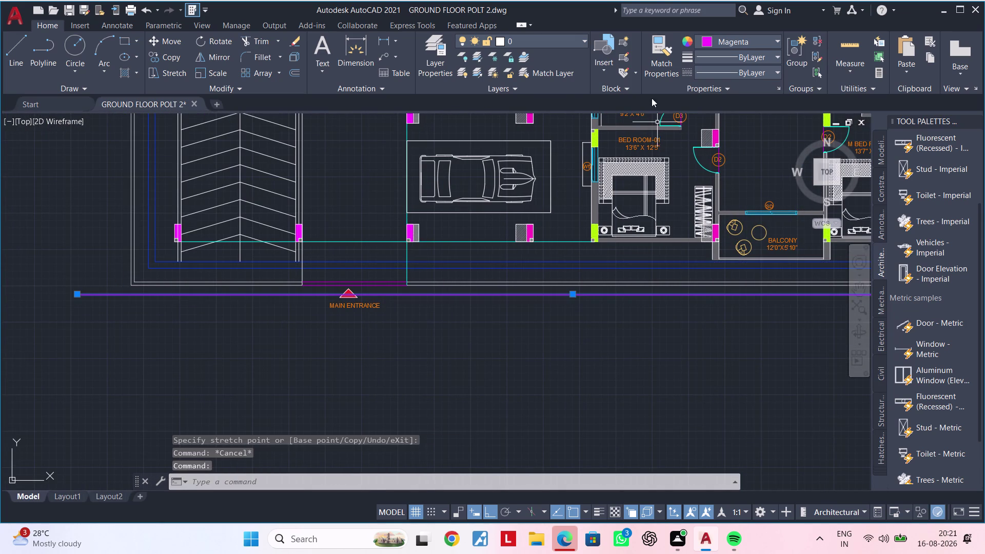
Set the line's colour to White in the Properties colour list.
click(707, 39)
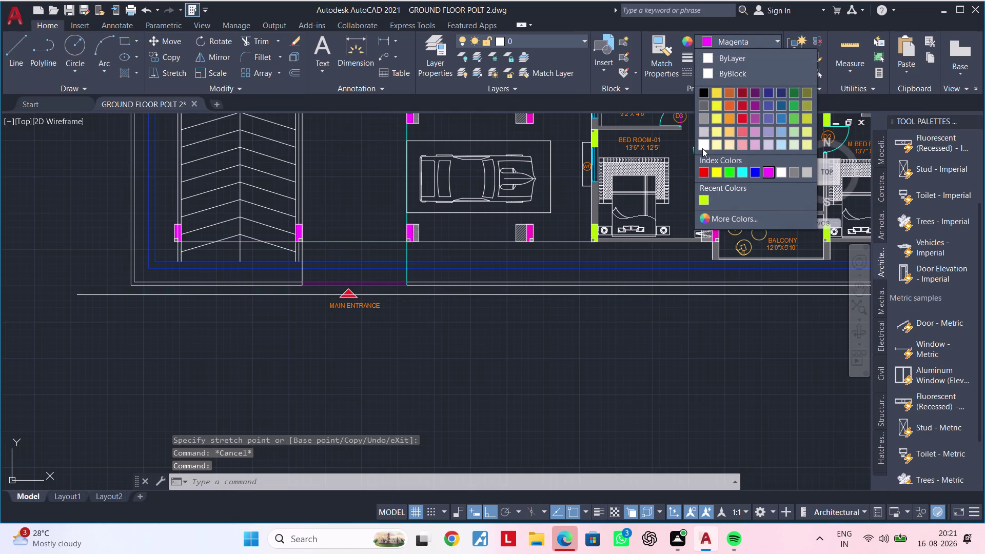
click(702, 148)
key(Escape)
scroll(down, 3)
middle_drag(666, 313, 506, 312)
key(Escape)
key(Escape)
key(Escape)
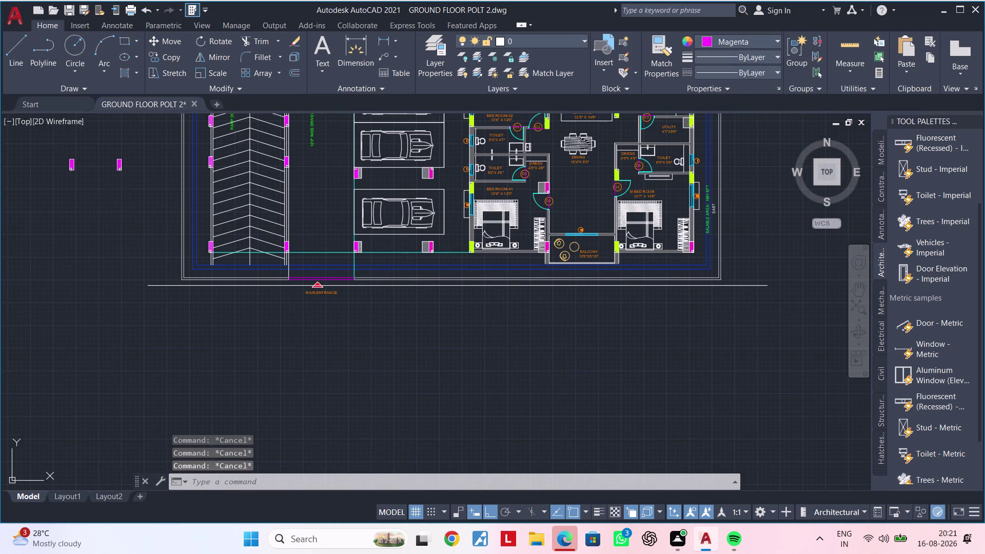
Attempt a 40' offset of the white line, then cancel it.
text(OF)
key(space)
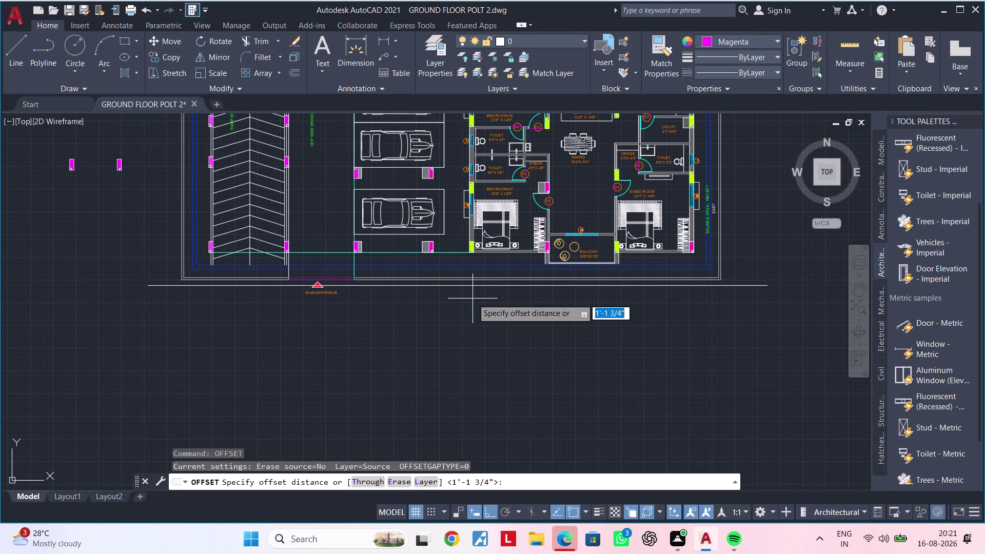
key(2)
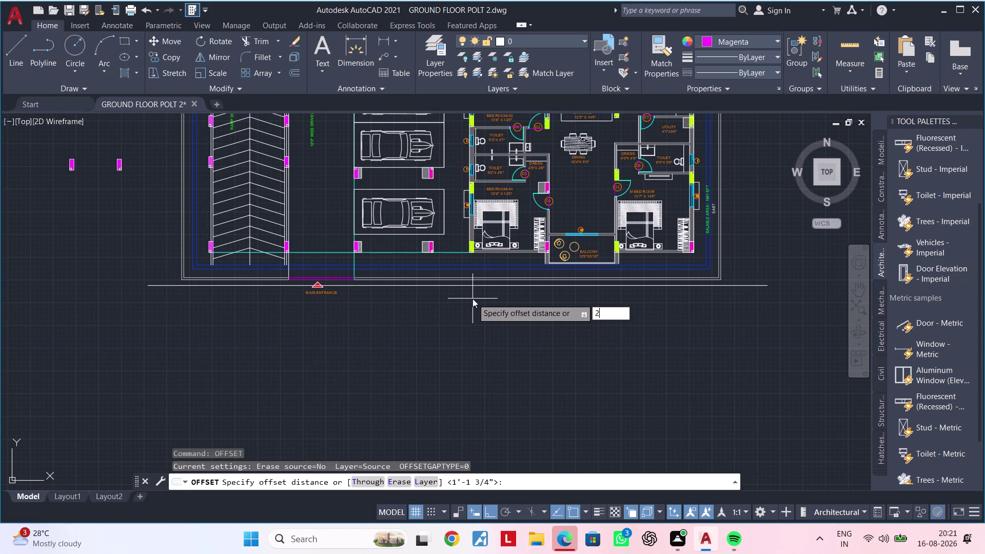
key(BackSpace)
text(40)
text(')
key(Return)
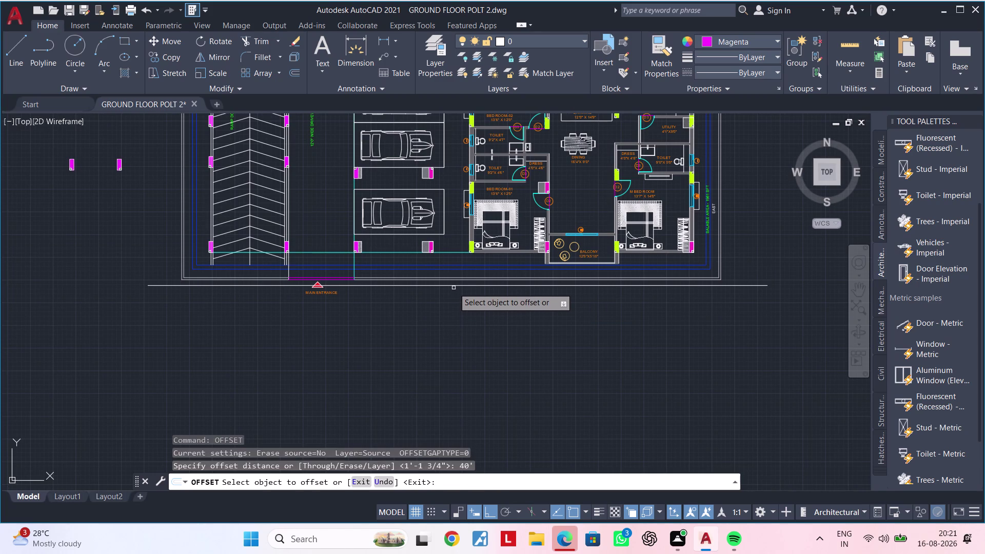
click(453, 287)
click(453, 284)
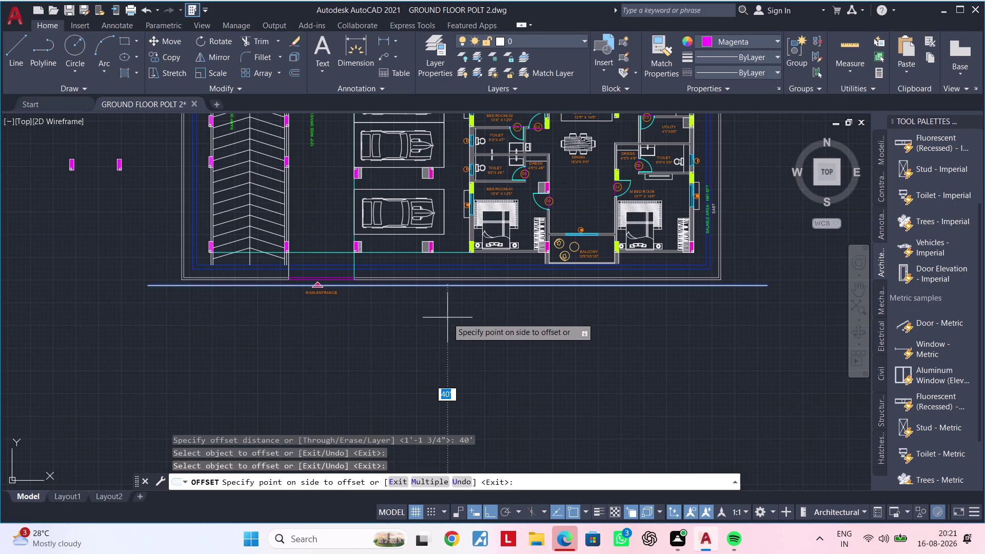
scroll(down, 3)
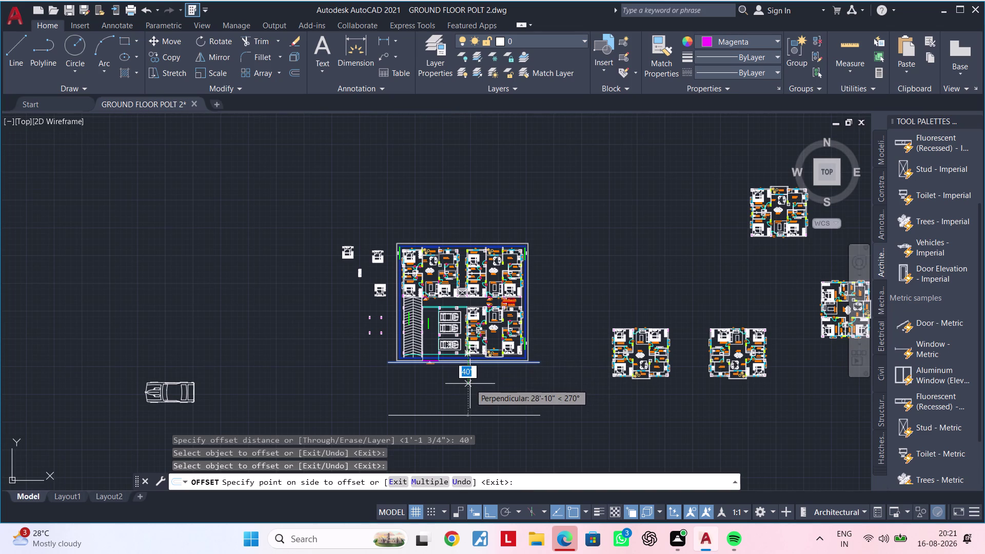
key(Escape)
key(Escape)
Pan back to the entrance and restart OFFSET with a 20' distance.
scroll(up, 3)
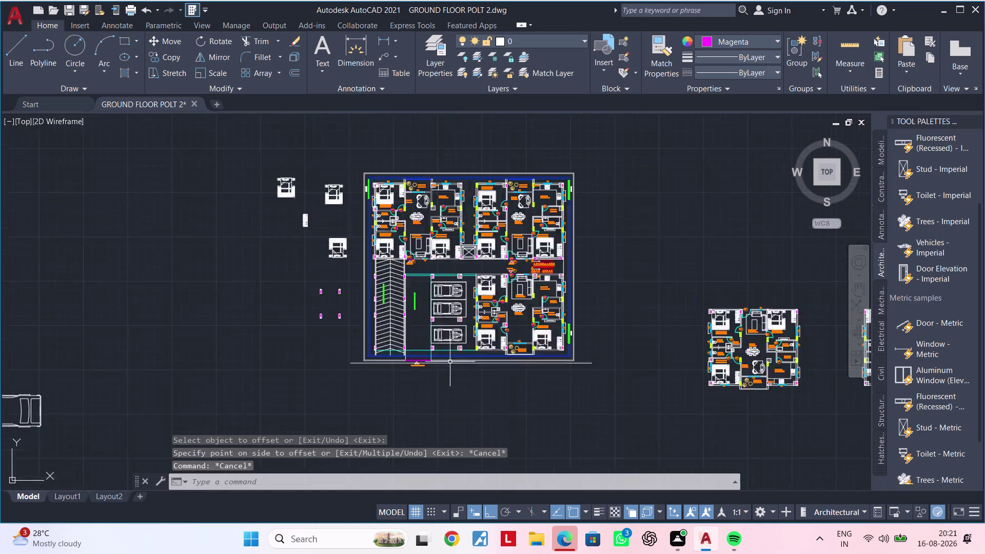
scroll(up, 3)
scroll(up, 3)
middle_drag(454, 400, 464, 391)
key(Escape)
key(Escape)
key(Escape)
text(OF)
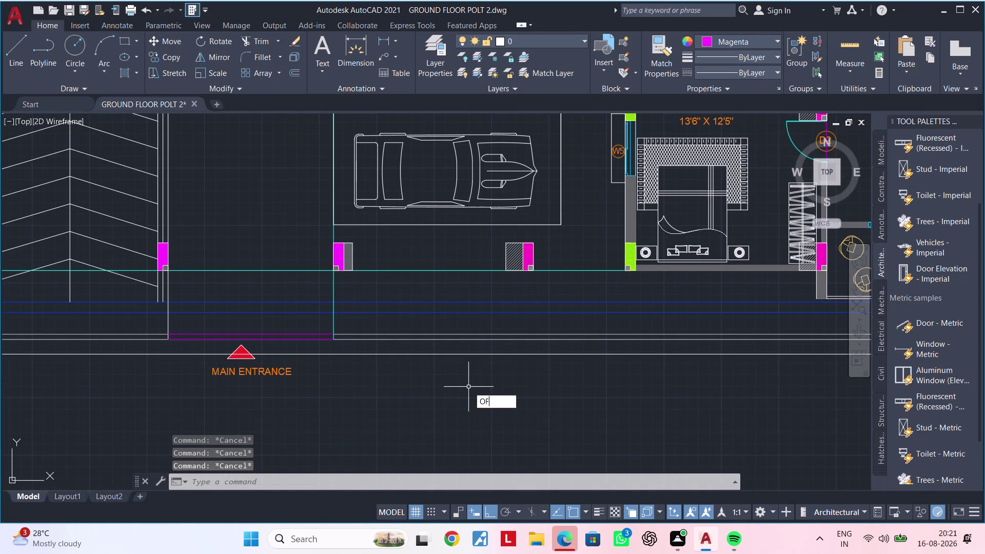
key(space)
text(20')
key(Return)
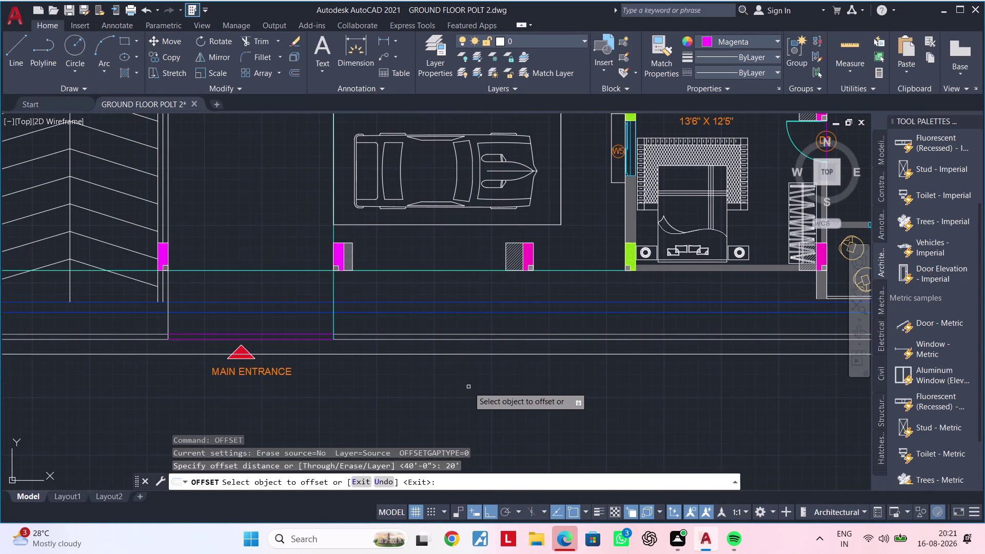
Offset the white line 20' downward to create the second parallel line.
click(471, 356)
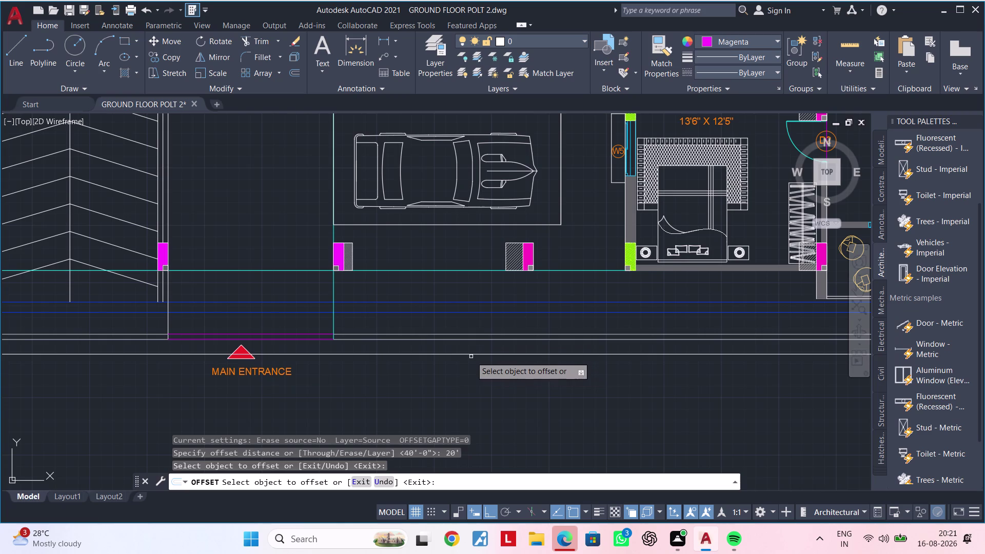
click(472, 354)
click(462, 405)
scroll(down, 3)
middle_drag(470, 405, 462, 282)
middle_drag(480, 324, 478, 329)
key(Escape)
key(Escape)
Frame the plan with both lines and clear a mistyped BT command.
key(Escape)
key(Escape)
middle_drag(479, 328, 541, 316)
key(Escape)
key(Escape)
key(Escape)
key(Escape)
key(Escape)
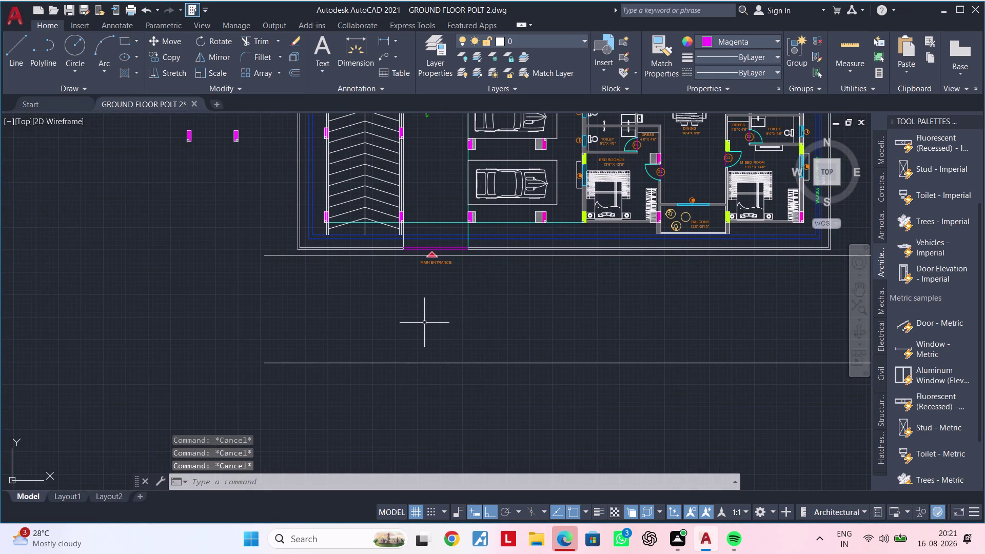
text(BT)
key(Escape)
Dismiss the unwanted BREAK command started by typing BRE.
text(BRE)
key(k)
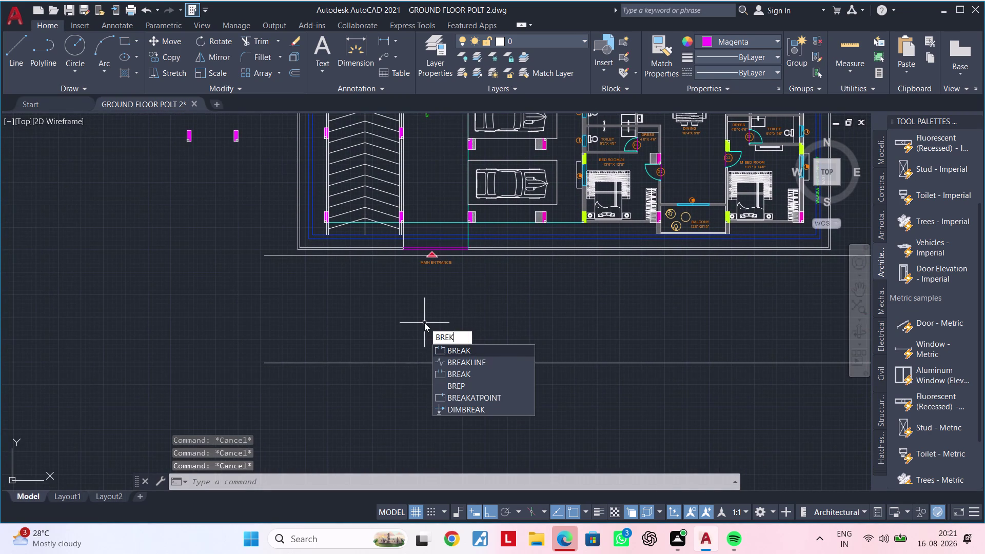
scroll(up, 3)
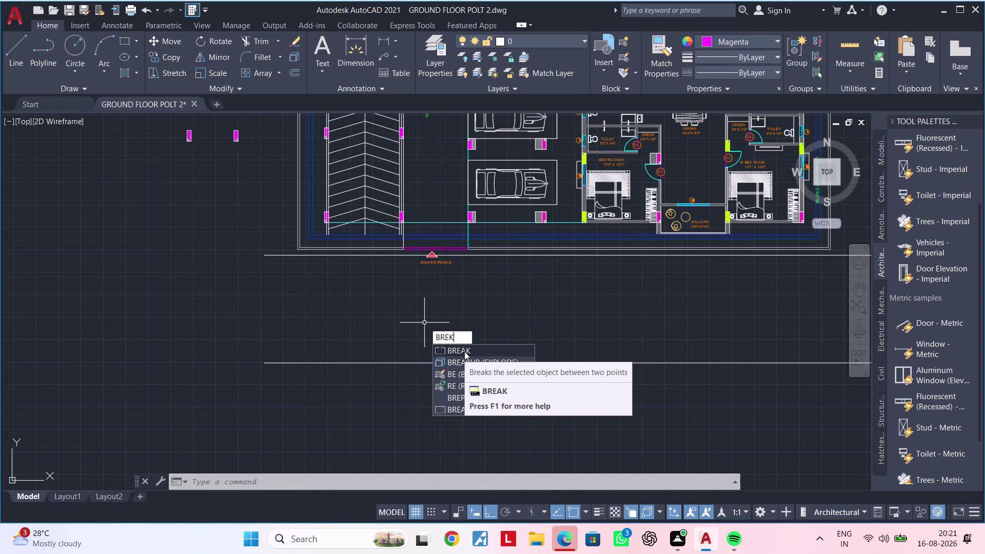
key(Escape)
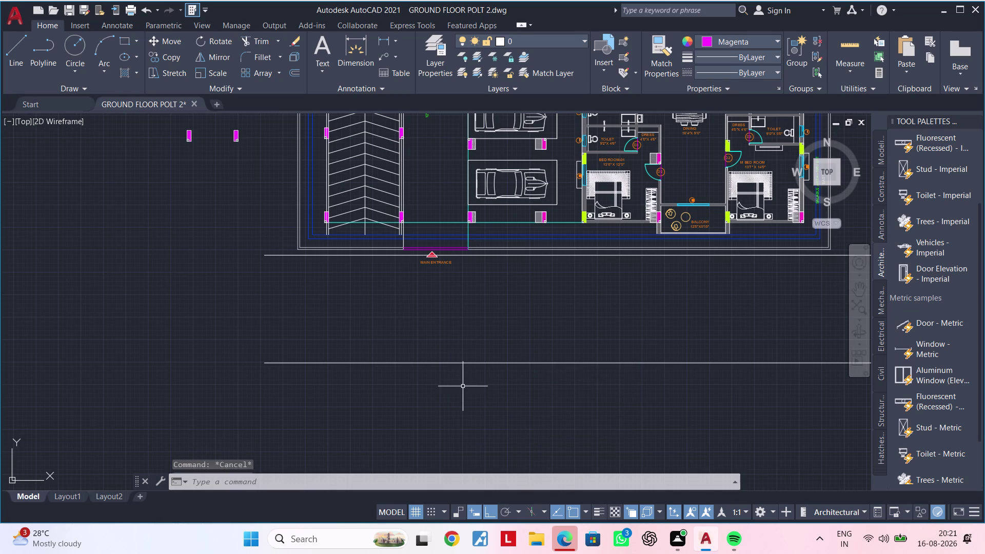
key(Escape)
key(Escape)
key(b)
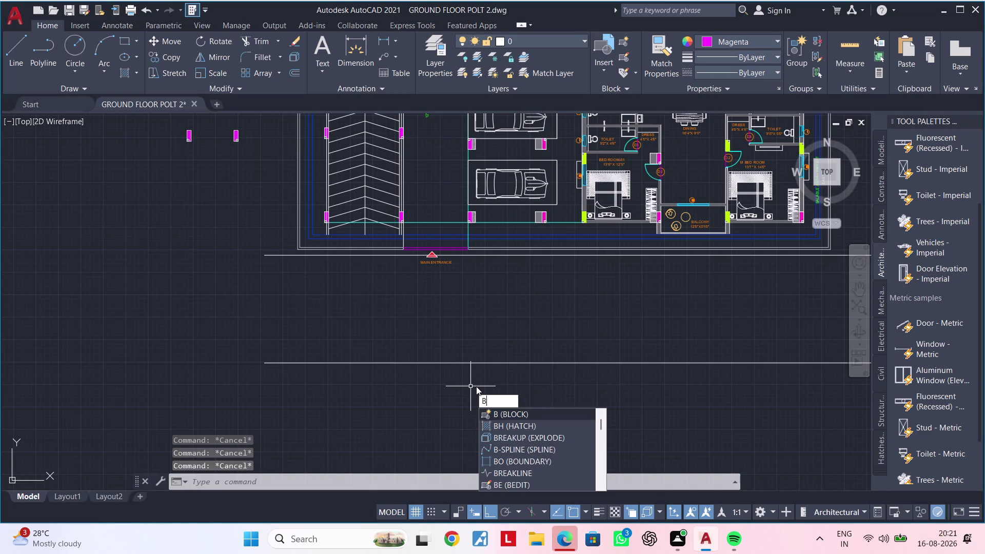
Draw a break line from the upper line to the lower line, symbol at midpoint.
click(511, 471)
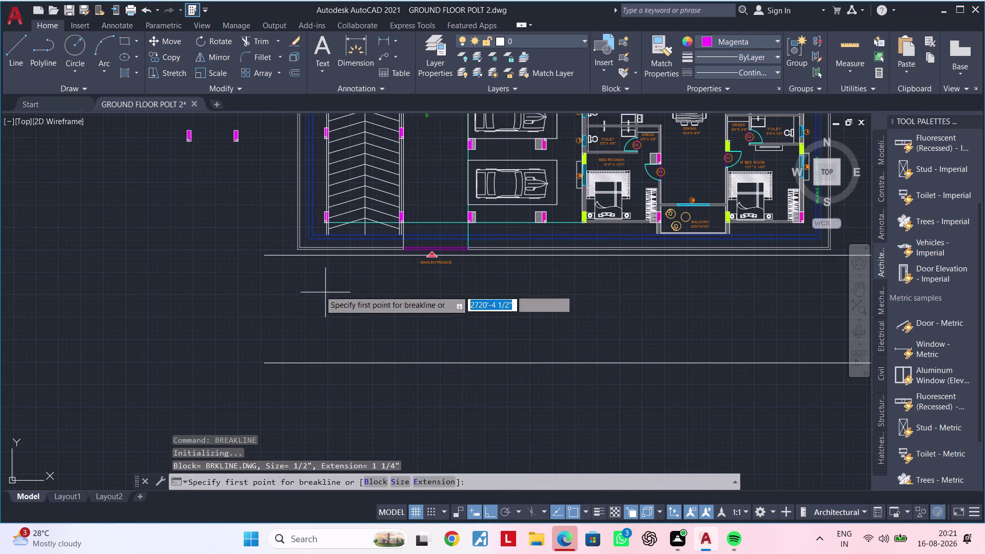
scroll(up, 3)
click(321, 236)
scroll(down, 3)
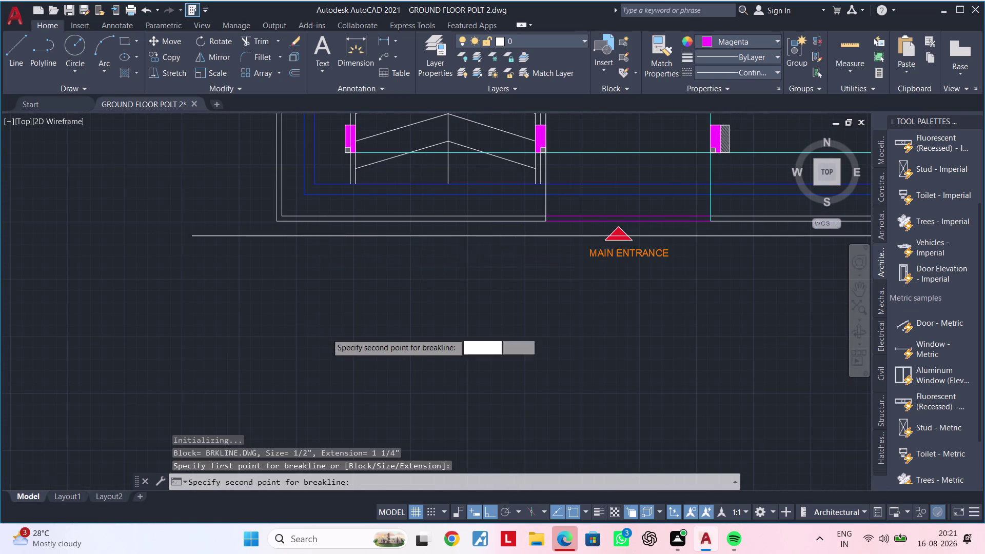
middle_drag(327, 341, 347, 240)
click(343, 344)
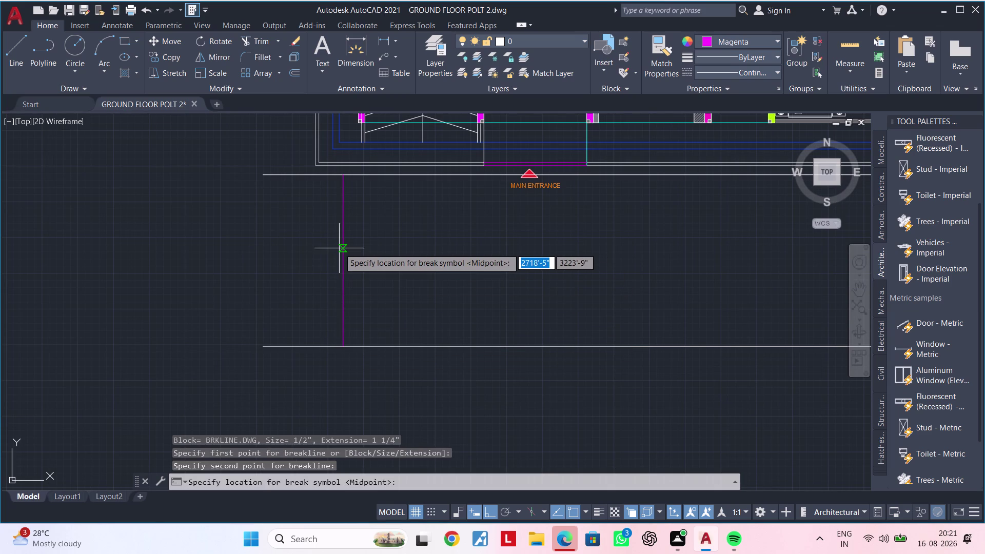
click(344, 265)
Zoom to the break symbol and stretch its zigzag tip to the right.
scroll(up, 3)
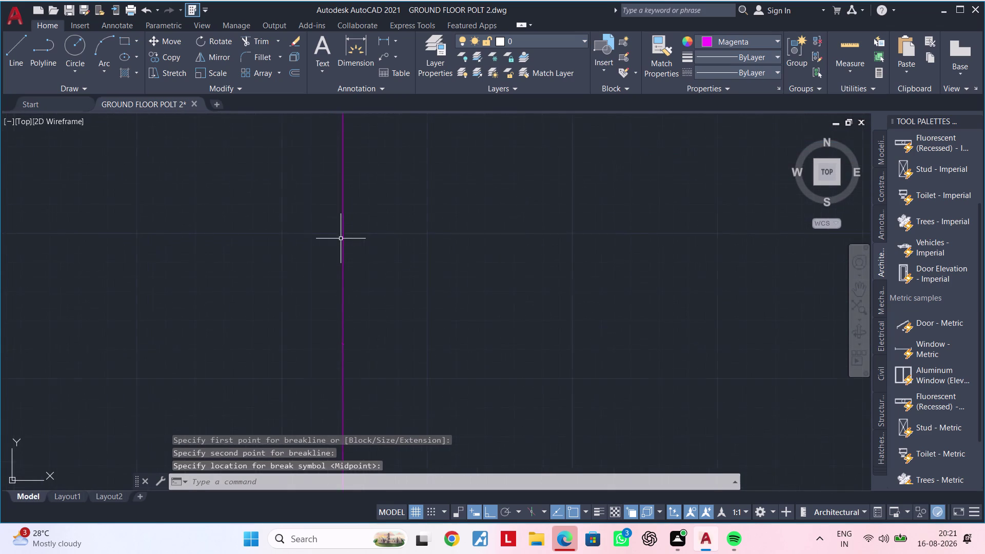
middle_drag(361, 319, 389, 159)
scroll(up, 3)
scroll(up, 3)
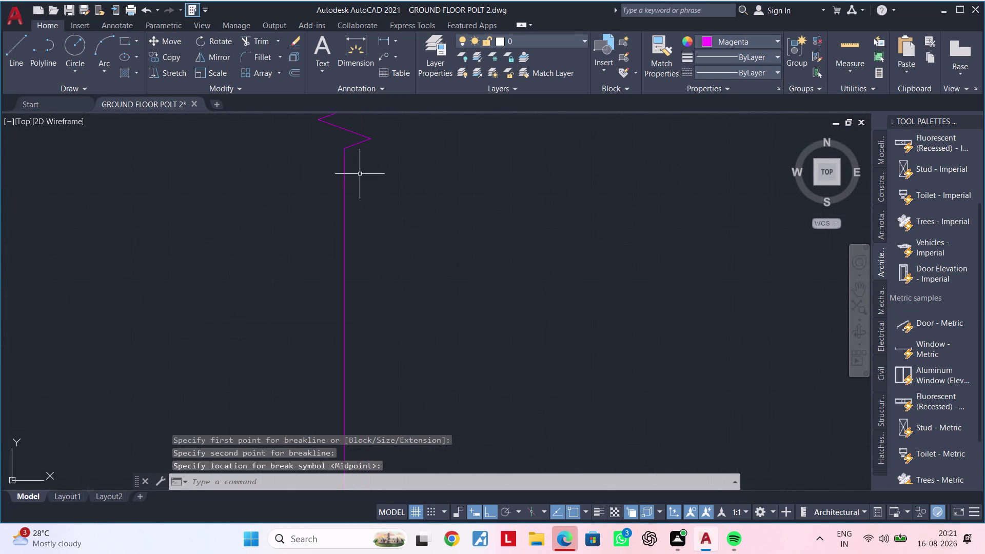
middle_drag(360, 174, 342, 329)
scroll(up, 3)
click(344, 295)
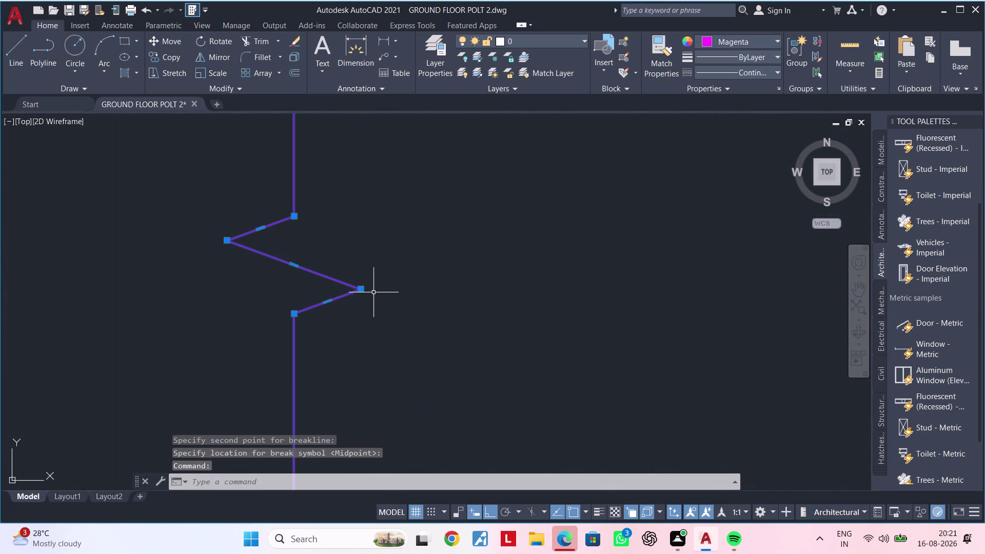
click(359, 289)
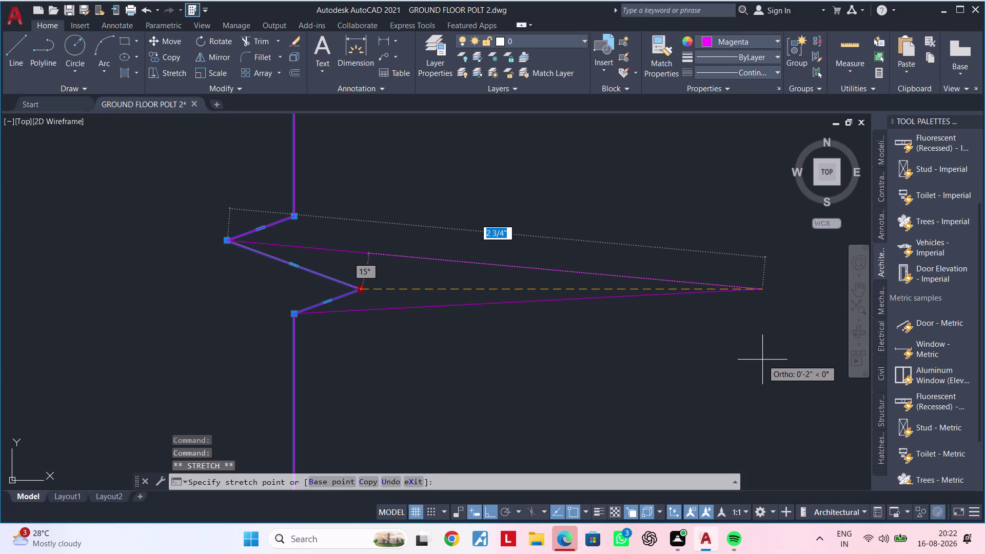
click(763, 359)
Reposition the zigzag's left vertex and other vertices.
middle_drag(602, 323, 635, 397)
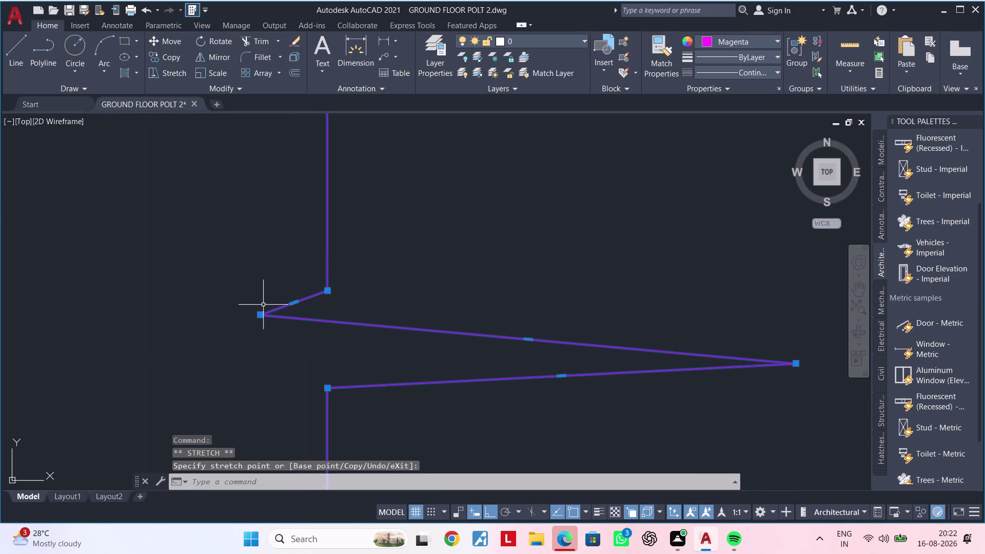
click(260, 315)
click(5, 204)
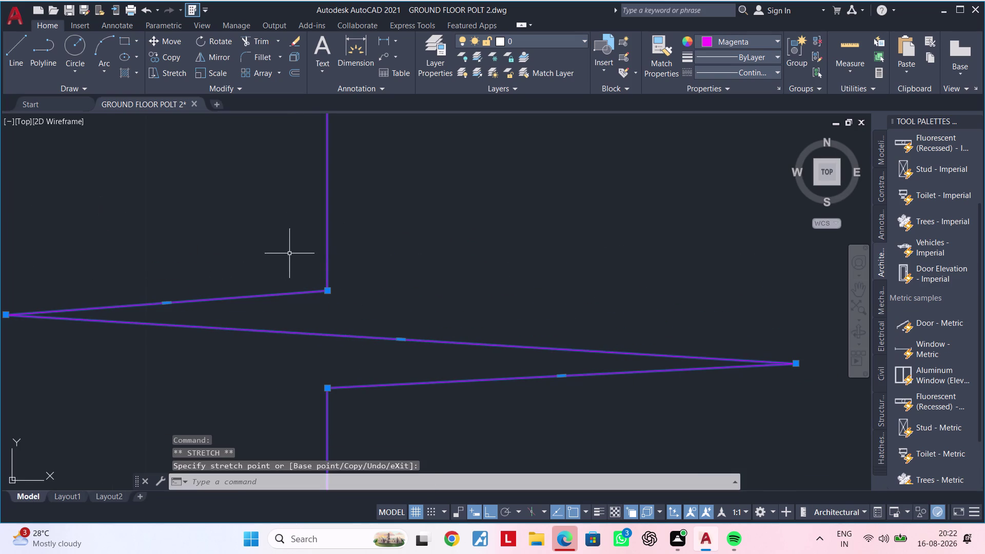
click(328, 292)
click(337, 152)
scroll(down, 3)
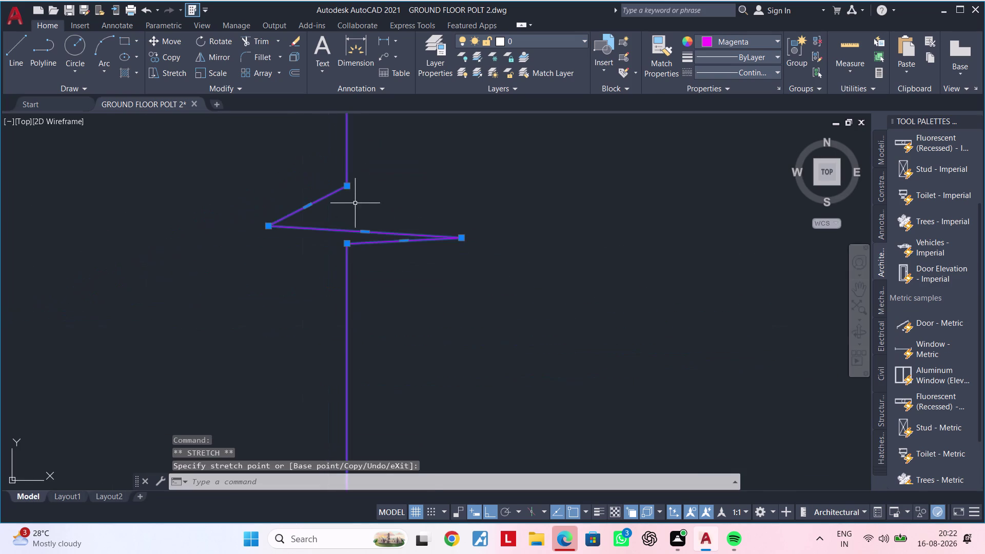
middle_drag(355, 204, 392, 150)
click(383, 191)
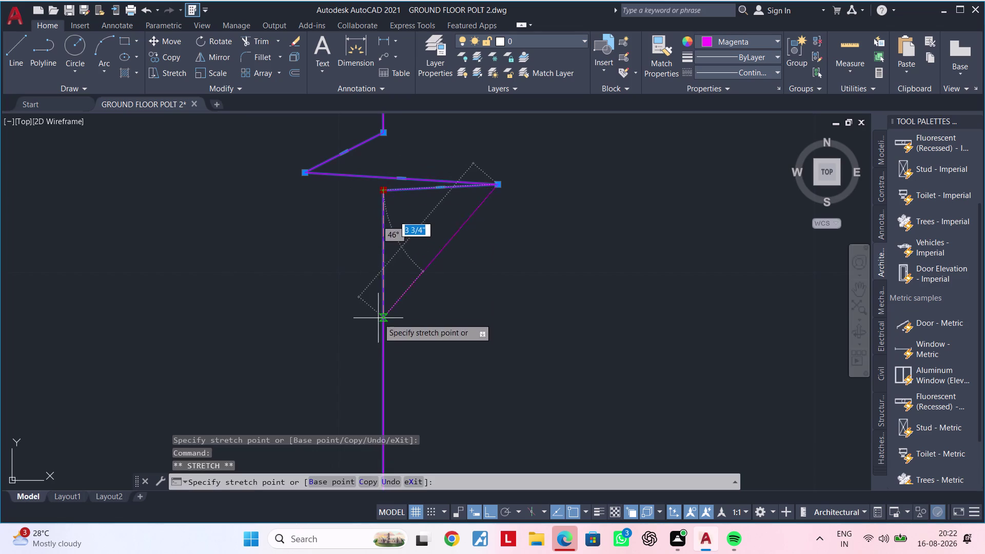
click(375, 331)
Tighten the remaining zigzag vertices and view the whole break line.
scroll(down, 3)
middle_drag(411, 277, 403, 381)
scroll(up, 3)
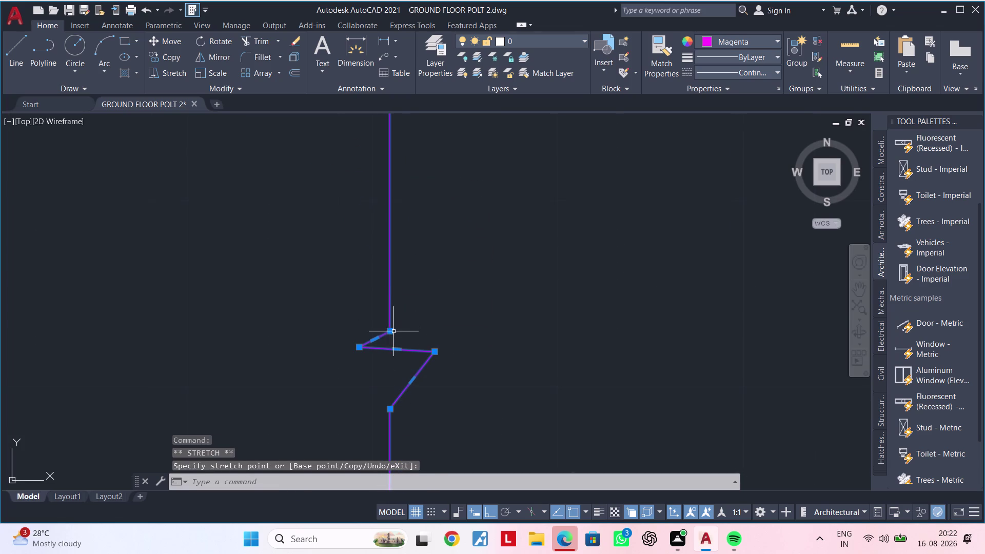
click(392, 331)
click(398, 204)
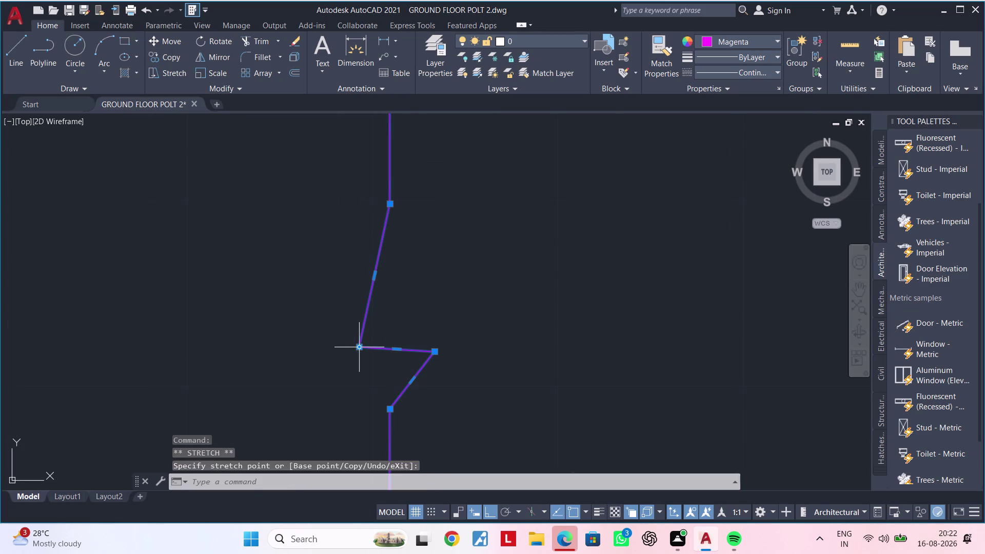
click(358, 348)
click(91, 302)
drag(435, 351, 444, 351)
drag(760, 351, 782, 352)
scroll(down, 3)
scroll(down, 3)
middle_drag(797, 358, 263, 314)
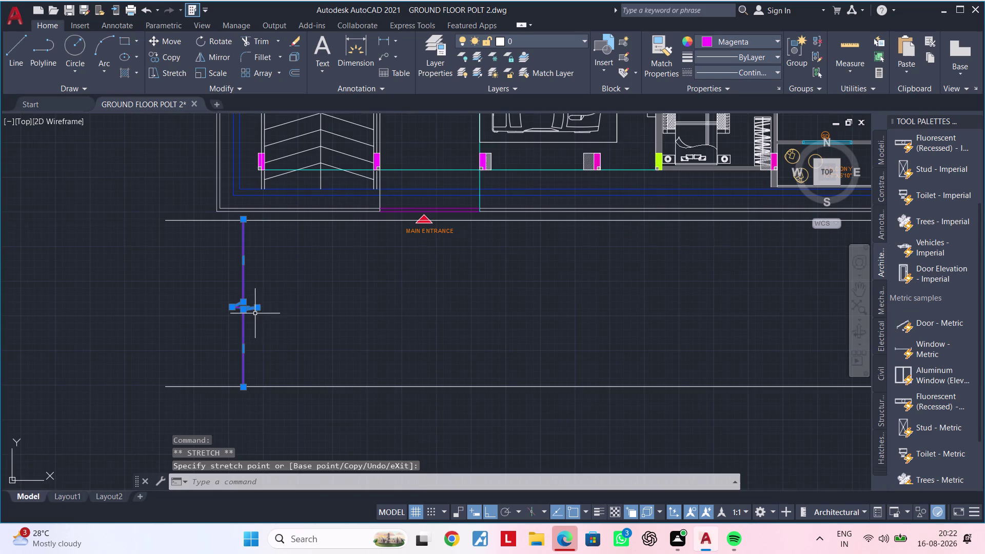
Window-select the zigzag break line at the left end of the parallel lines.
scroll(up, 3)
key(Escape)
key(Escape)
middle_drag(340, 350, 266, 370)
drag(234, 366, 223, 364)
click(123, 302)
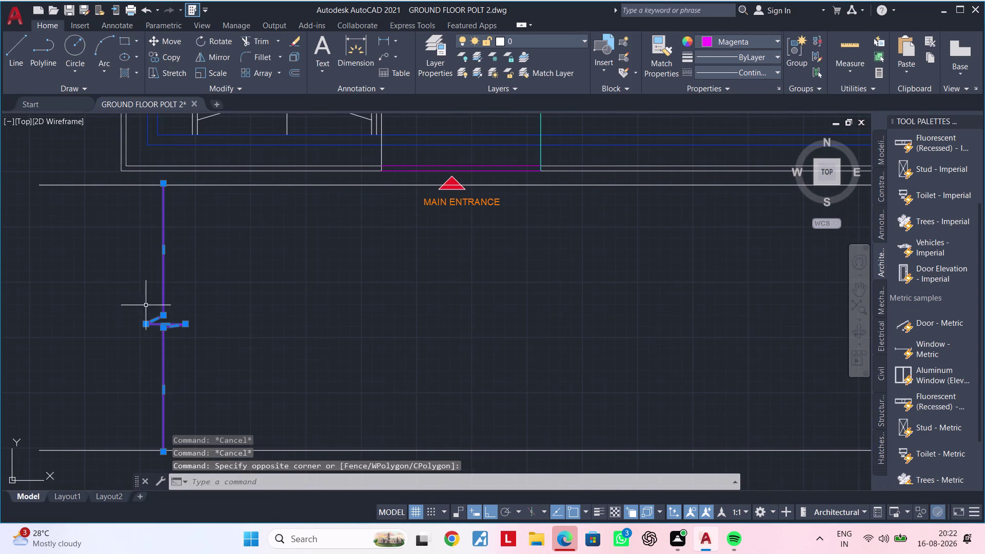
middle_drag(519, 344, 284, 345)
Mirror the break line (MI) about a vertical centre axis, keeping the original.
text(MI)
key(space)
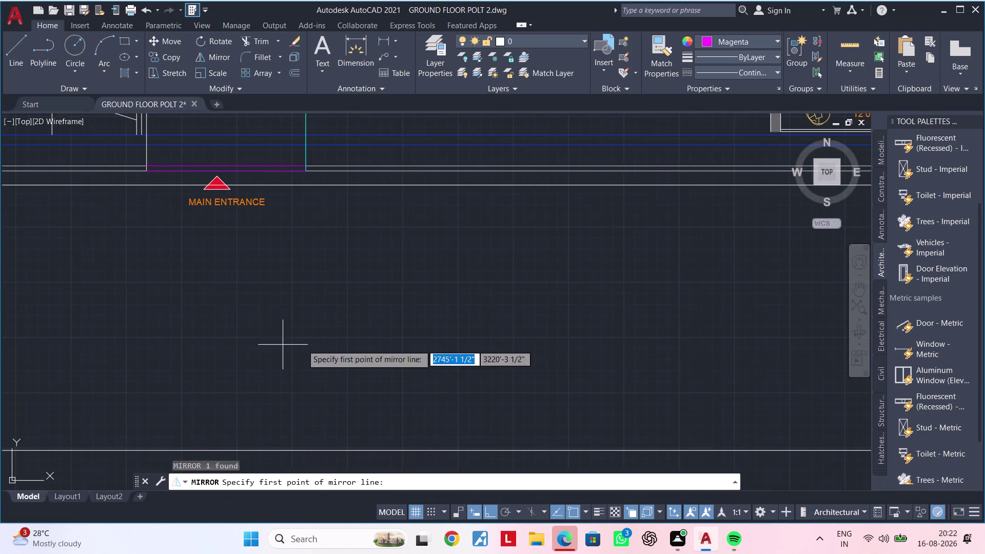
scroll(down, 3)
scroll(up, 3)
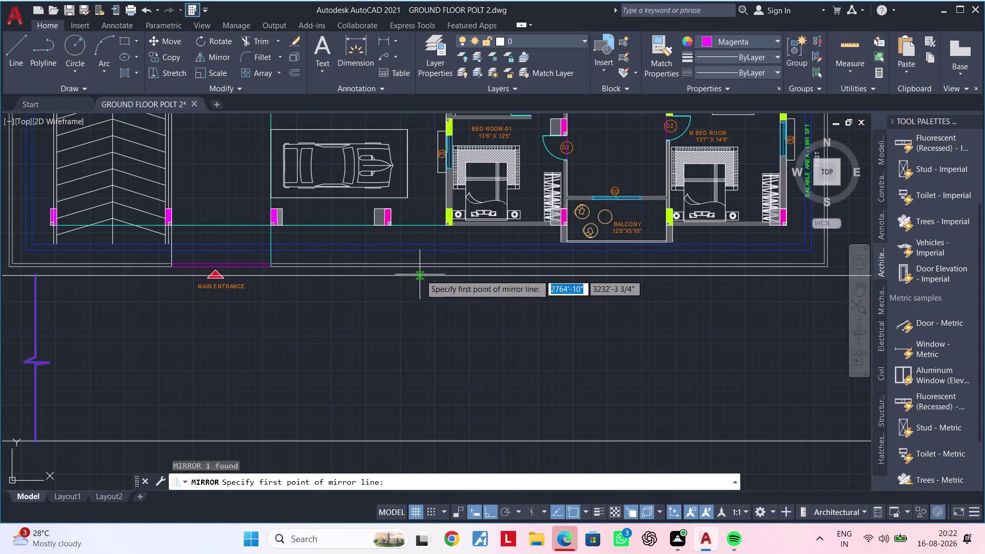
click(432, 274)
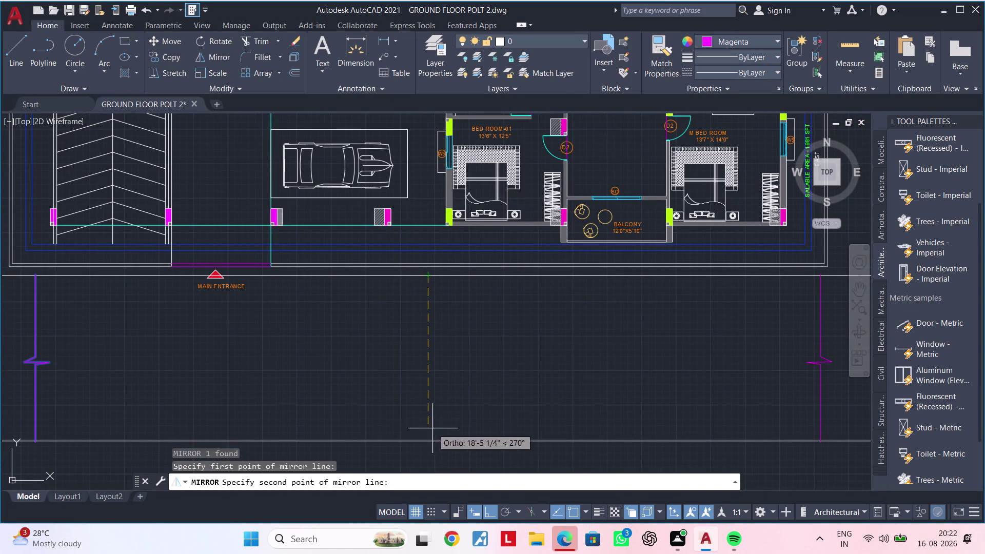
click(427, 438)
drag(461, 484, 427, 437)
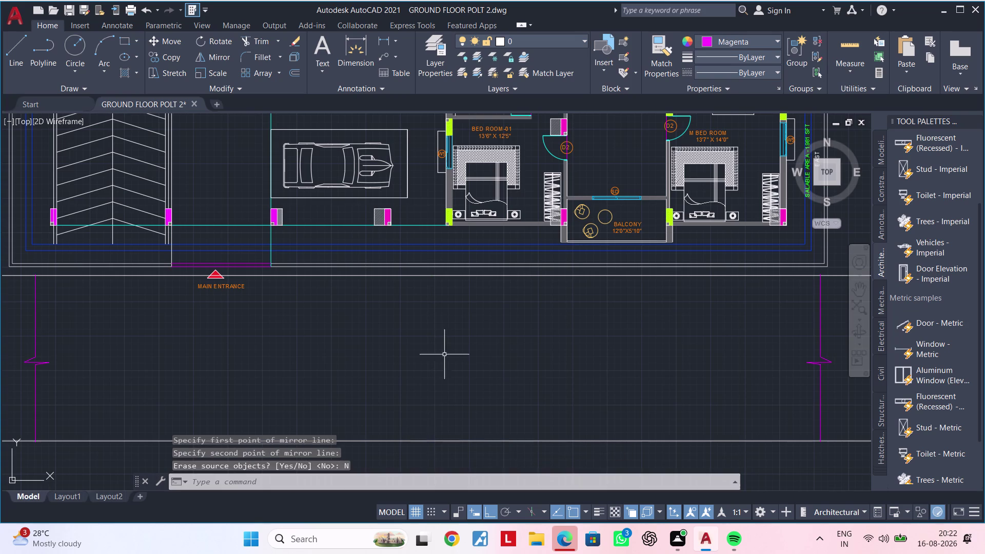
scroll(down, 3)
middle_drag(423, 346, 434, 318)
key(Escape)
key(Escape)
scroll(up, 3)
scroll(down, 3)
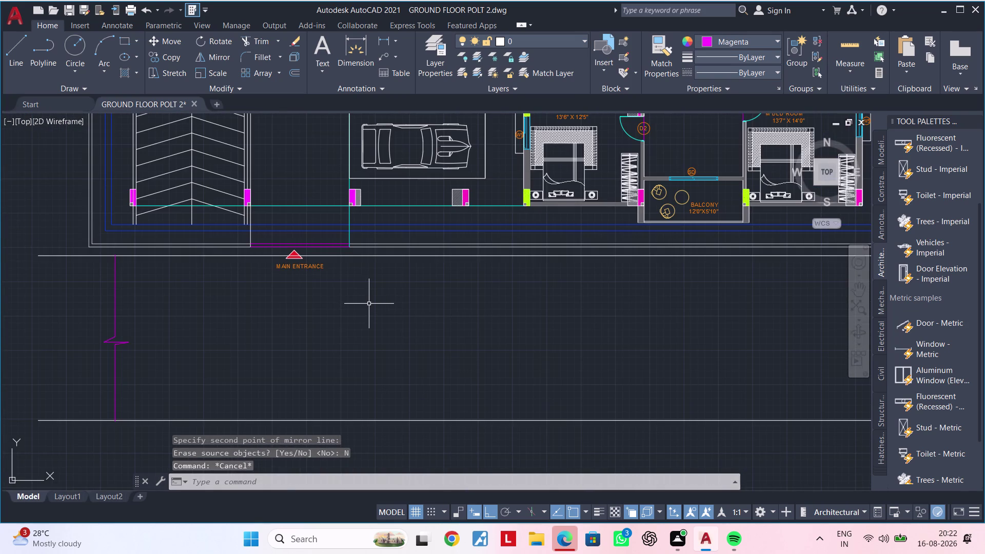
click(283, 267)
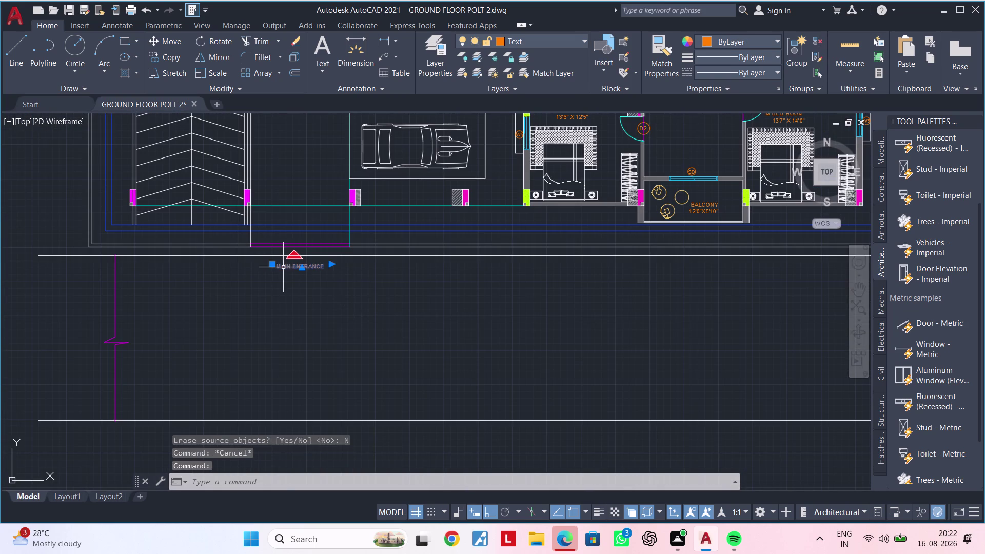
Copy the MAIN ENTRANCE label to a spot between the two parallel lines.
text(CO)
key(space)
click(312, 275)
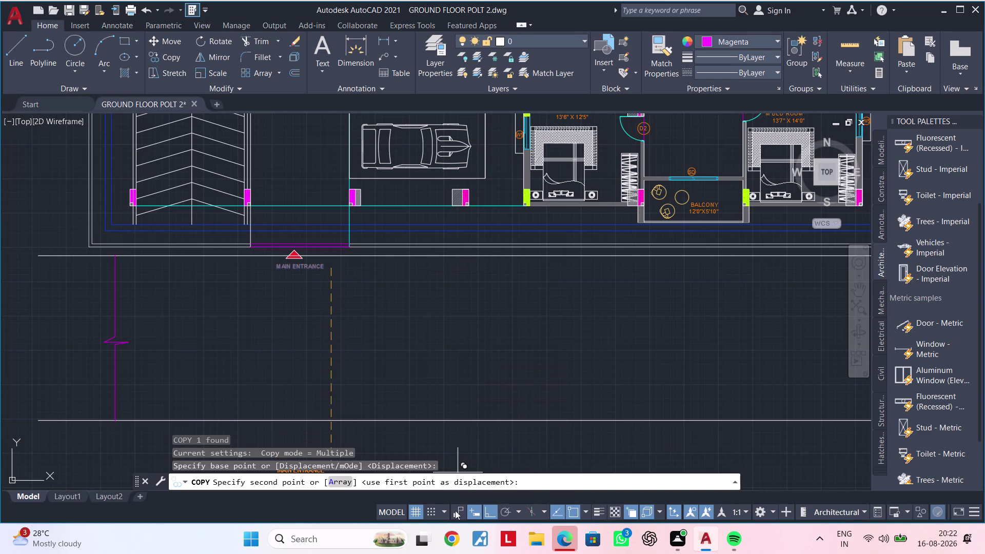
click(485, 510)
click(499, 338)
key(Escape)
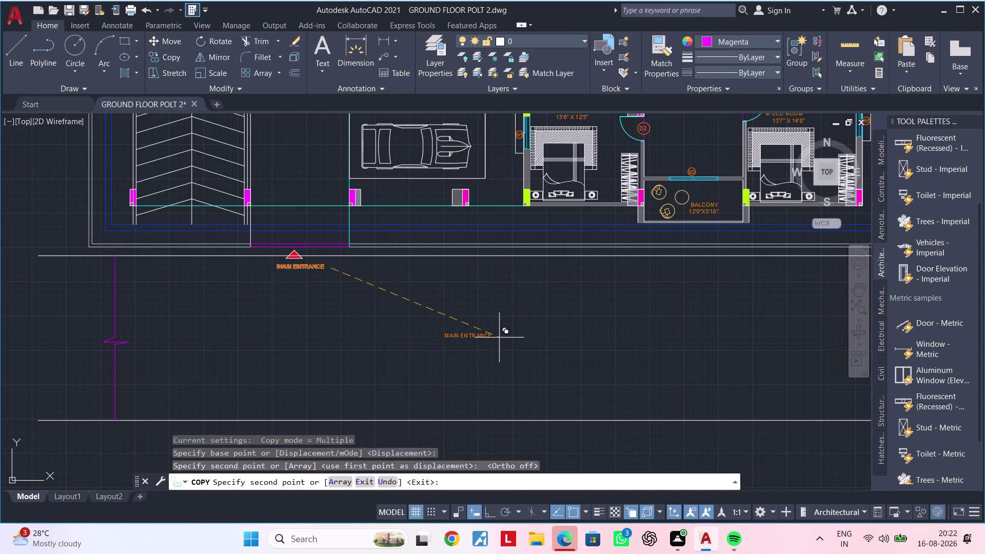
Open the copied label's text and delete its old contents.
scroll(up, 3)
click(511, 329)
double_click(494, 334)
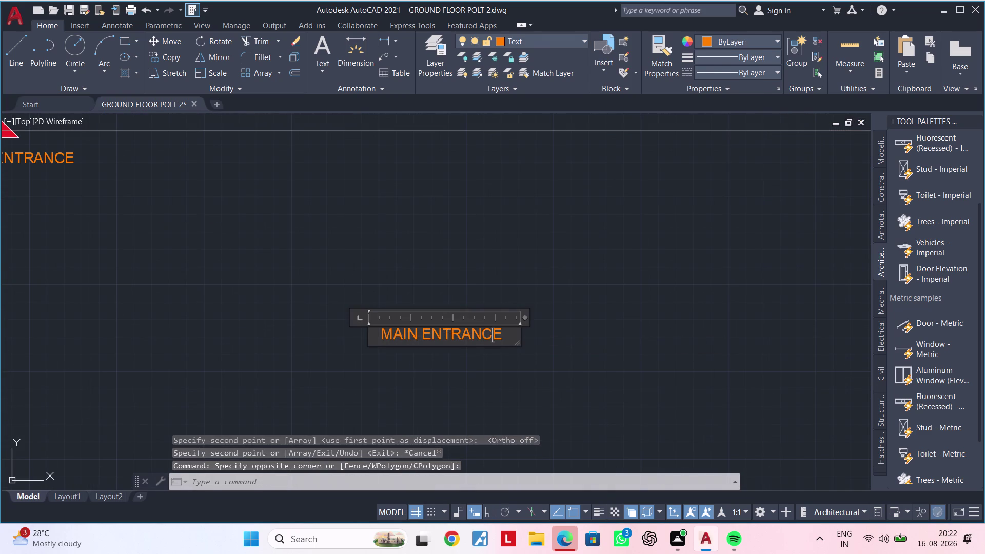
click(510, 333)
key(BackSpace)
key(BackSpace)
key(BackSpace)
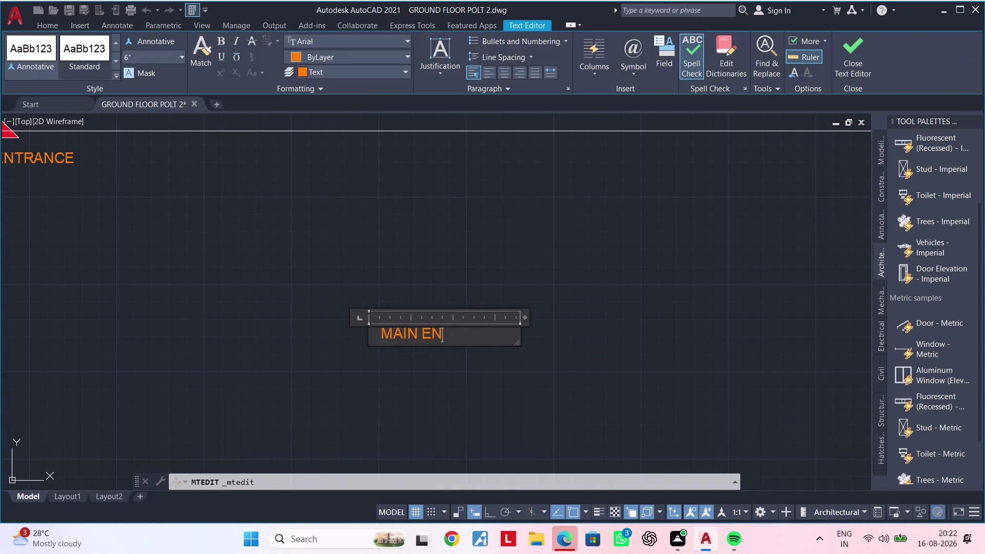
key(BackSpace)
key(BackSpace)
key(BackSpace)
key(BackSpace)
key(BackSpace)
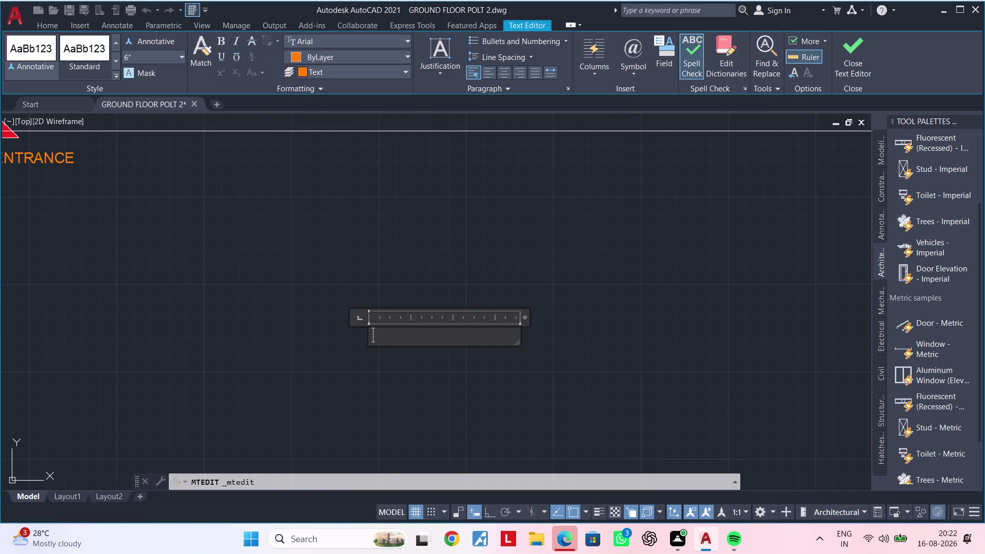
Enter 40' FEET WEST FACE ROAD as the label's new text.
key(4)
text(0)
text(')
key(space)
text(F)
text(EET)
key(space)
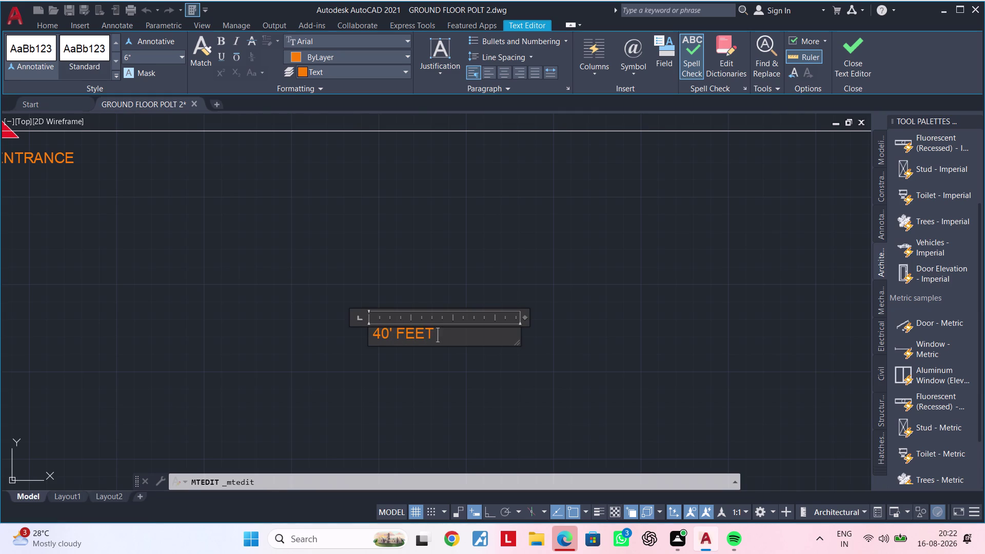
text(WES)
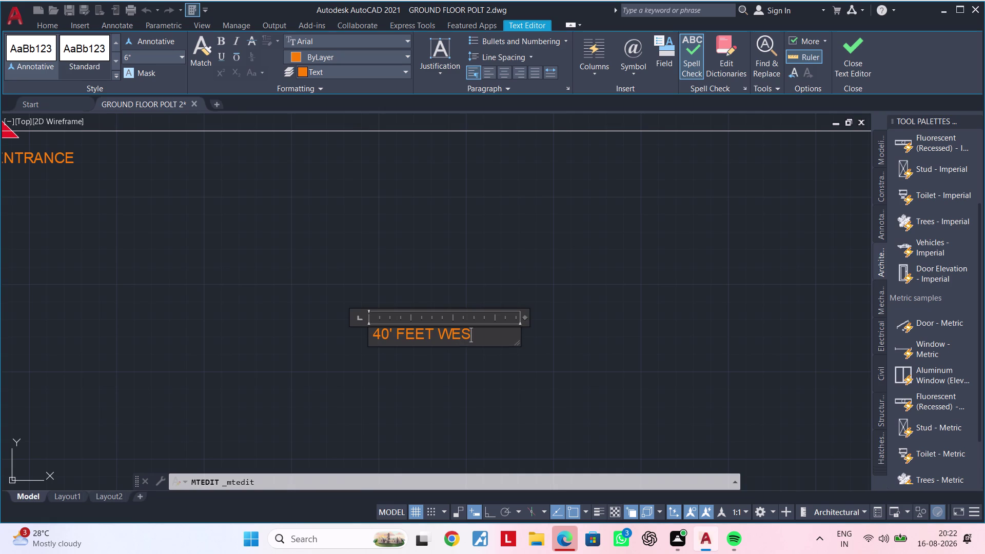
text(T)
key(space)
text(F)
text(ACE)
key(space)
text(R)
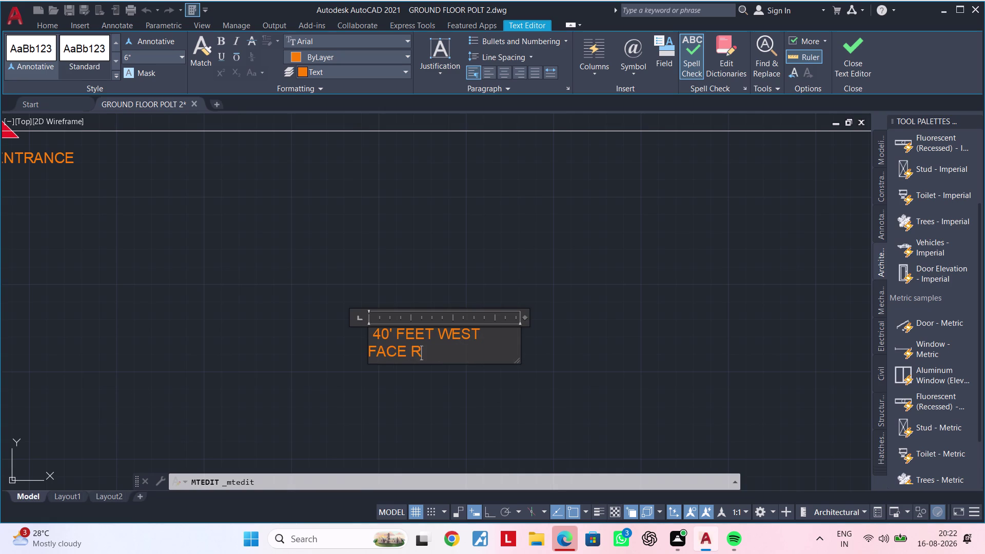
text(OAD)
Widen the label's text box so the road label fits on one line.
drag(523, 317, 525, 316)
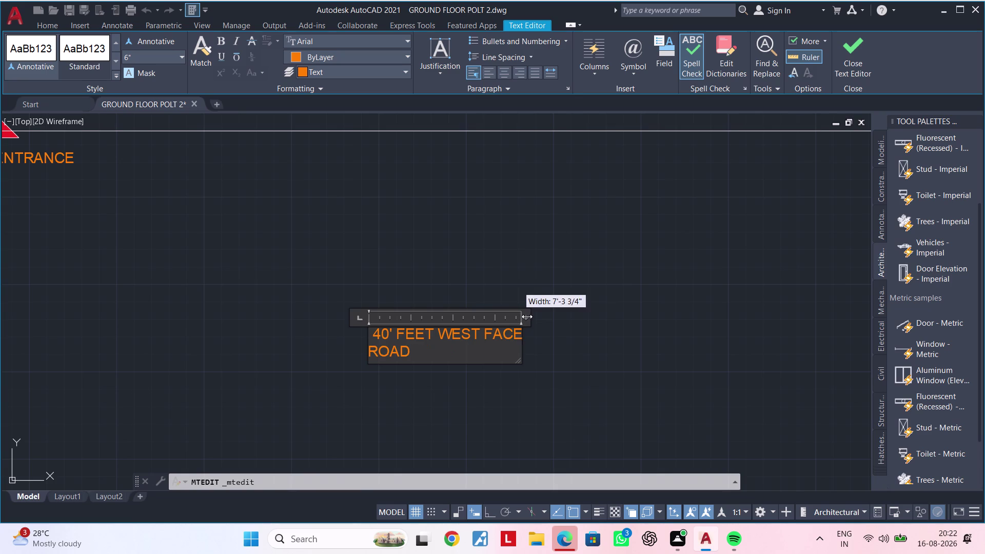
drag(526, 317, 591, 317)
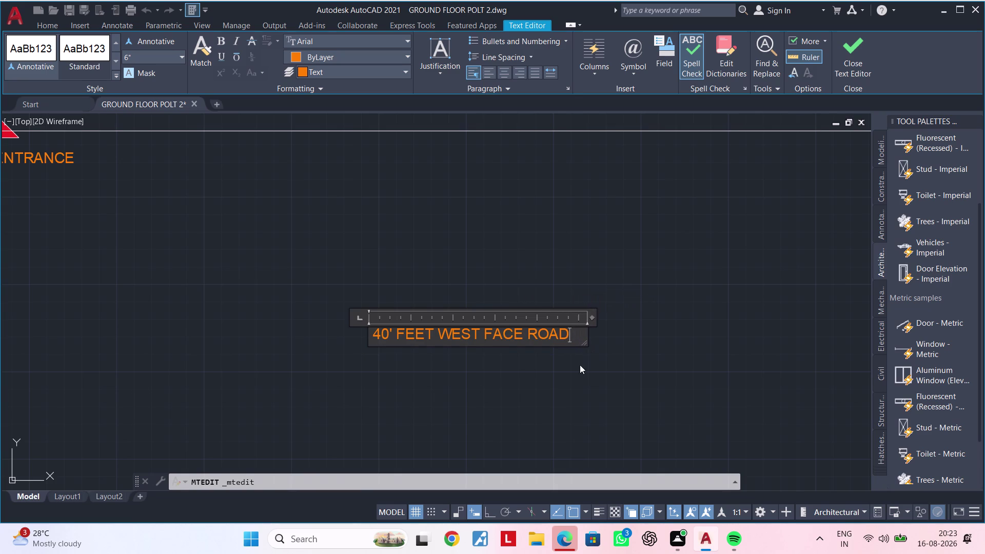
click(580, 364)
key(Escape)
click(597, 314)
click(341, 372)
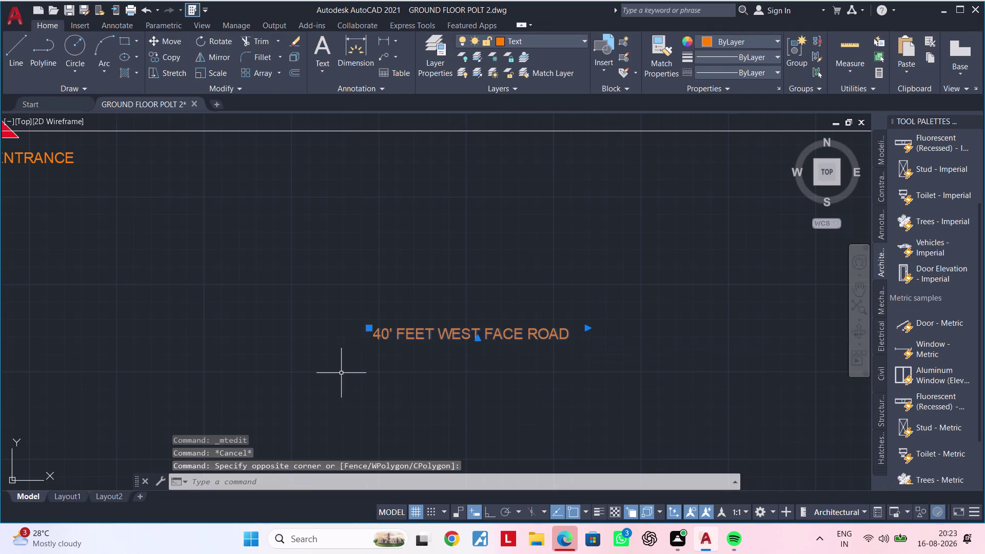
Set the road label's text height to 1' in Properties.
right_click(341, 373)
click(412, 356)
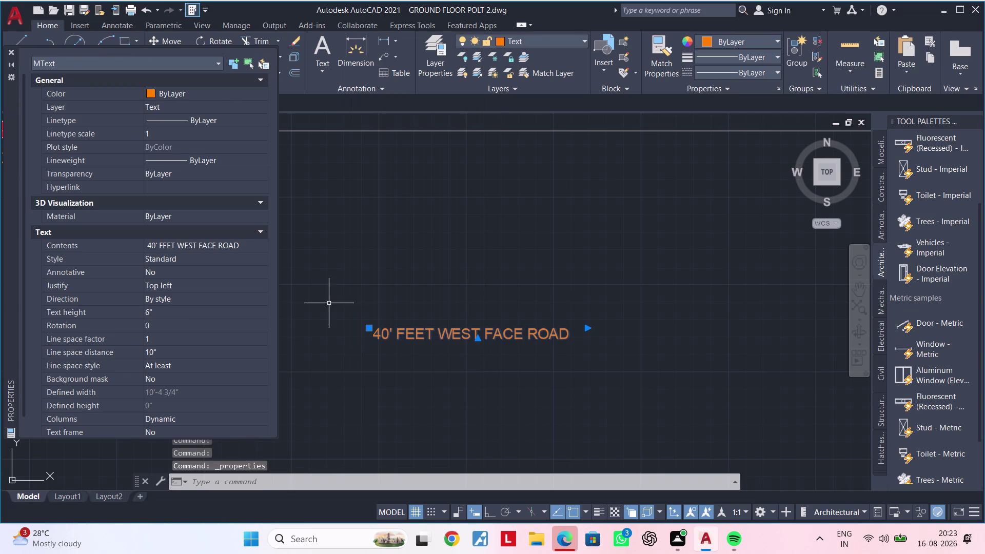
drag(178, 312, 144, 312)
key(BackSpace)
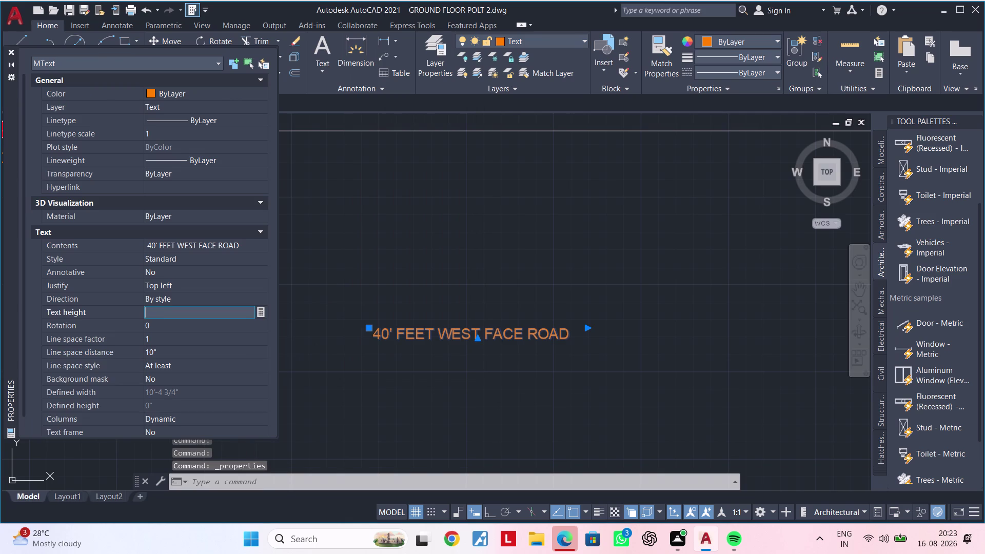
text(1')
key(Return)
key(Escape)
key(Escape)
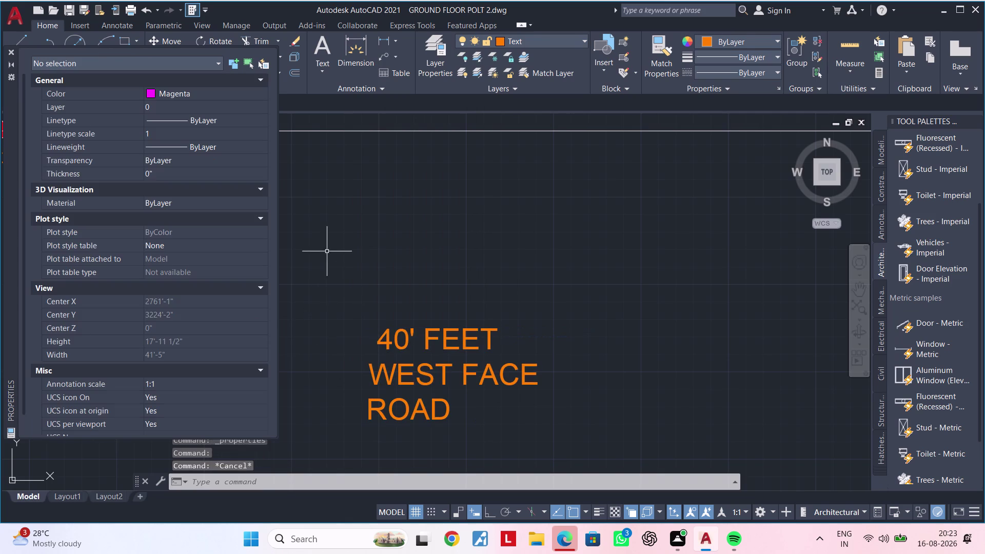
Widen the enlarged label's text box so it stays on one line.
scroll(down, 3)
click(430, 322)
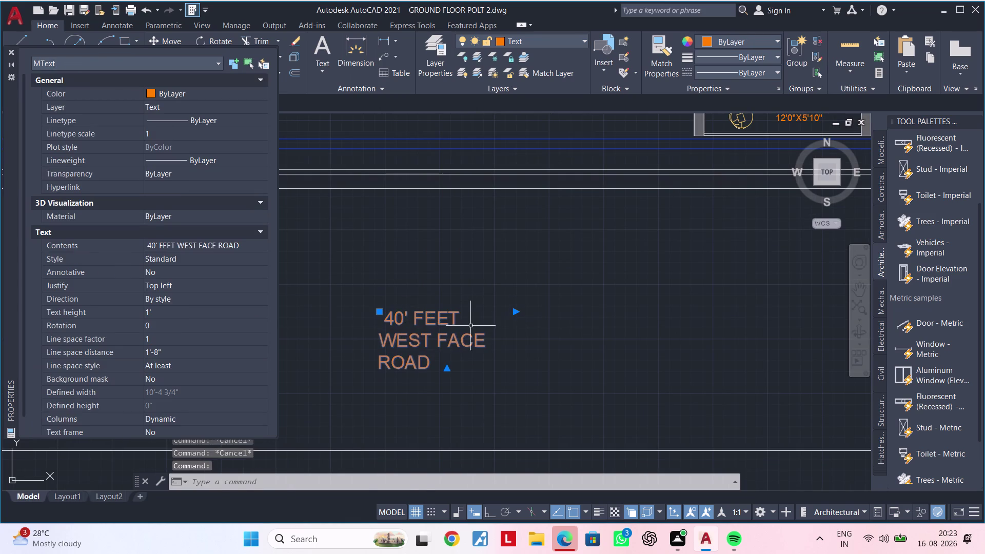
double_click(467, 331)
click(457, 335)
double_click(447, 340)
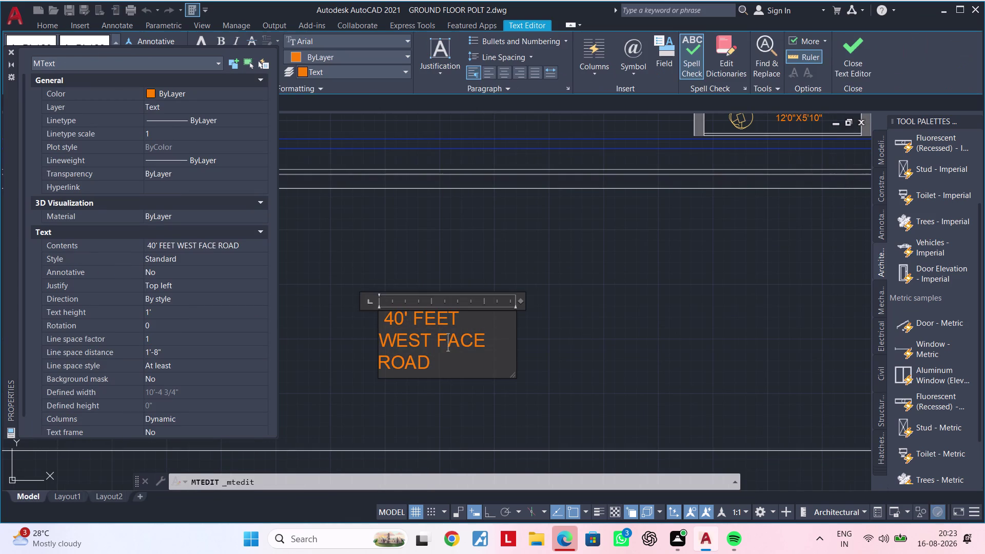
drag(519, 299, 619, 289)
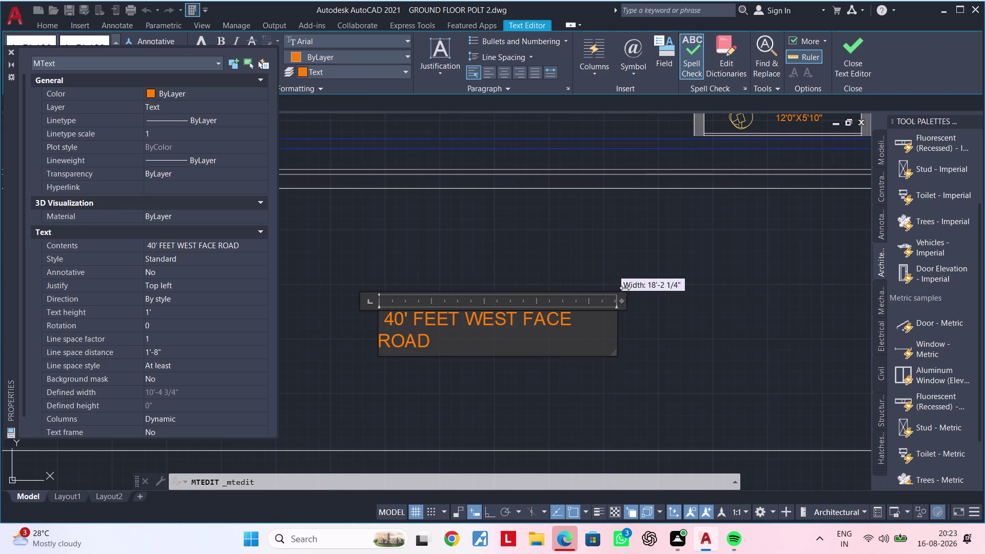
drag(618, 289, 655, 283)
click(569, 364)
scroll(down, 3)
key(Escape)
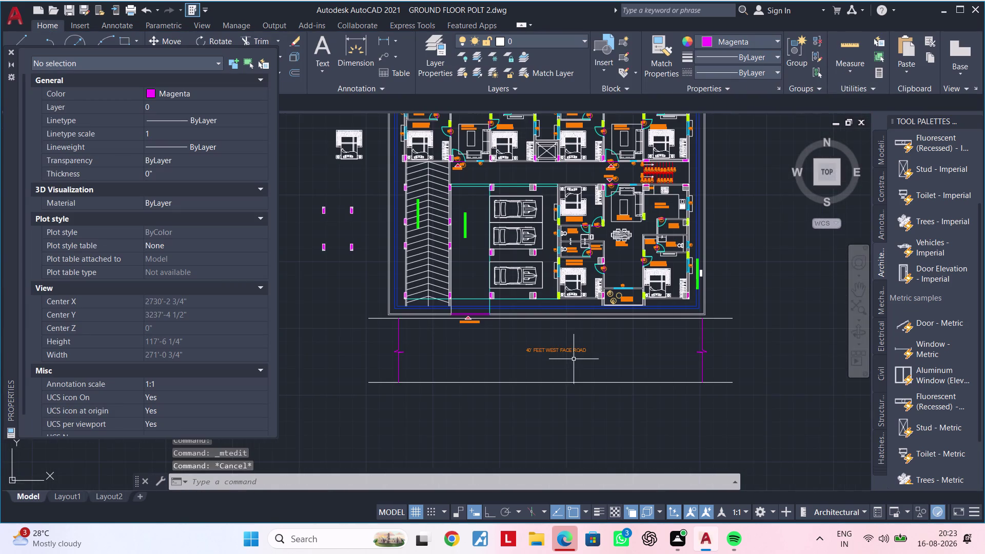
Pan toward the road and close the Properties palette.
middle_drag(596, 339, 615, 331)
click(13, 54)
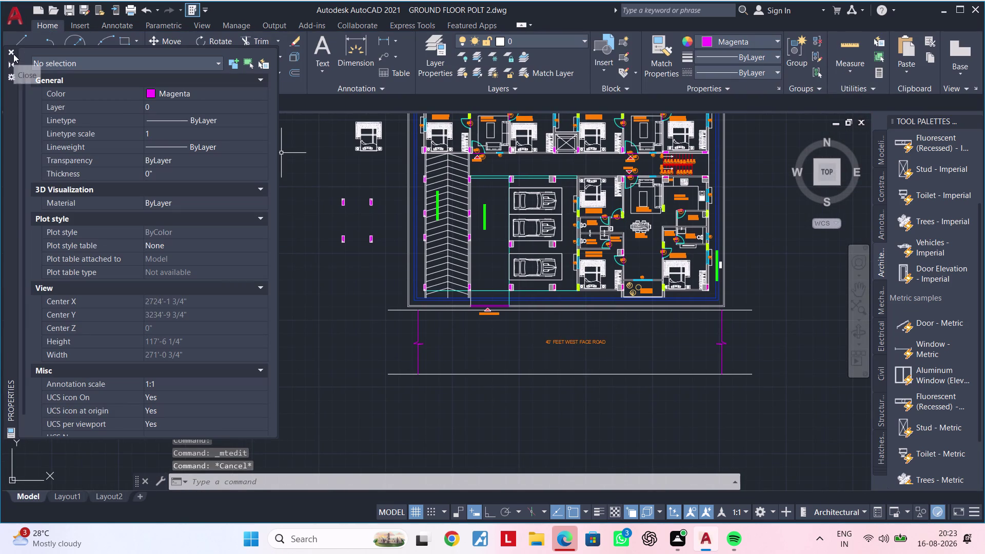
middle_drag(457, 200, 285, 138)
scroll(up, 3)
click(418, 312)
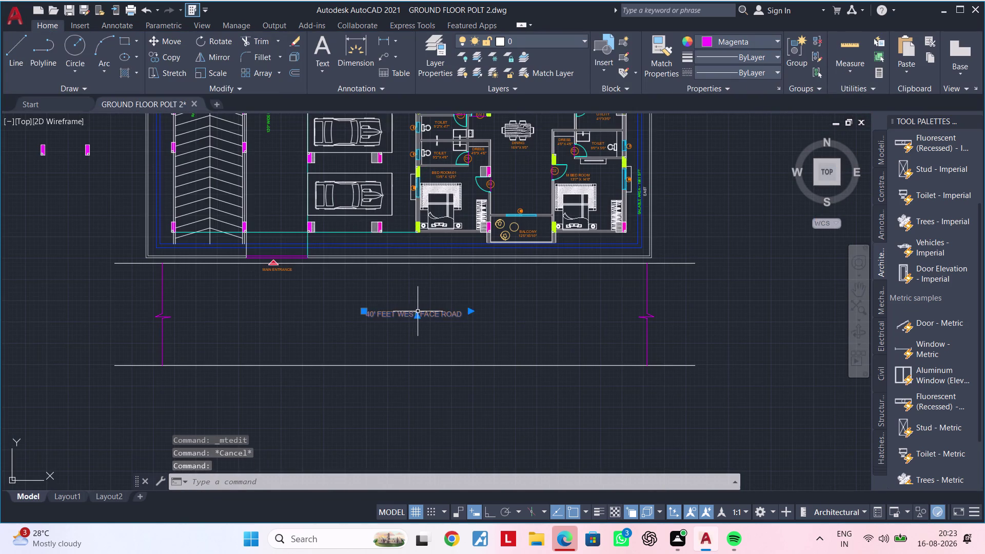
Copy the road label (CO) to a spot below the road.
middle_drag(505, 279, 479, 232)
text(CO)
key(space)
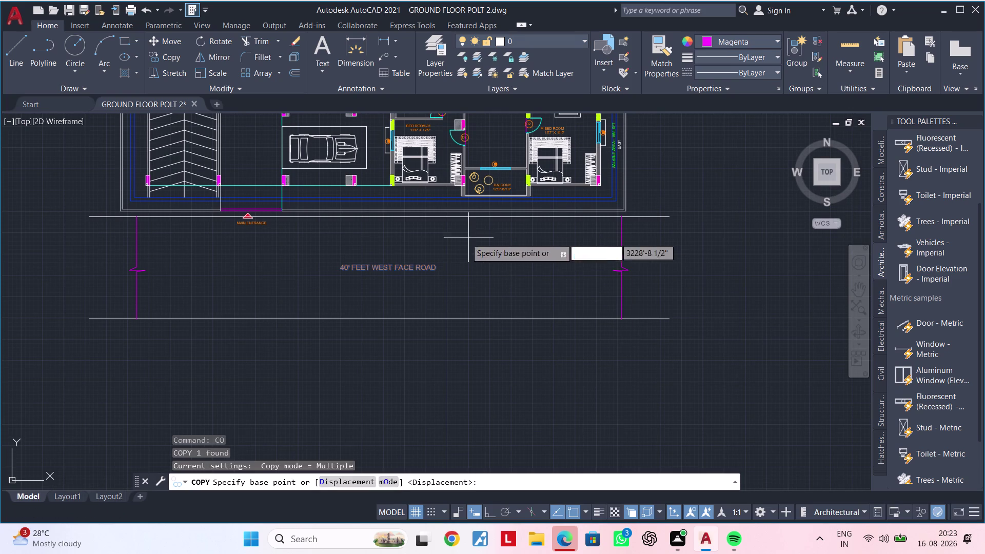
click(395, 261)
click(422, 338)
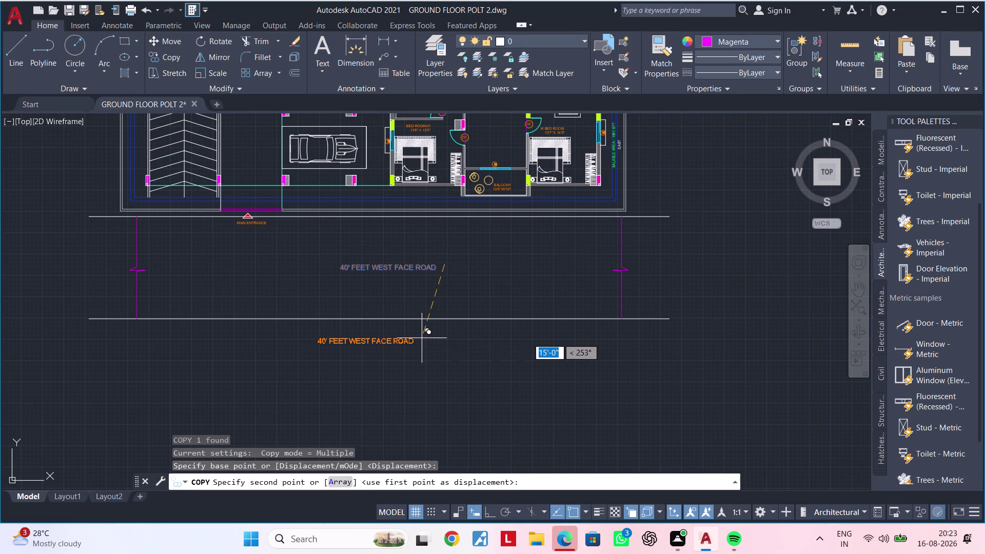
middle_drag(414, 340, 505, 261)
key(Escape)
key(Escape)
key(Escape)
key(Escape)
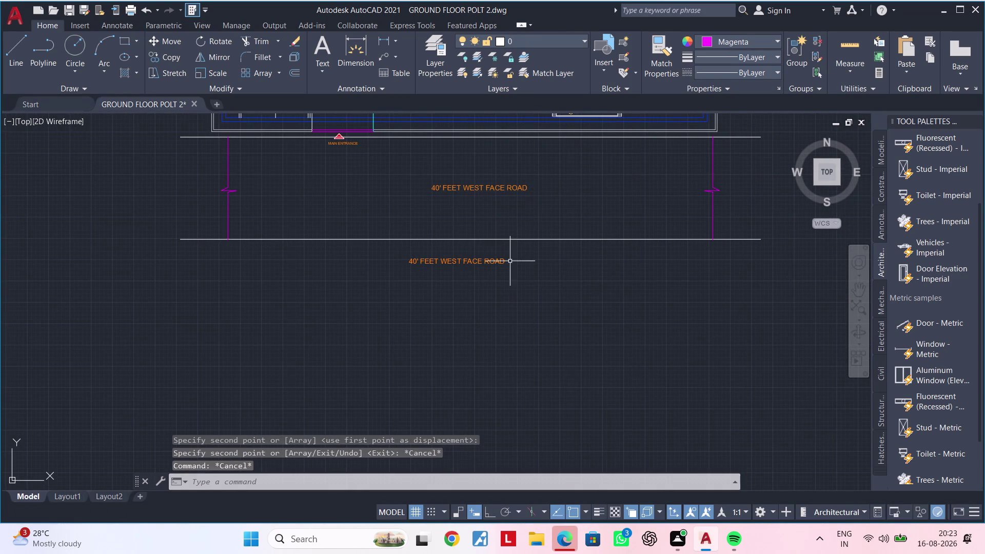
Edit the copied label, deleting its text back to 40.
double_click(501, 262)
click(507, 262)
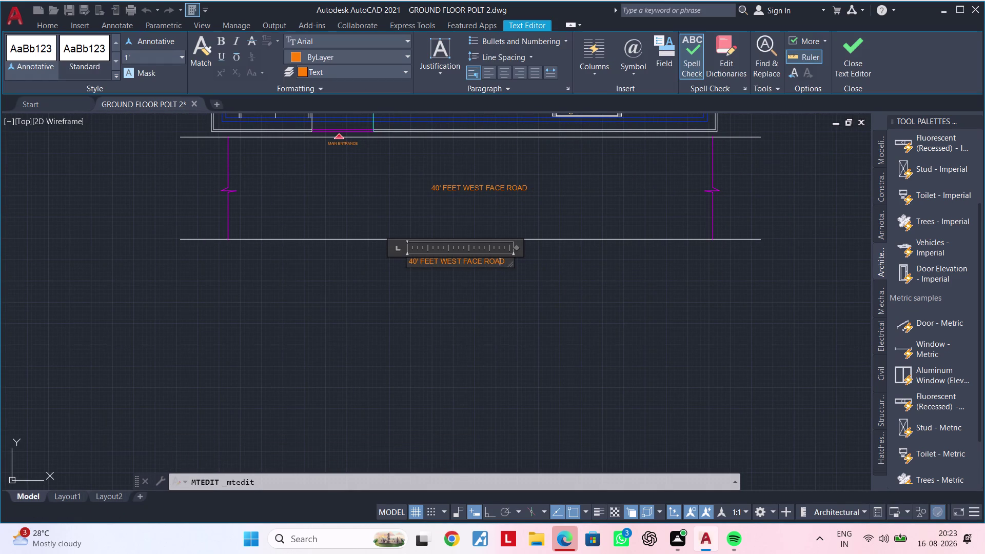
key(BackSpace)
key(BackSpace)
key(BackSpace)
key(BackSpace)
key(BackSpace)
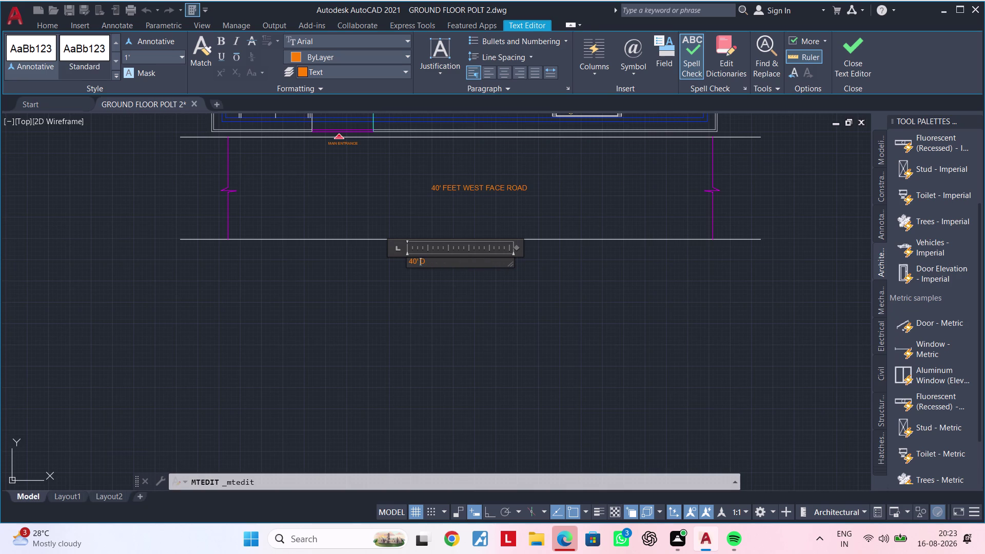
key(BackSpace)
key(Right)
key(BackSpace)
key(BackSpace)
scroll(up, 3)
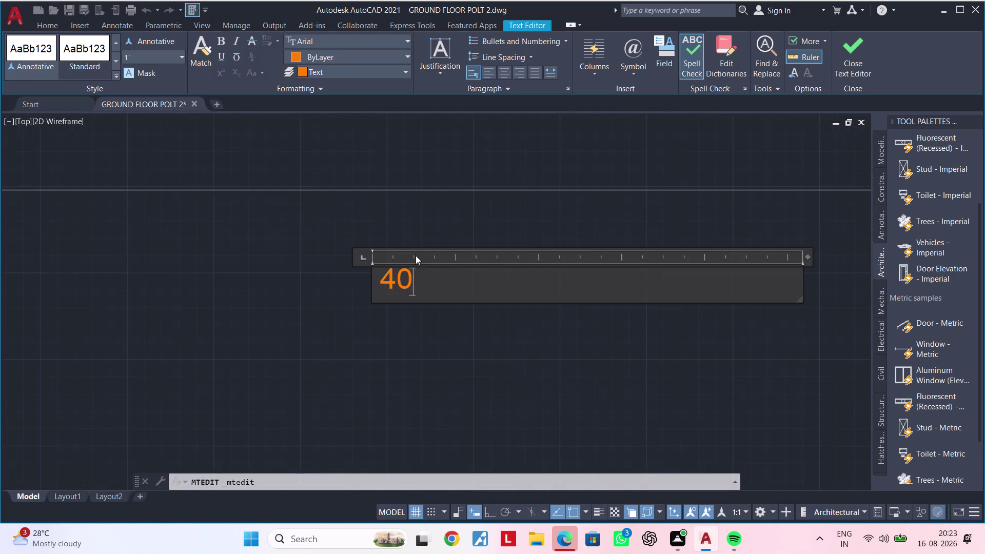
Replace the copy's remaining text with GROUND FLOOR.
key(BackSpace)
key(BackSpace)
key(BackSpace)
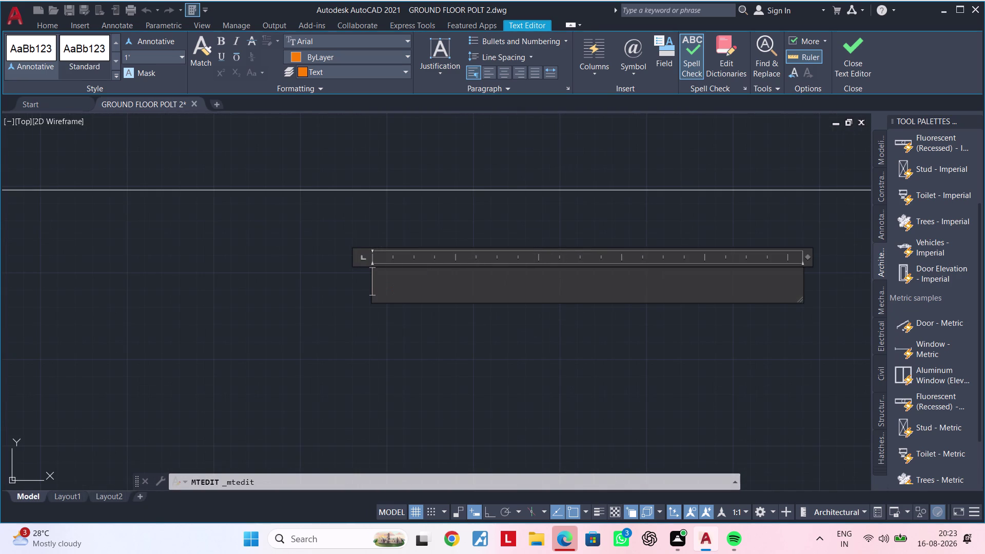
text(GR)
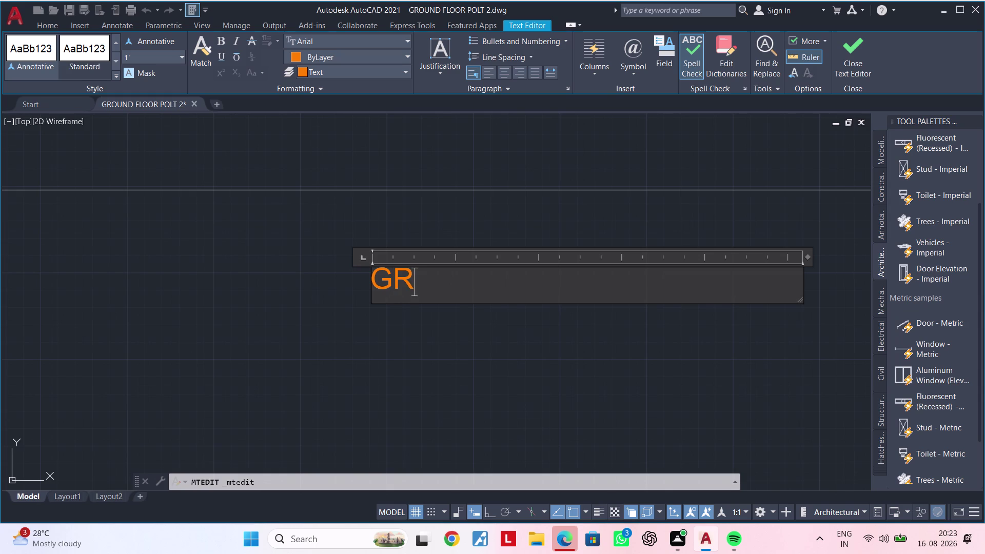
text(OUND)
key(space)
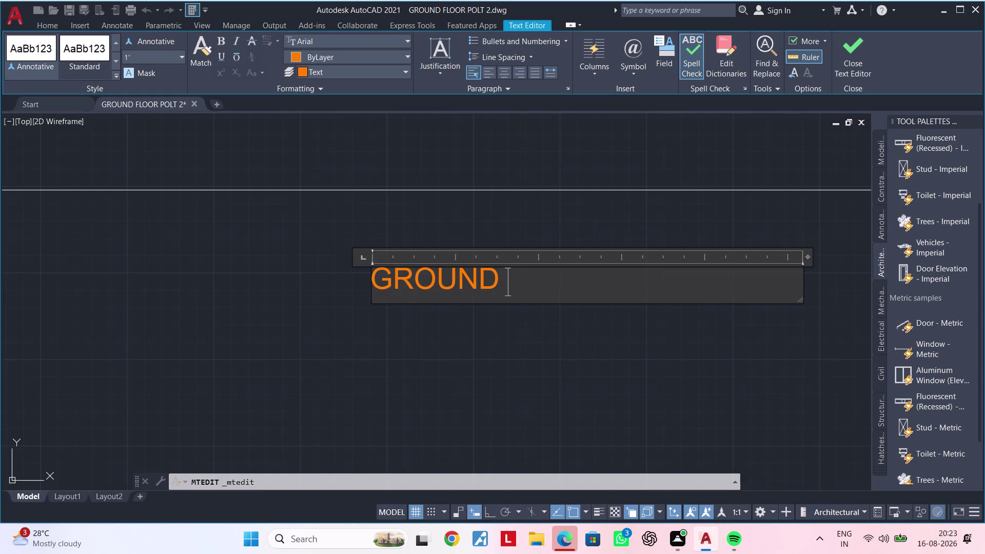
text(FLOOR)
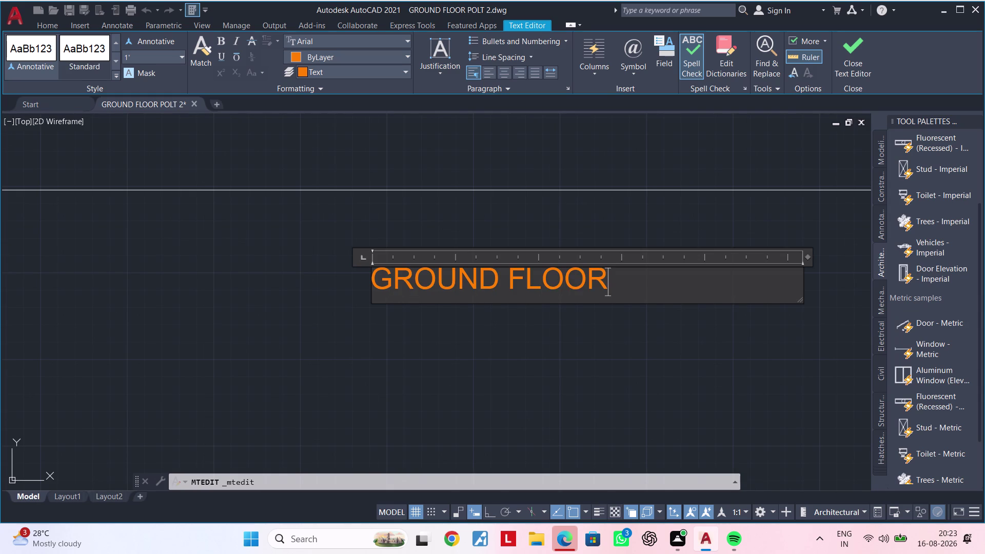
key(Escape)
key(Escape)
click(425, 334)
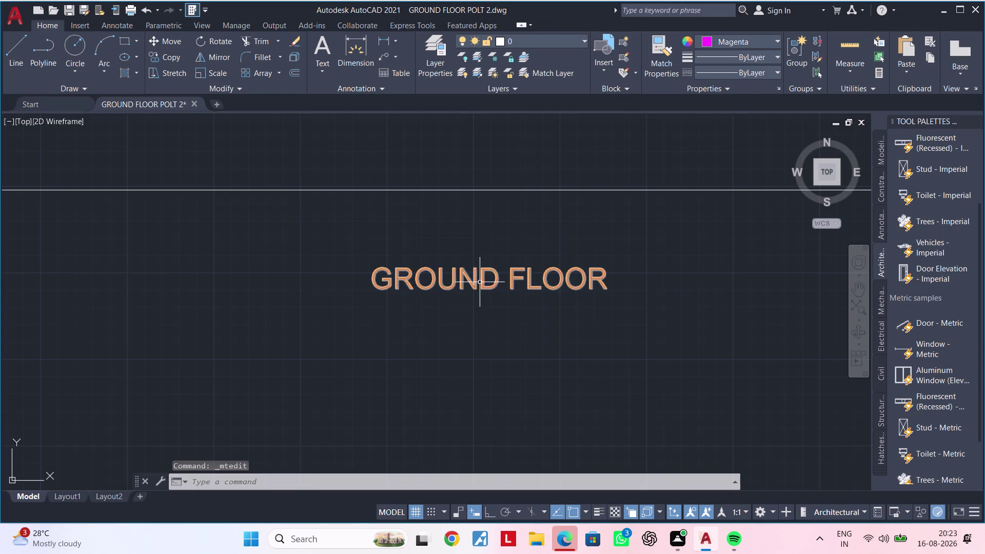
Set the GROUND FLOOR title's text height to 1'-6" in Properties.
click(479, 283)
right_click(479, 283)
click(525, 500)
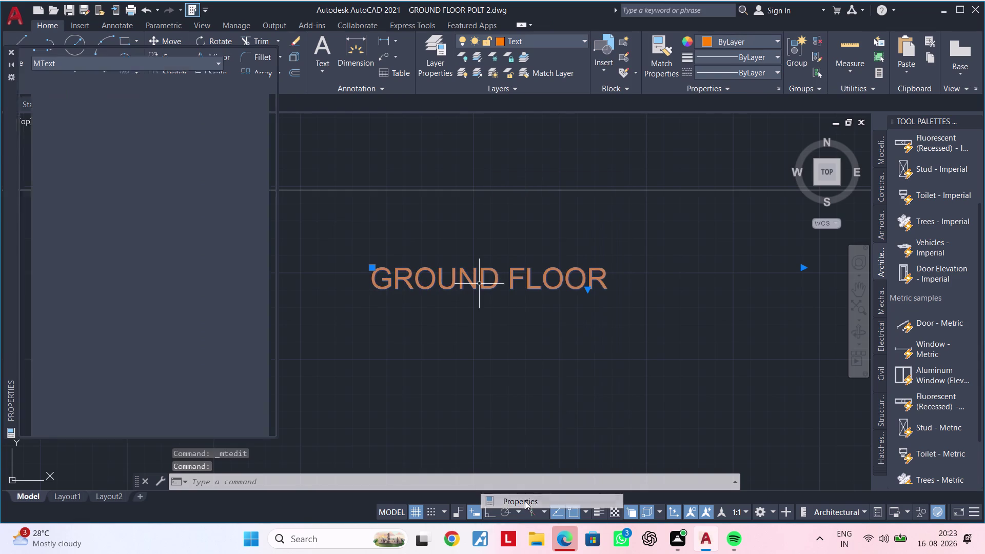
drag(159, 311, 102, 310)
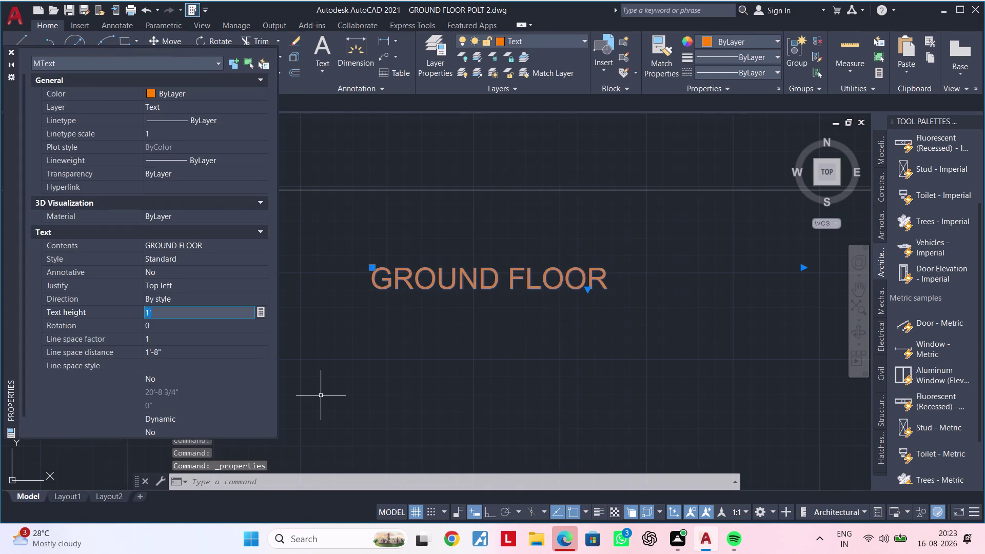
key(BackSpace)
key(1)
text(')
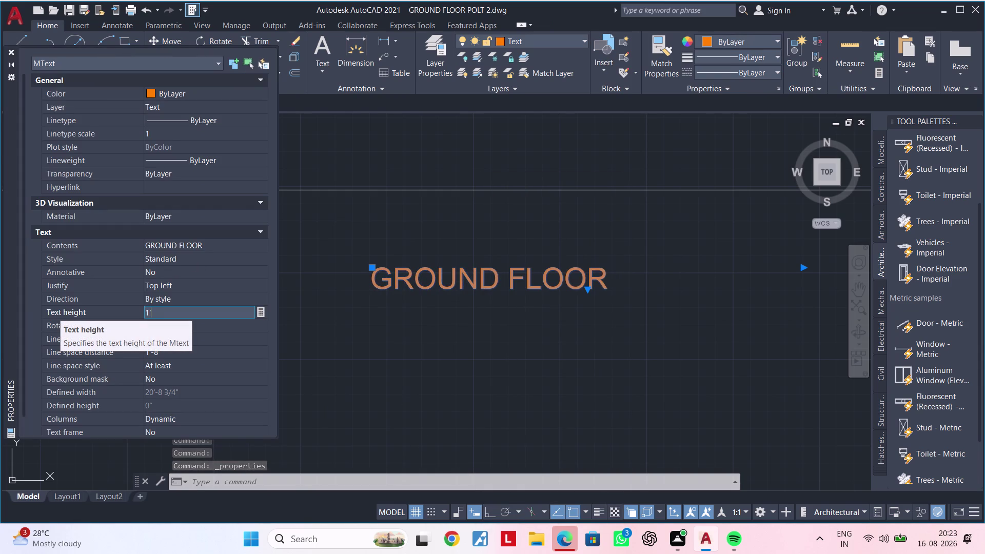
text(6")
key(Return)
key(Escape)
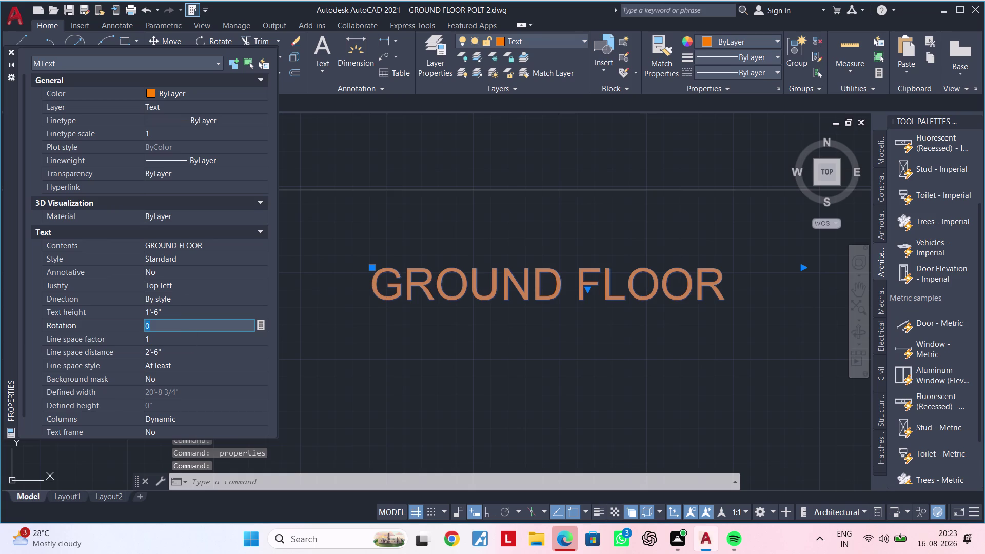
key(Escape)
click(12, 55)
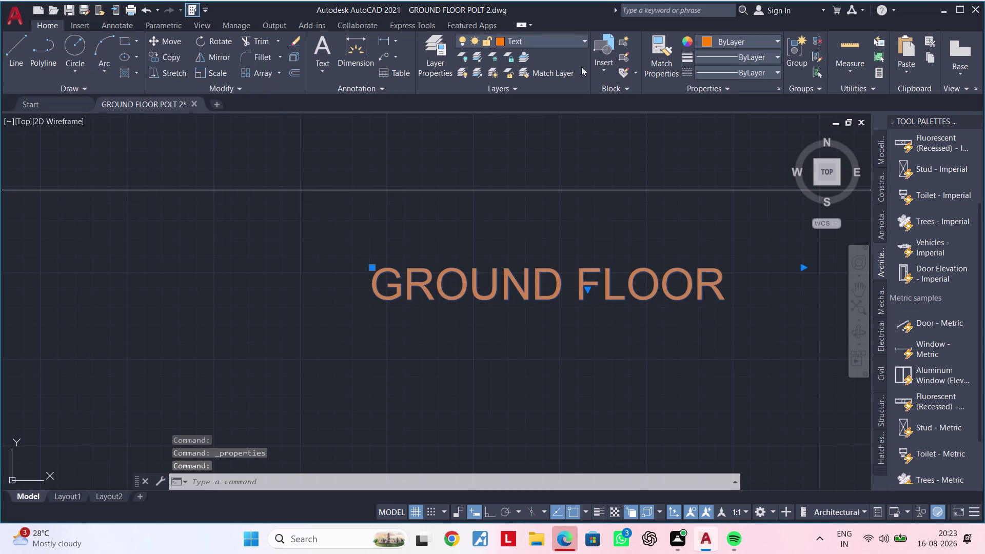
Select the GROUND FLOOR title, then dismiss its colour choices.
click(748, 44)
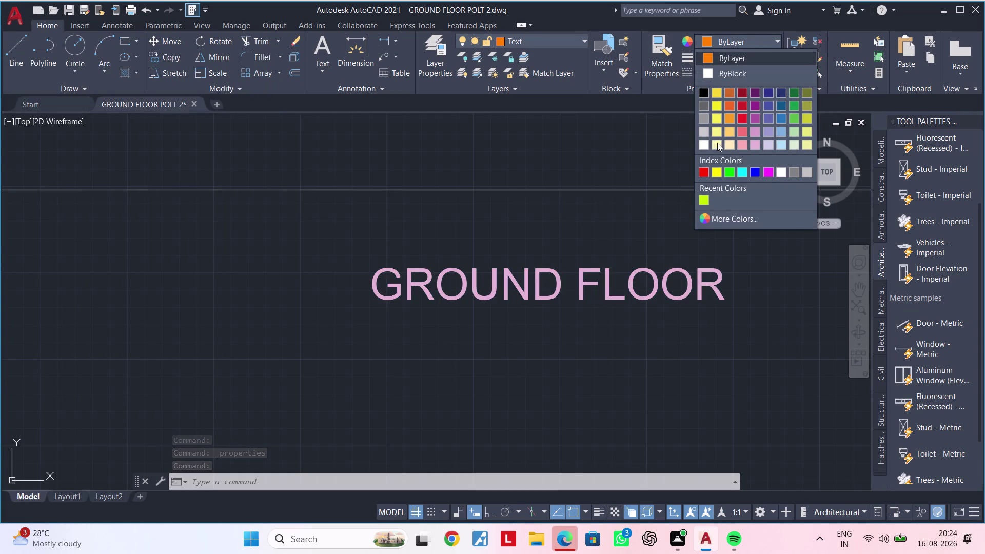
click(784, 145)
key(Escape)
scroll(down, 3)
middle_drag(740, 300, 452, 389)
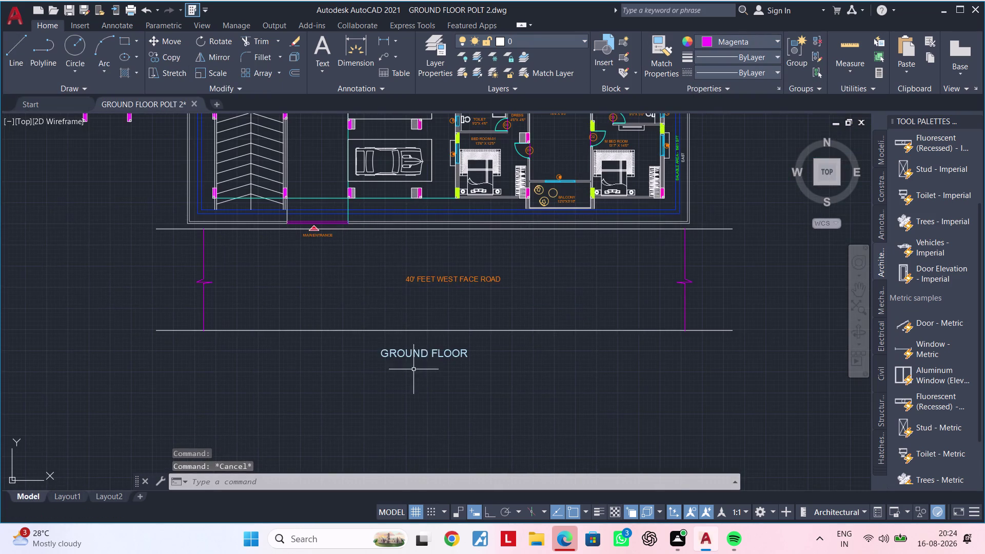
Window-select and delete the stray objects left of the plan.
key(Escape)
middle_drag(344, 280, 398, 304)
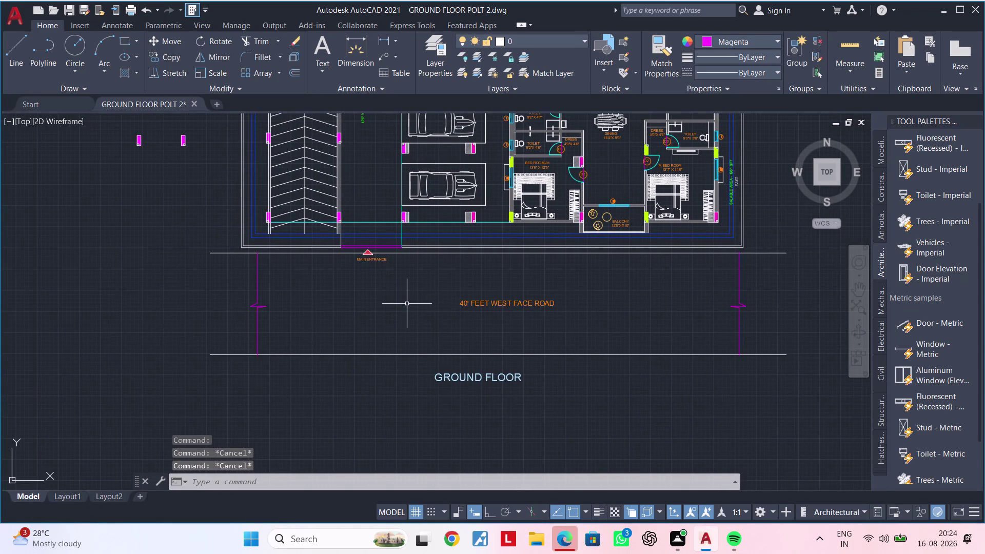
key(grave)
key(Escape)
key(Escape)
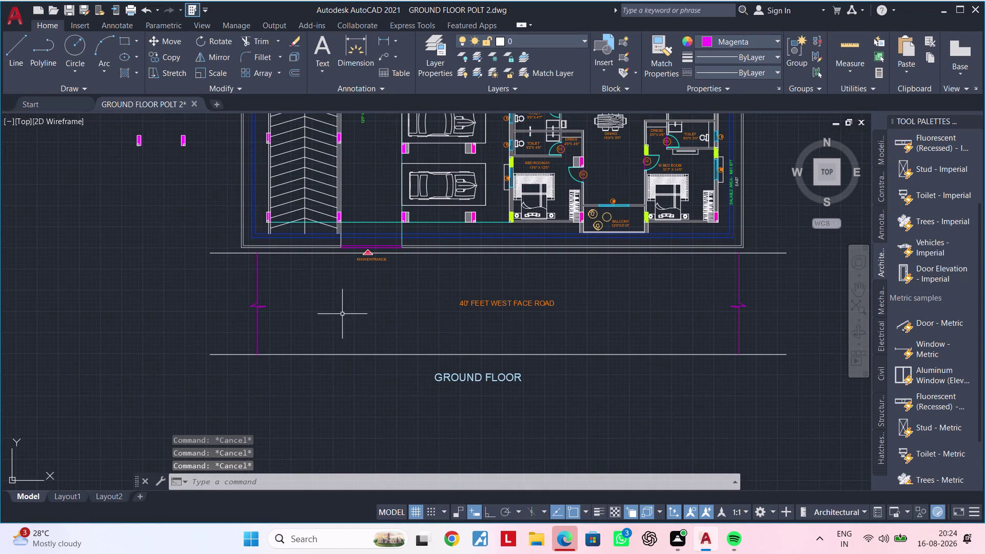
key(Escape)
middle_drag(352, 313, 385, 422)
middle_drag(208, 287, 235, 356)
click(270, 245)
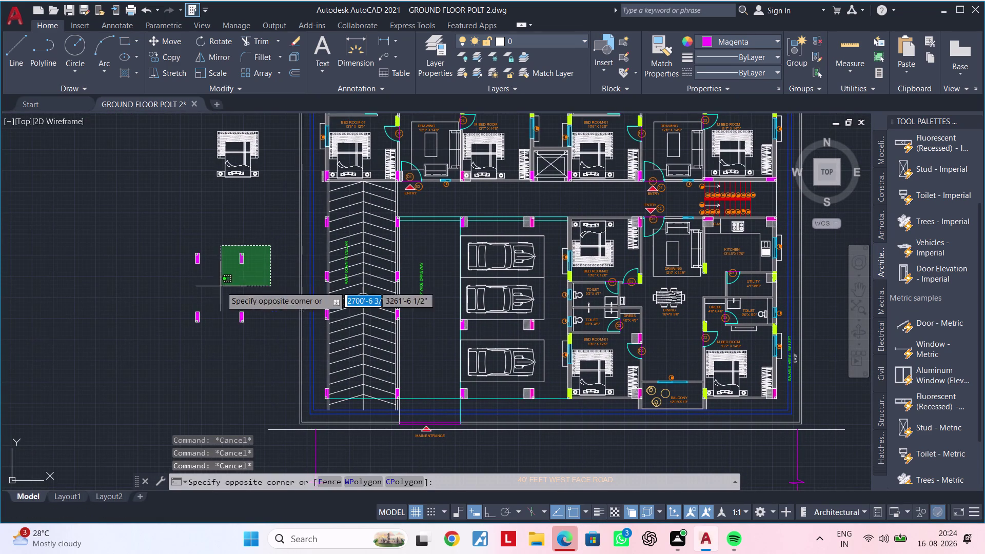
click(175, 338)
key(Delete)
Erase another group of stray blocks near the plan.
middle_drag(207, 316, 177, 397)
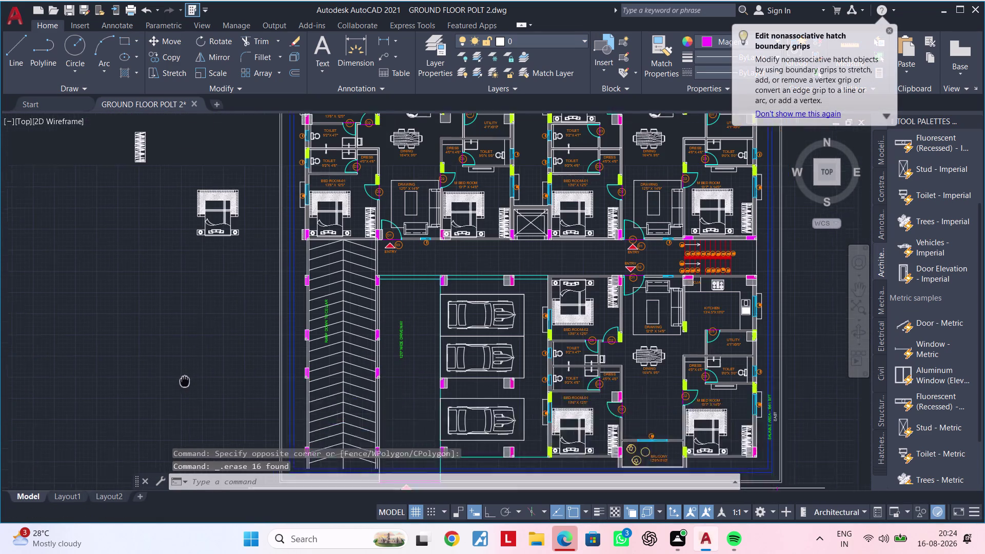
middle_drag(177, 397, 164, 433)
scroll(down, 3)
middle_drag(228, 220, 231, 229)
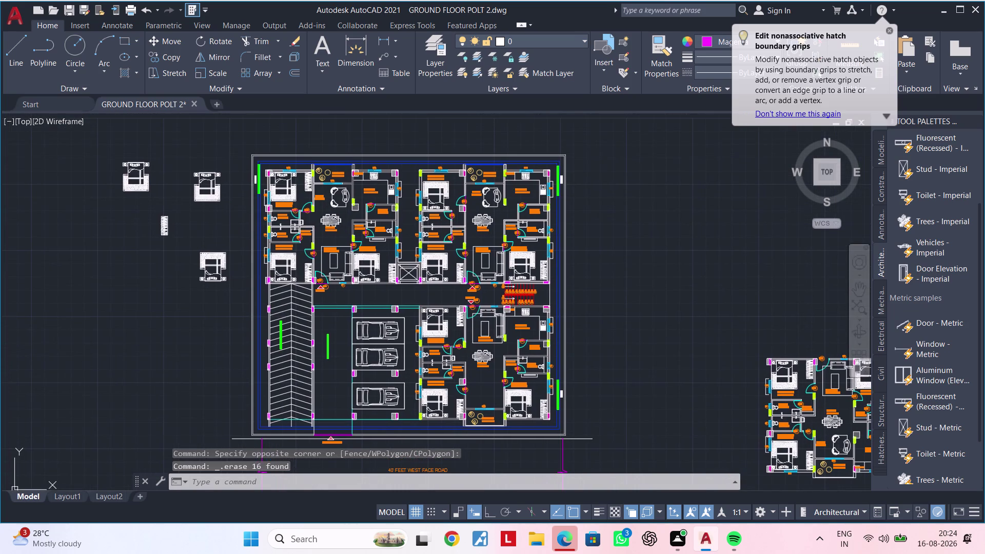
click(231, 229)
click(157, 307)
key(Delete)
Erase the leftover furniture blocks left of the plan.
middle_drag(150, 243, 163, 315)
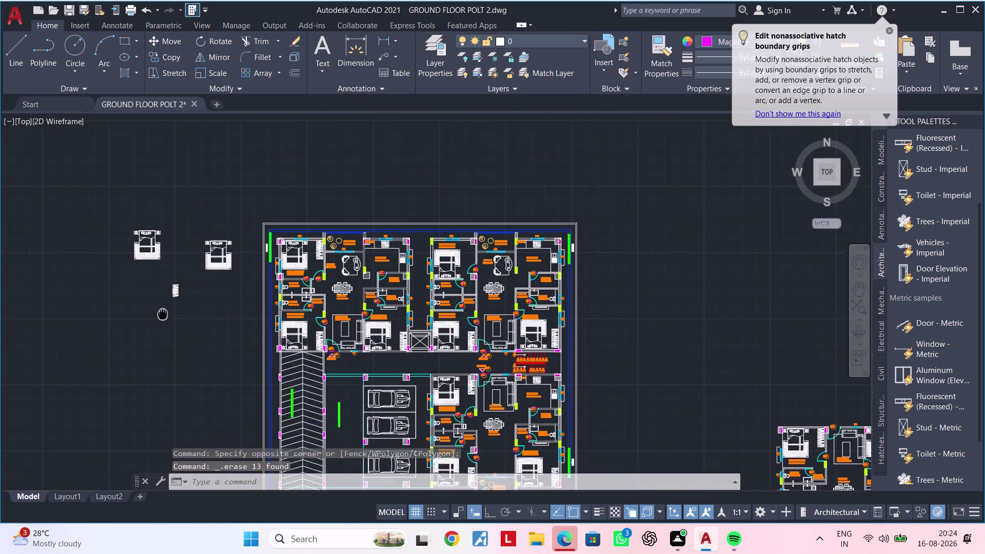
middle_drag(164, 316, 164, 316)
click(238, 222)
drag(85, 300, 83, 306)
key(Delete)
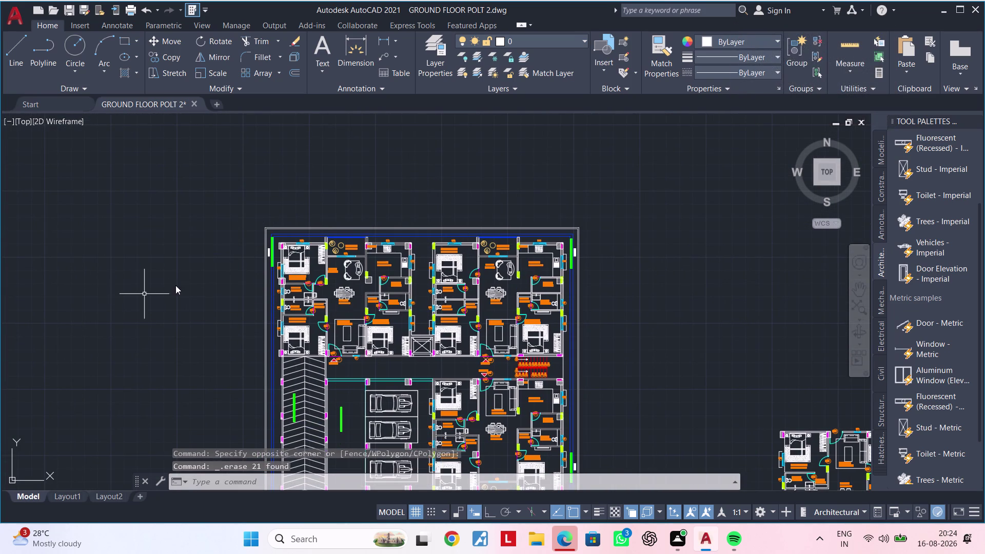
Delete two of the extra apartment plan copies.
scroll(down, 3)
middle_drag(180, 285, 55, 247)
middle_drag(472, 282, 407, 234)
click(345, 255)
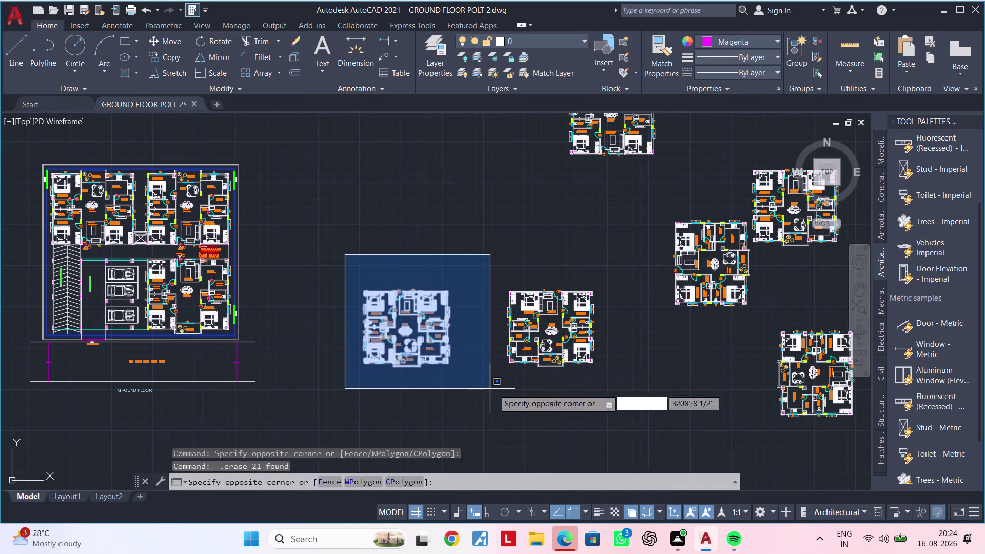
click(515, 389)
key(Delete)
click(464, 243)
click(640, 397)
key(Delete)
Delete the remaining extra plan copies.
middle_drag(646, 377, 516, 465)
click(417, 147)
middle_drag(804, 465, 767, 342)
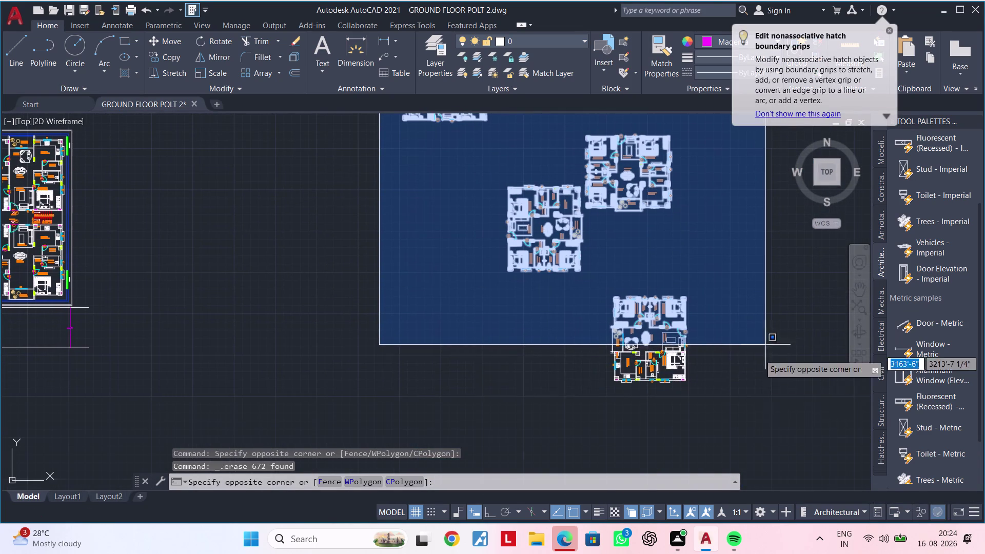
click(760, 397)
key(Delete)
Delete the leftover car block.
scroll(down, 3)
middle_drag(563, 357, 761, 316)
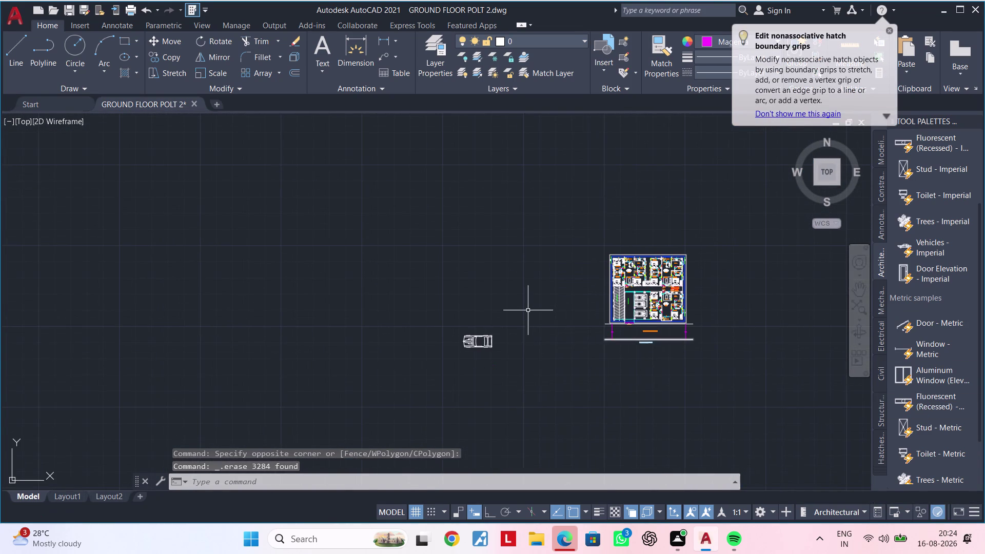
drag(530, 302, 499, 320)
click(344, 398)
key(Delete)
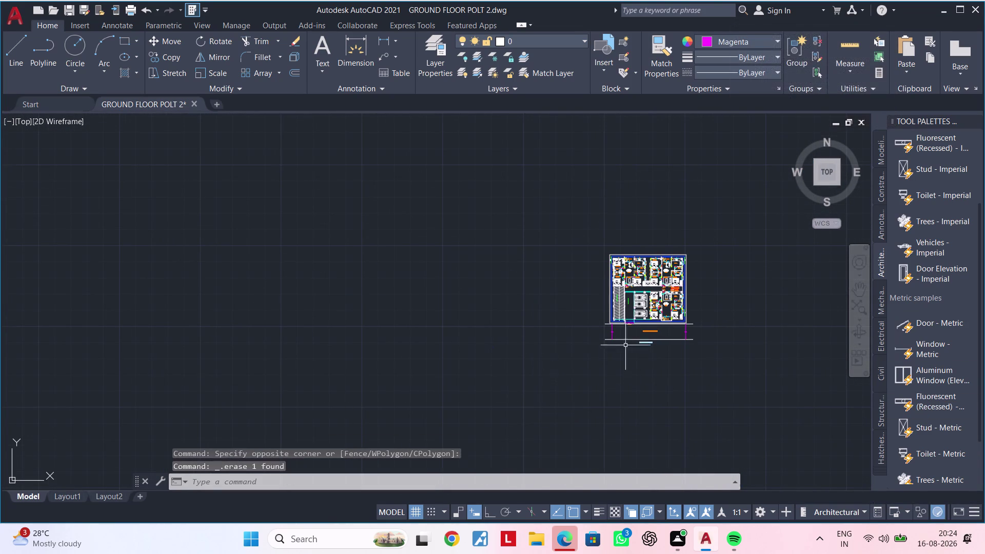
Pan and zoom back to the whole ground floor plan, clearing any command.
scroll(up, 3)
middle_drag(625, 335, 486, 536)
scroll(up, 3)
scroll(up, 3)
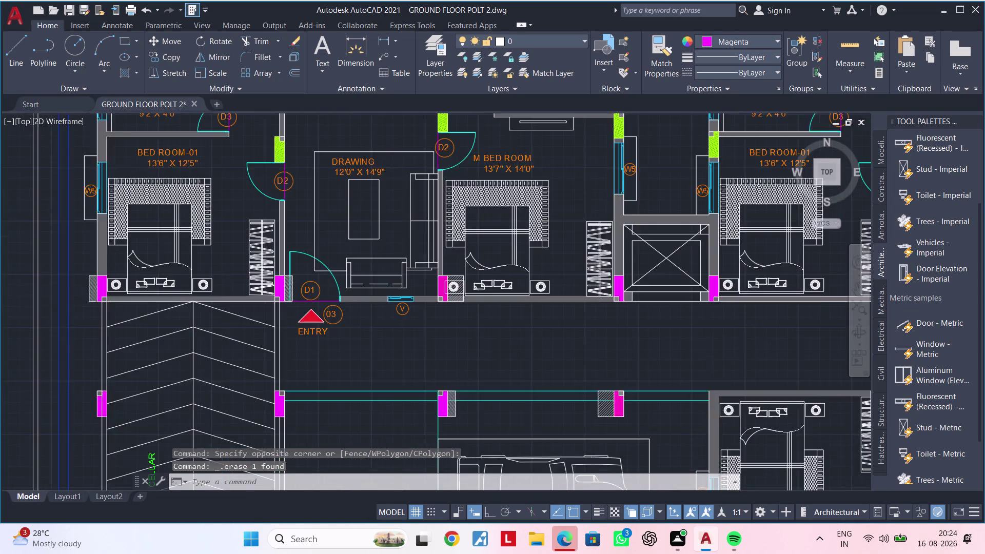
scroll(down, 3)
scroll(down, 3)
middle_drag(487, 324, 562, 315)
scroll(up, 3)
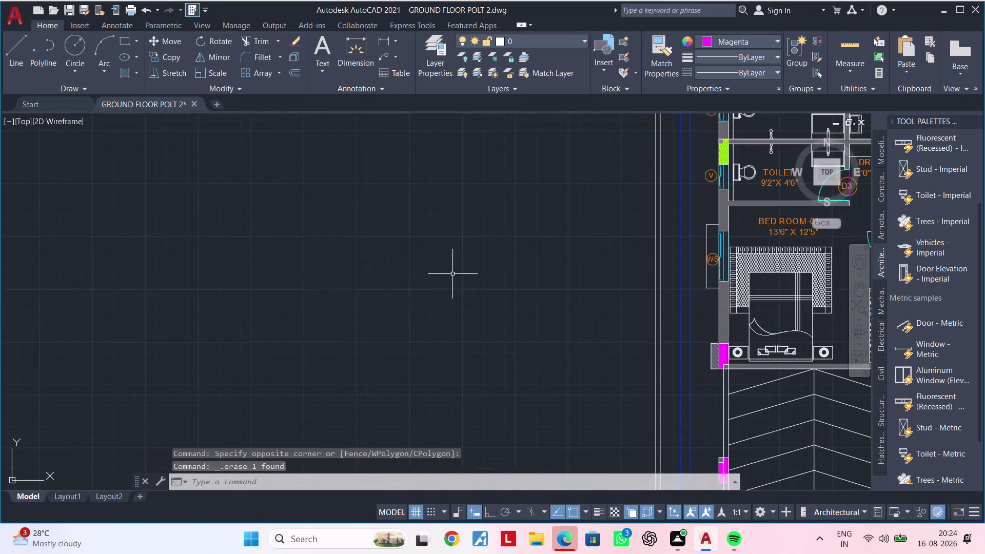
middle_drag(435, 291, 150, 366)
scroll(down, 3)
middle_drag(236, 354, 216, 334)
key(Escape)
key(Escape)
key(Escape)
key(Escape)
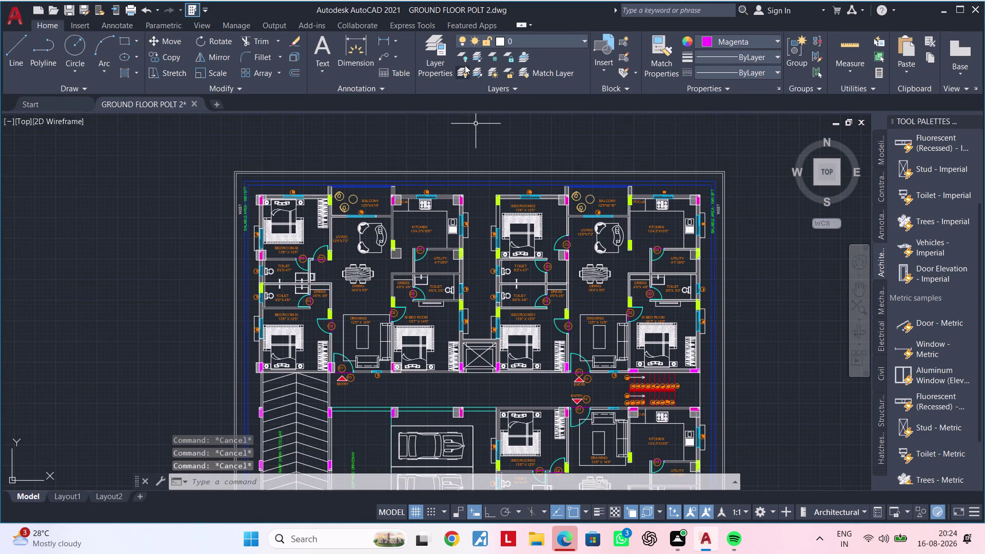
key(Escape)
Dimension an outer wall line, placing the dimension beside the plan.
click(359, 47)
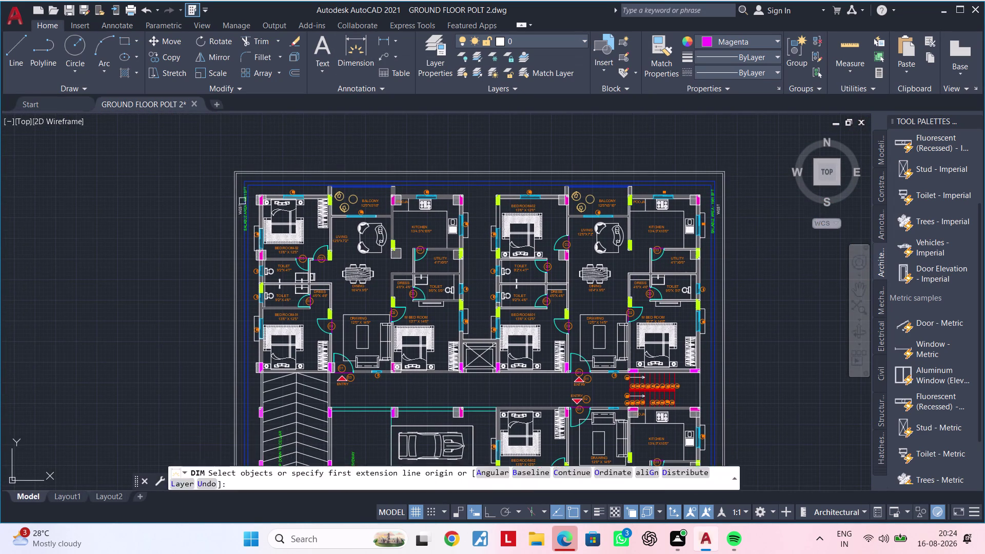
scroll(up, 3)
click(248, 247)
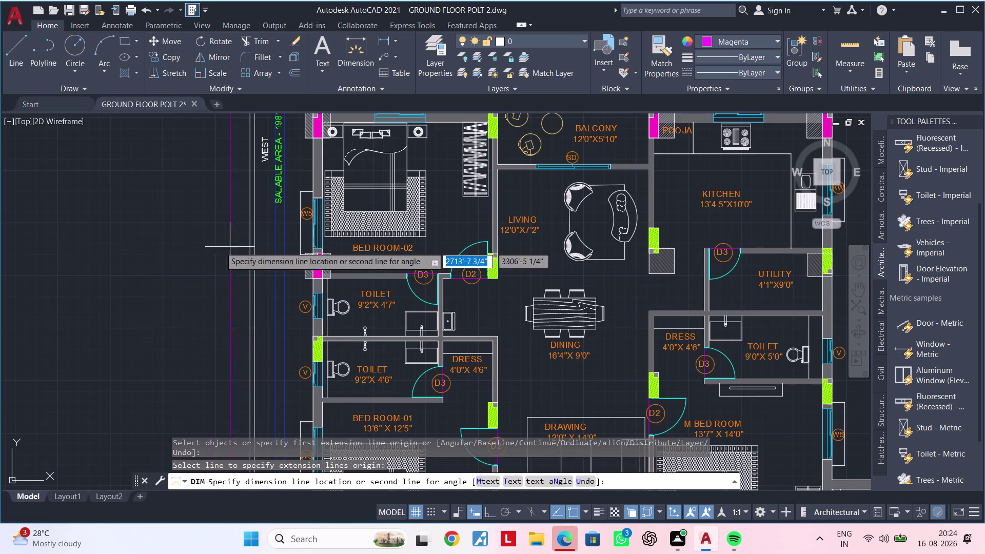
scroll(down, 3)
middle_drag(190, 247, 209, 201)
click(201, 223)
Add the overall width dimension (about 98'-10") above the plan's top edge.
middle_drag(228, 196, 216, 217)
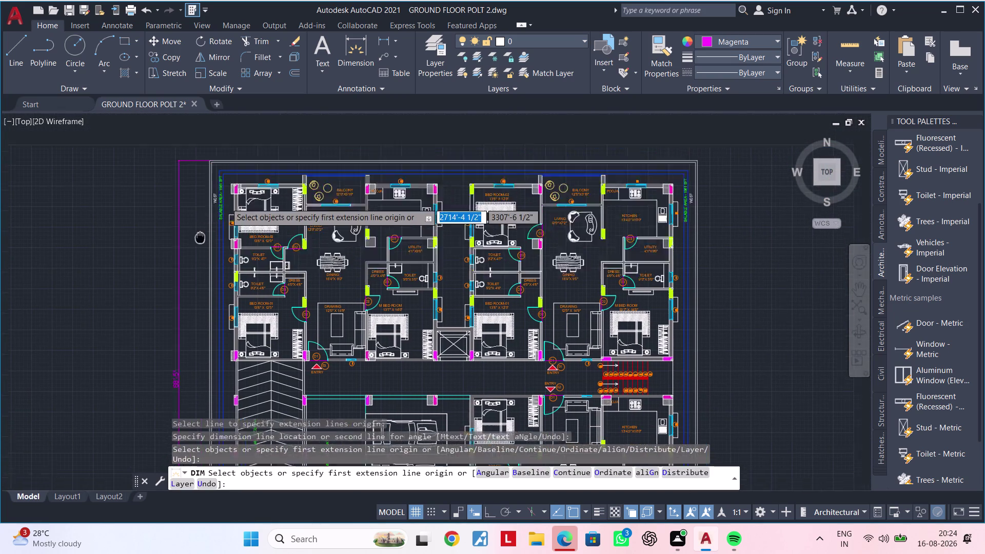
middle_drag(215, 217, 140, 306)
scroll(up, 3)
click(309, 240)
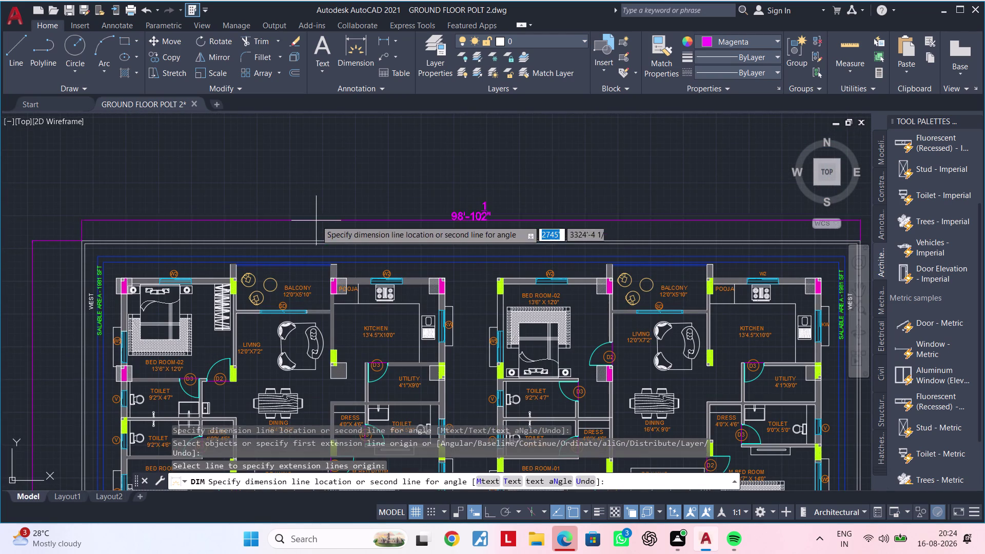
click(316, 202)
scroll(down, 3)
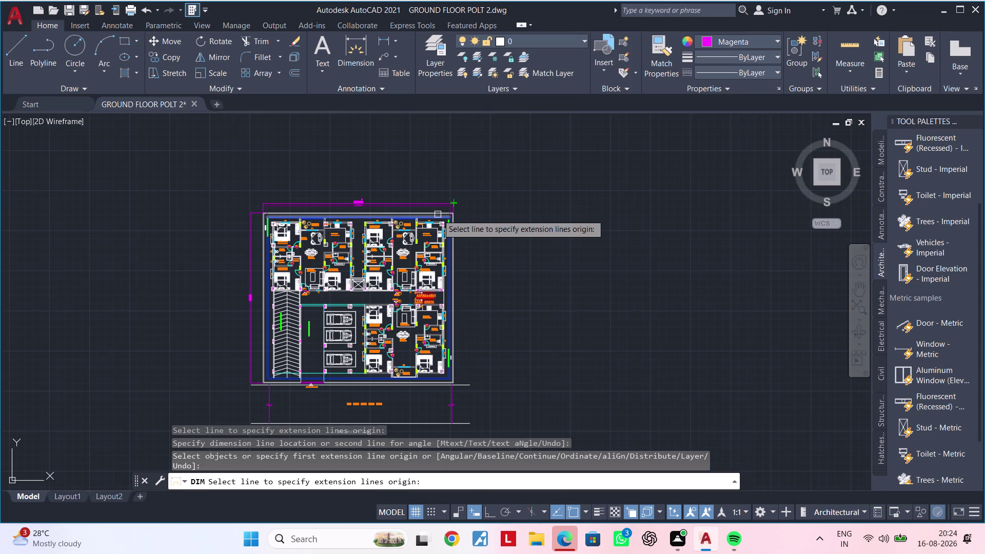
key(Escape)
key(Escape)
Select both the new side dimension and the top dimension.
scroll(up, 3)
scroll(up, 3)
scroll(down, 3)
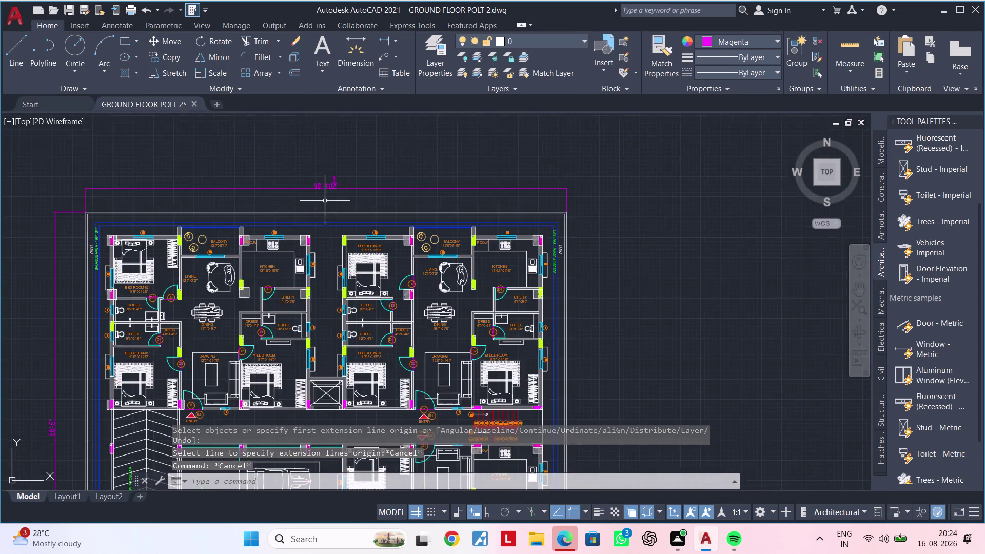
middle_drag(314, 200, 555, 150)
middle_drag(444, 166, 460, 86)
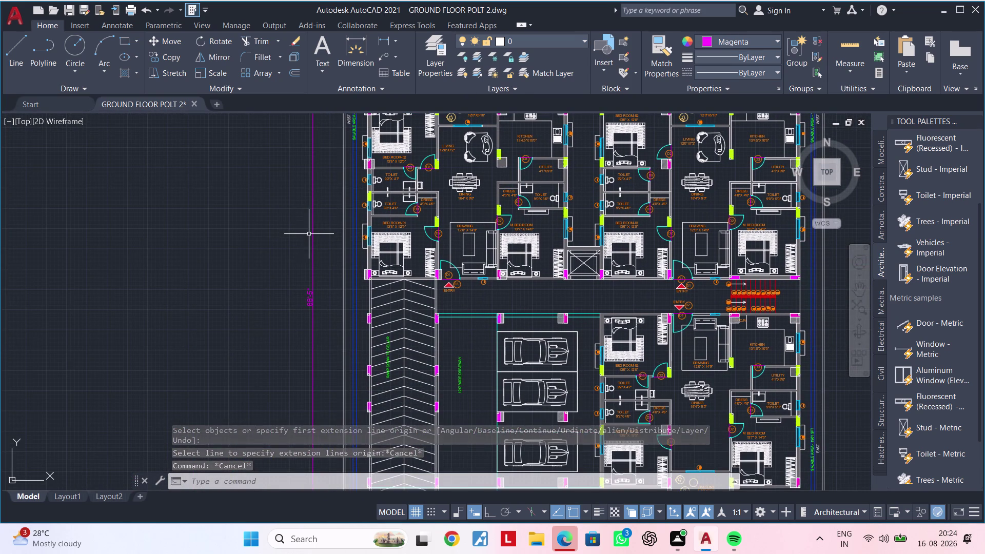
click(312, 234)
middle_drag(334, 228, 180, 488)
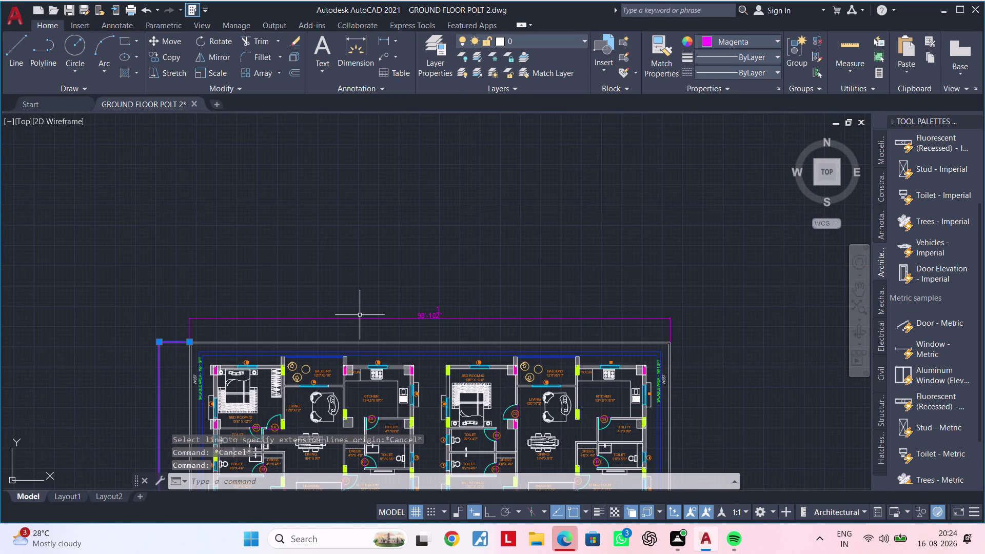
click(358, 318)
In Properties, set the selected dimensions' arrow size to 1'.
right_click(372, 239)
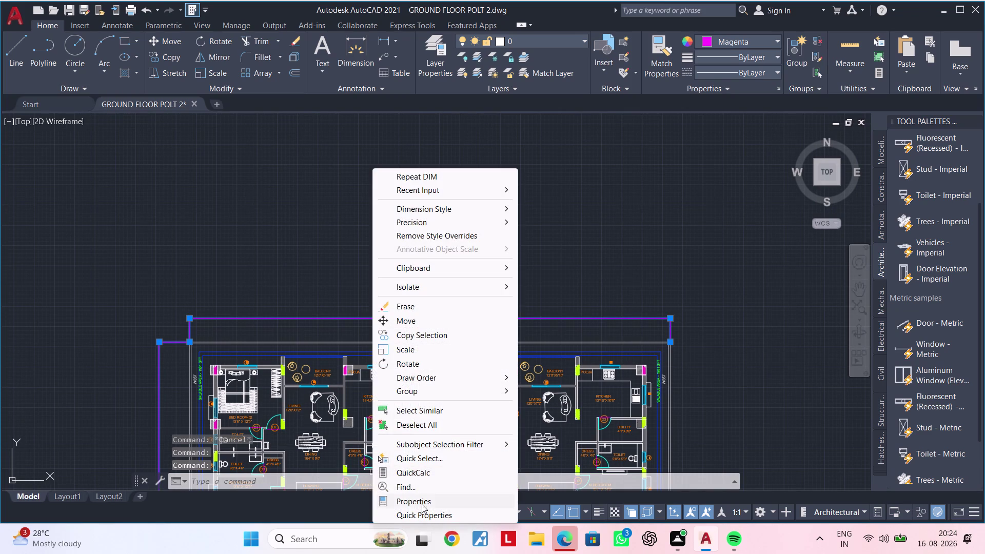
click(420, 499)
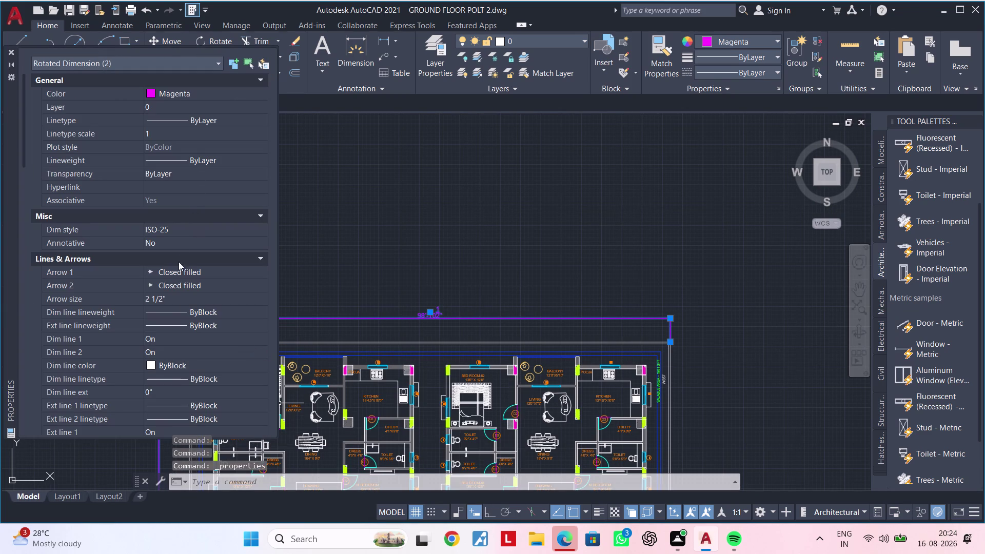
click(174, 298)
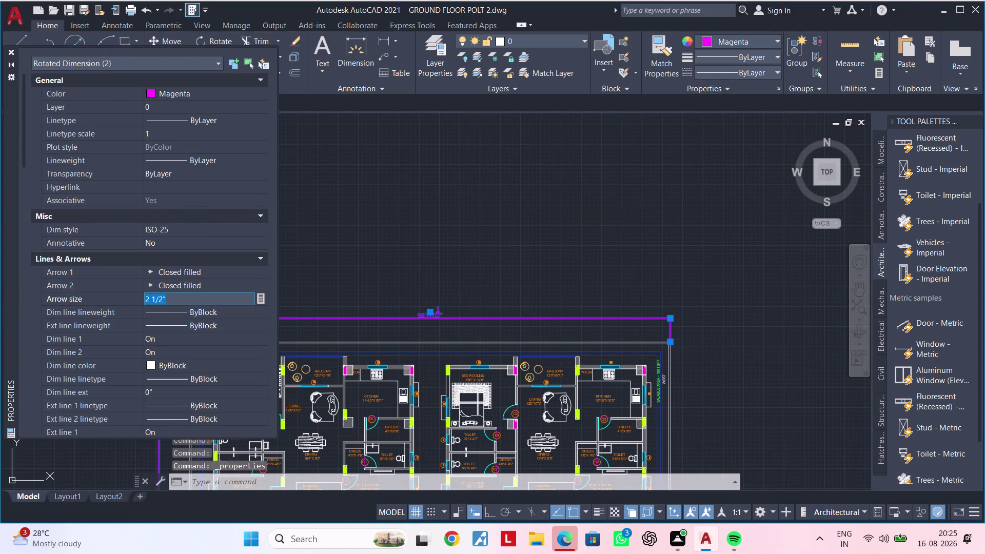
key(BackSpace)
text(1')
key(Return)
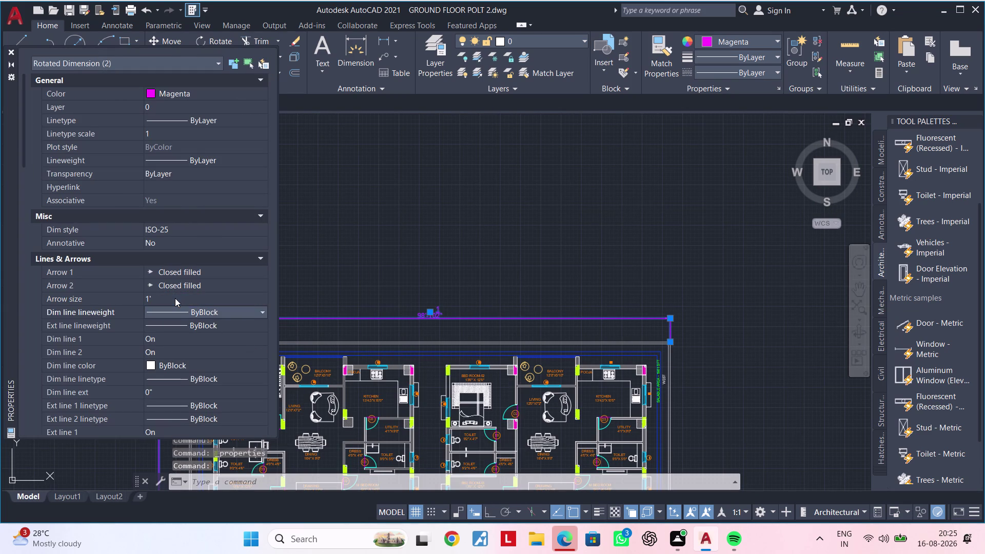
click(427, 165)
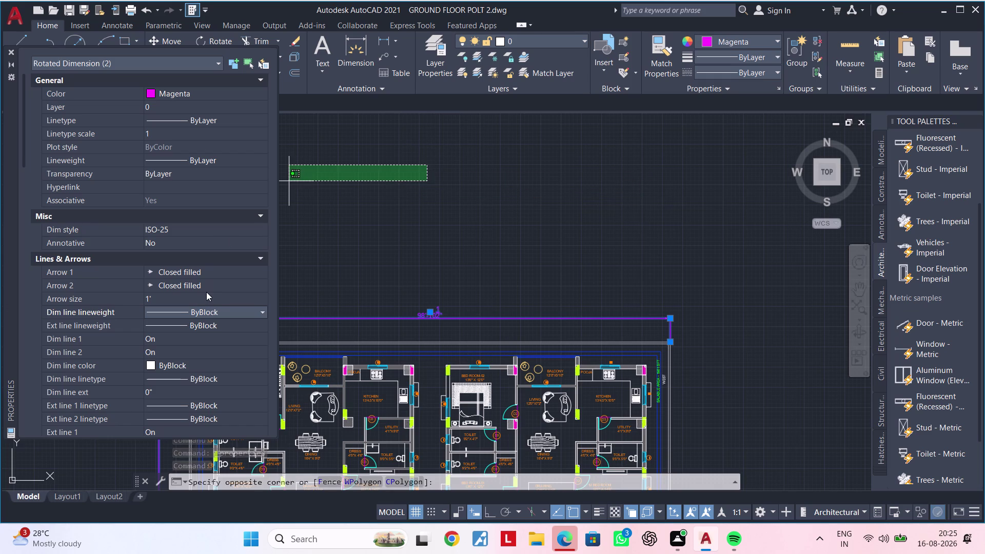
Set the dimensions' text height to 1'.
scroll(down, 3)
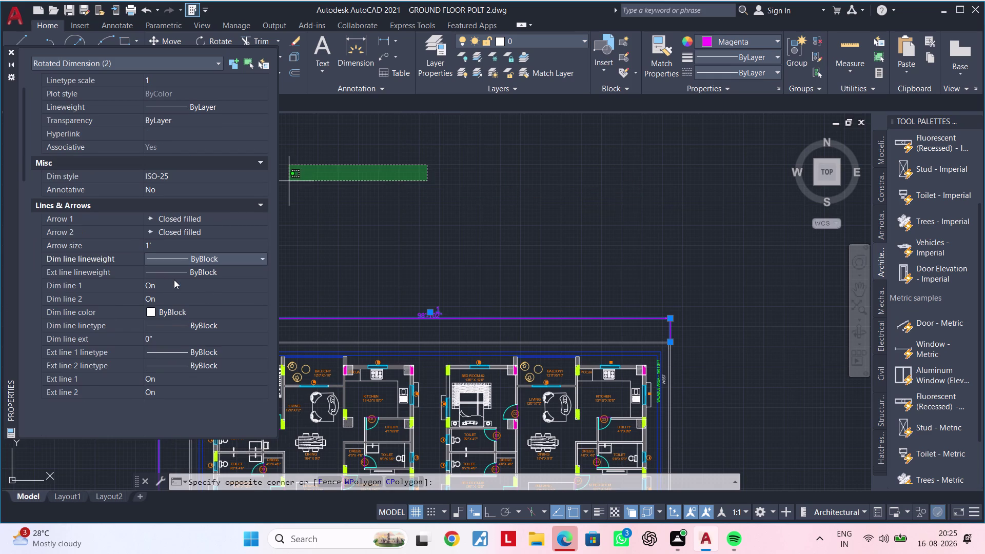
scroll(down, 3)
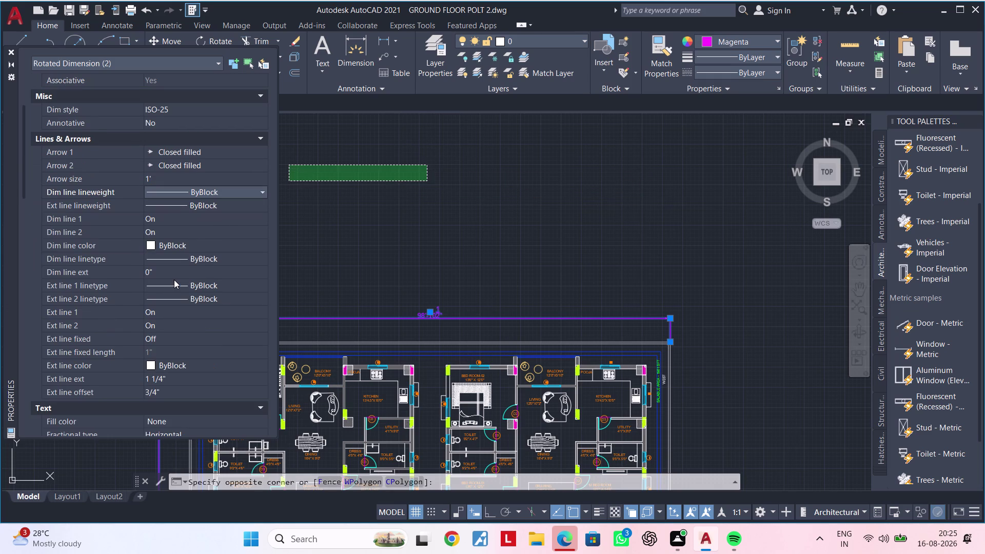
scroll(down, 3)
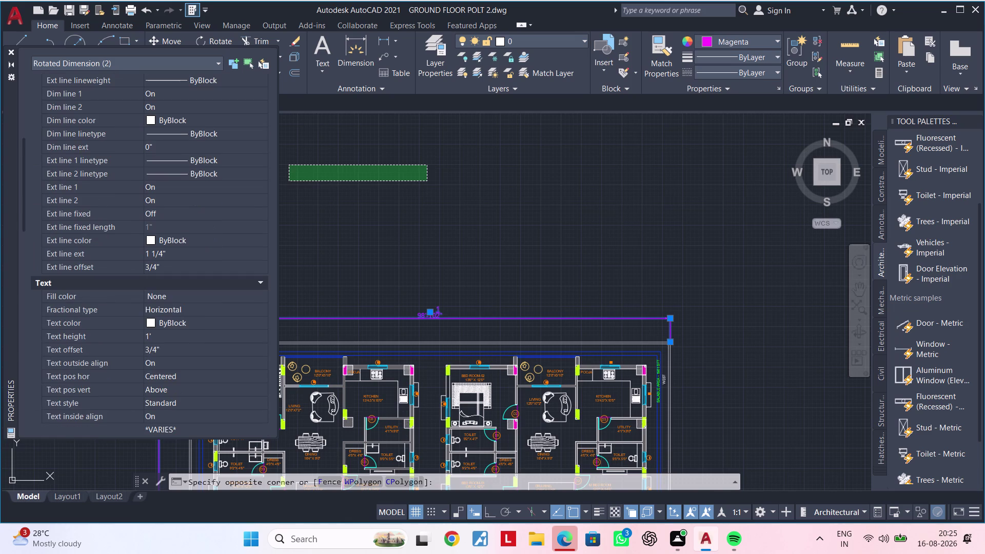
click(160, 339)
drag(160, 339, 143, 339)
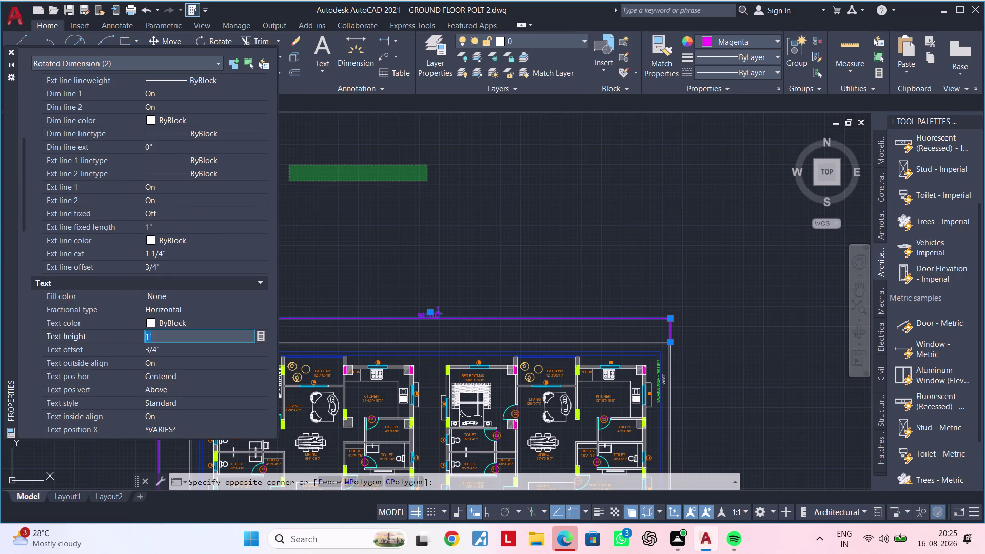
drag(143, 339, 139, 339)
key(BackSpace)
text(1')
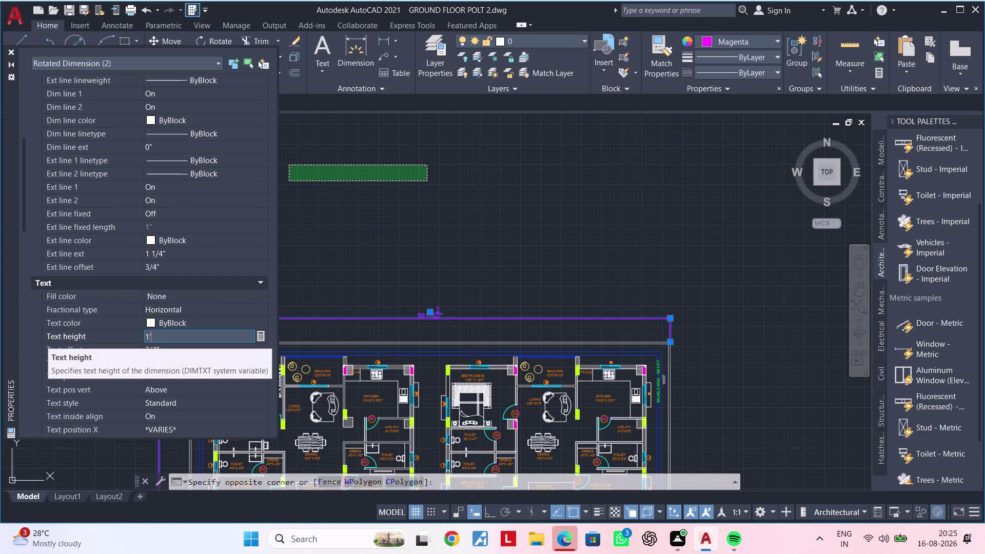
key(Return)
click(450, 208)
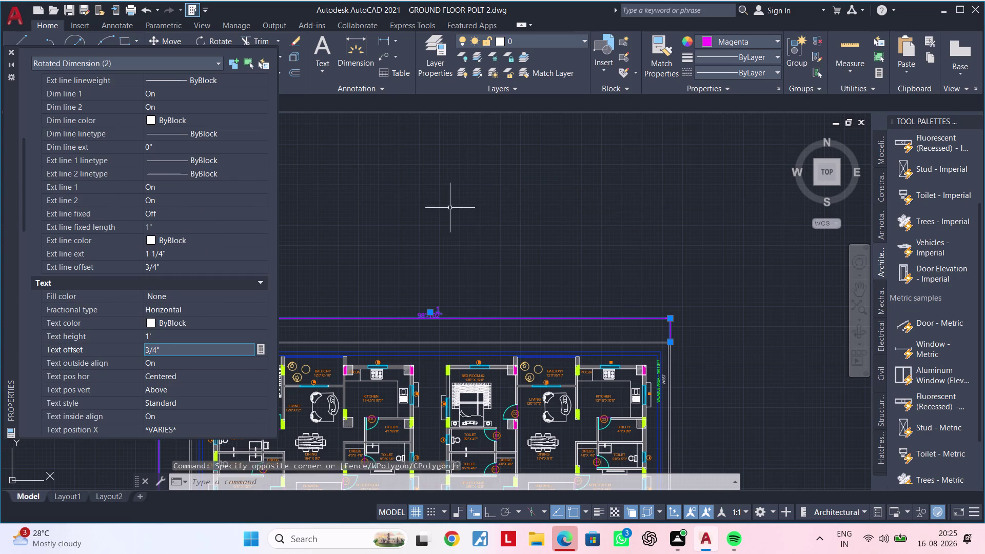
Deselect the dimensions, close the Properties palette, and look over the plan.
key(Escape)
click(13, 53)
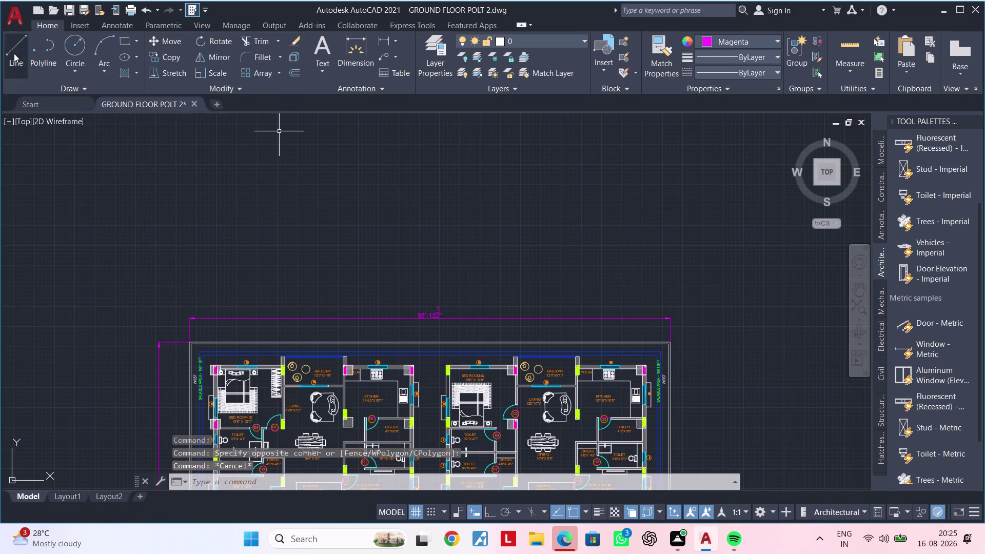
scroll(down, 3)
key(Escape)
middle_drag(319, 217, 298, 144)
scroll(down, 3)
middle_drag(329, 212, 318, 161)
scroll(up, 3)
key(Escape)
scroll(up, 3)
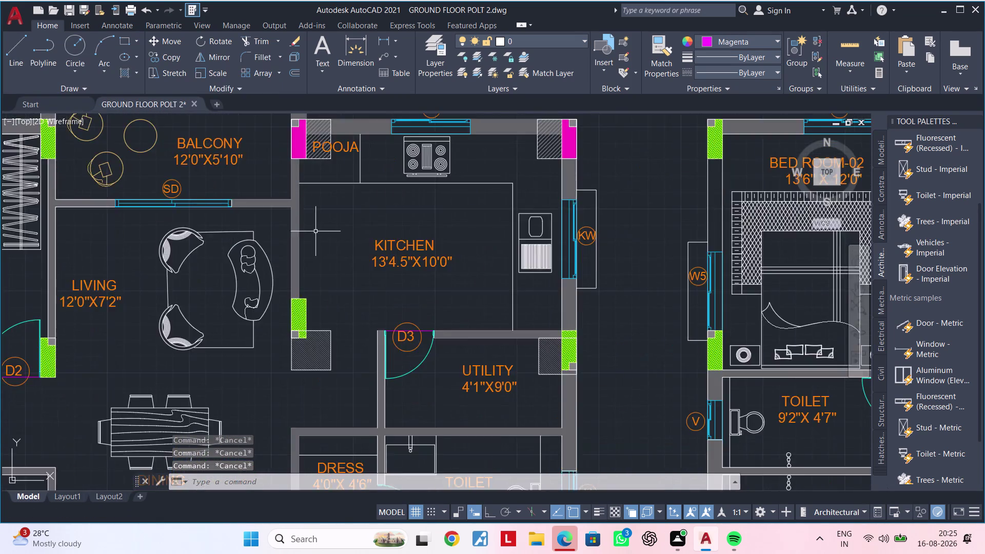
Bring the whole ground floor plan into view.
scroll(down, 3)
middle_drag(336, 232, 337, 188)
middle_drag(333, 222, 345, 191)
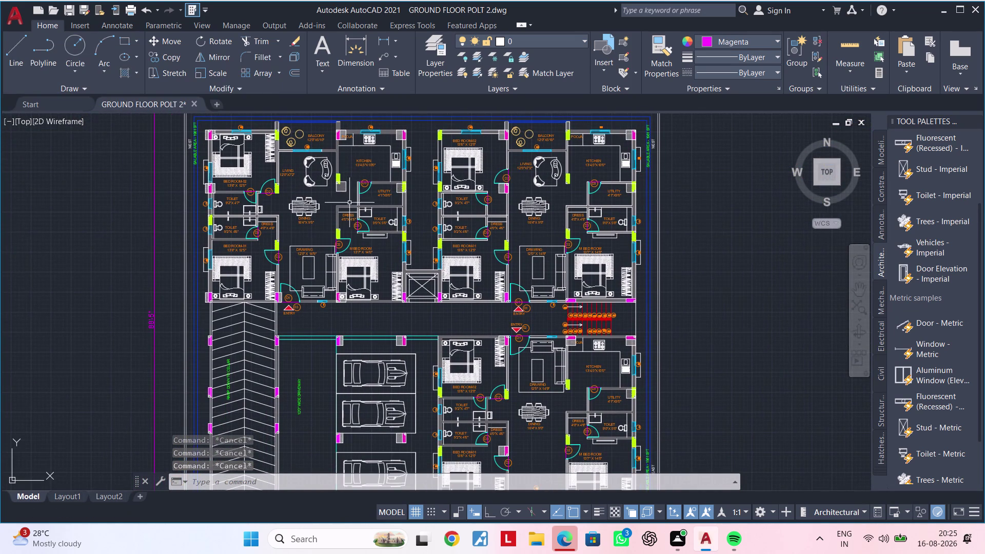
key(Escape)
key(Escape)
key(Escape)
key(Escape)
middle_drag(405, 244, 353, 228)
scroll(down, 3)
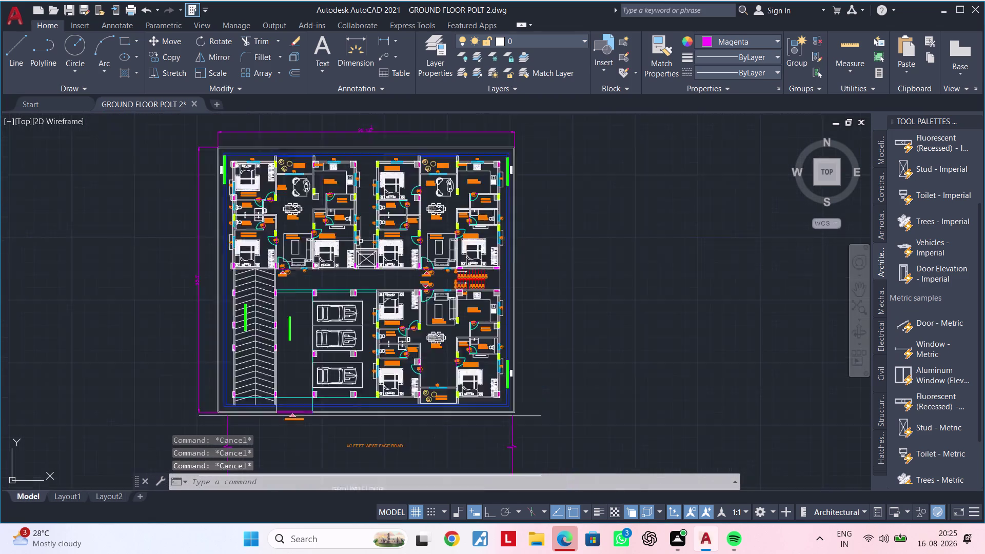
Save GROUND FLOOR POLT 2.dwg with Ctrl+S.
key(ctrl+s)
key(ctrl+s)
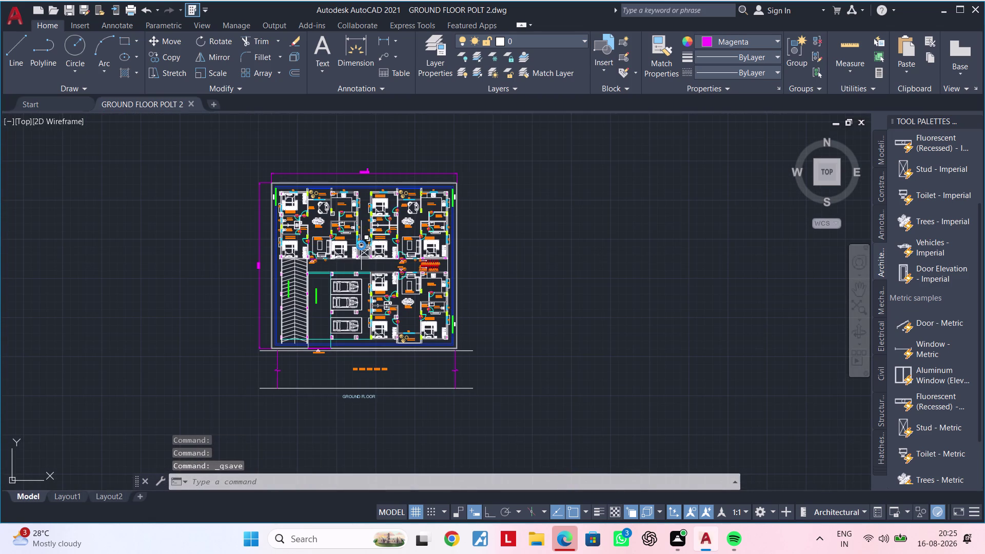
key(ctrl+s)
key(ctrl+s)
key(ctrl+s)
key(ctrl+s)
key(ctrl+s)
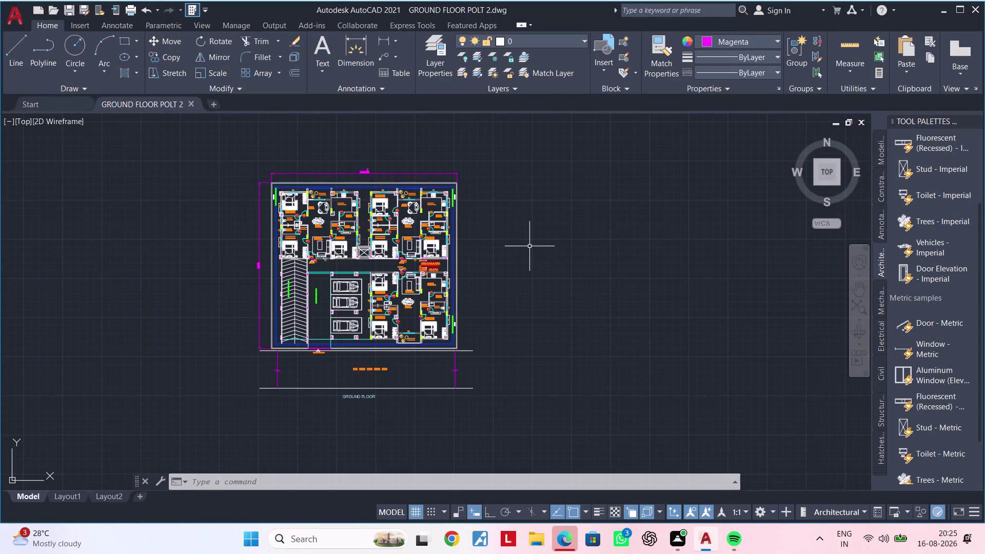
key(ctrl+s)
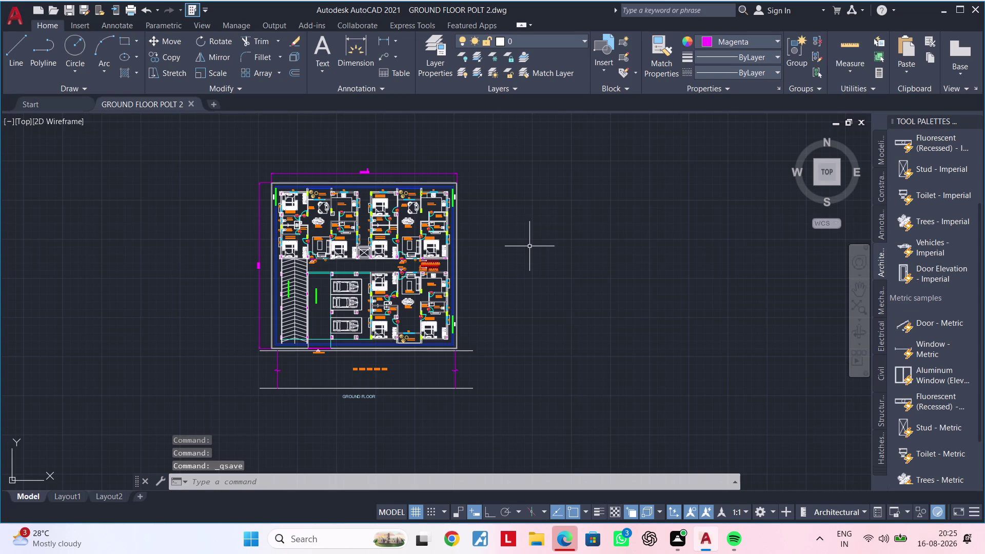
key(ctrl+s)
key(ctrl+p)
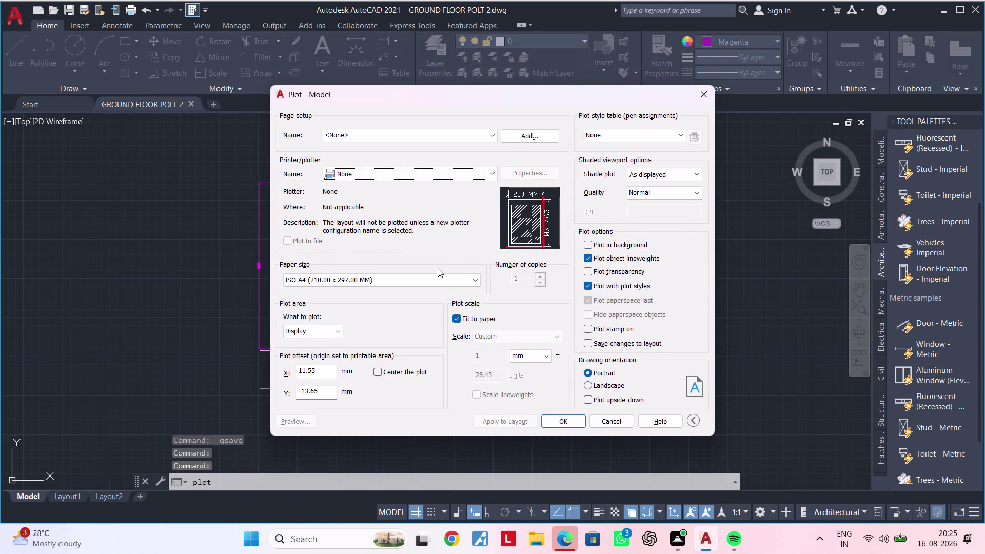
Load the Previous plot setup, window the plan as plot area, and preview it.
click(432, 136)
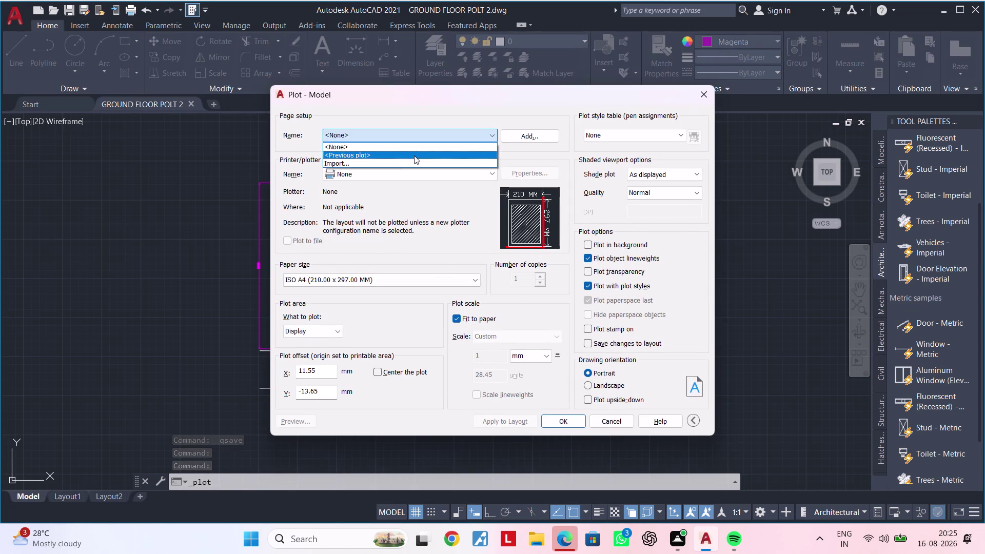
click(414, 155)
click(389, 326)
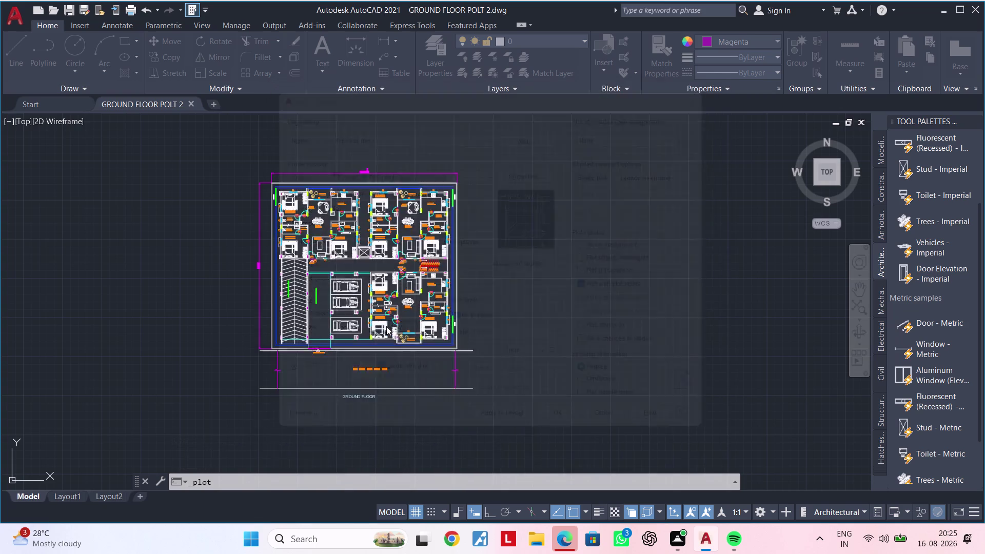
click(238, 145)
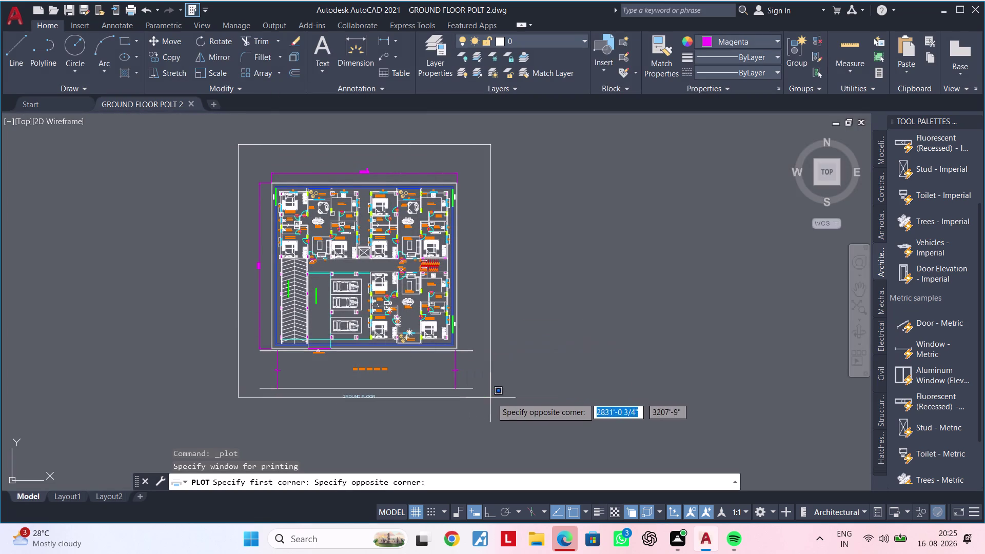
click(508, 407)
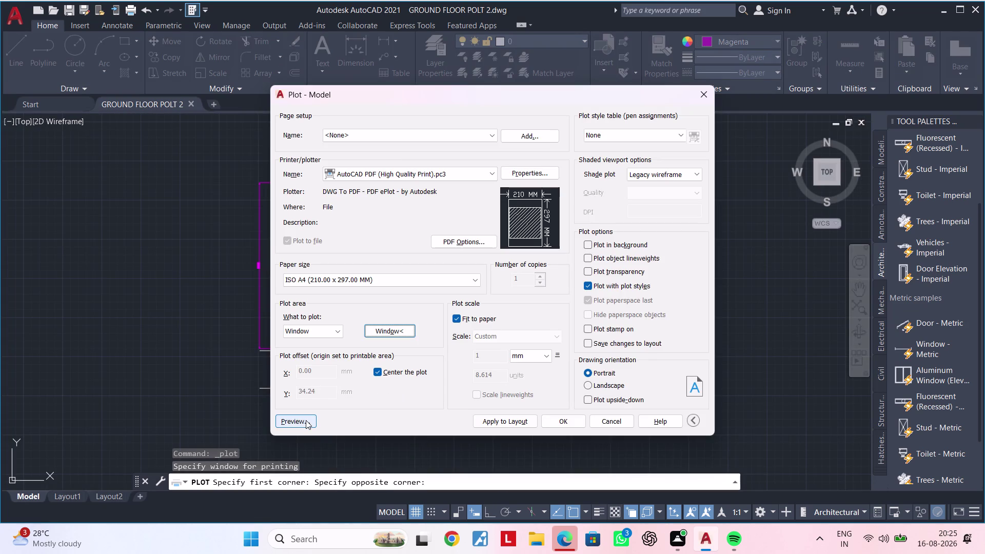
click(305, 420)
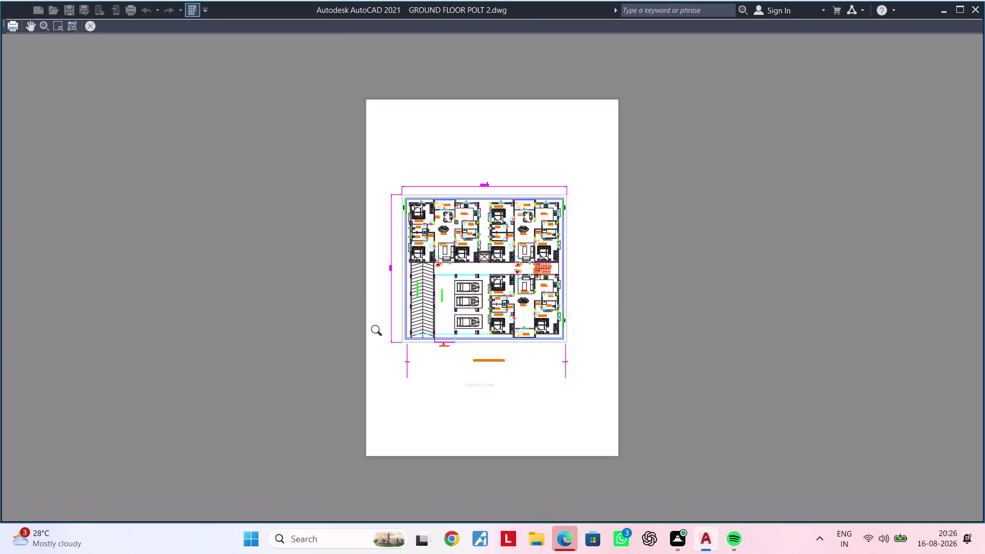
Zoom and pan the plot preview to inspect the flats and room labels.
scroll(up, 3)
scroll(down, 3)
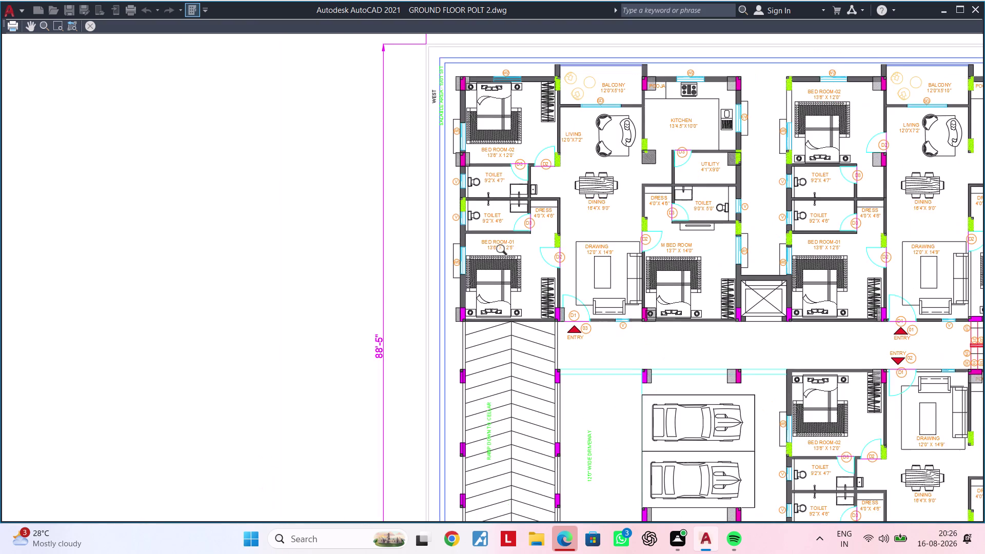
middle_drag(506, 251, 277, 305)
scroll(up, 3)
scroll(down, 3)
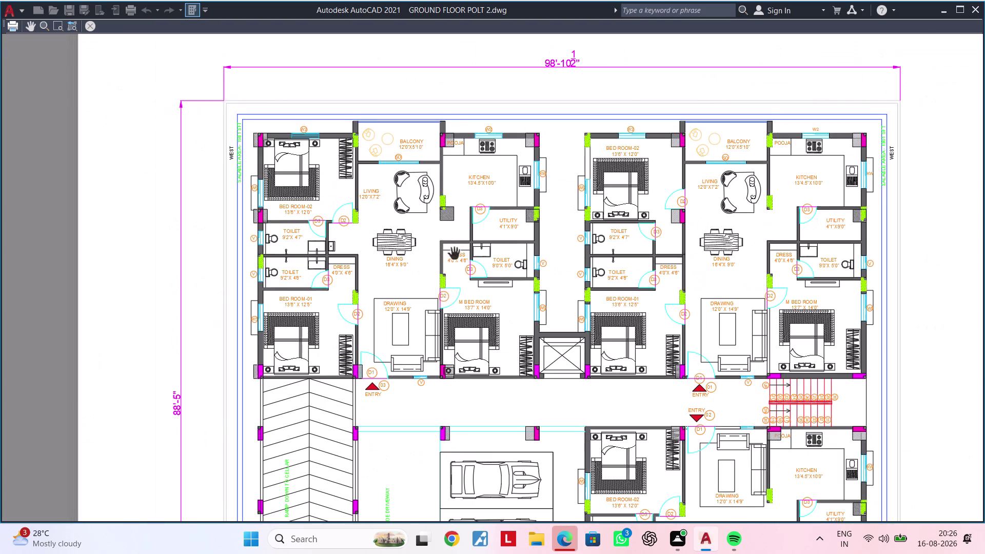
middle_drag(453, 254, 304, 225)
middle_drag(402, 321, 407, 289)
scroll(up, 3)
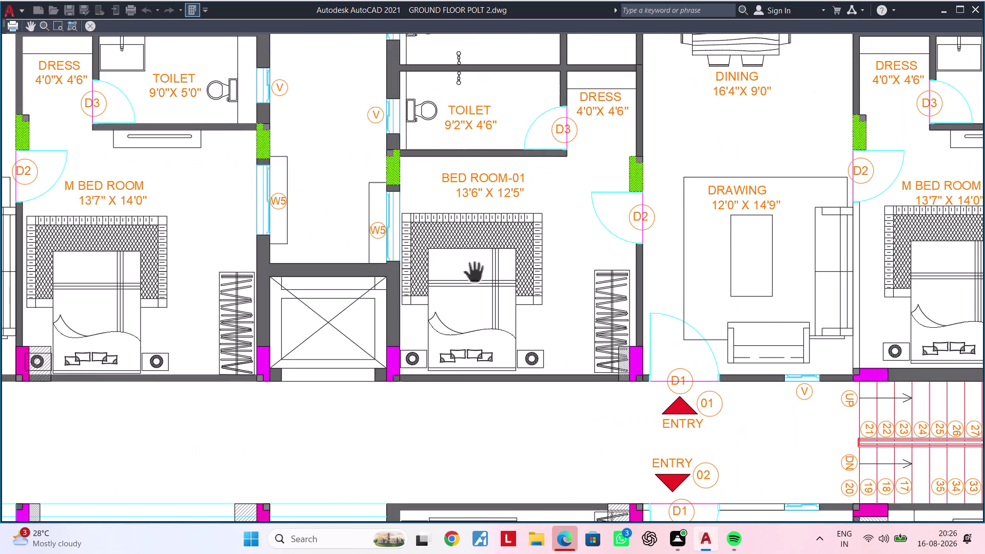
scroll(down, 3)
scroll(up, 3)
scroll(down, 3)
middle_drag(469, 296, 471, 169)
scroll(down, 3)
middle_drag(471, 295, 508, 166)
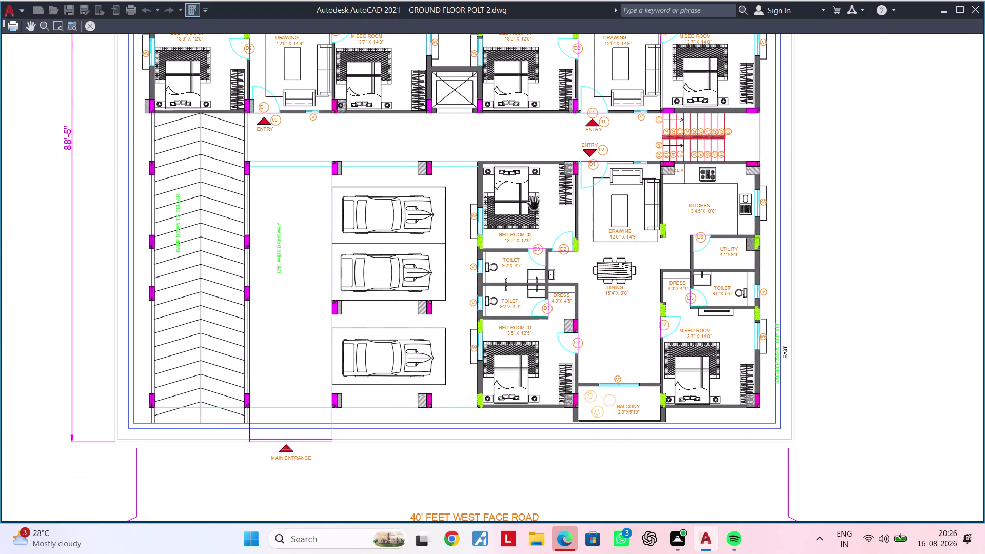
Inspect the lower flat, door and window tags, and bedroom details in the preview.
scroll(down, 3)
scroll(up, 3)
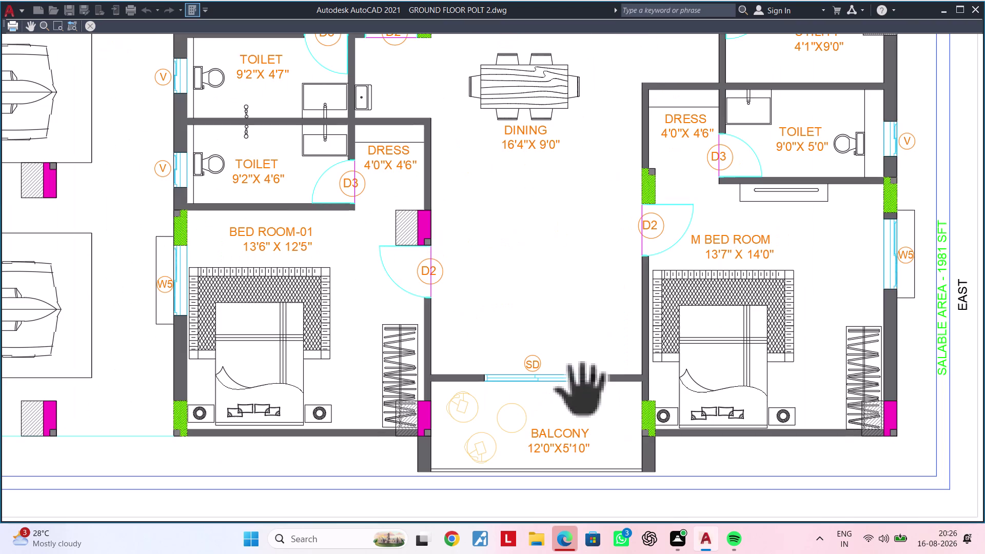
middle_drag(560, 315, 534, 459)
scroll(down, 3)
scroll(down, 3)
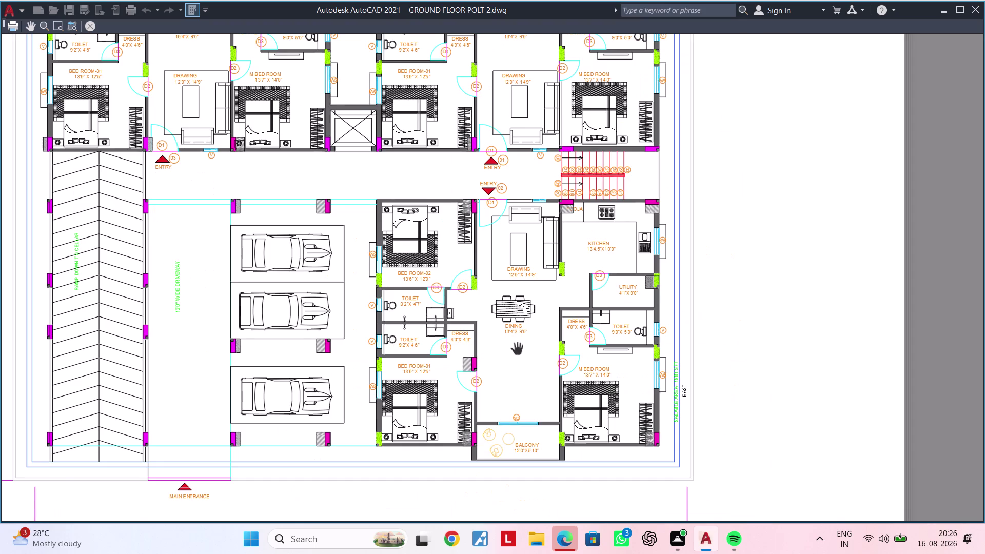
middle_drag(517, 349, 515, 501)
scroll(up, 3)
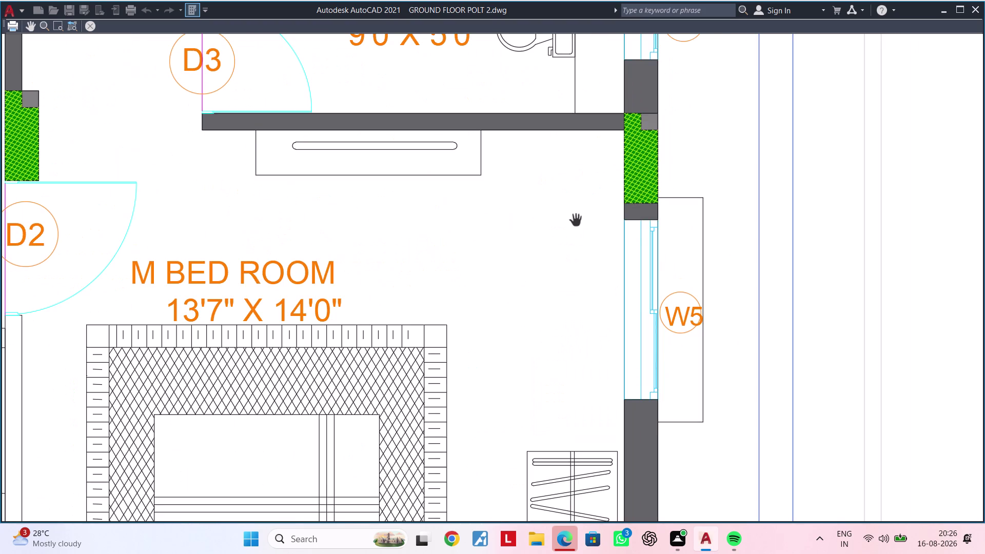
scroll(down, 3)
middle_drag(524, 216, 691, 252)
scroll(up, 3)
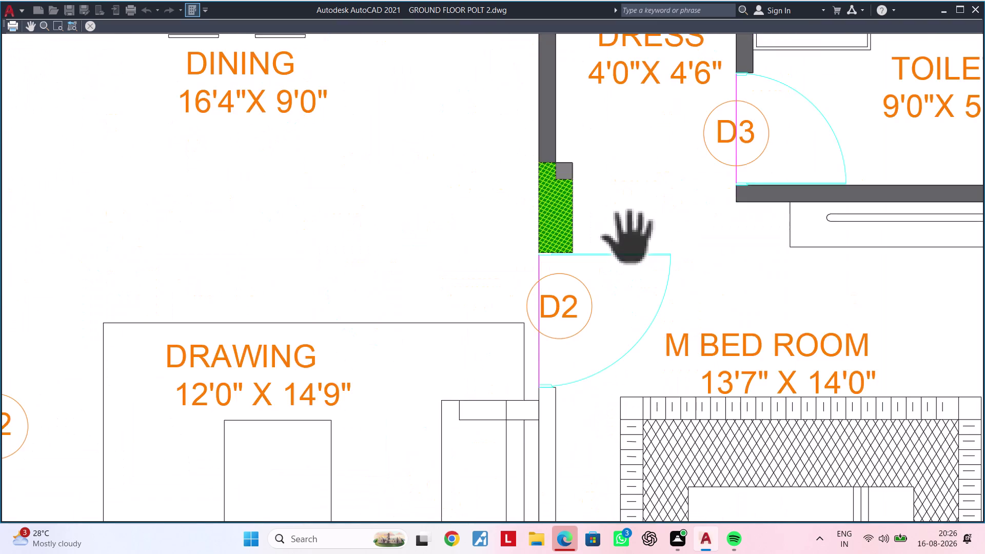
scroll(down, 3)
middle_drag(635, 216, 629, 453)
scroll(down, 3)
middle_drag(535, 355, 548, 241)
Check the entry near the ramp, recentre the whole sheet, and close the preview.
scroll(up, 3)
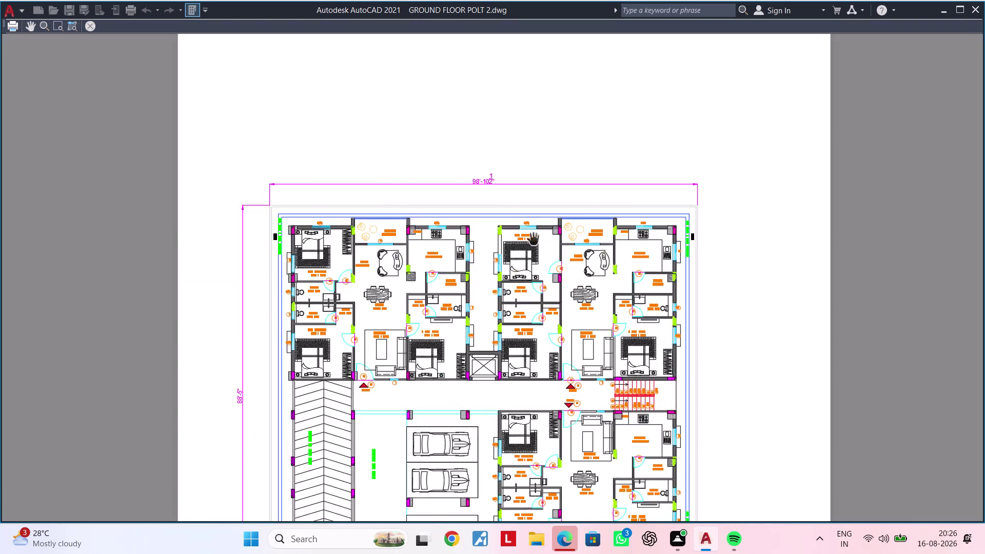
scroll(up, 3)
scroll(down, 3)
scroll(down, 3)
scroll(down, 3)
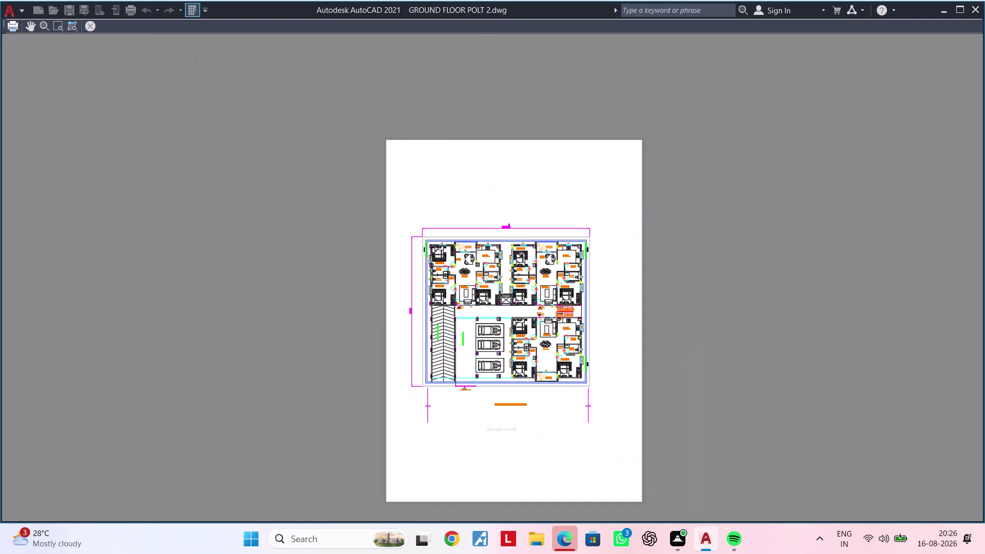
middle_drag(520, 256, 546, 236)
scroll(up, 3)
scroll(up, 3)
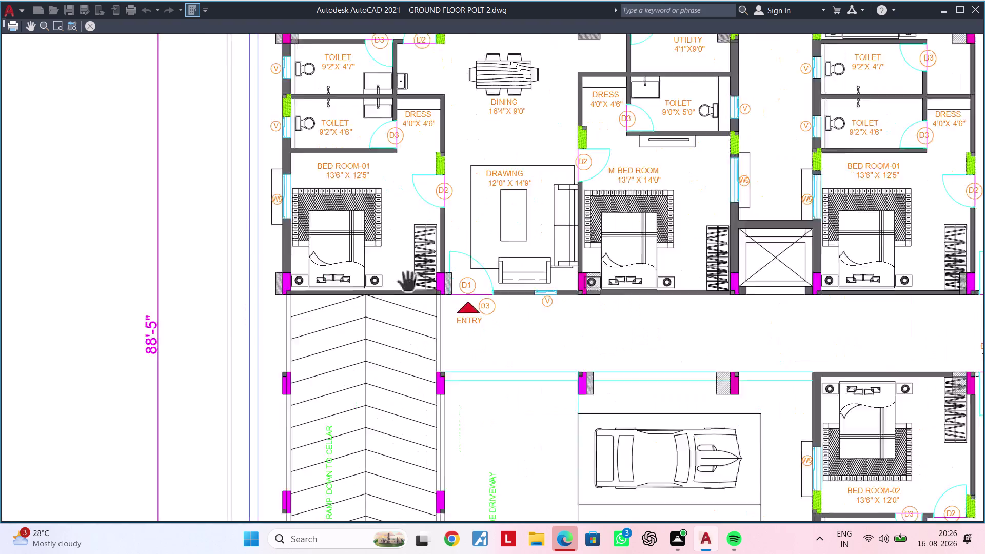
scroll(up, 3)
scroll(up, 3)
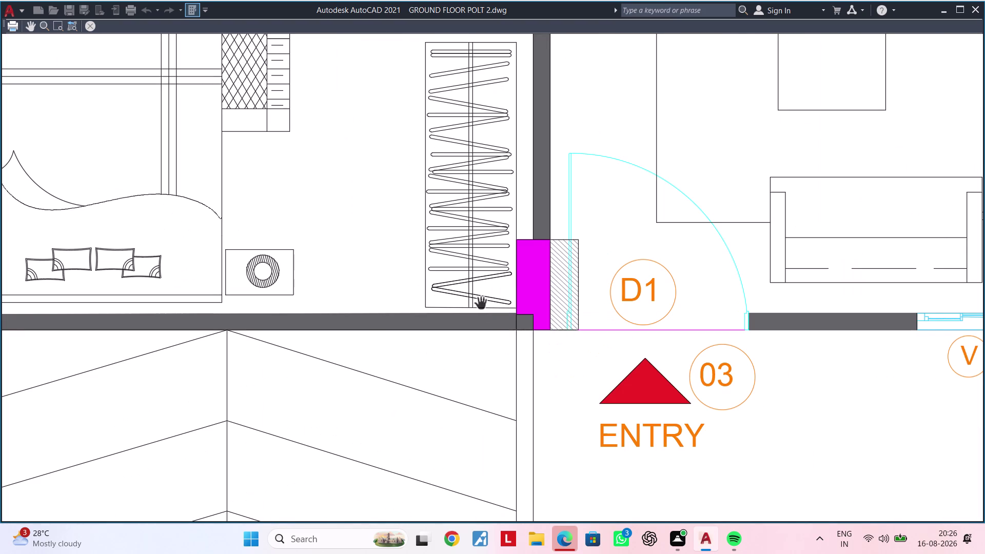
scroll(up, 3)
scroll(down, 3)
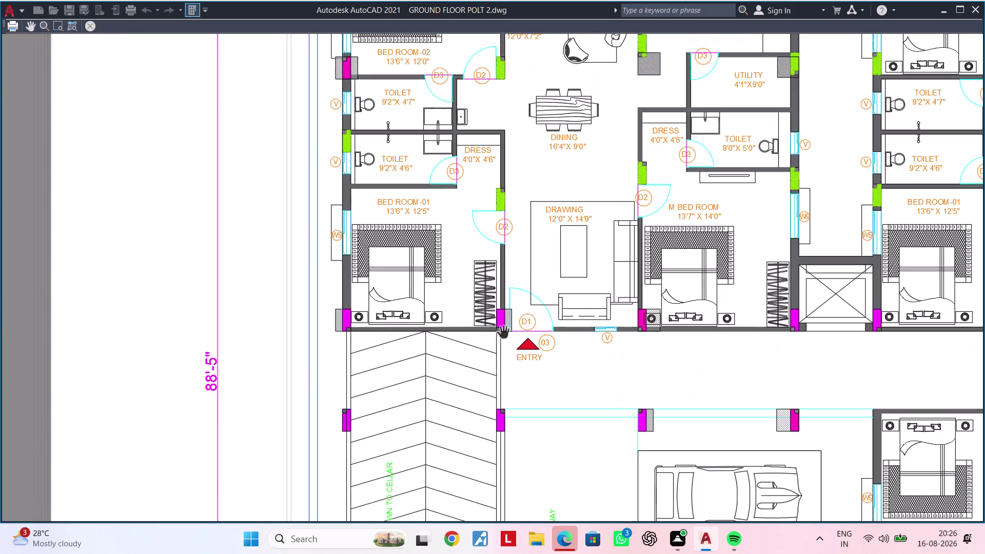
scroll(up, 3)
scroll(down, 3)
scroll(down, 3)
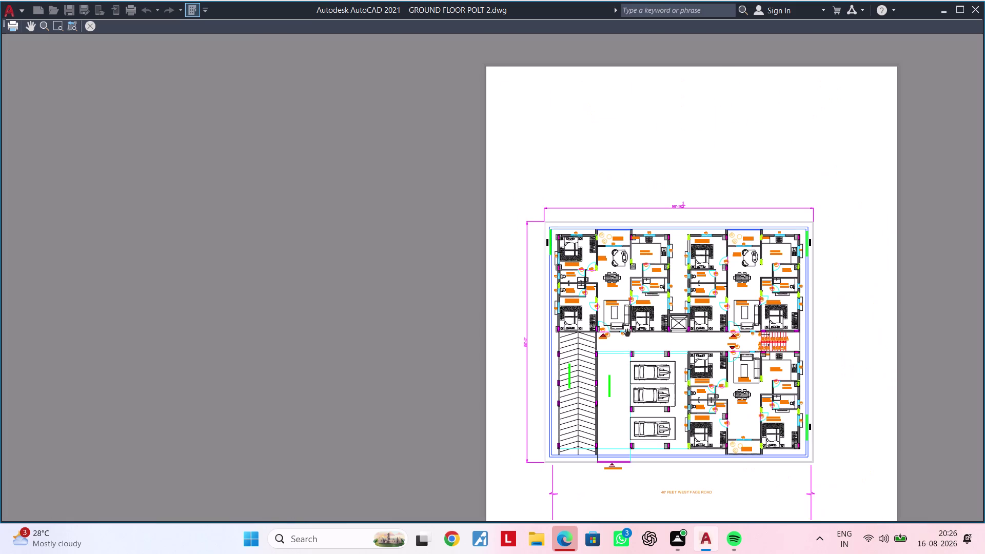
middle_drag(647, 309, 486, 323)
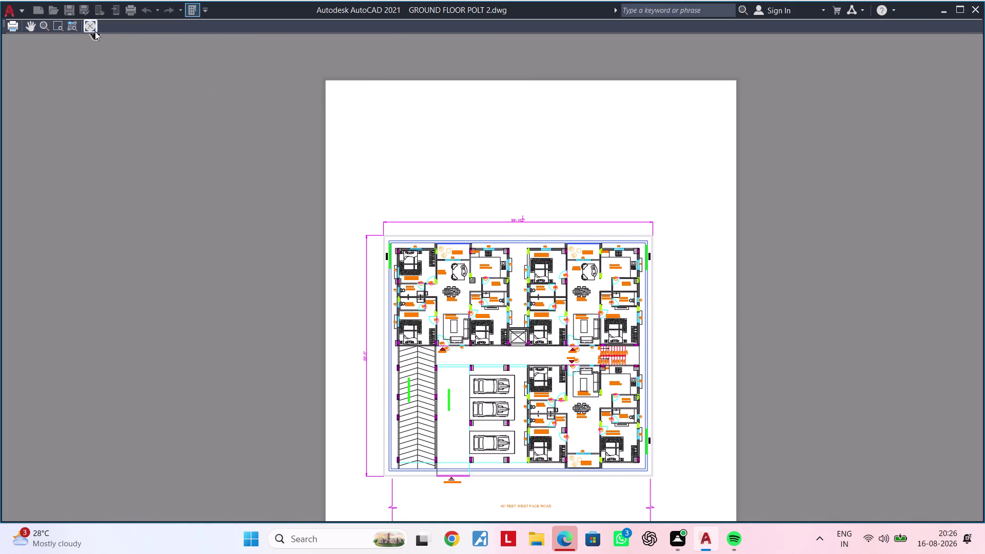
click(95, 31)
Open a second preview of the ground floor plan on the A4 sheet.
scroll(down, 3)
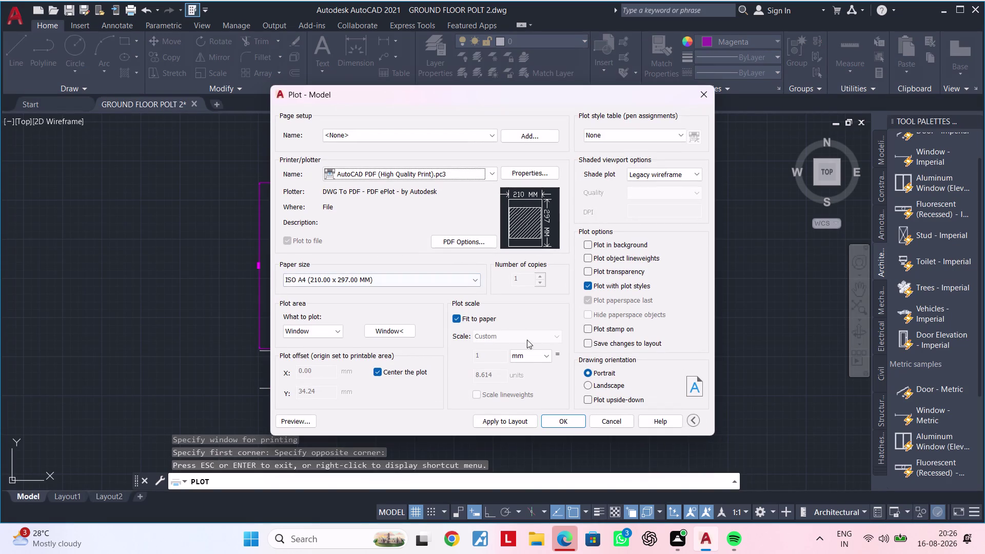
click(519, 423)
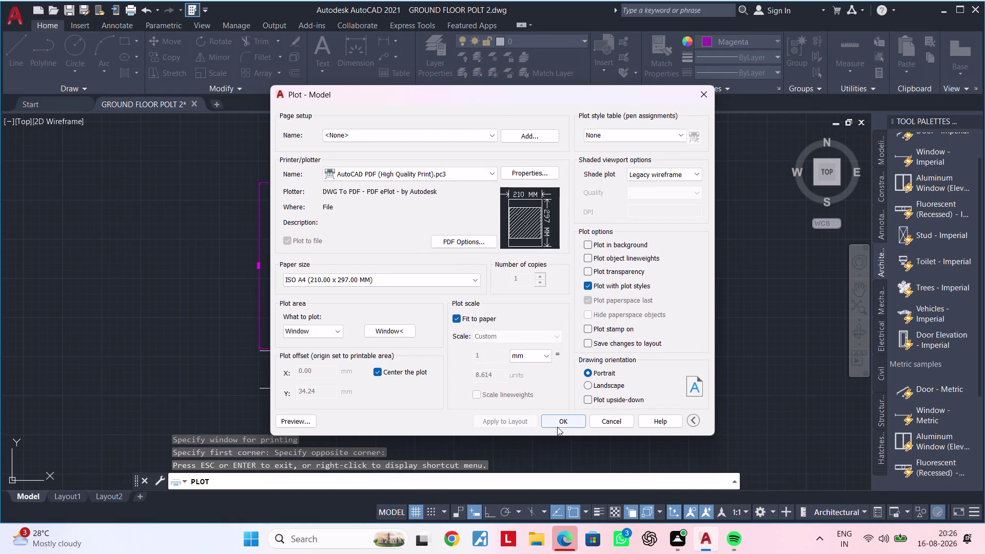
click(296, 418)
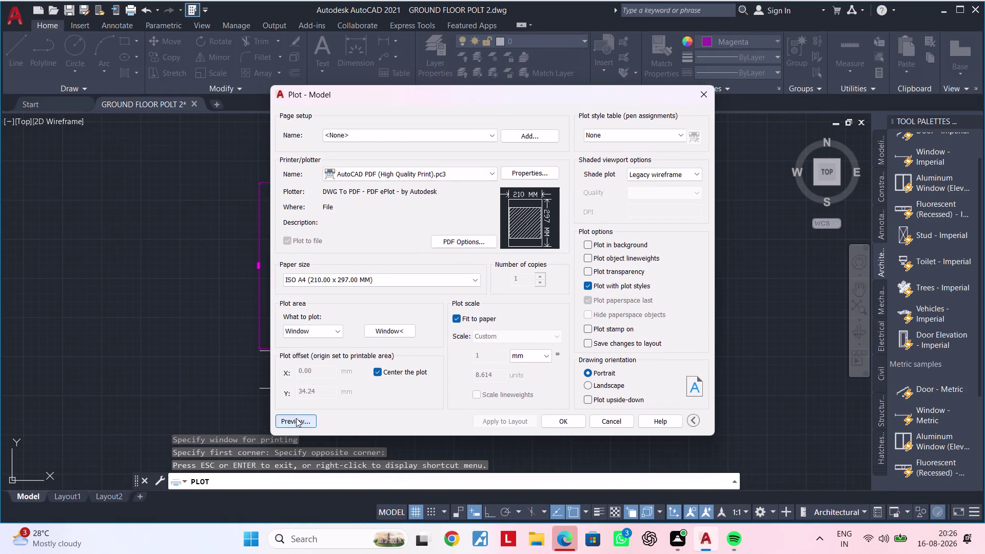
scroll(up, 3)
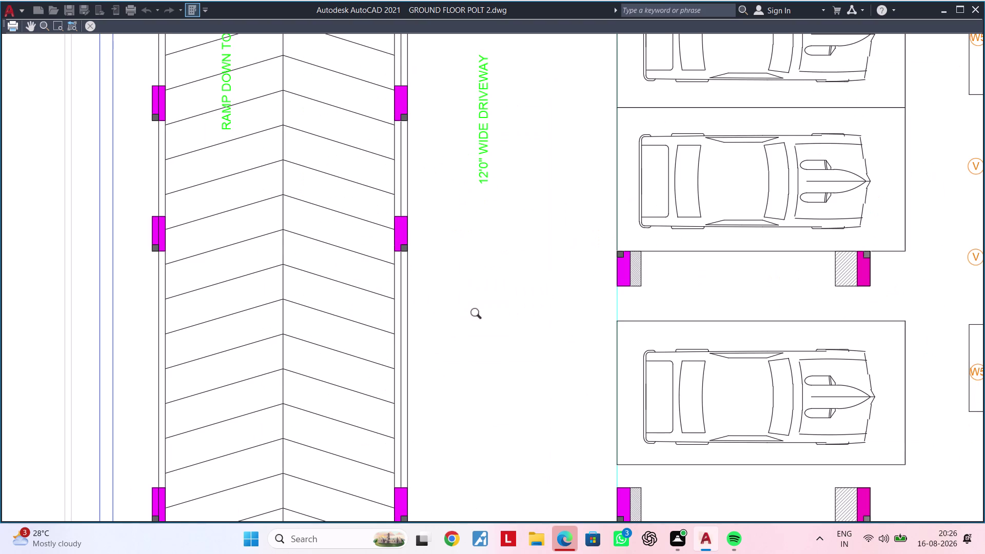
scroll(down, 3)
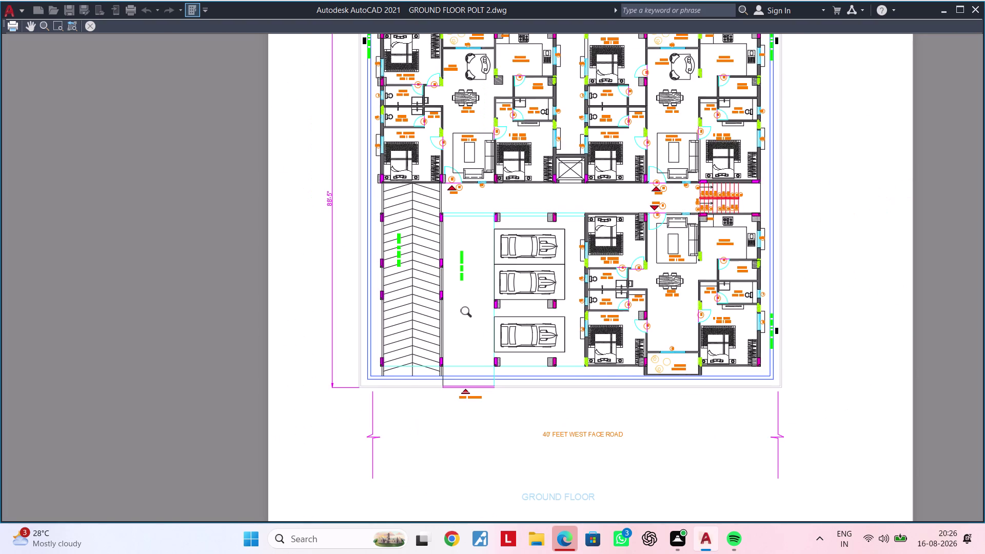
Pan over the whole previewed plan, close the preview, and accept the plot settings.
middle_drag(473, 309, 361, 277)
scroll(up, 3)
scroll(down, 3)
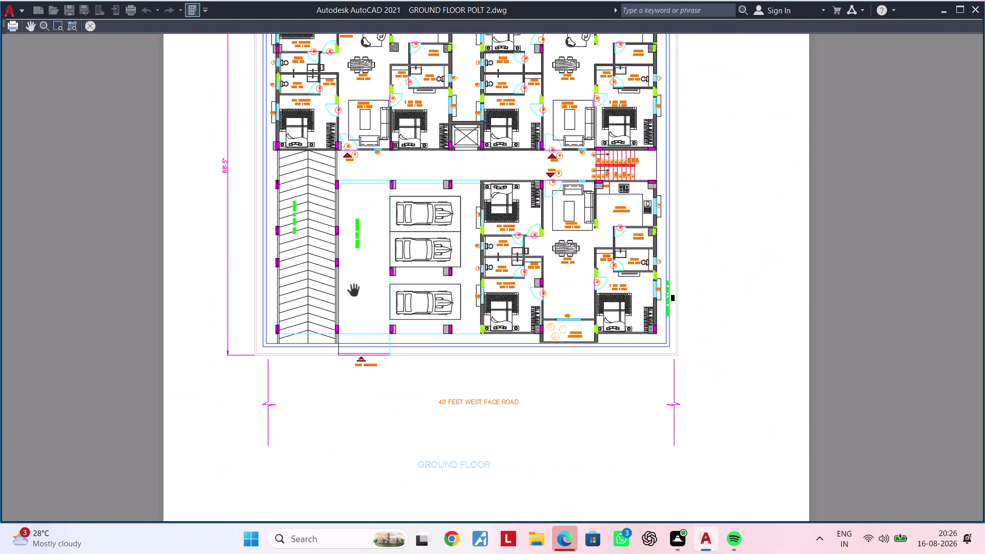
click(87, 23)
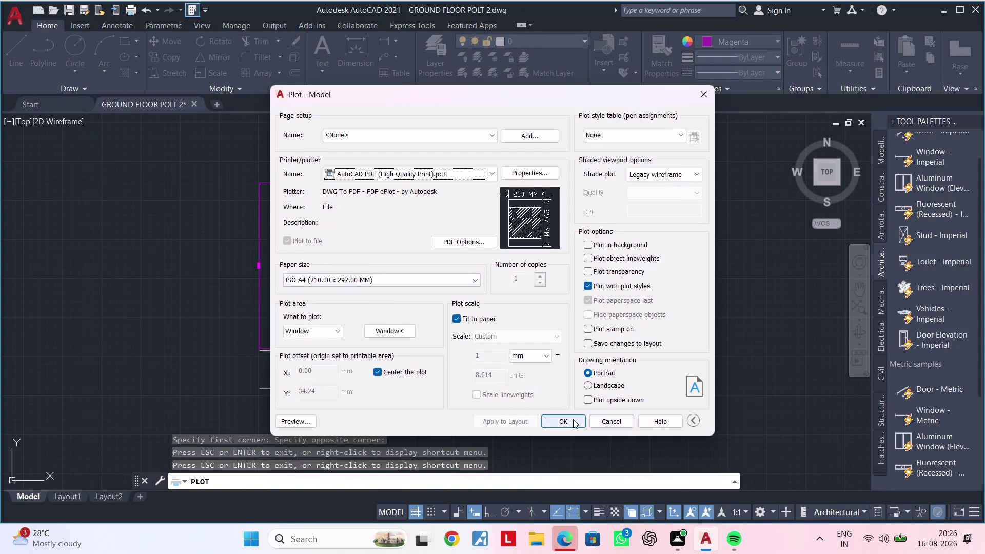
click(573, 419)
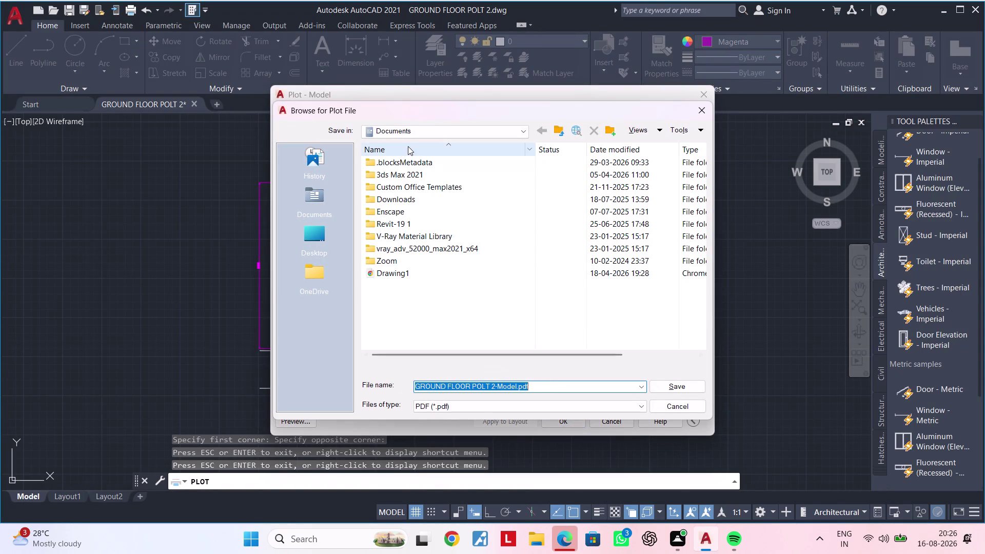
Switch the plot file's save location to the Downloads folder.
click(416, 135)
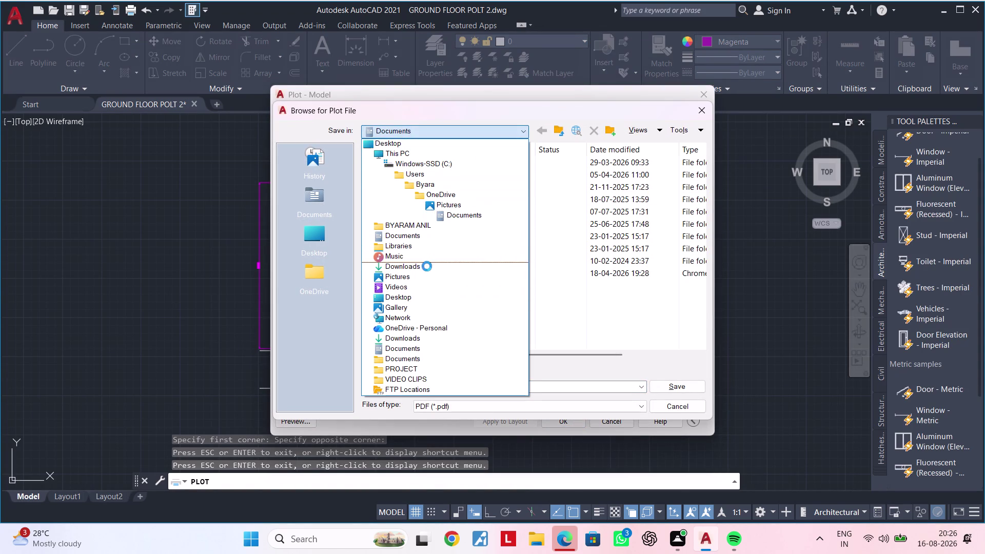
click(427, 266)
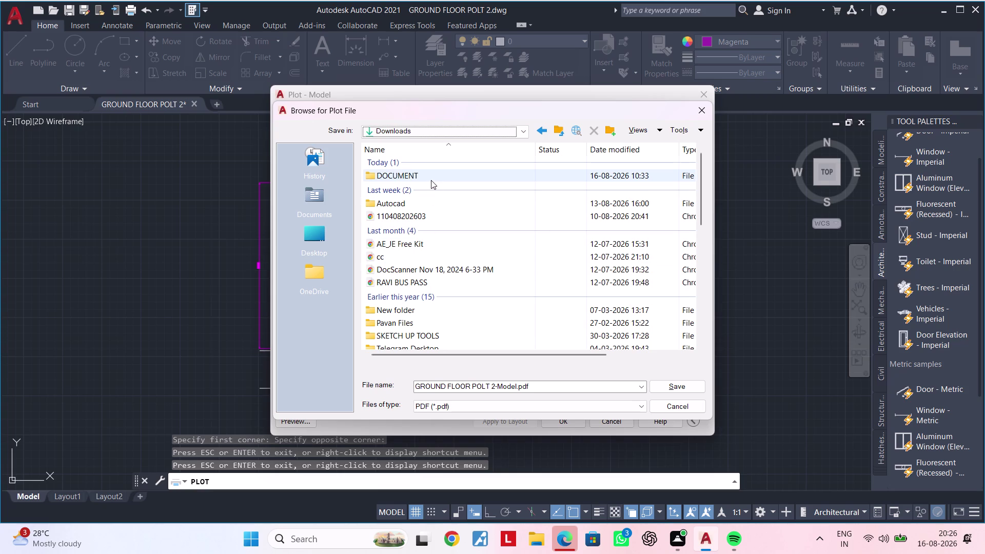
scroll(down, 3)
scroll(down, 3)
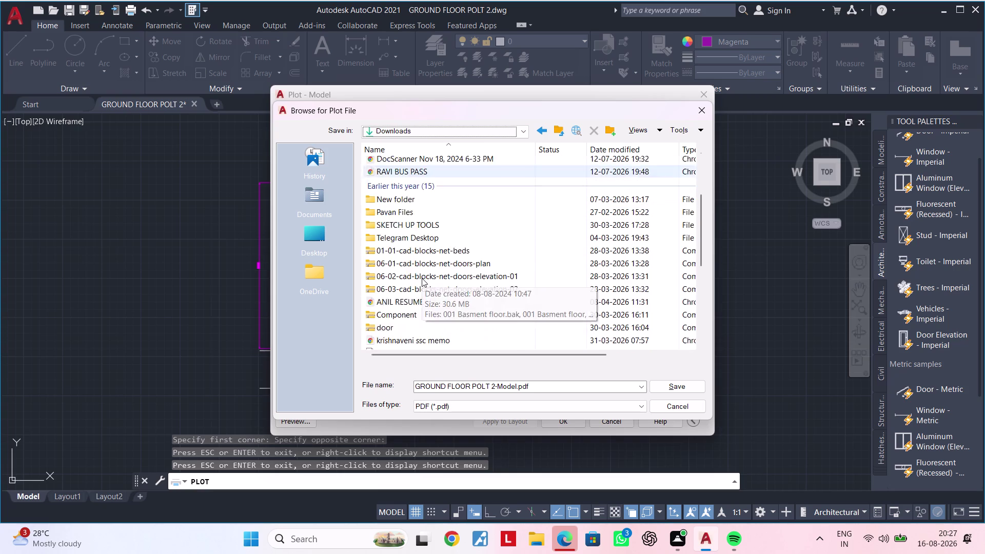
scroll(down, 3)
scroll(up, 3)
scroll(up, 3)
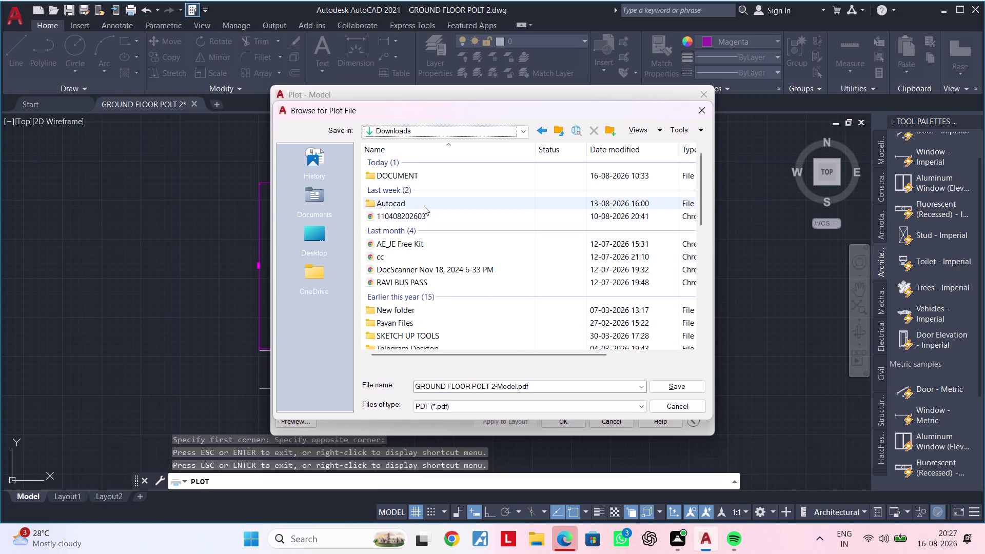
Save the PDF in Autocad > FUJI PLAN > PDFs and return to the drawing.
double_click(424, 206)
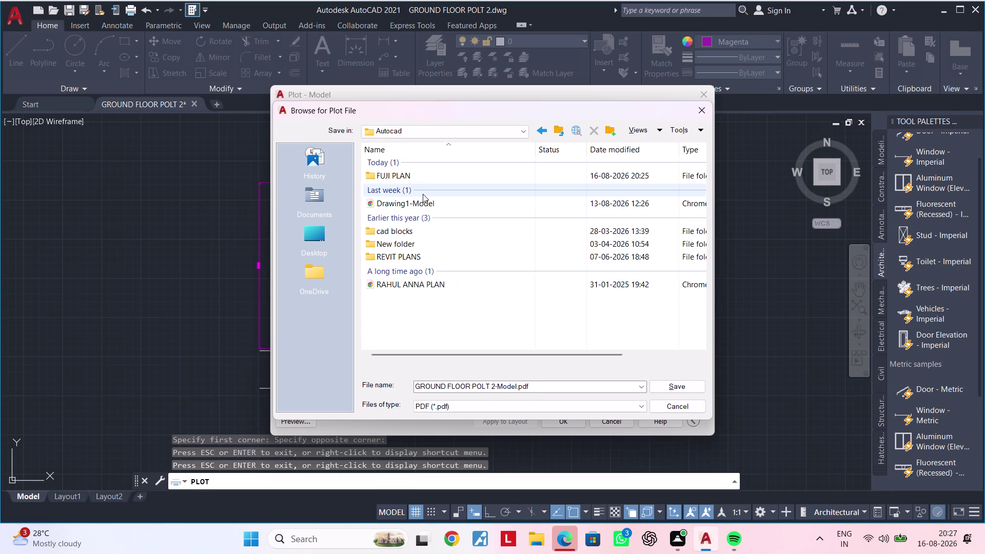
double_click(423, 178)
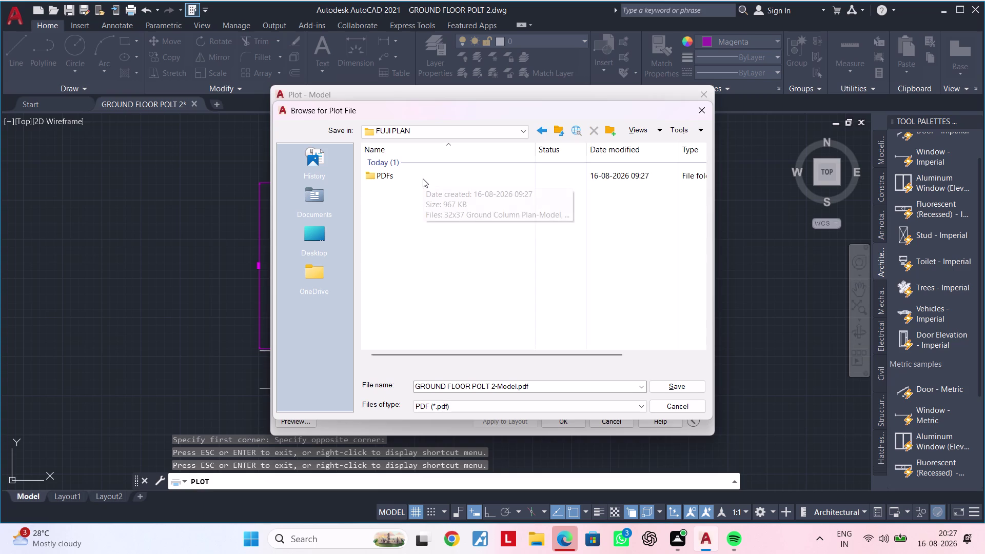
click(390, 174)
double_click(390, 174)
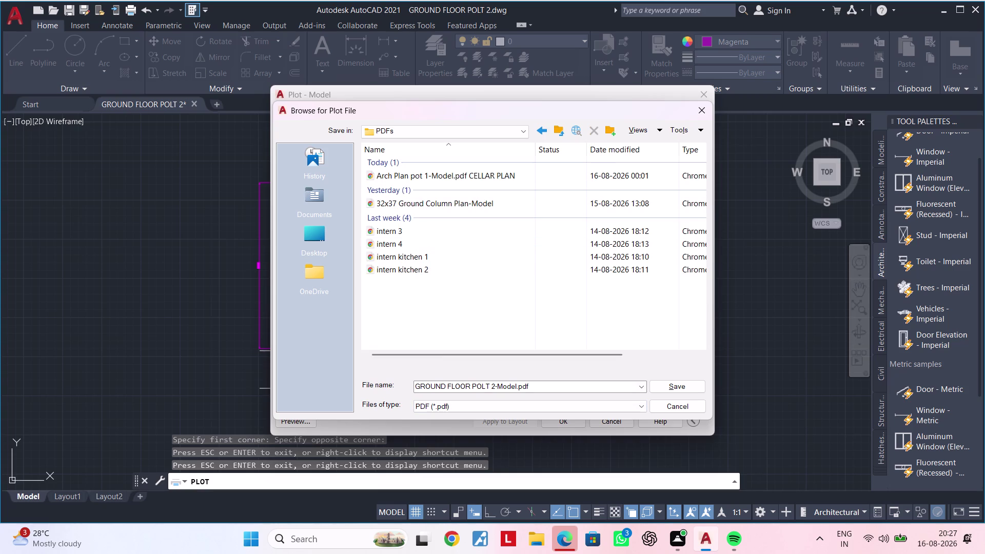
click(671, 393)
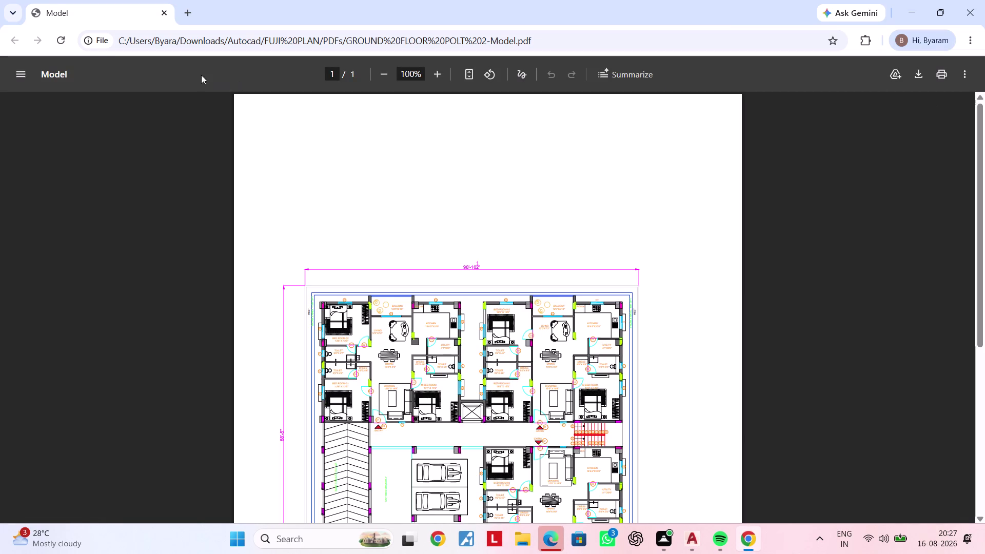
click(165, 10)
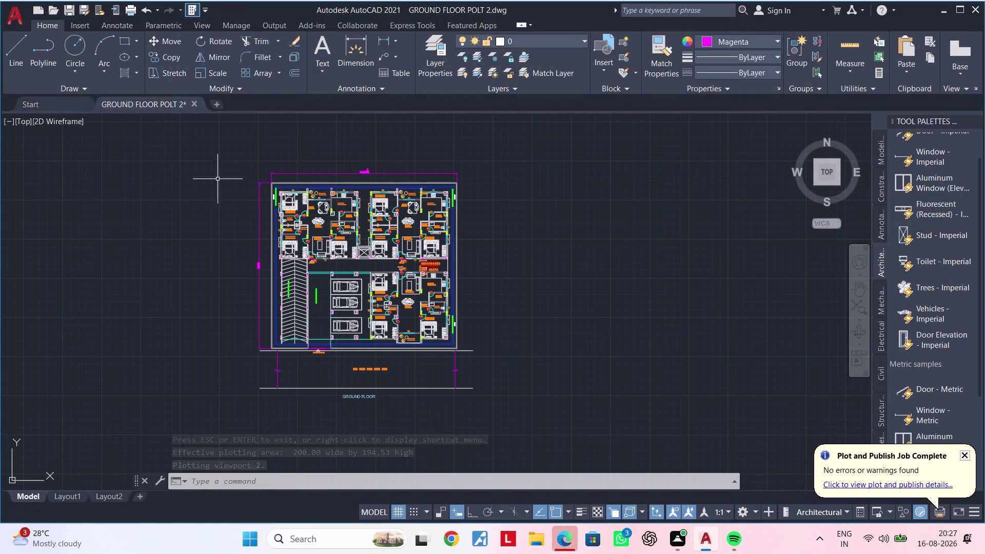